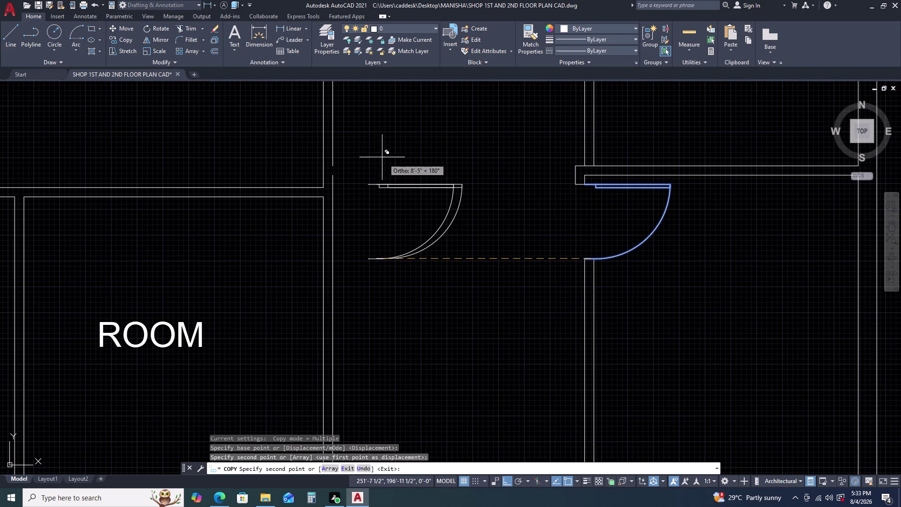
Finish the door copy and rotate the copied door so it swings upward.
key(Escape)
click(442, 210)
click(446, 152)
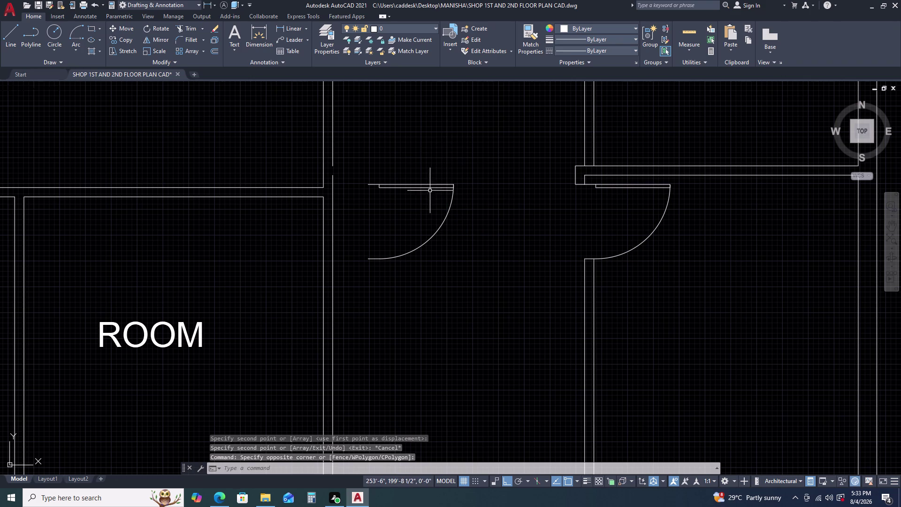
click(429, 191)
click(396, 171)
key(r)
key(o)
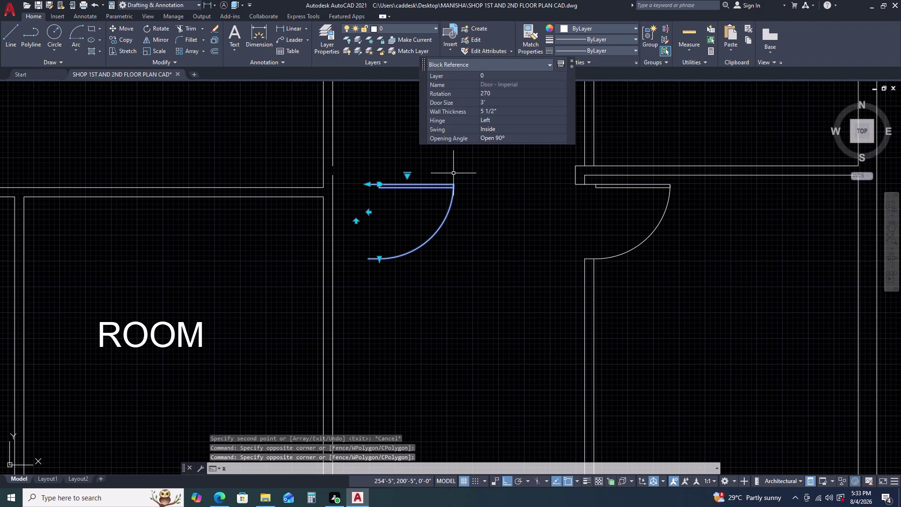
key(space)
drag(467, 178, 467, 174)
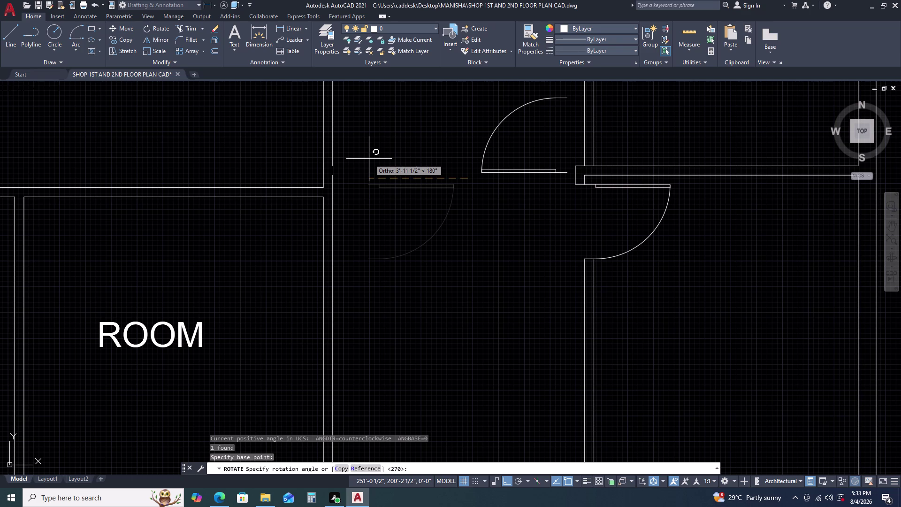
click(369, 159)
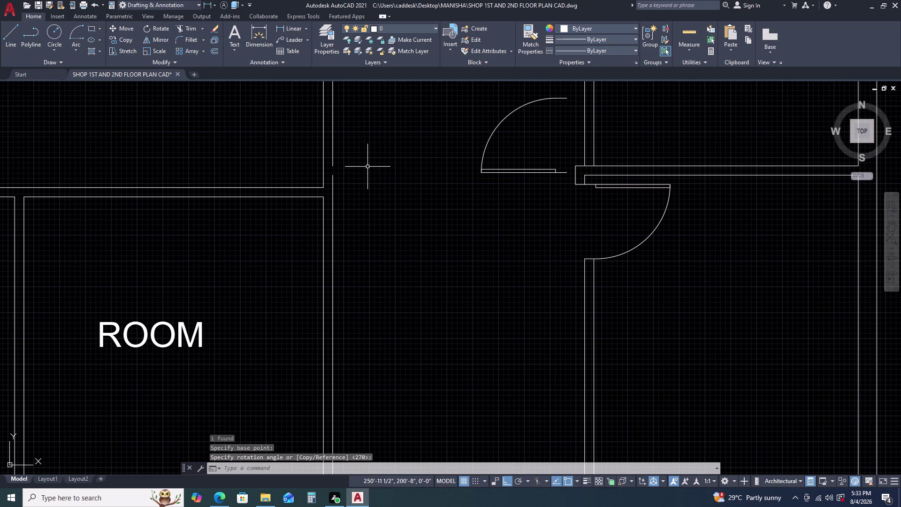
Select the rotated door and start moving it from its reference point.
click(532, 162)
click(514, 188)
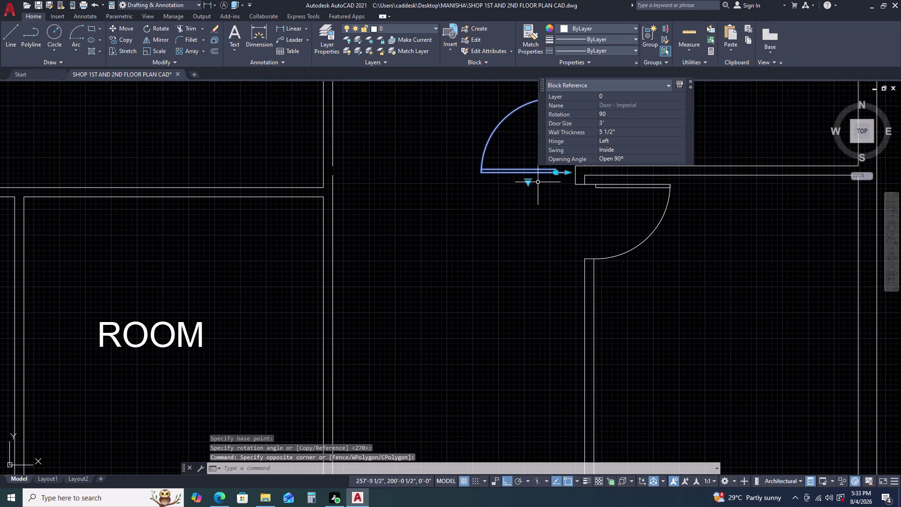
key(m)
key(space)
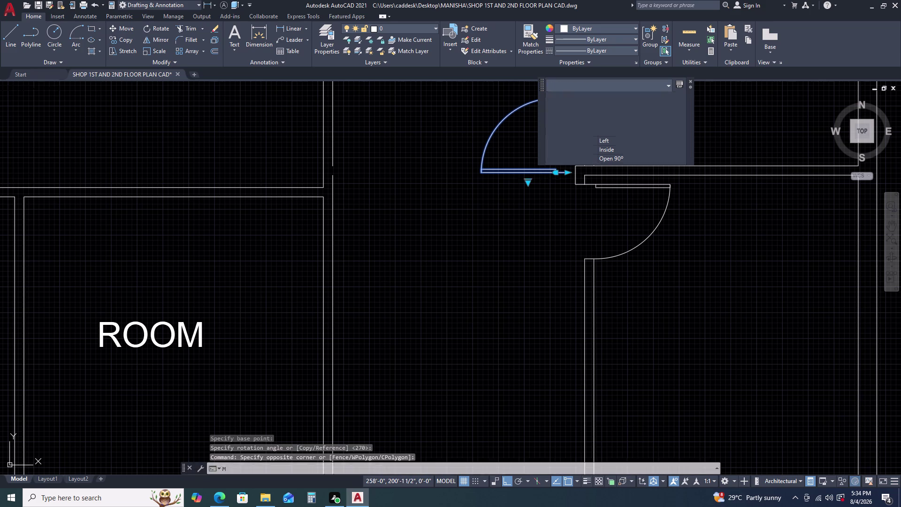
click(567, 171)
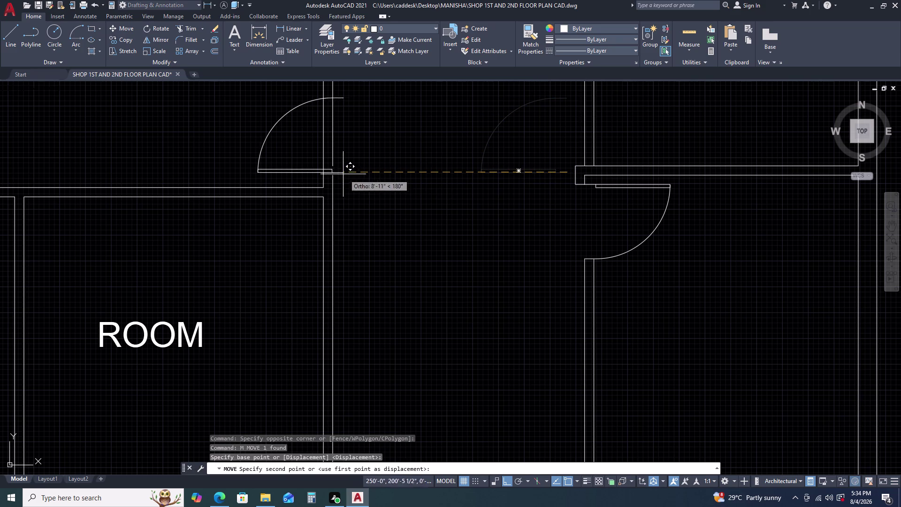
Place the door beside the left wall opening and trim the doorway wall lines.
click(328, 174)
key(Escape)
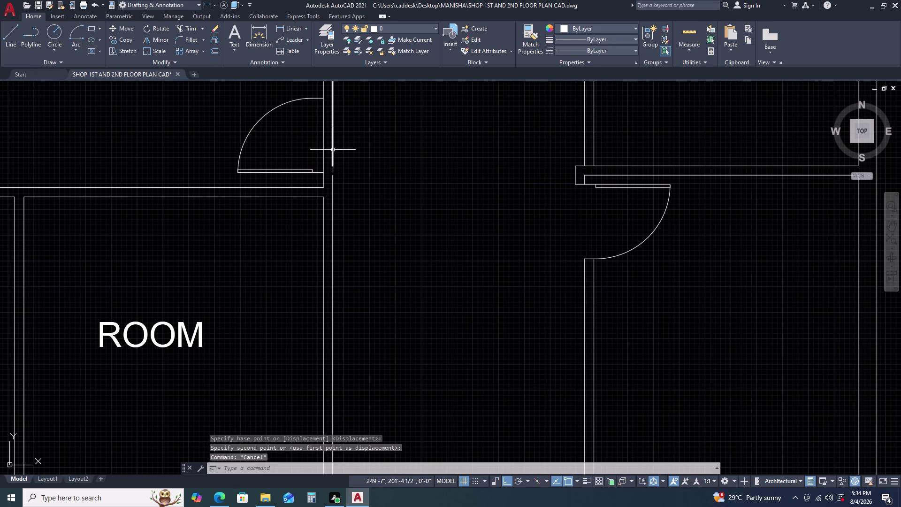
text(TR)
key(space)
click(353, 145)
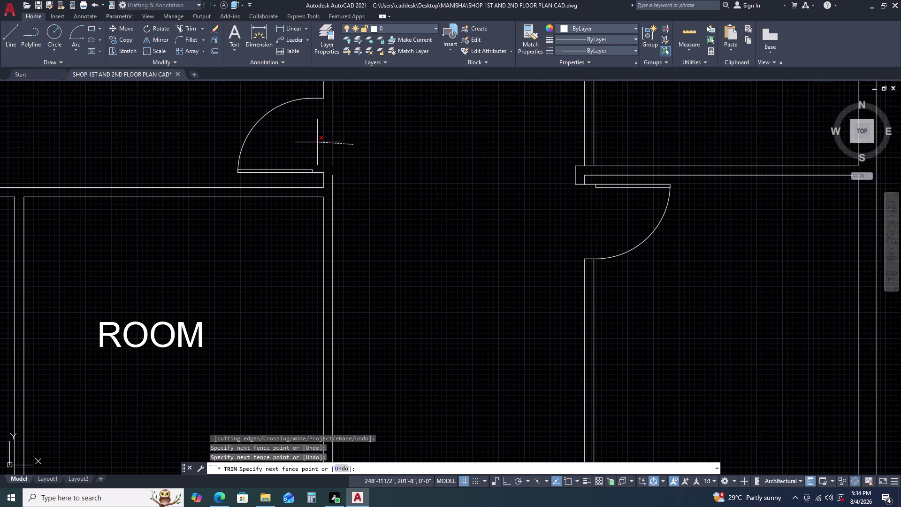
scroll(down, 3)
key(Escape)
scroll(up, 3)
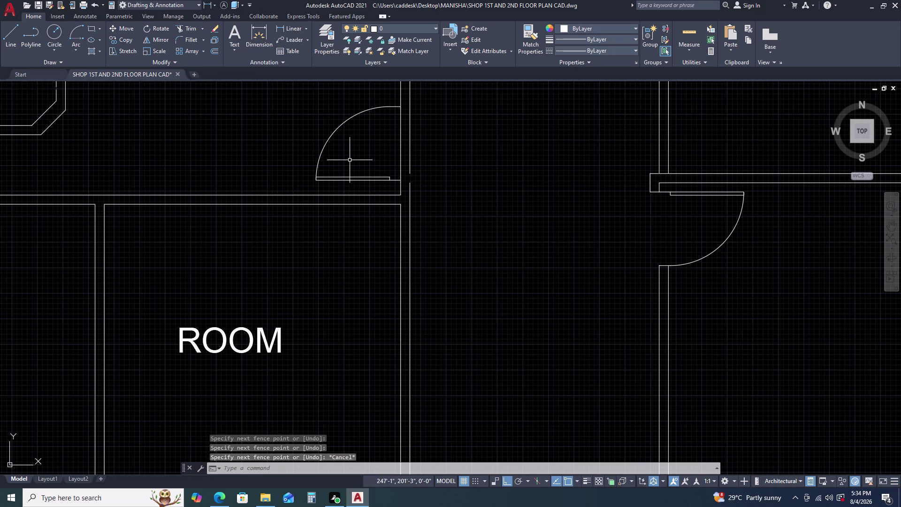
Nudge the door from its corner so it sits flush against the wall.
click(376, 182)
click(374, 166)
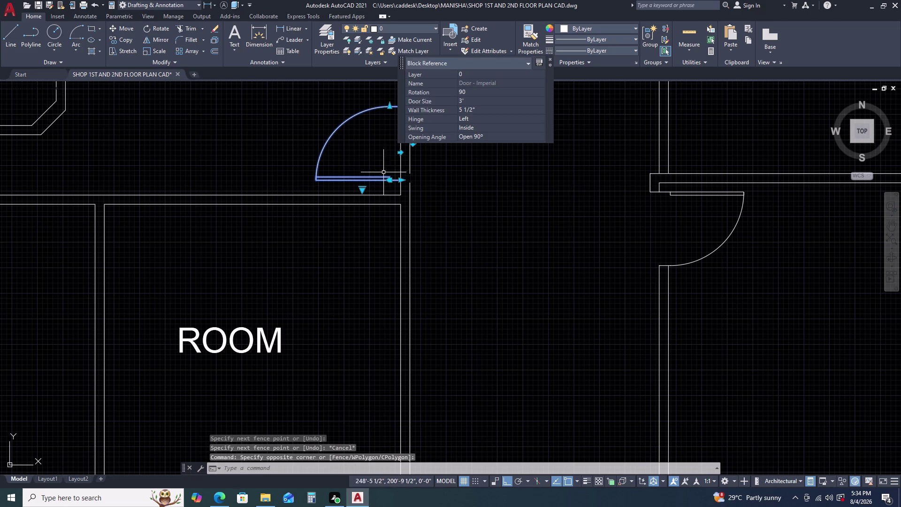
key(m)
key(space)
scroll(up, 3)
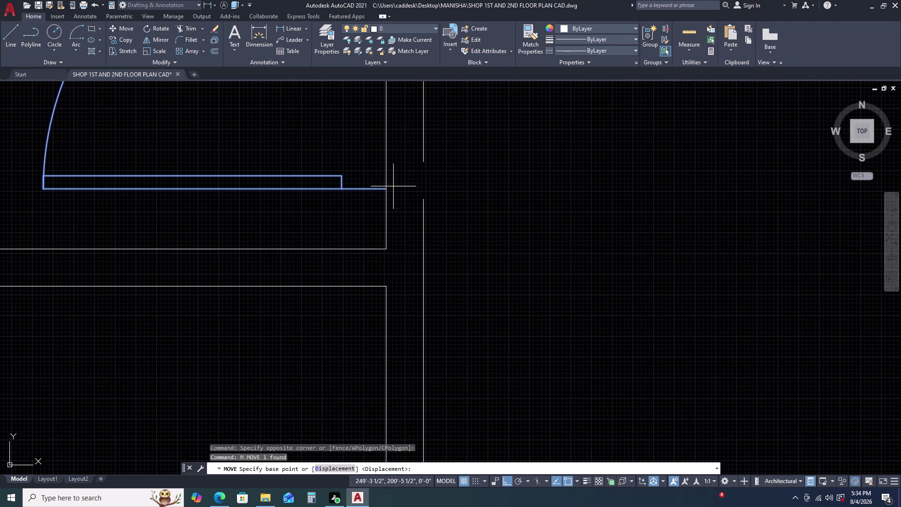
click(388, 187)
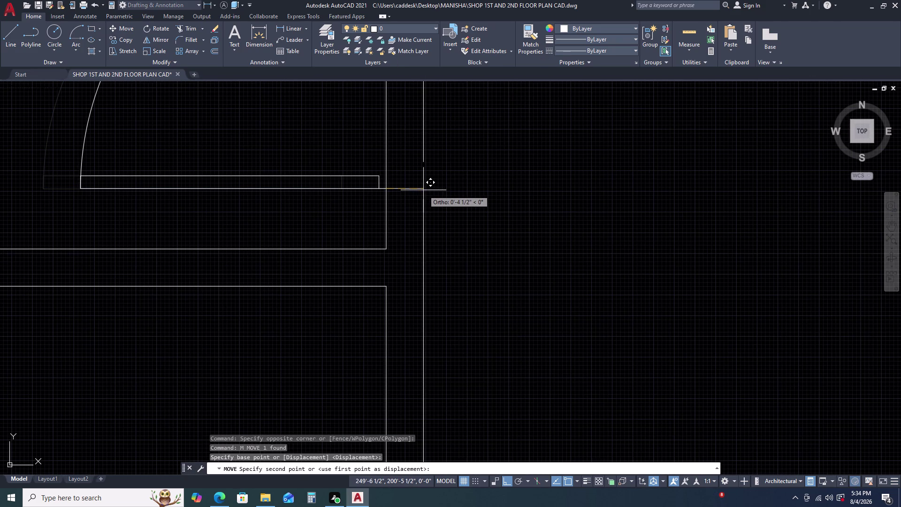
click(424, 189)
key(Escape)
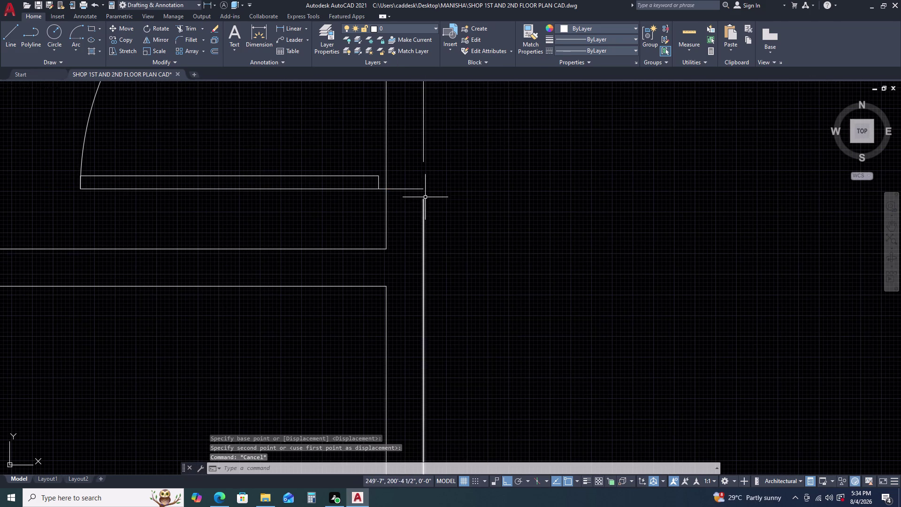
Grip-stretch the vertical wall line's end up to the door, then pan around.
click(425, 197)
click(416, 202)
scroll(up, 3)
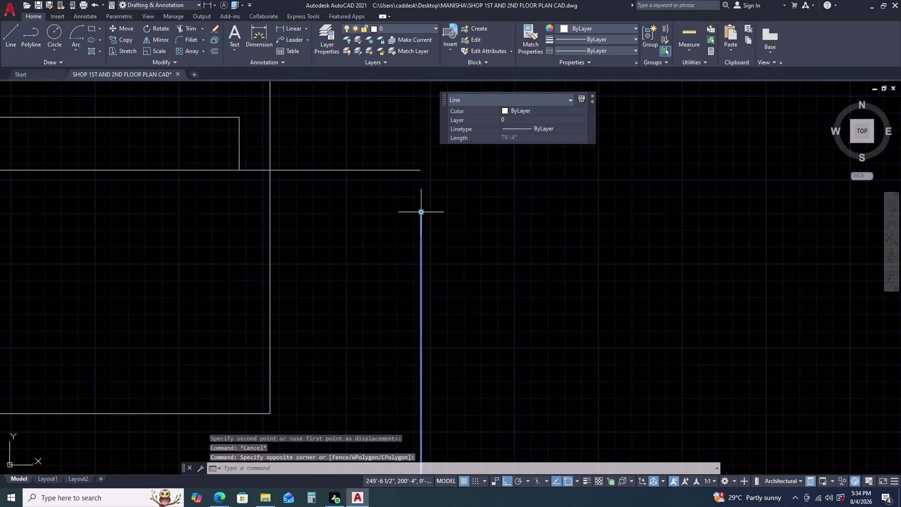
click(420, 211)
click(422, 172)
key(Escape)
scroll(down, 3)
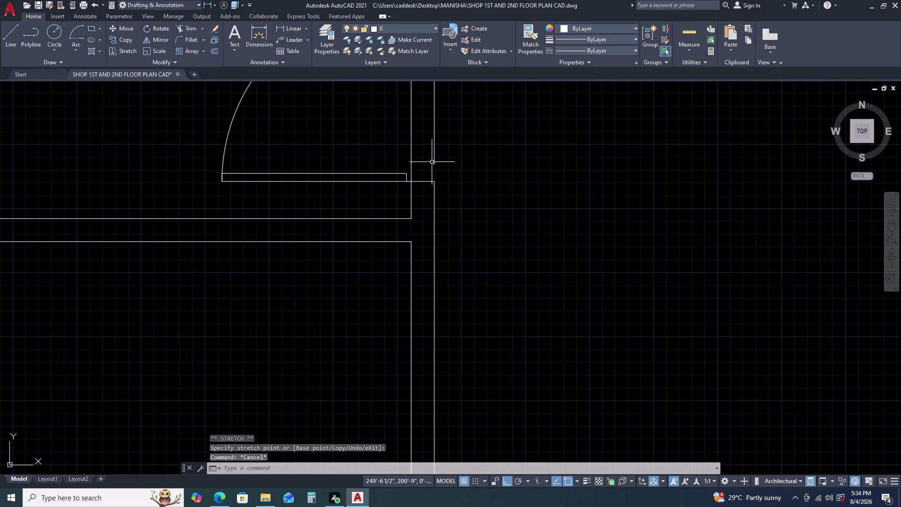
scroll(up, 3)
scroll(down, 3)
middle_drag(472, 144, 445, 208)
scroll(up, 3)
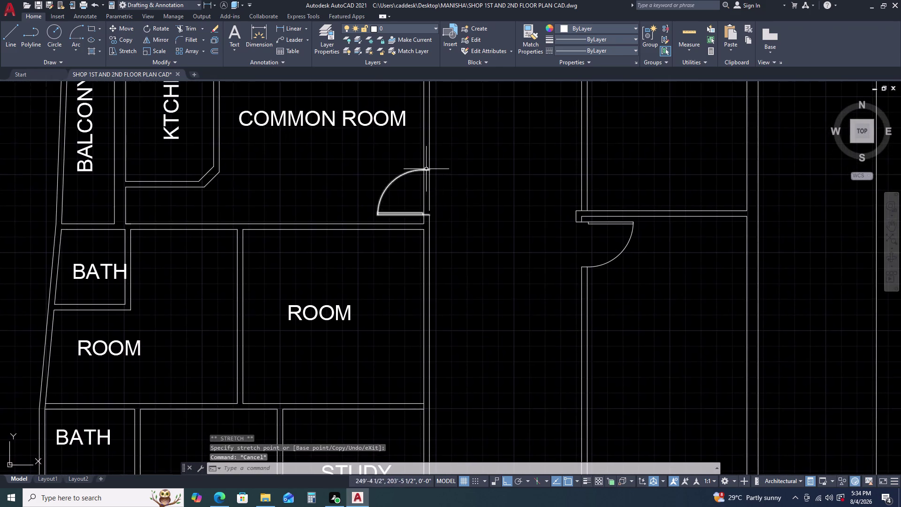
Trim the wall lines across the common room doorway with TR.
scroll(up, 3)
key(t)
key(r)
key(space)
click(451, 204)
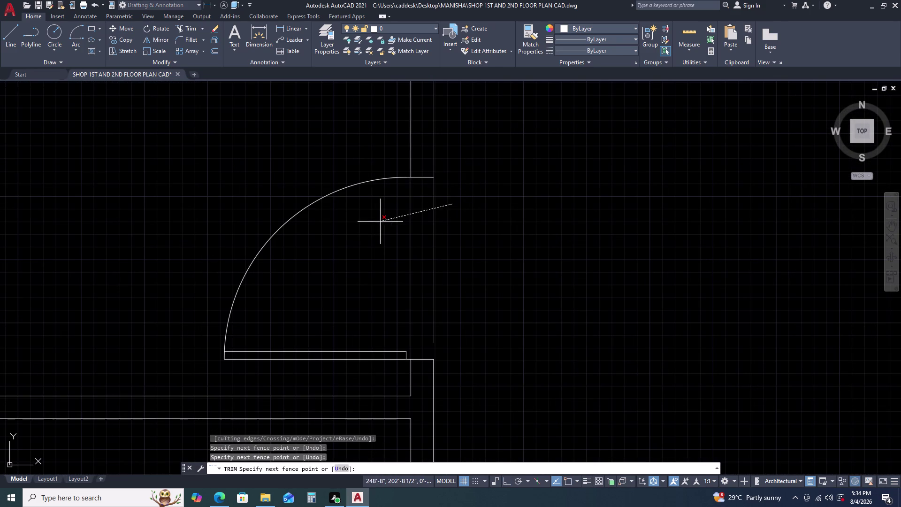
key(Escape)
key(Escape)
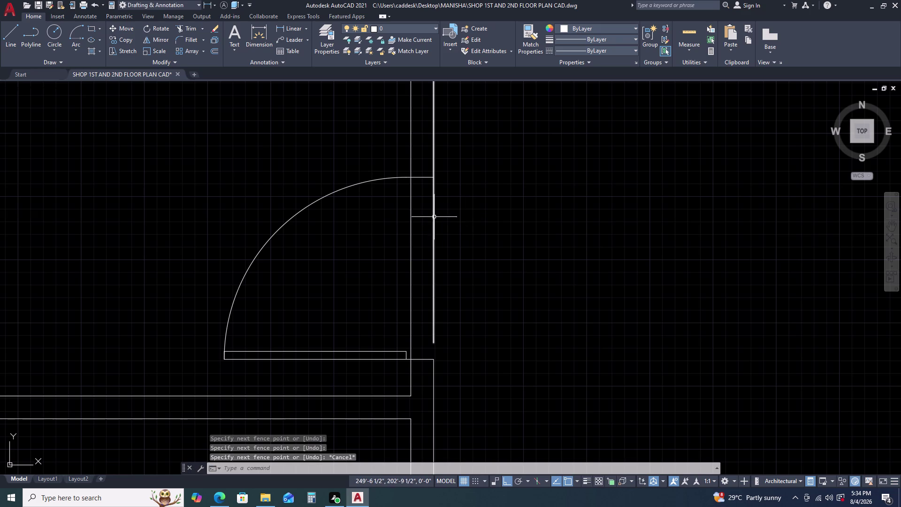
Stretch the vertical wall line's lower end up to the door arc.
click(437, 236)
click(432, 239)
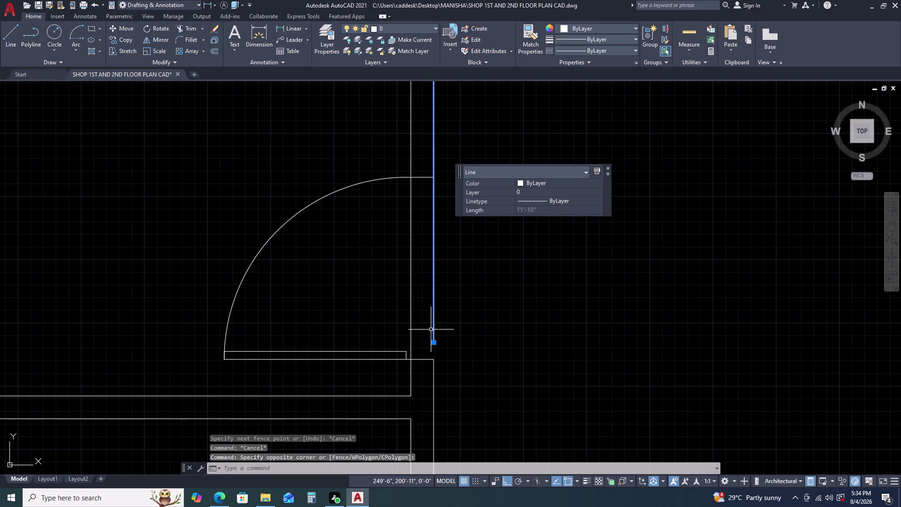
click(434, 341)
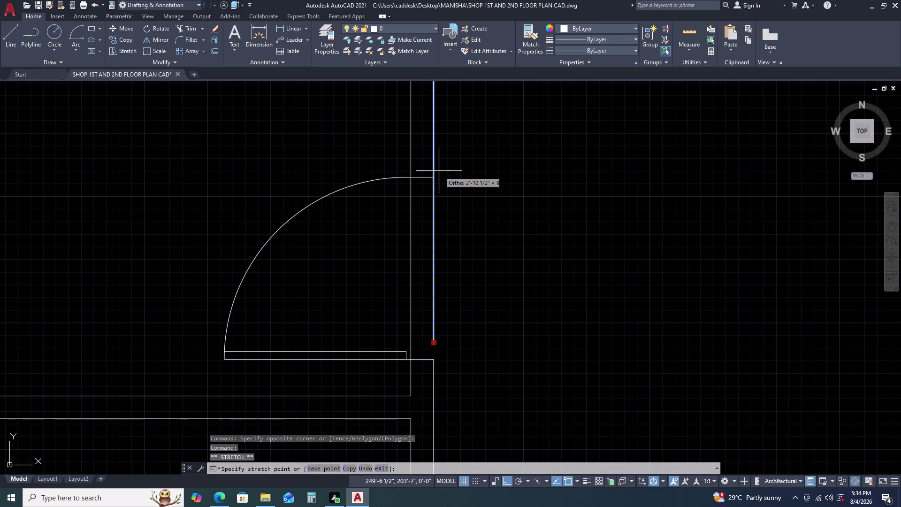
click(435, 180)
key(Escape)
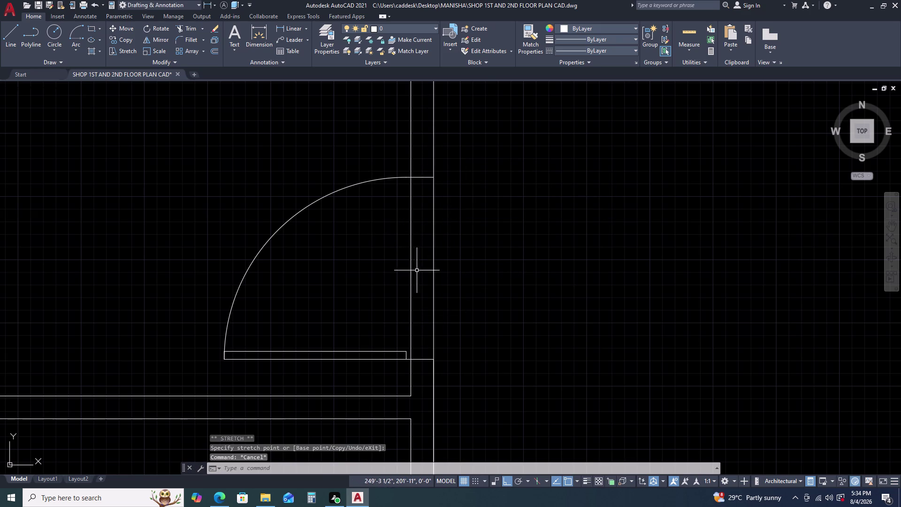
Move the wall dimension's end point to the end of the door arc.
click(438, 260)
click(422, 260)
scroll(down, 3)
middle_drag(439, 228, 435, 209)
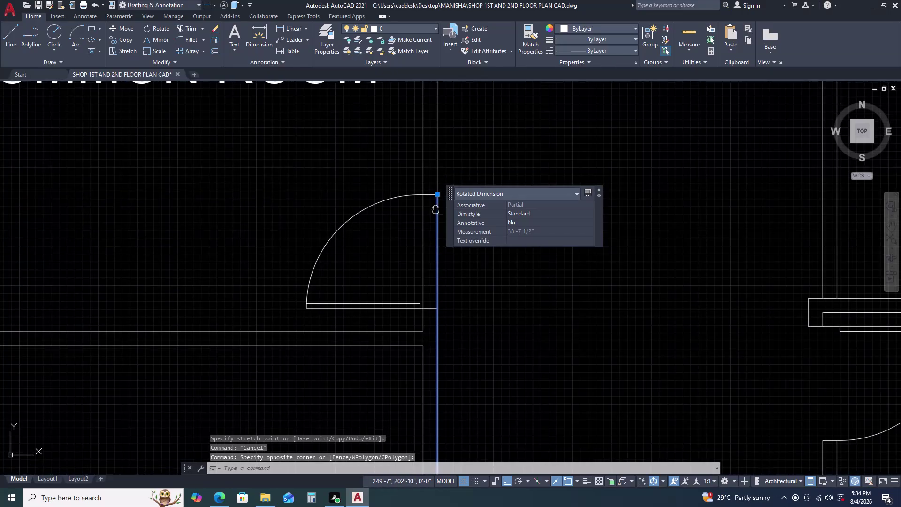
click(435, 184)
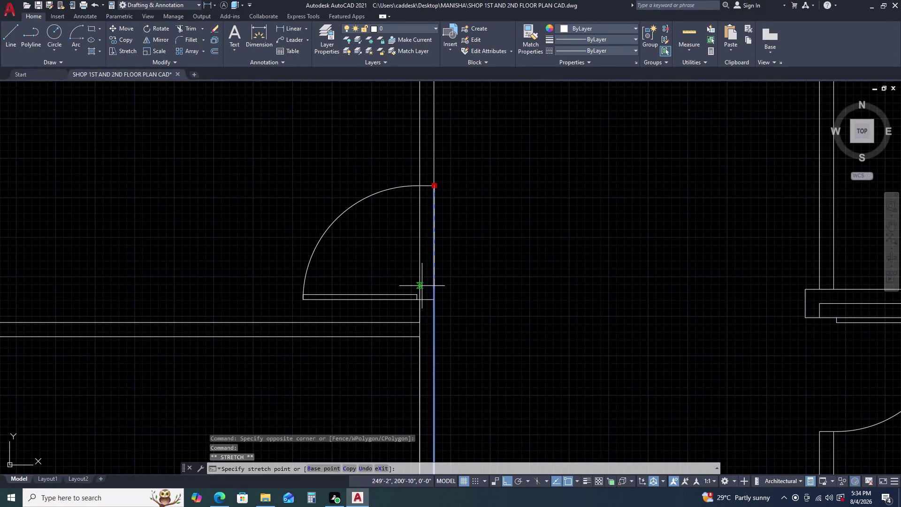
click(432, 300)
key(Escape)
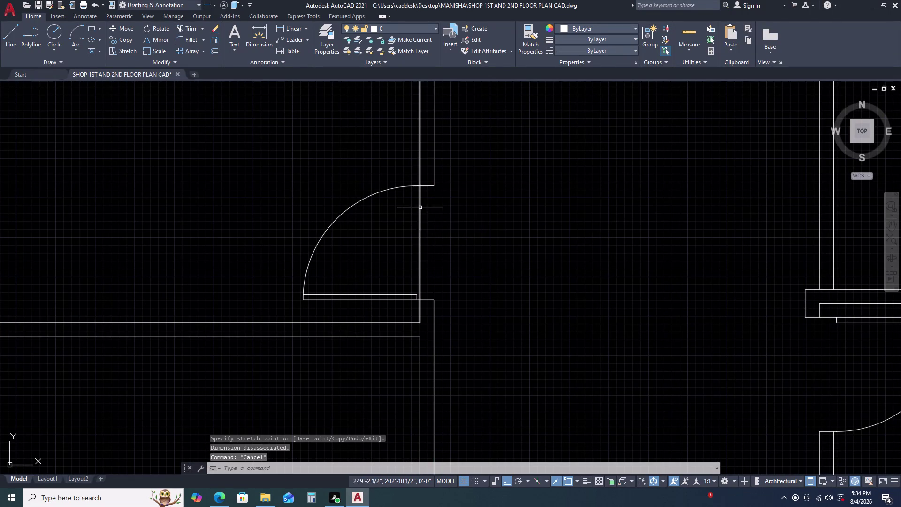
Trim the leftover line through the door swing and pan out over the plan.
text(TR)
key(space)
click(426, 223)
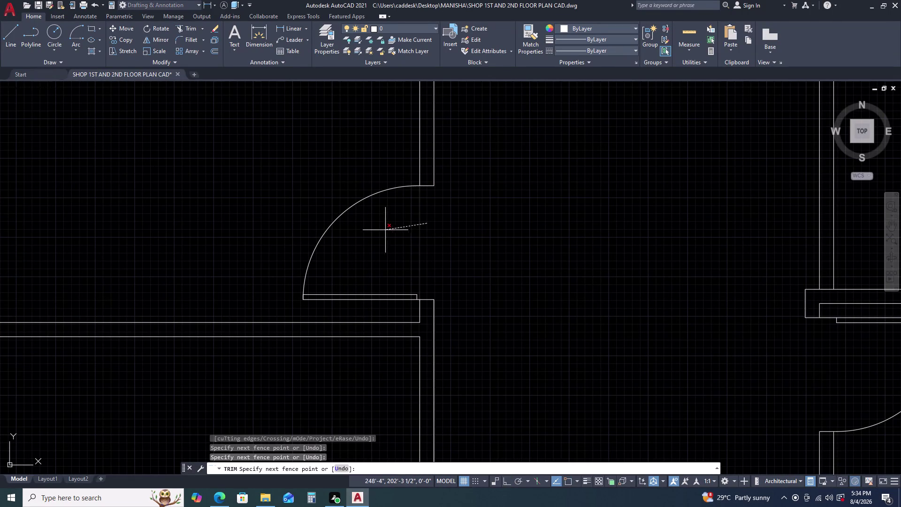
click(385, 230)
scroll(down, 3)
key(Escape)
middle_drag(444, 246, 449, 218)
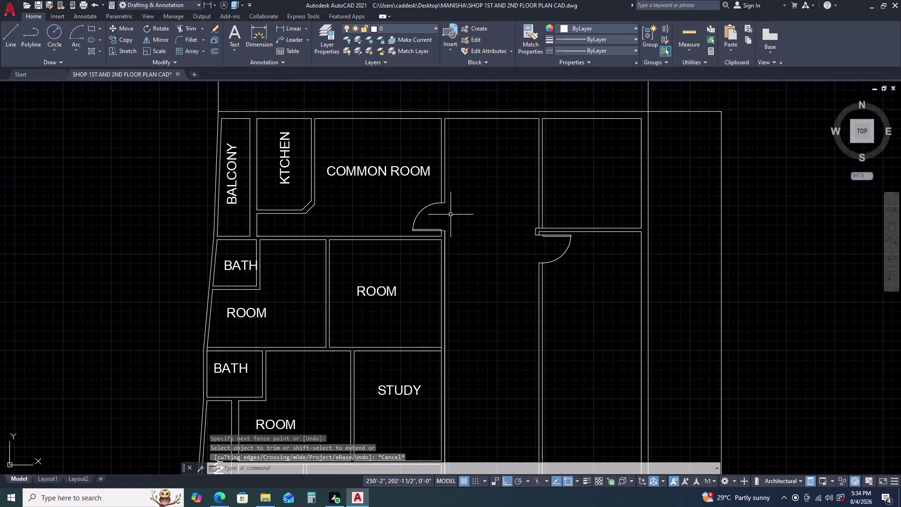
middle_drag(448, 232, 459, 196)
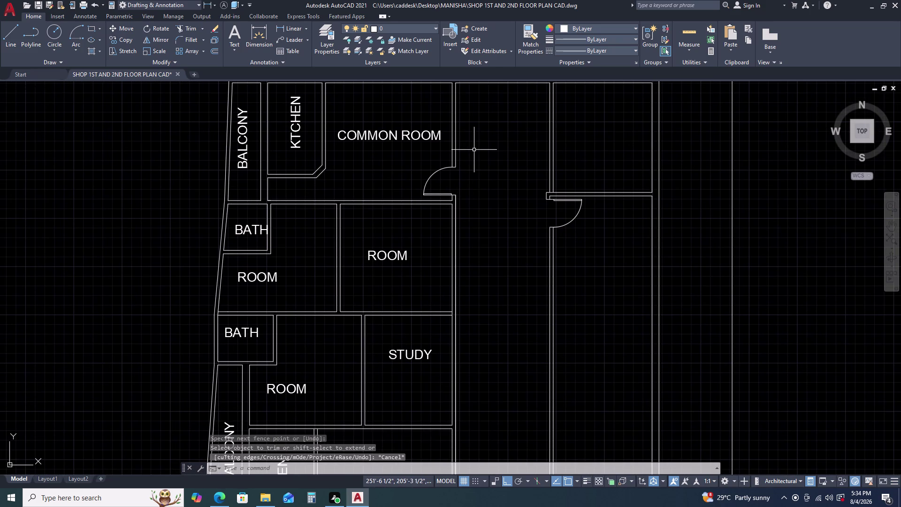
Create a new layer named DOORS in the Layer Properties Manager.
click(430, 177)
key(Escape)
key(Escape)
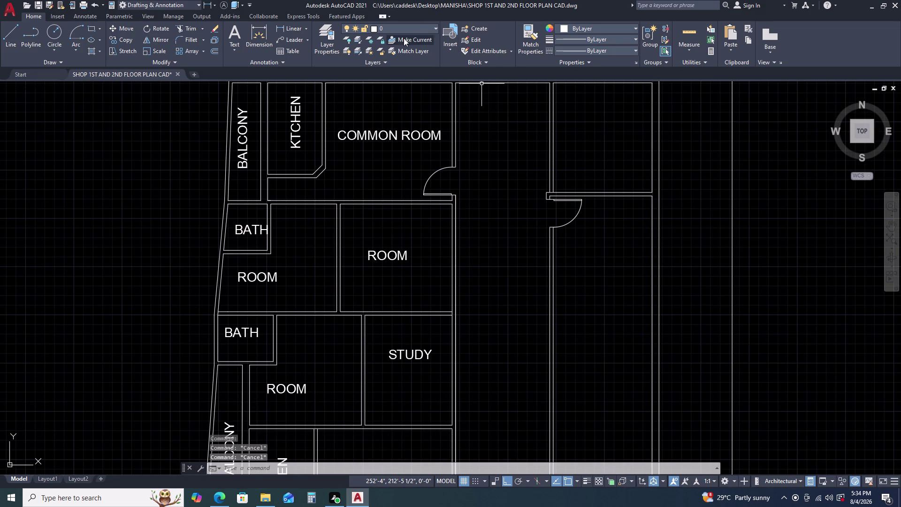
click(329, 47)
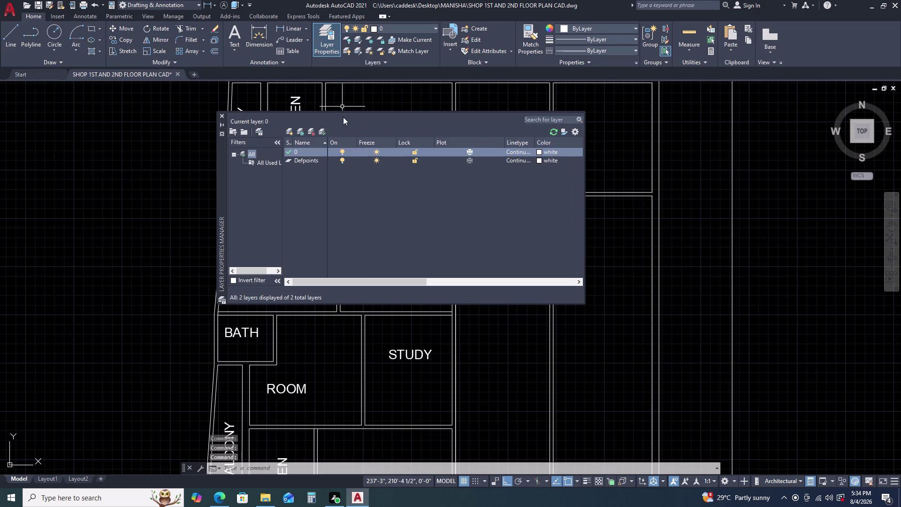
click(290, 130)
text(D)
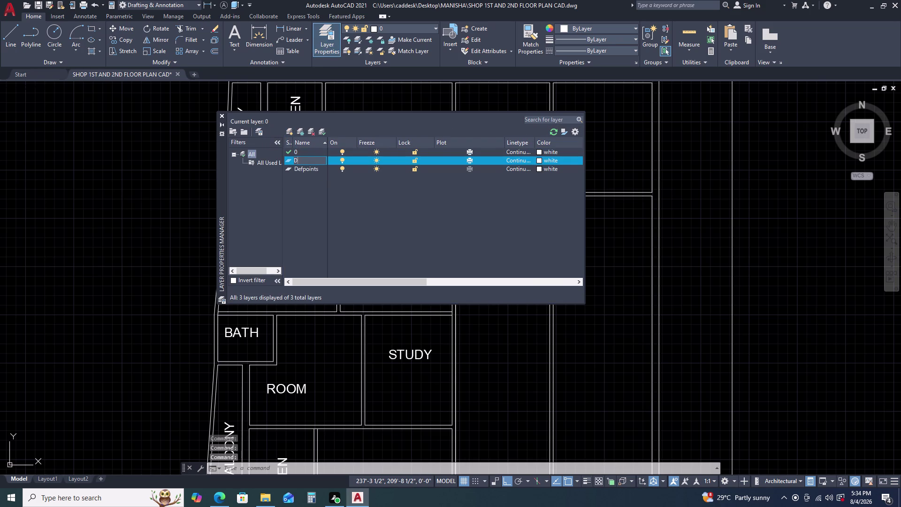
text(OOR)
key(space)
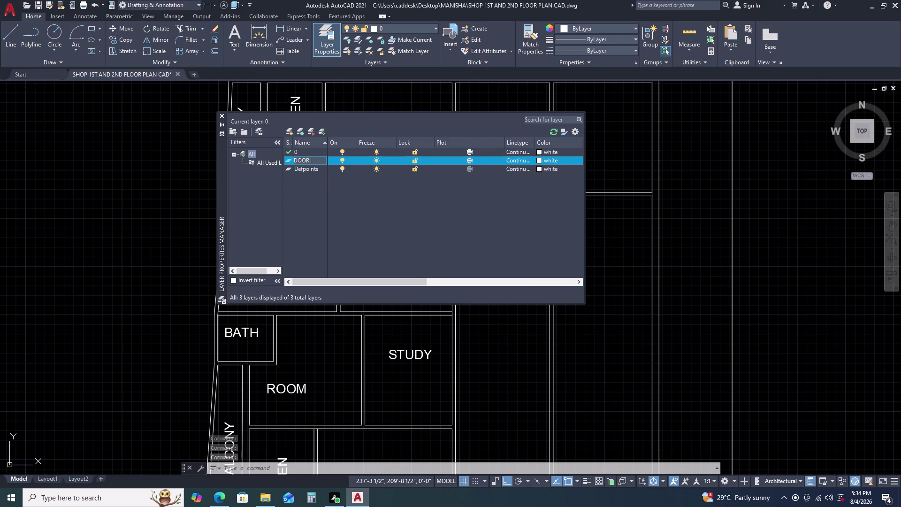
key(BackSpace)
key(s)
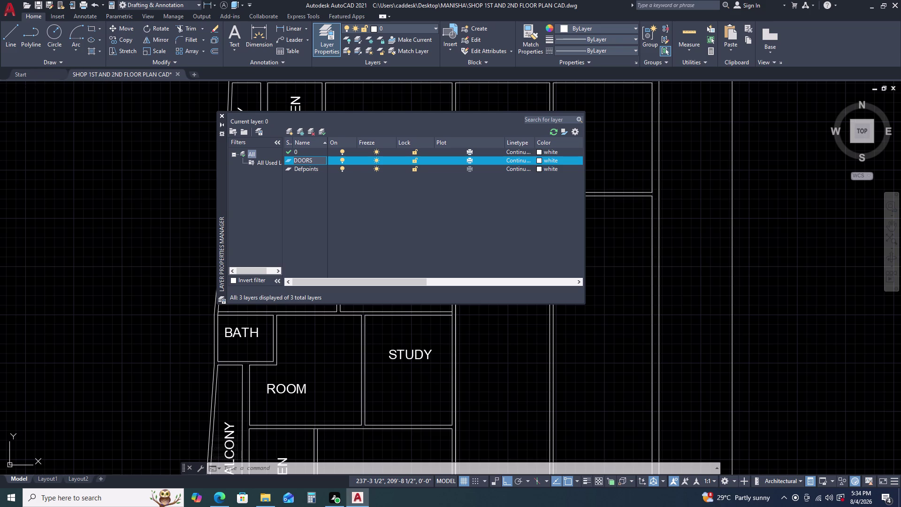
key(Return)
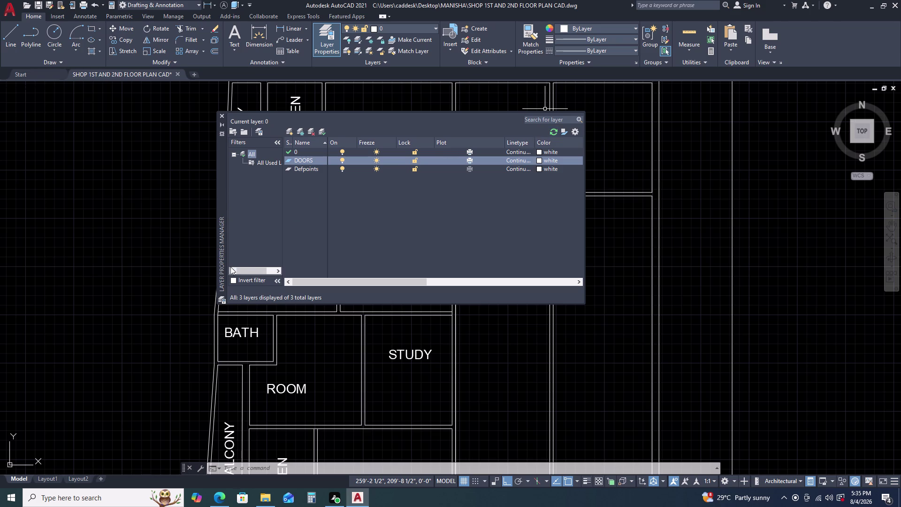
Toggle Invert filter, close the layer manager and show the layer list.
click(231, 280)
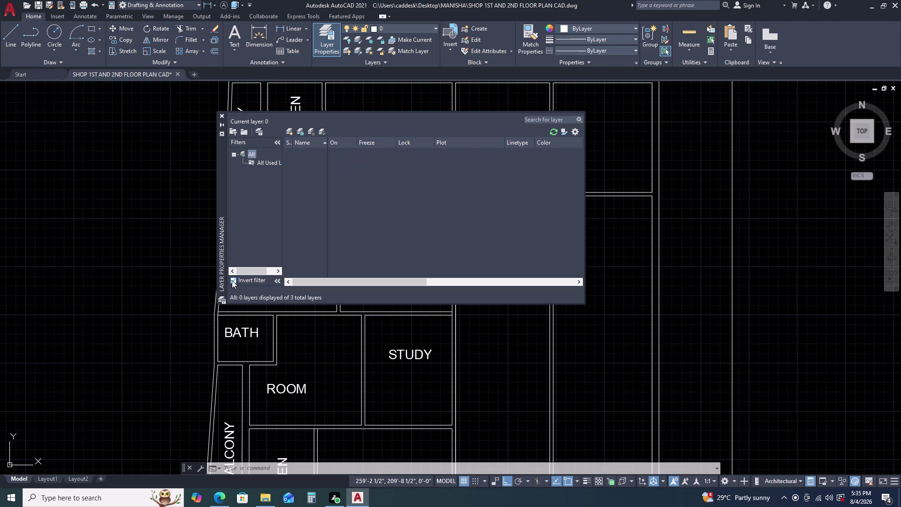
click(222, 115)
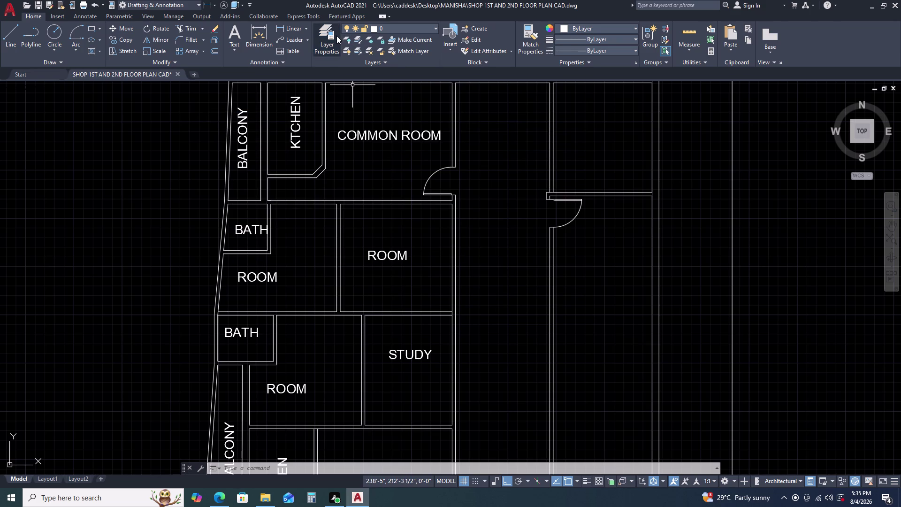
click(337, 36)
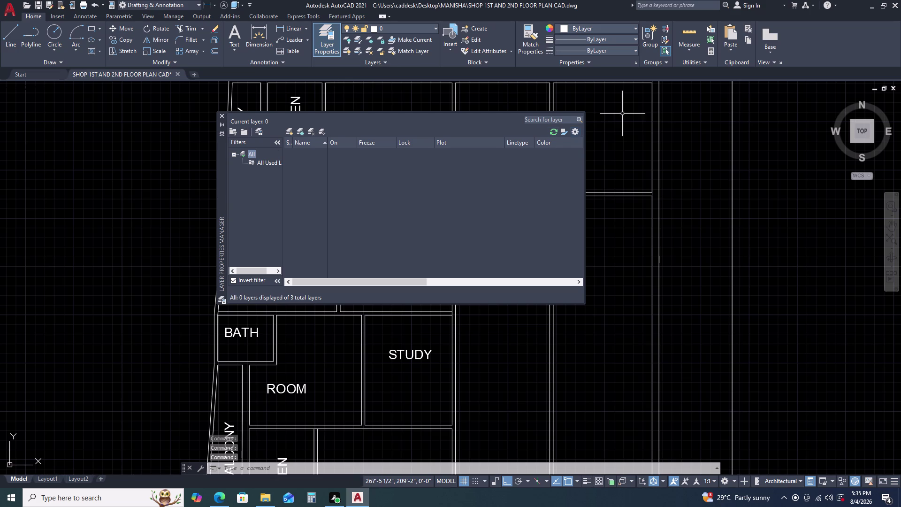
click(218, 114)
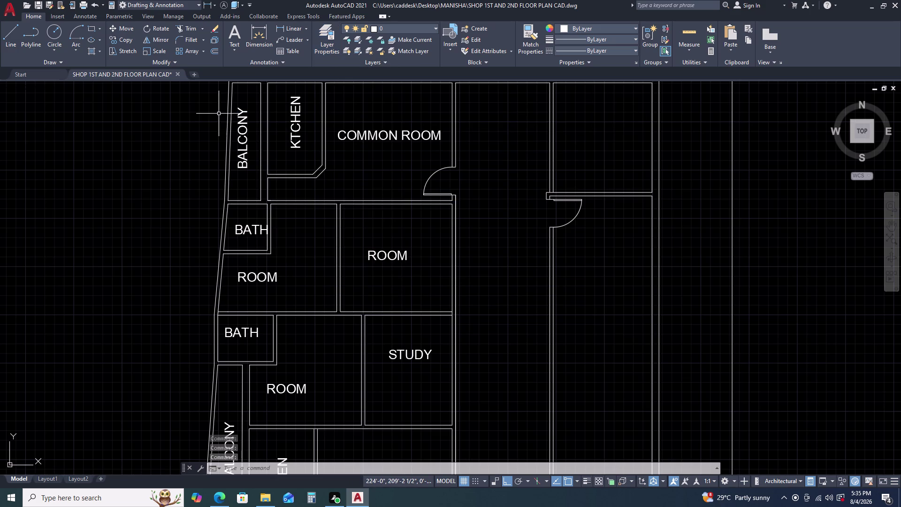
click(401, 26)
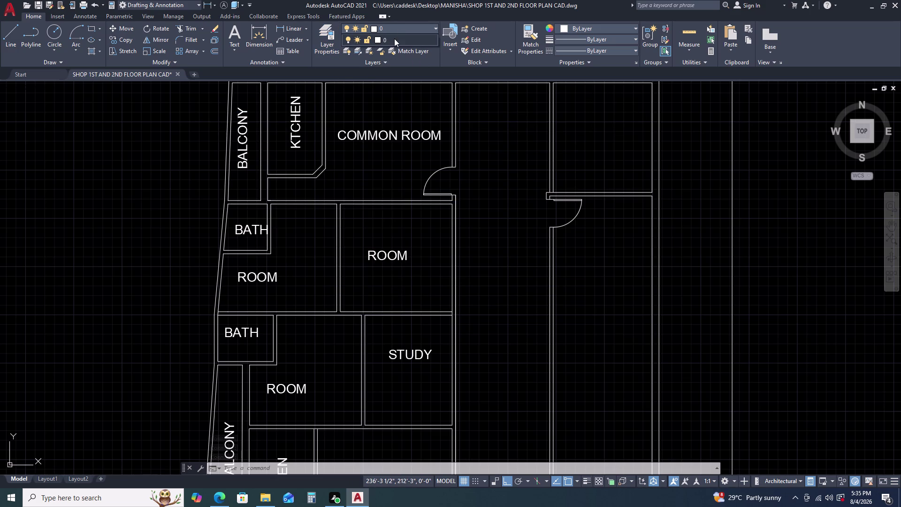
Recolour layer 0 to cyan (132), then undo the change.
click(376, 40)
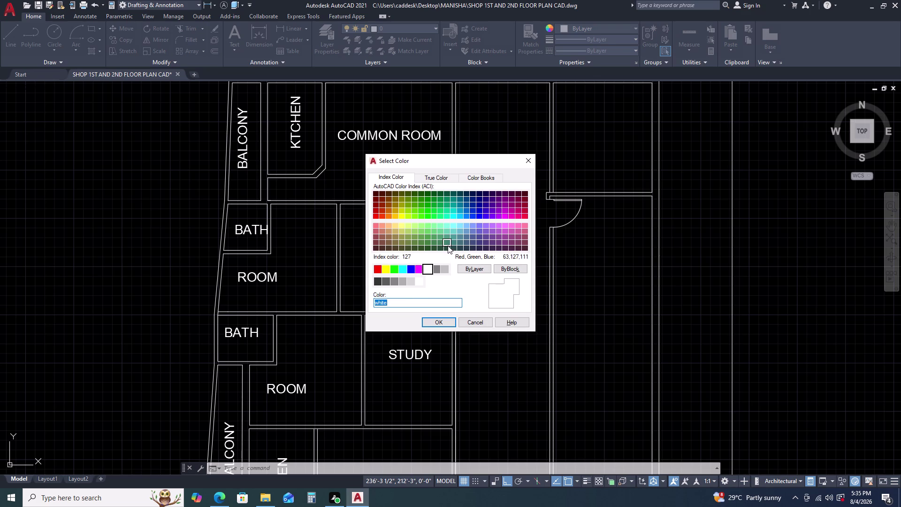
click(453, 210)
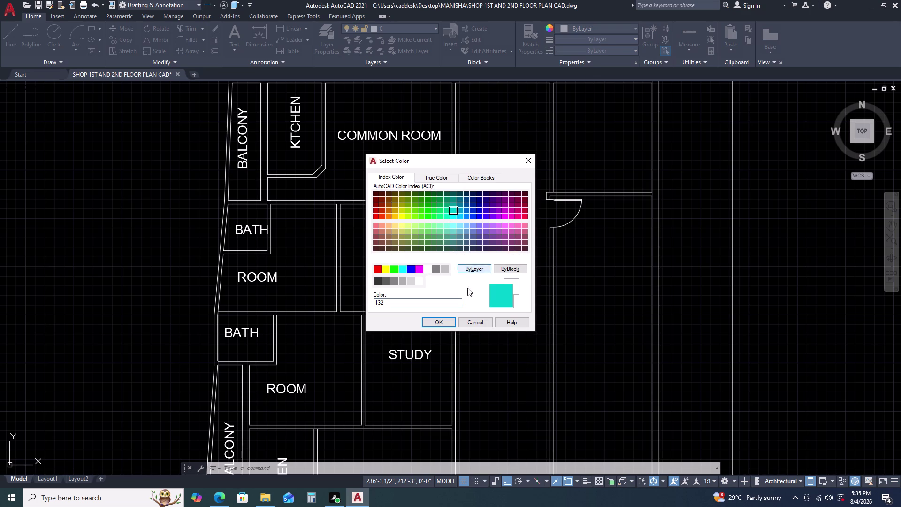
click(435, 321)
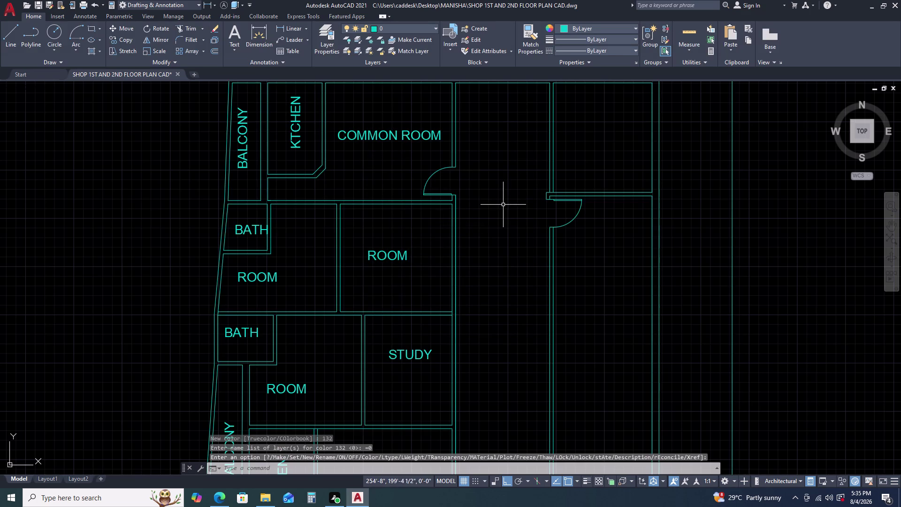
scroll(down, 3)
scroll(down, 3)
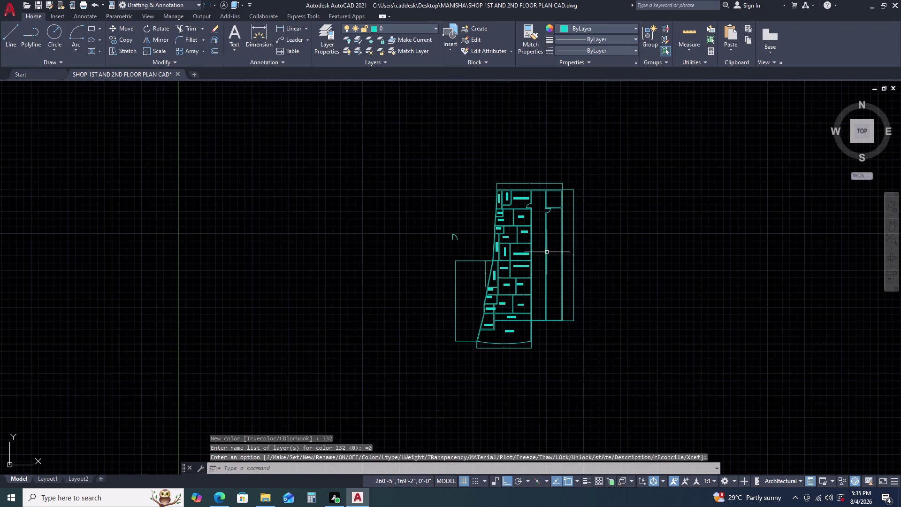
key(ctrl+z)
key(ctrl+z)
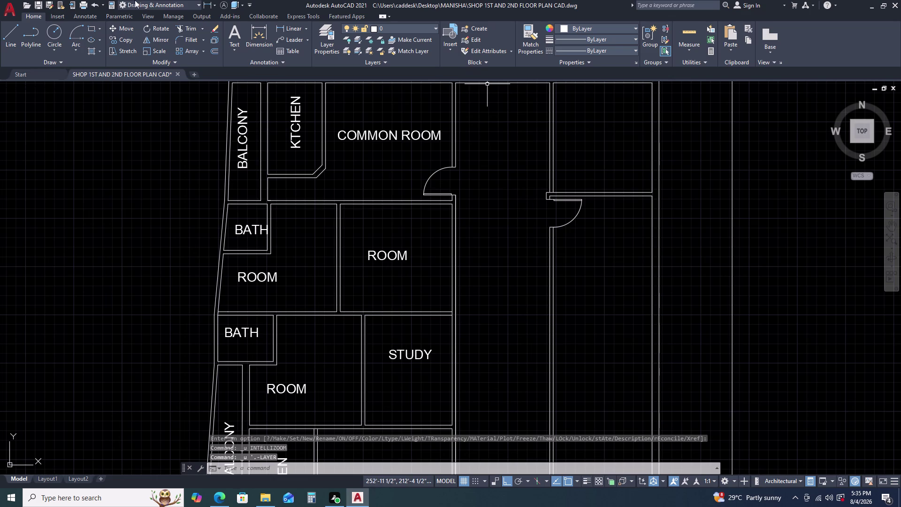
Reopen the layer manager and collapse and expand the layer filter pane.
click(332, 38)
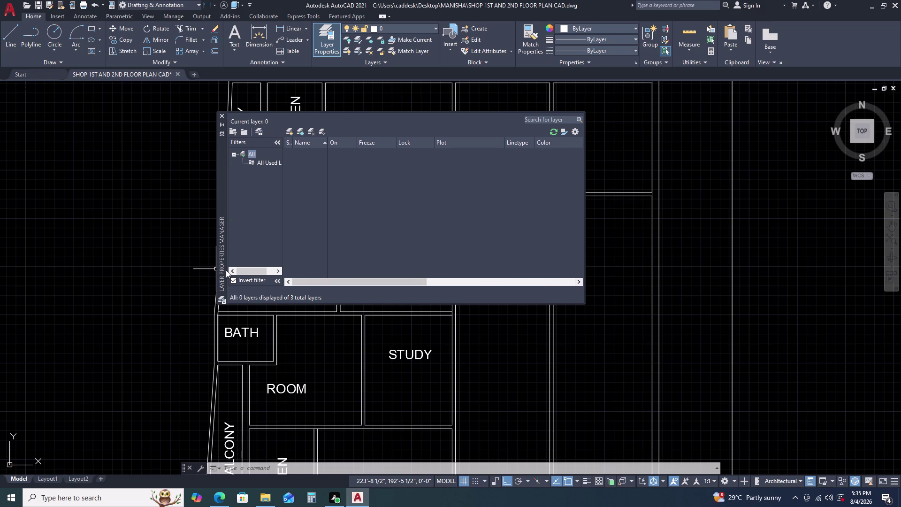
click(232, 270)
click(233, 270)
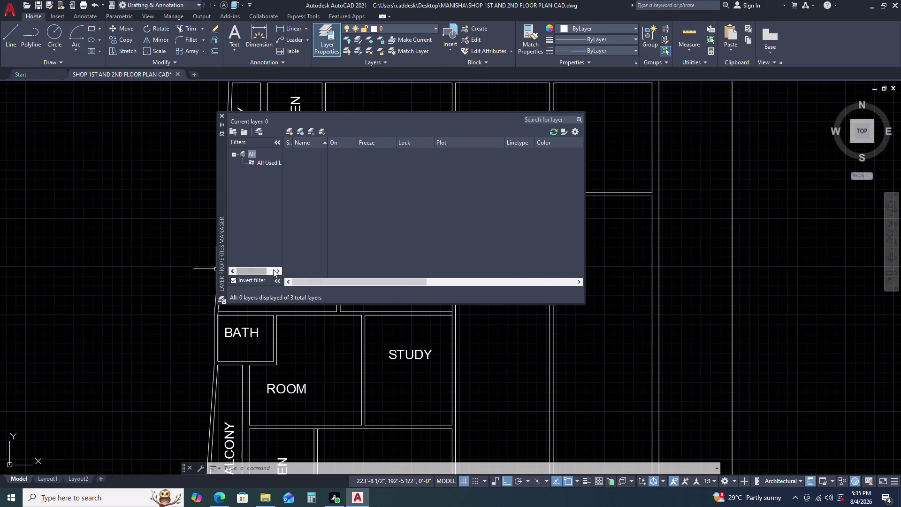
click(278, 269)
triple_click(278, 269)
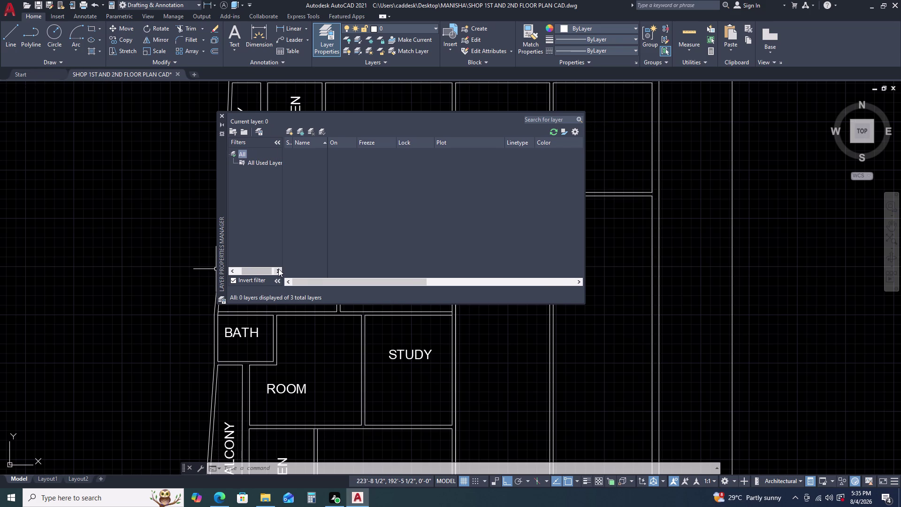
click(278, 268)
click(279, 143)
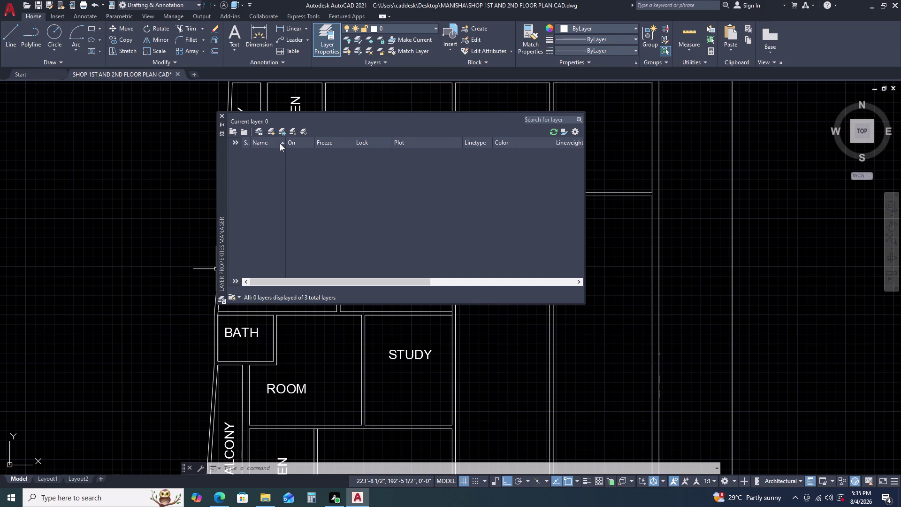
click(235, 142)
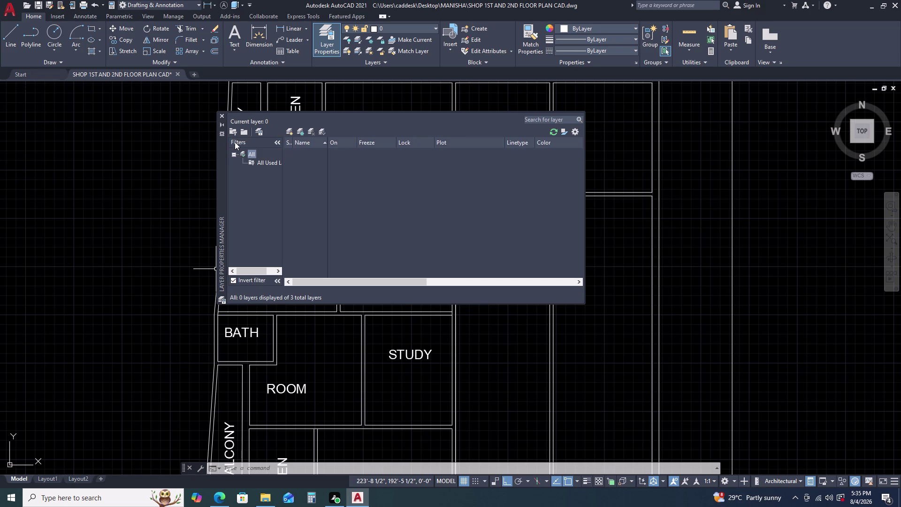
click(274, 140)
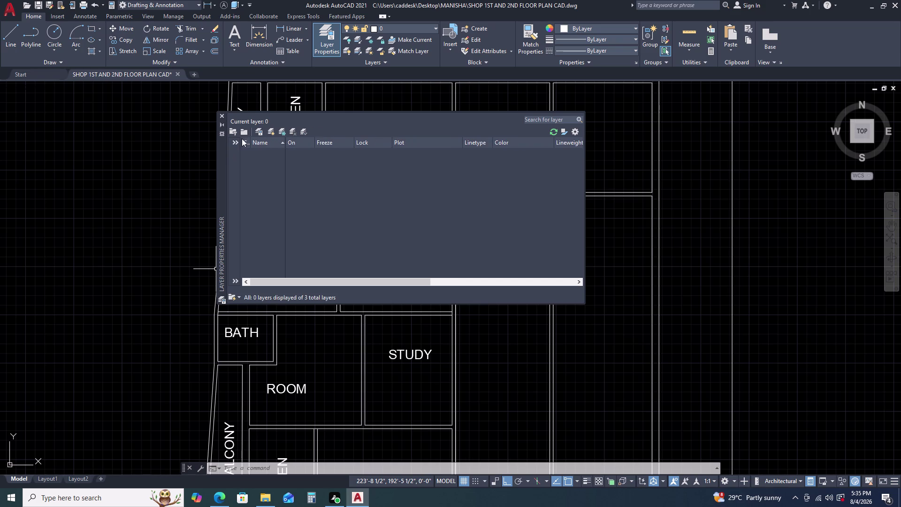
click(220, 124)
click(221, 124)
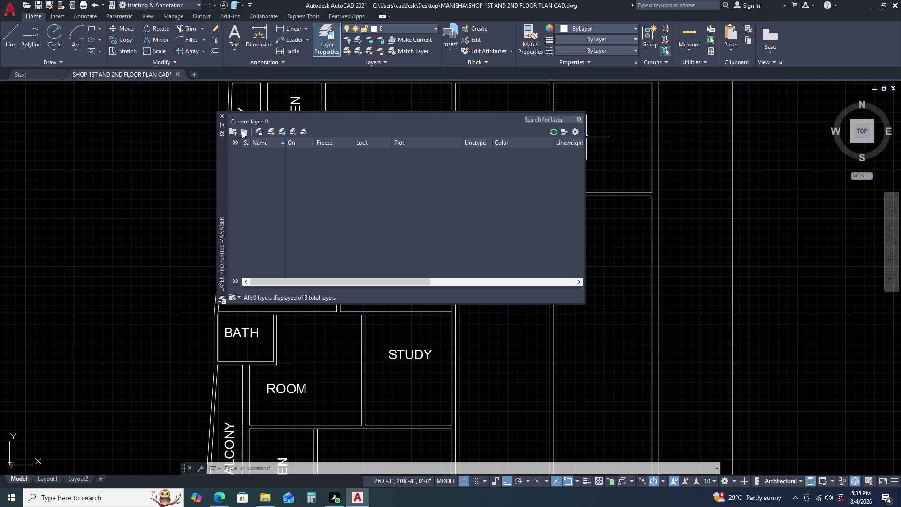
Cancel pending commands and clear Invert filter so all three layers are listed.
key(Escape)
key(Escape)
key(Escape)
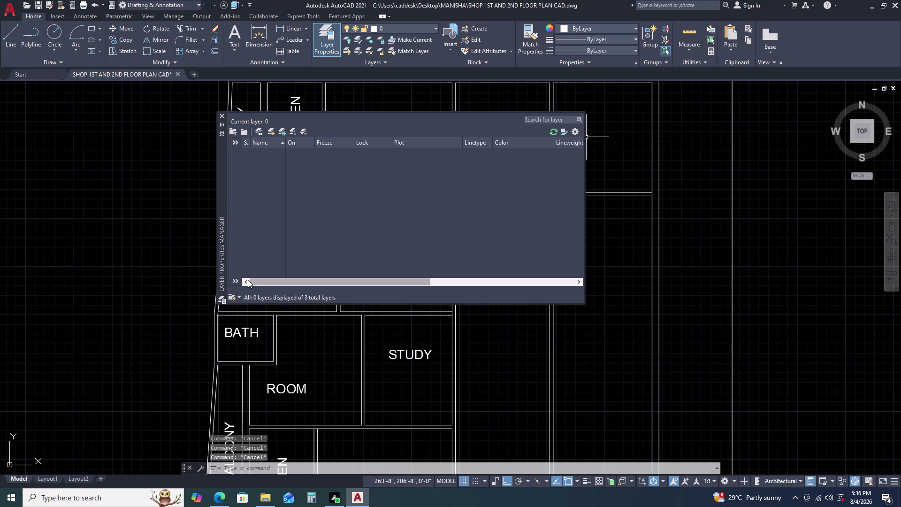
click(235, 281)
click(236, 281)
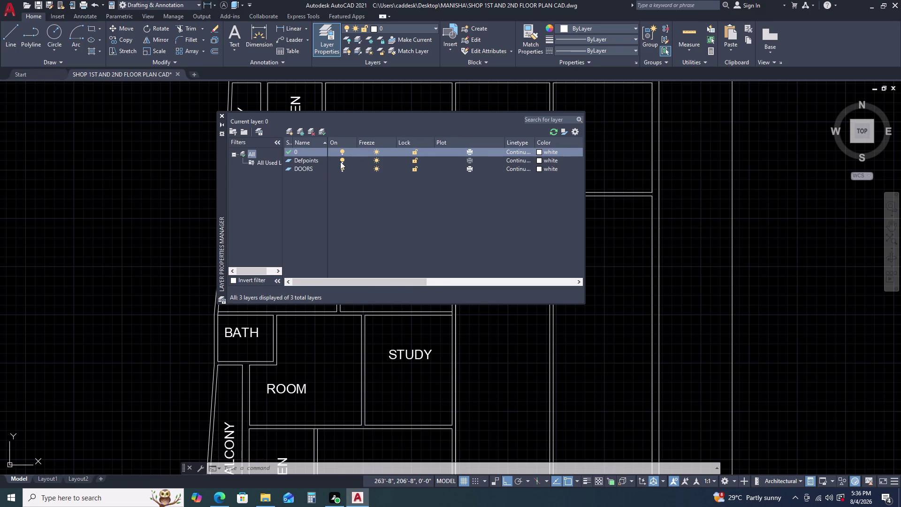
Set the Defpoints layer colour to red.
click(317, 163)
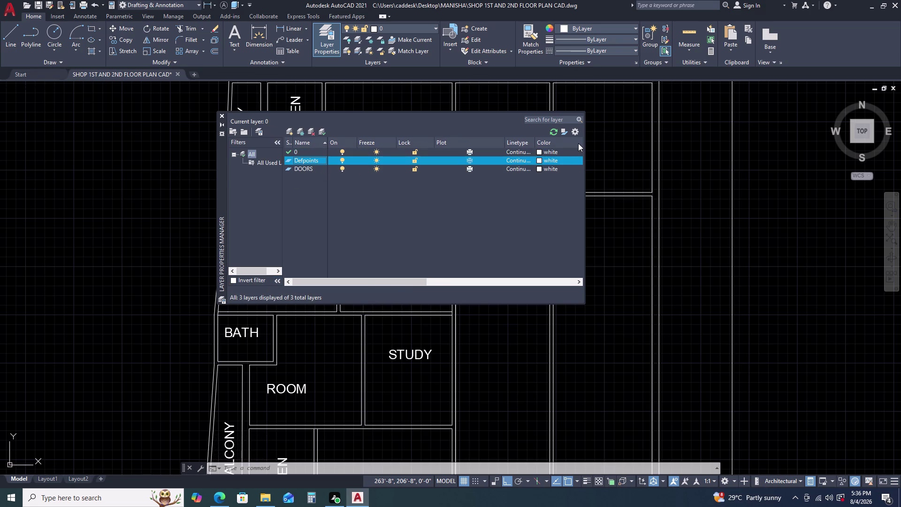
click(542, 160)
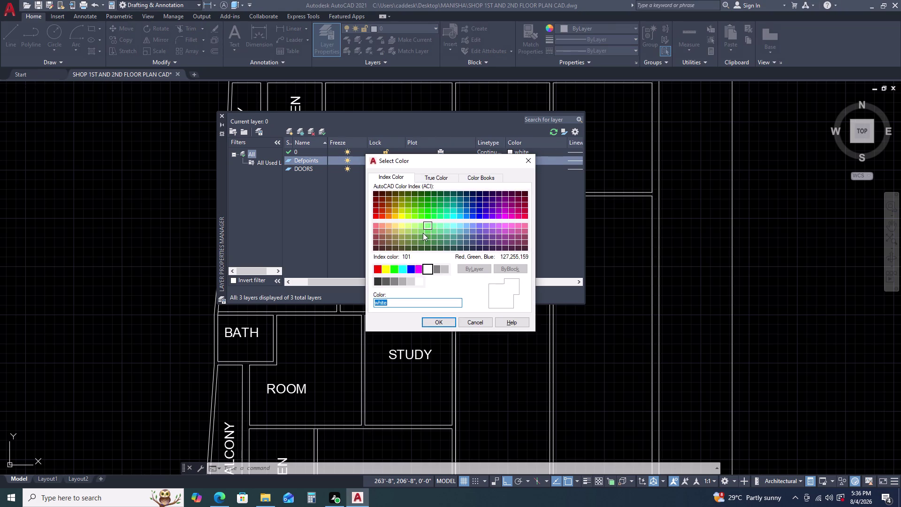
click(380, 269)
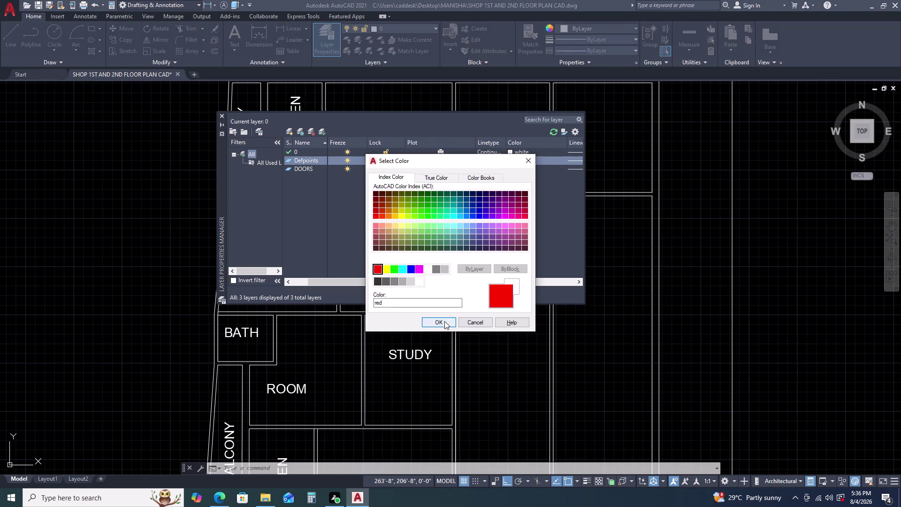
click(444, 320)
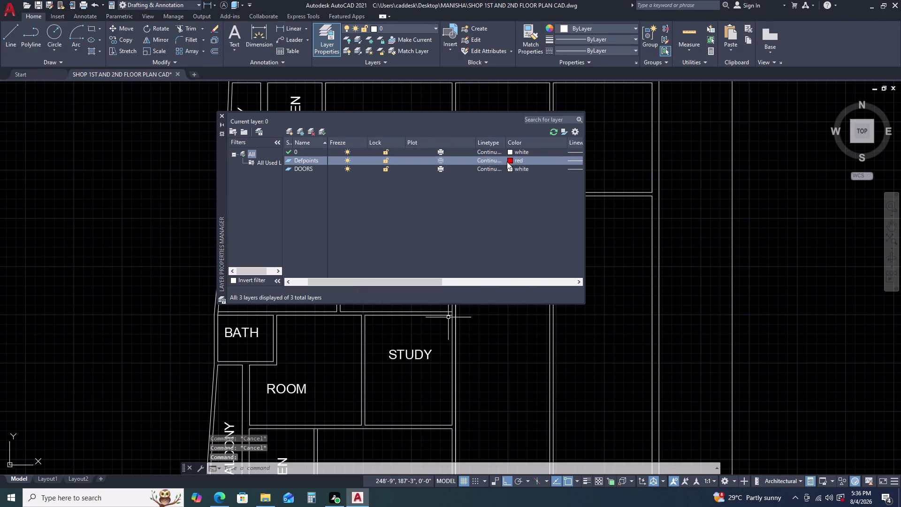
Change the Defpoints colour back to white by typing the colour name.
click(509, 159)
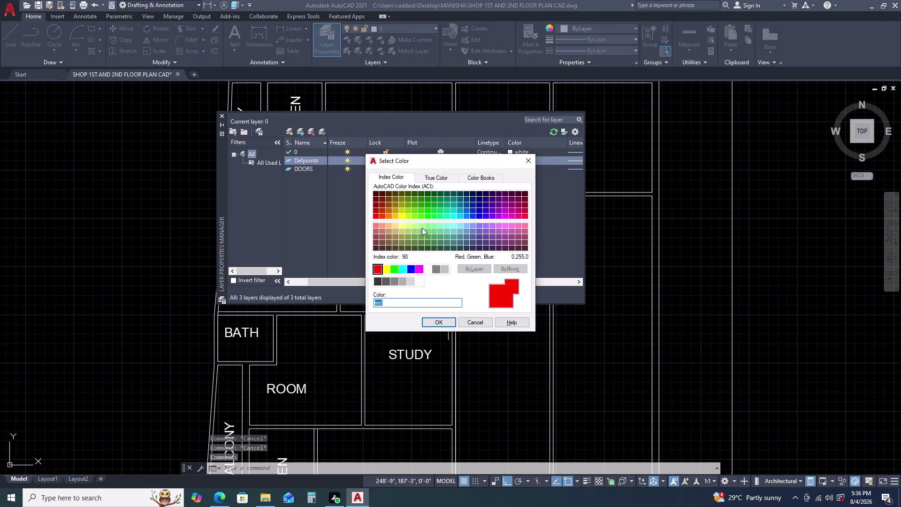
click(418, 281)
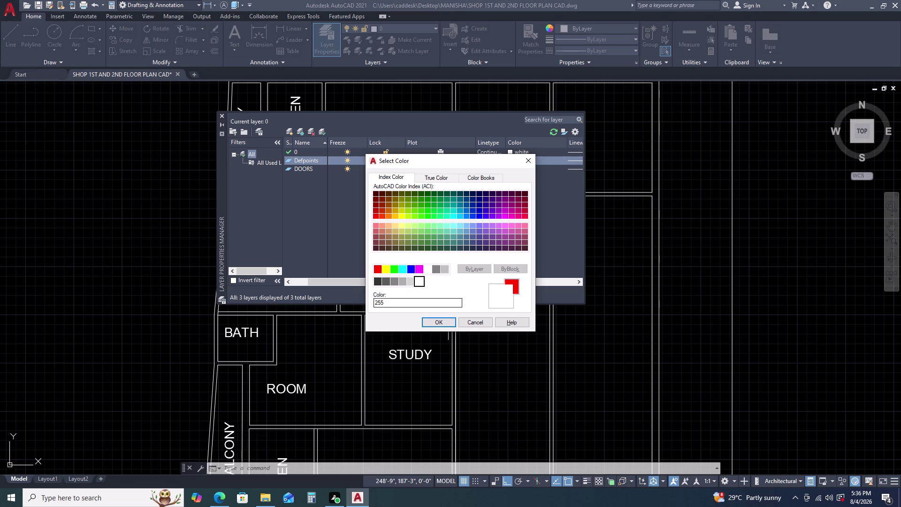
click(407, 303)
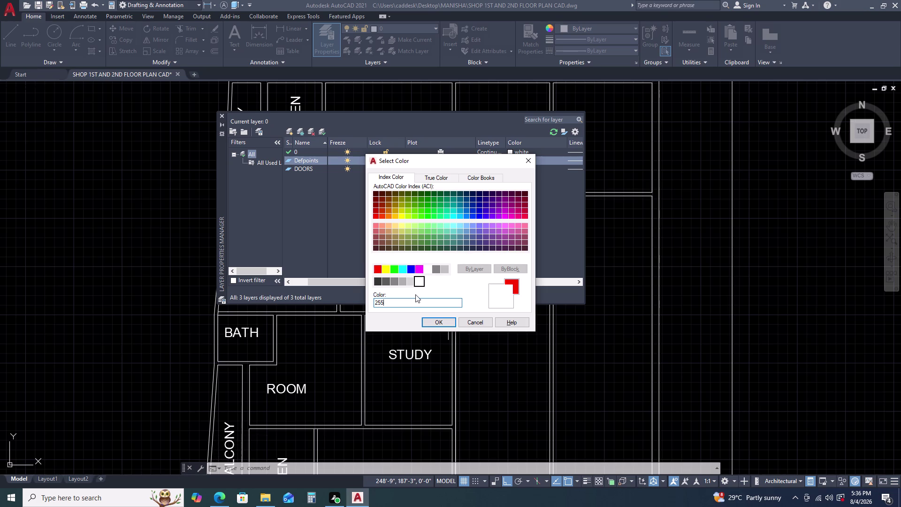
key(BackSpace)
key(BackSpace)
key(BackSpace)
key(BackSpace)
text(W)
text(HITW)
key(BackSpace)
key(e)
key(Return)
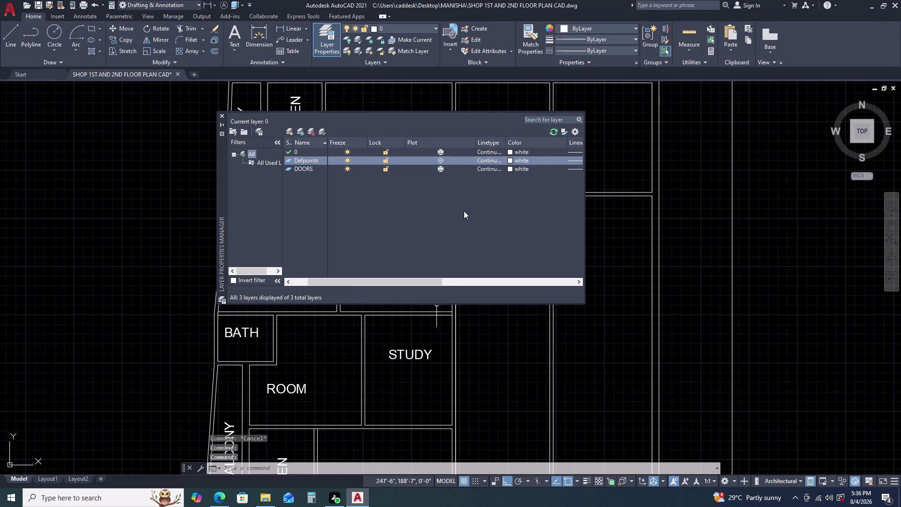
Give the DOORS layer colour 121 and add a new layer.
click(506, 167)
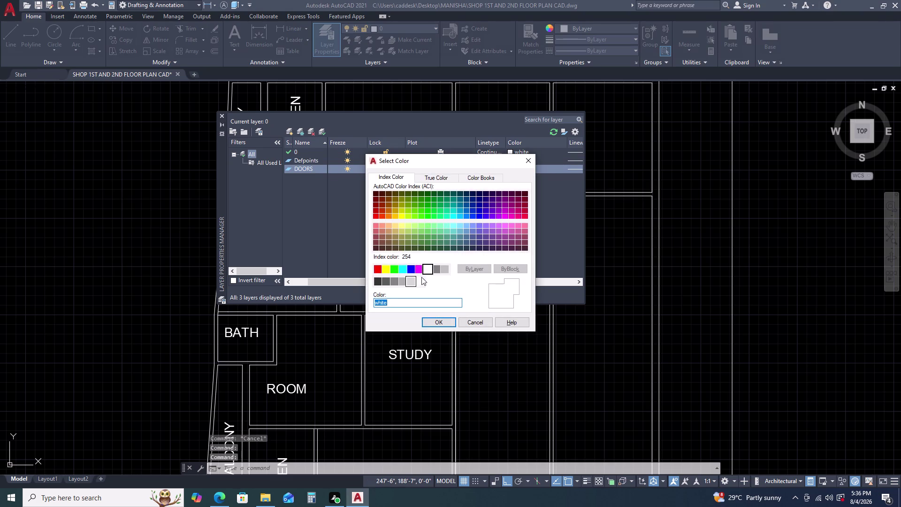
click(450, 225)
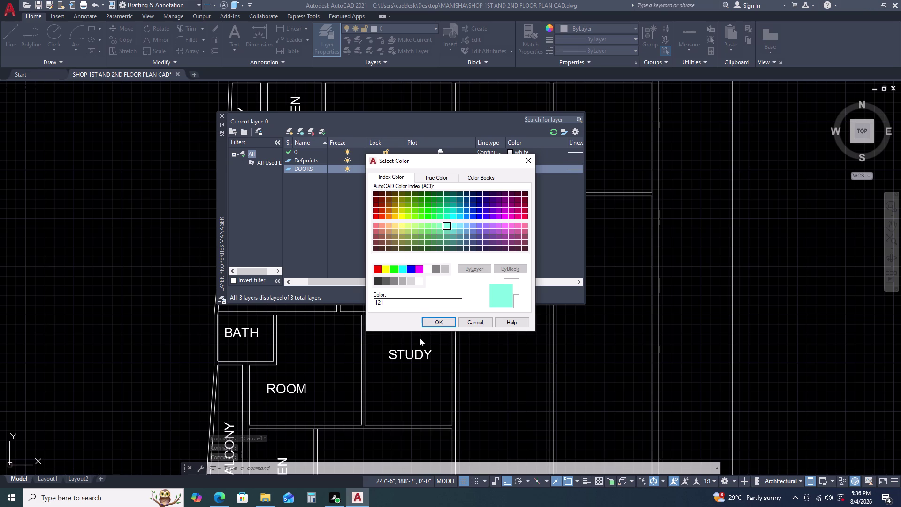
click(440, 320)
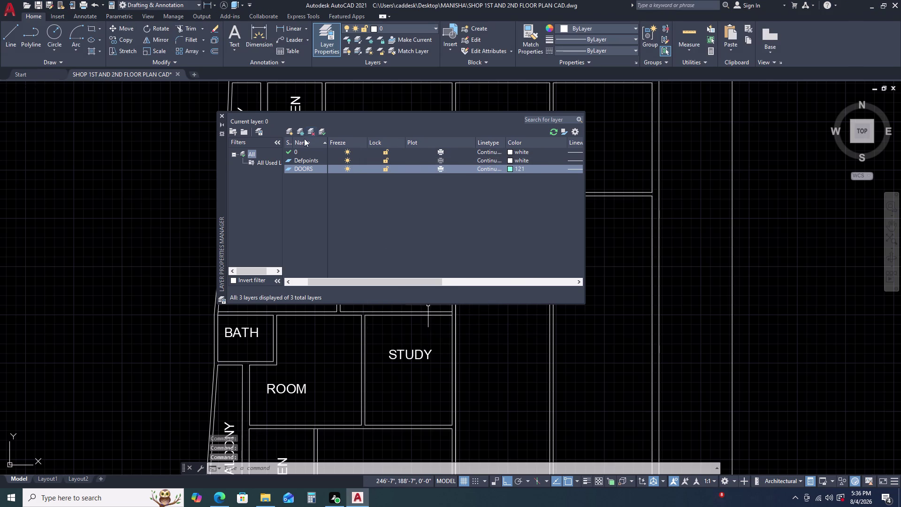
click(288, 133)
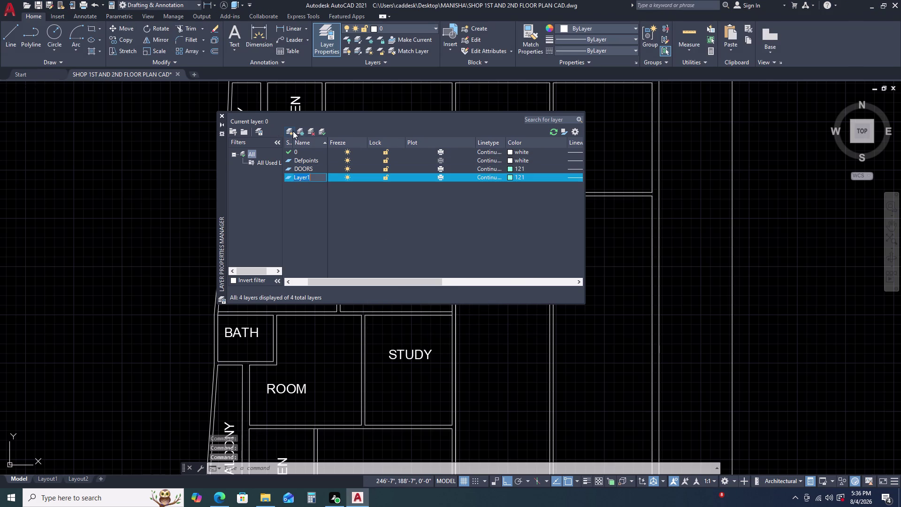
Rename the new layer to WINDOWS and give it colour 102.
text(WI)
text(N)
text(DO)
text(WS)
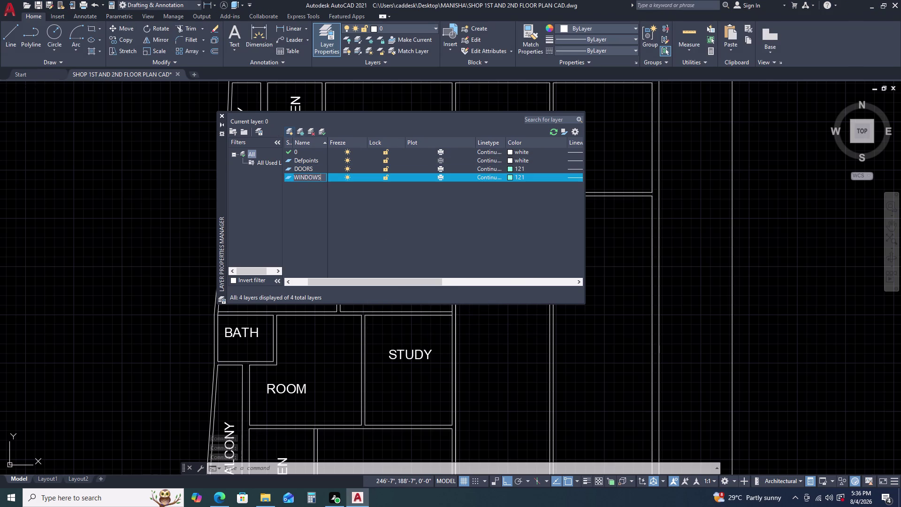
click(511, 175)
click(436, 215)
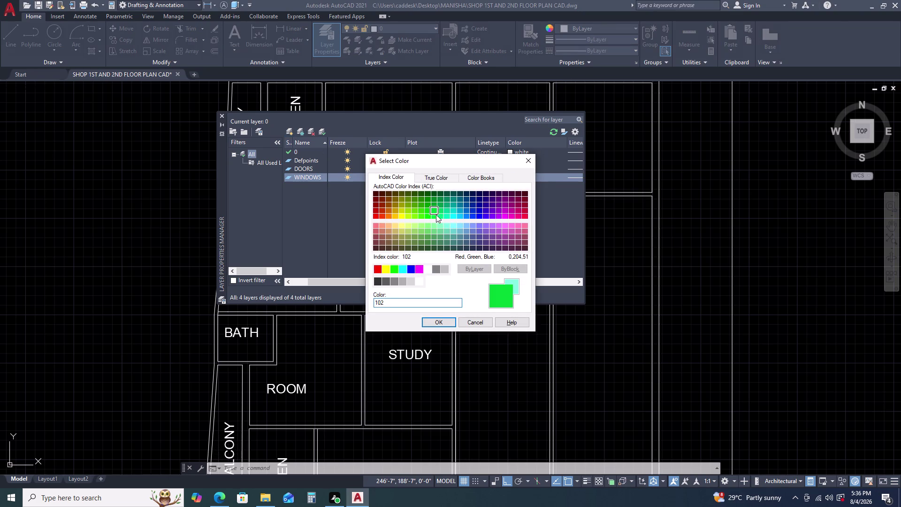
click(439, 323)
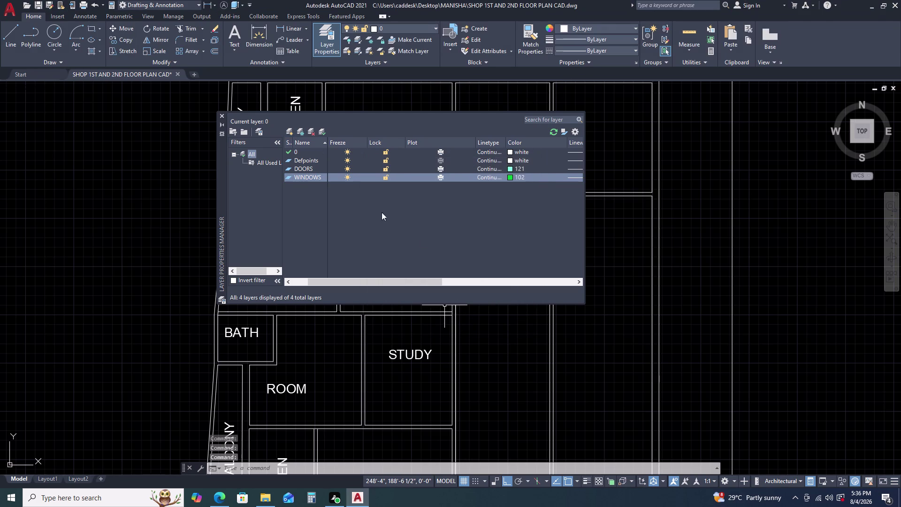
Make DOORS the current layer and close the Layer Properties palette.
click(308, 166)
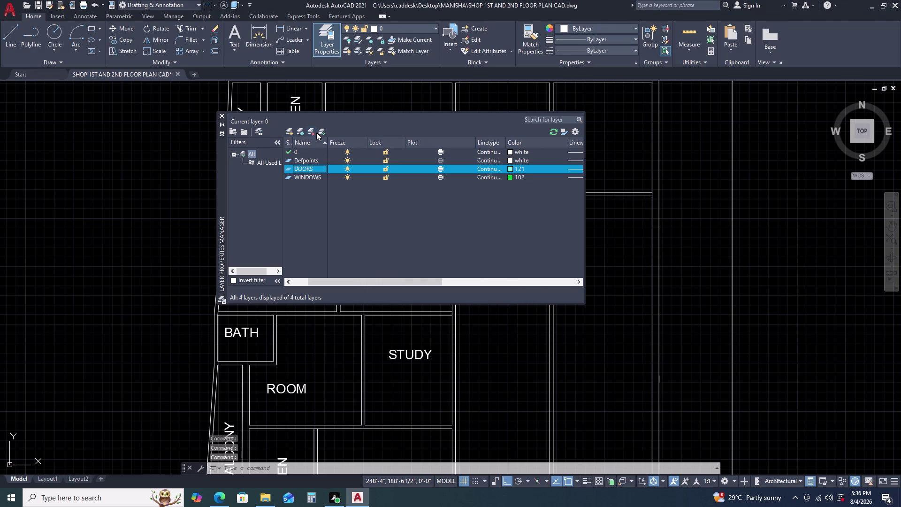
click(323, 129)
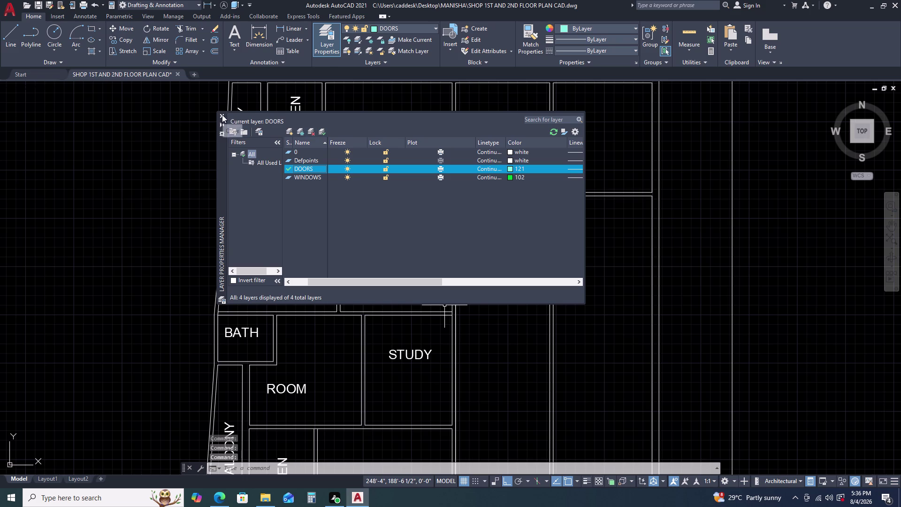
click(222, 115)
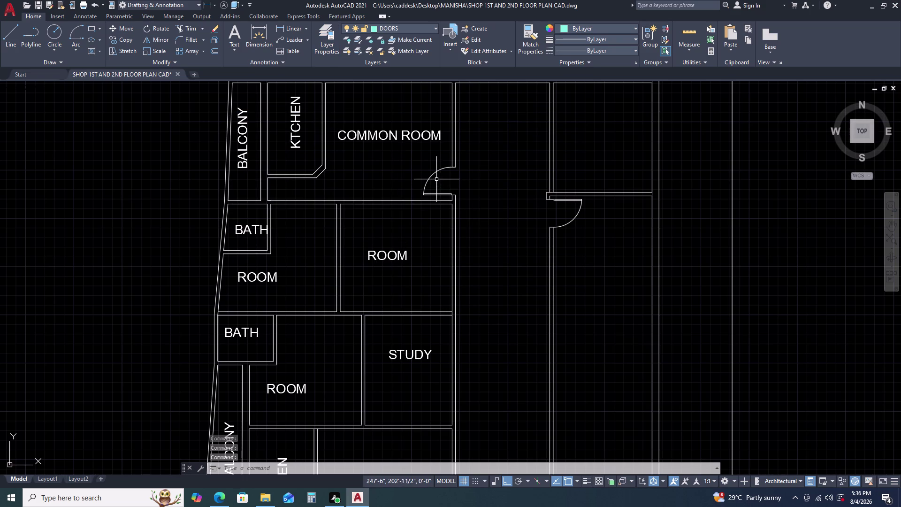
Move both door swings onto the DOORS layer.
click(436, 179)
click(424, 168)
drag(591, 221, 587, 219)
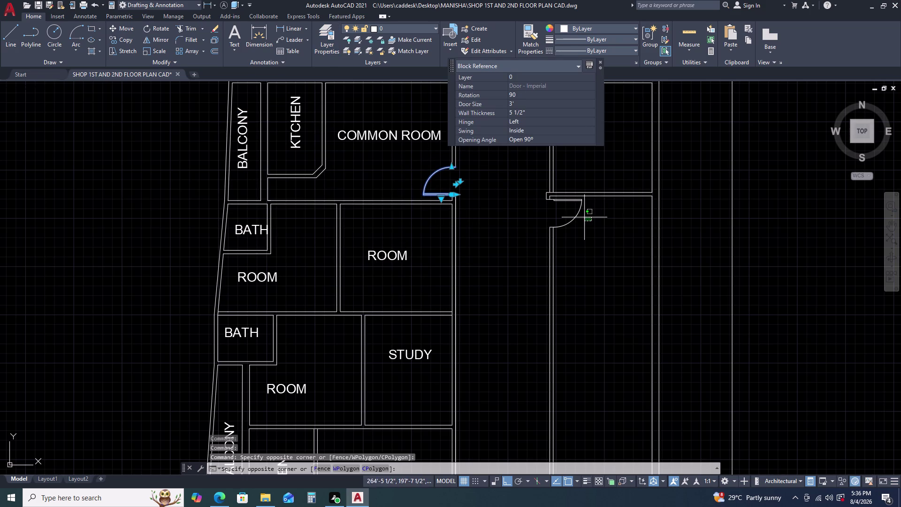
click(573, 211)
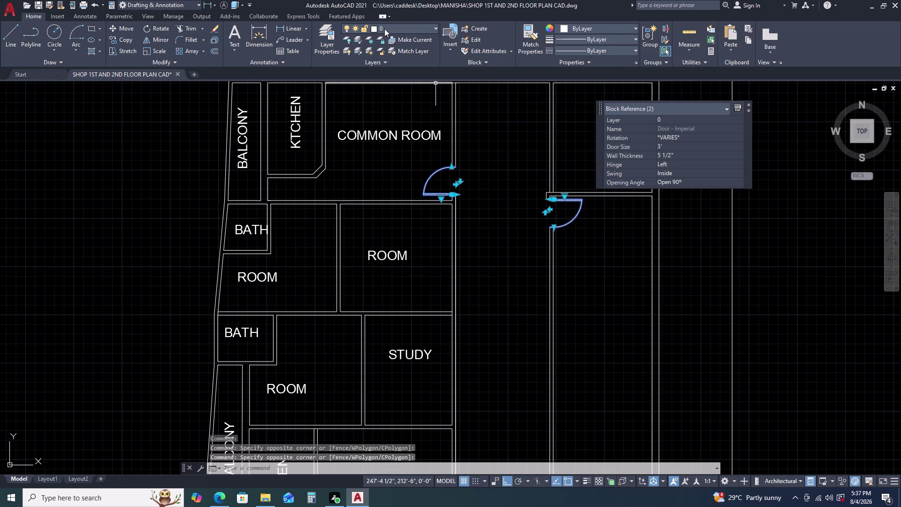
click(384, 29)
click(396, 62)
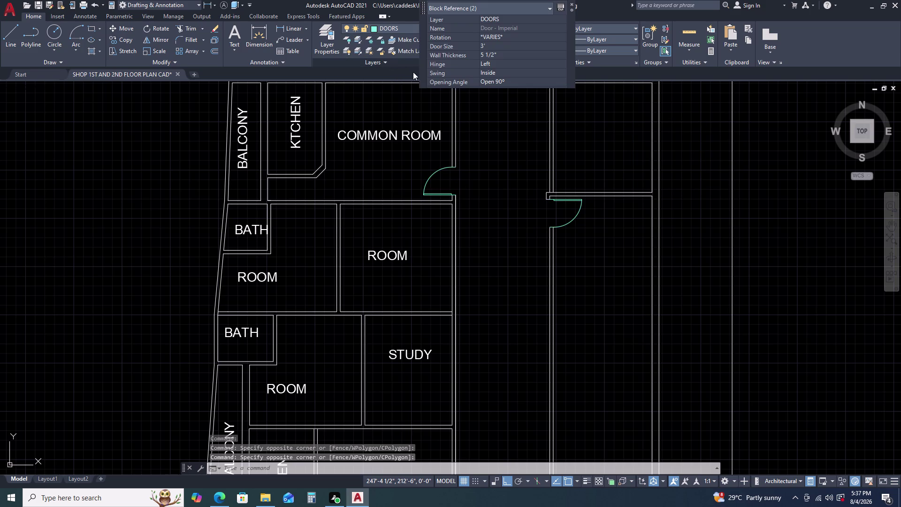
key(Escape)
Copy the common room door further left with CO.
scroll(down, 3)
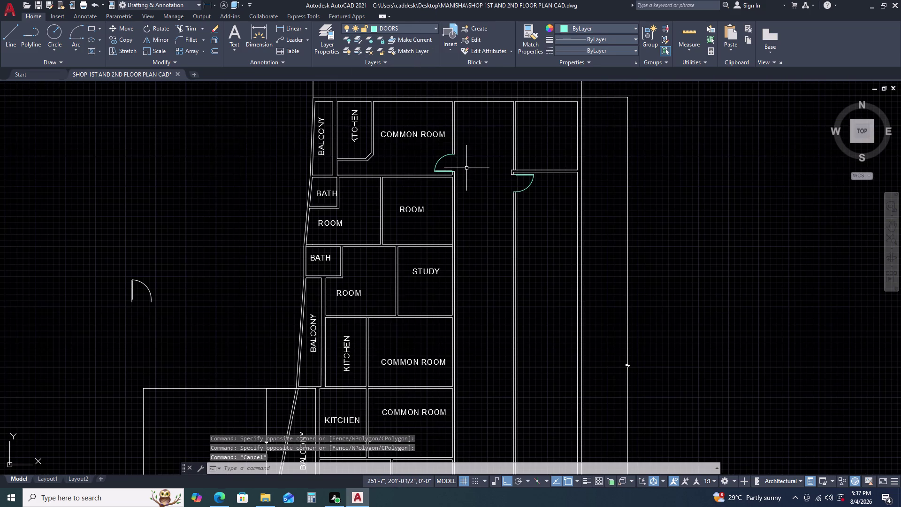
middle_drag(467, 169, 468, 134)
scroll(up, 3)
drag(449, 129, 442, 125)
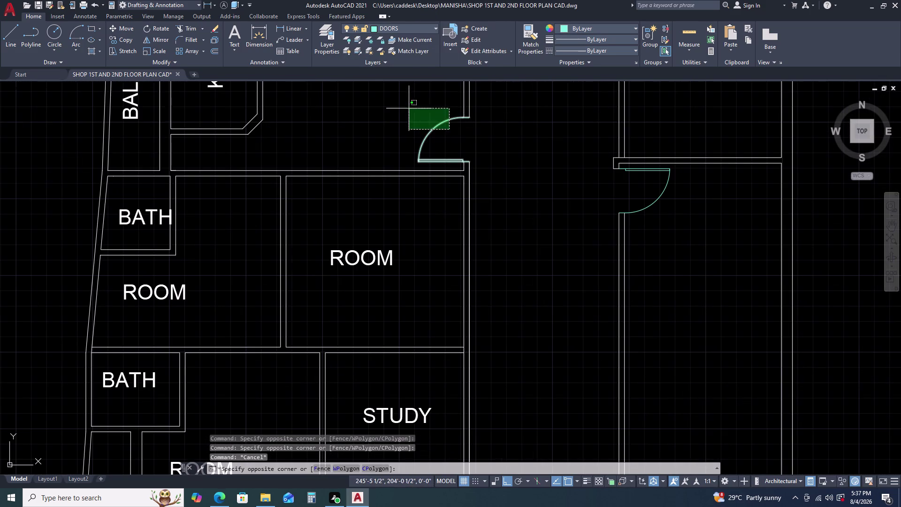
click(409, 109)
key(c)
text(O)
key(space)
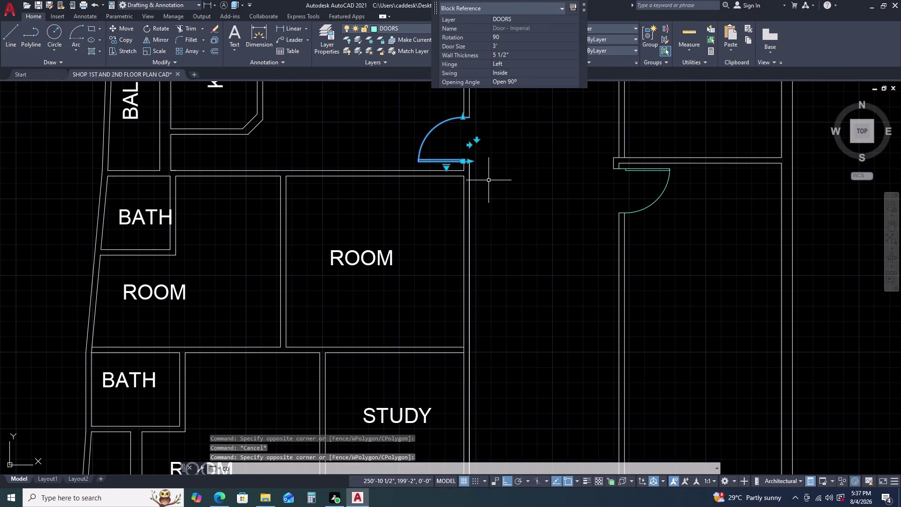
click(500, 172)
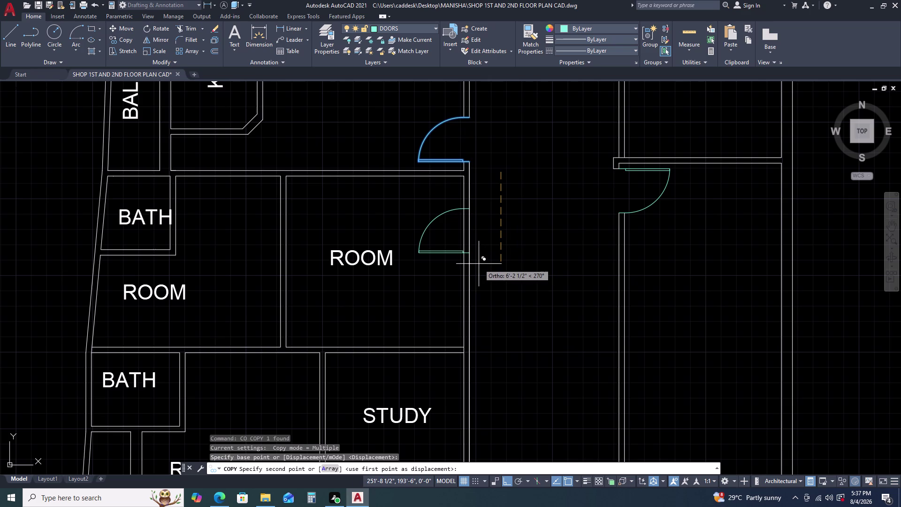
click(399, 204)
key(Escape)
Rotate the copied door half a turn, 180 degrees.
drag(346, 129, 339, 126)
click(315, 104)
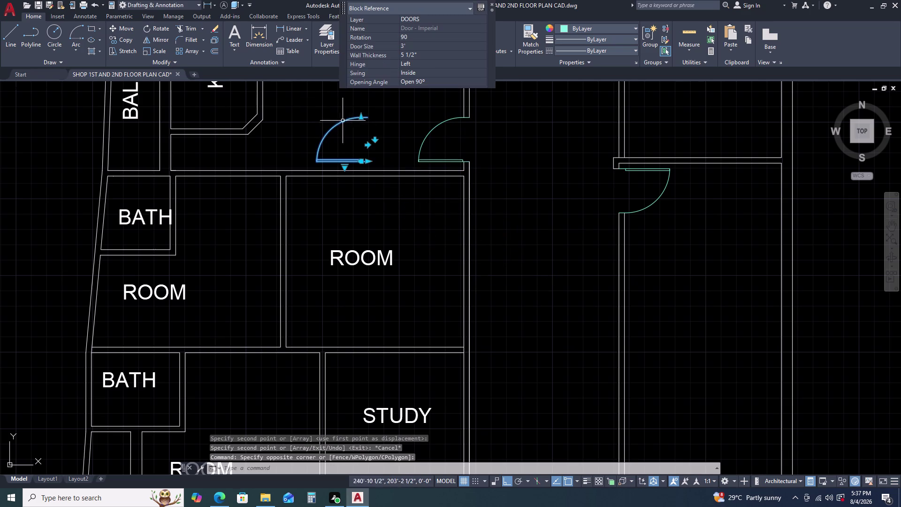
key(r)
key(o)
key(space)
click(368, 139)
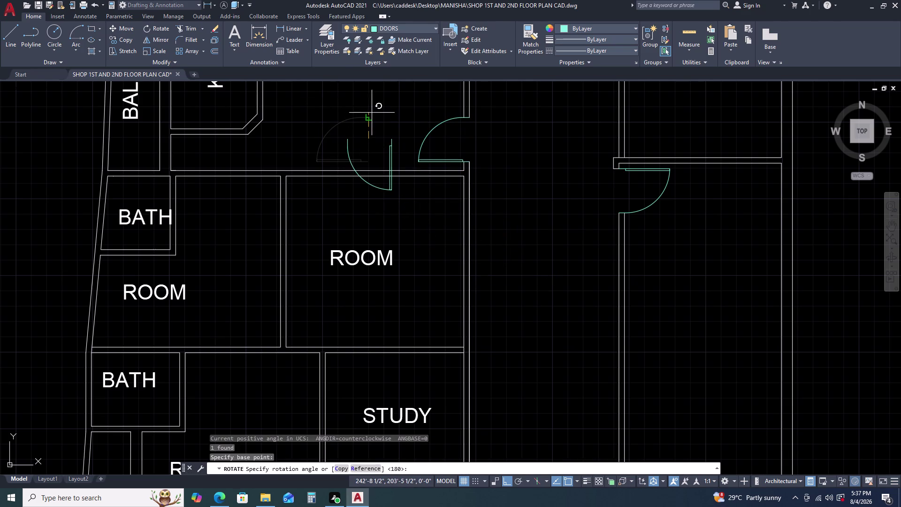
click(375, 111)
Start moving the rotated door copy, with ortho off, toward the bath opening.
drag(397, 150, 391, 151)
click(370, 143)
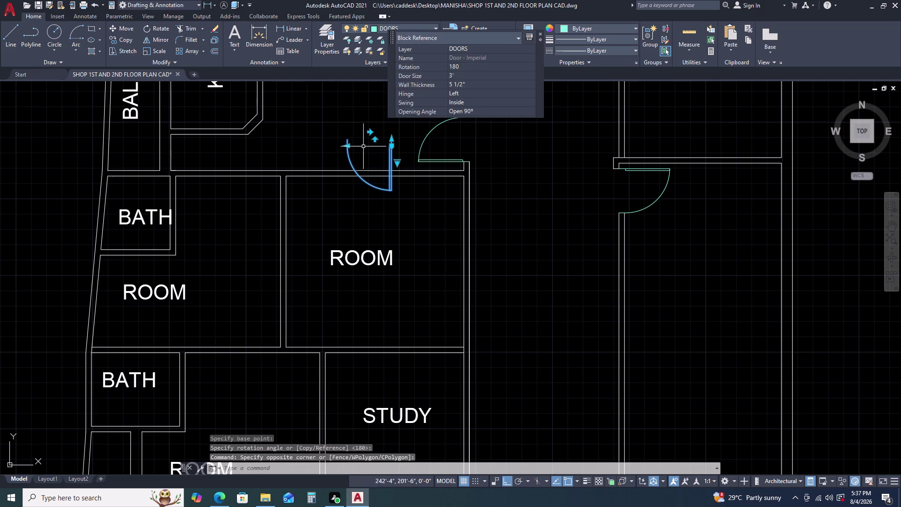
text(M)
key(space)
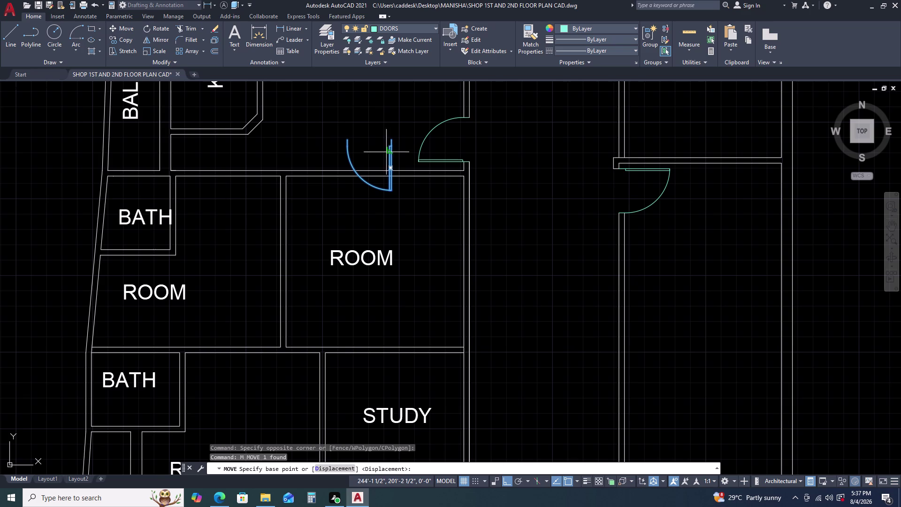
click(390, 139)
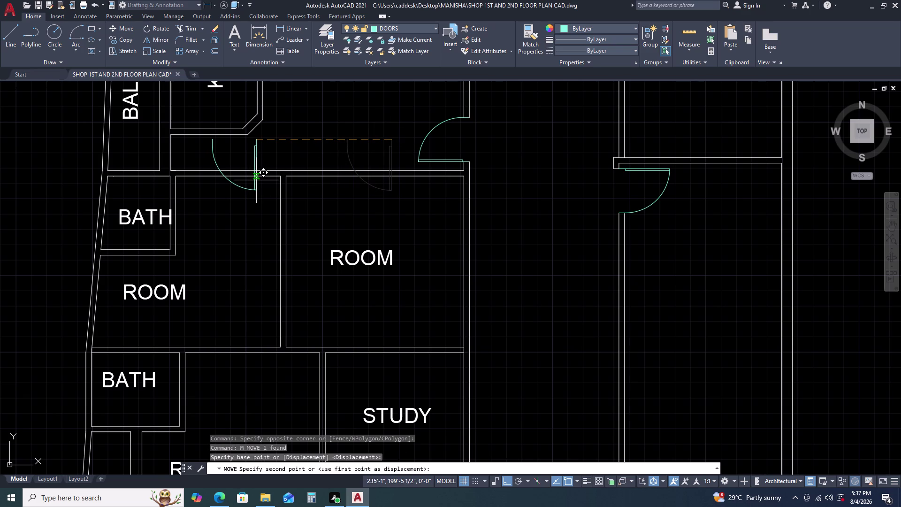
key(F8)
scroll(up, 3)
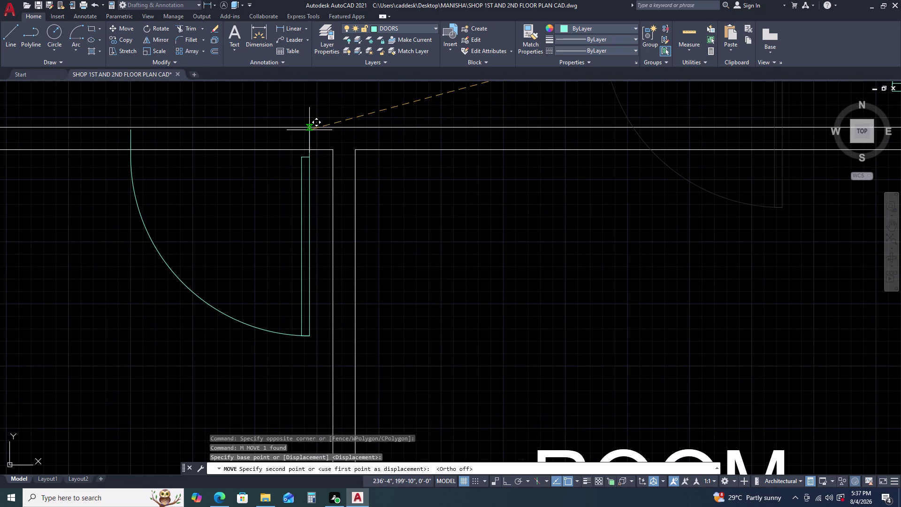
Drop the rotated door copy into the wall opening beside the bath.
click(310, 130)
key(Escape)
scroll(down, 3)
scroll(up, 3)
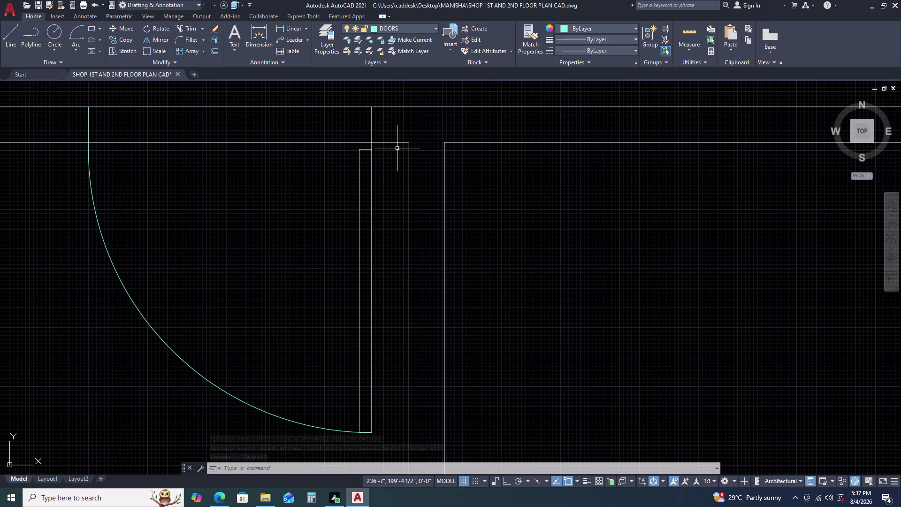
Draw a 4.5-long orthogonal wall line at the doorway up to the outer wall.
text(L)
key(space)
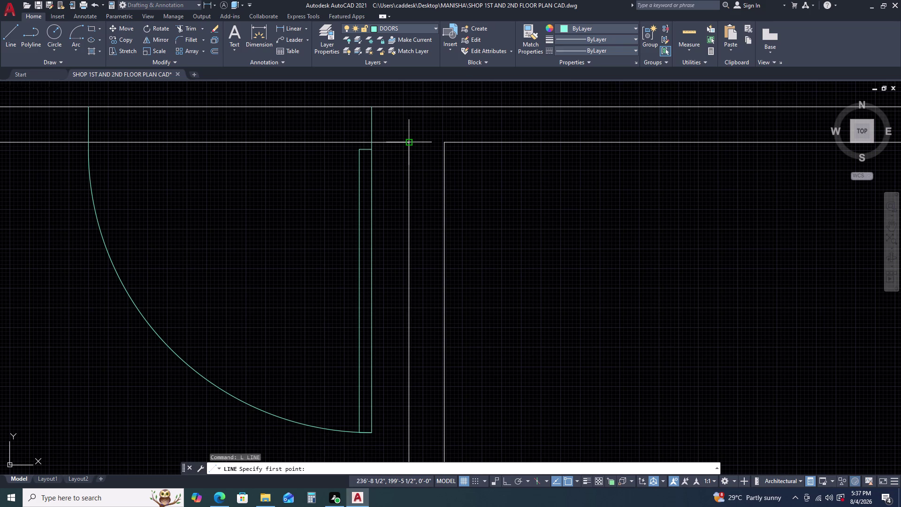
drag(409, 143, 404, 143)
key(F8)
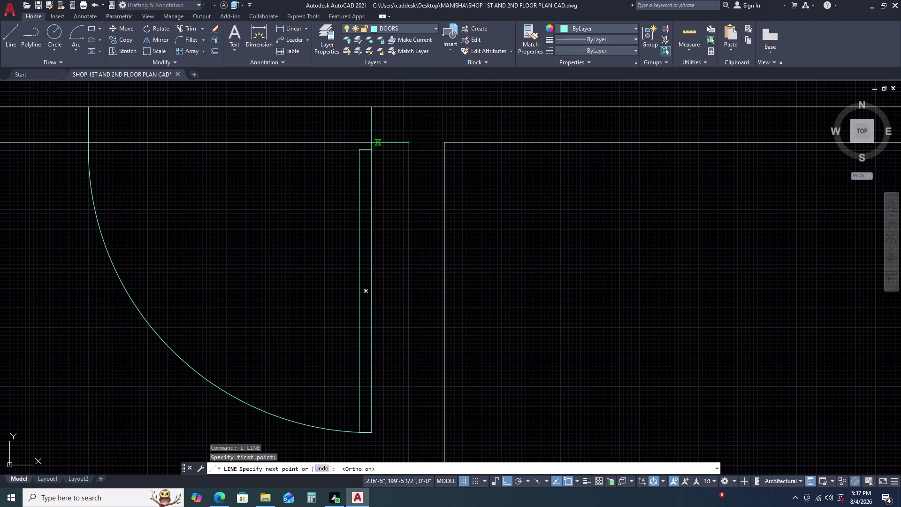
key(9)
key(Return)
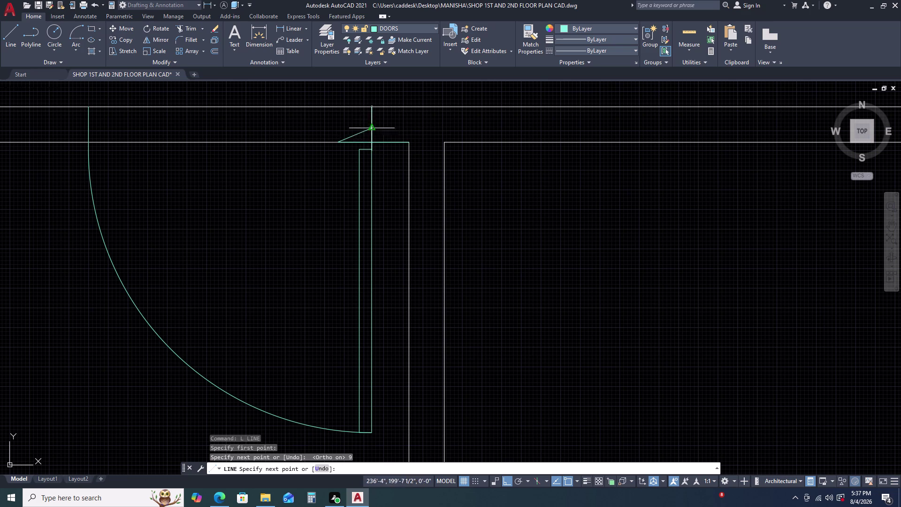
key(ctrl+z)
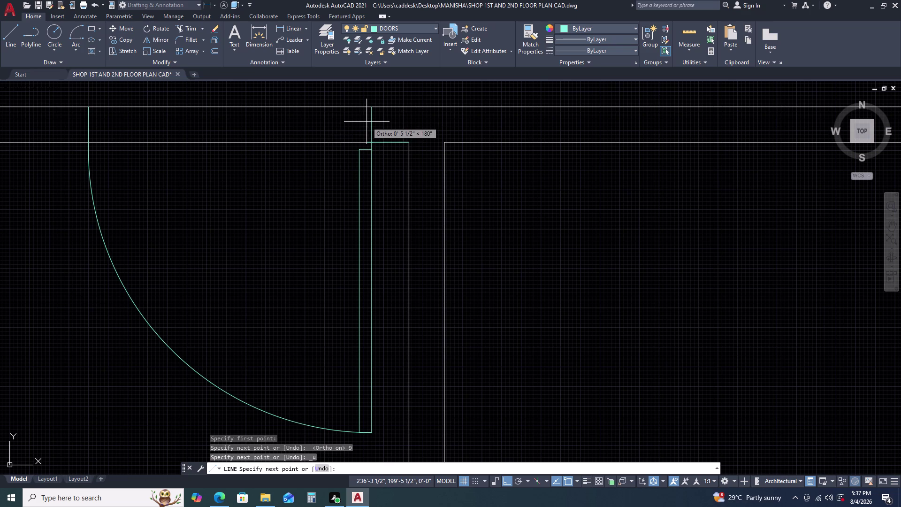
key(4)
key(period)
key(5)
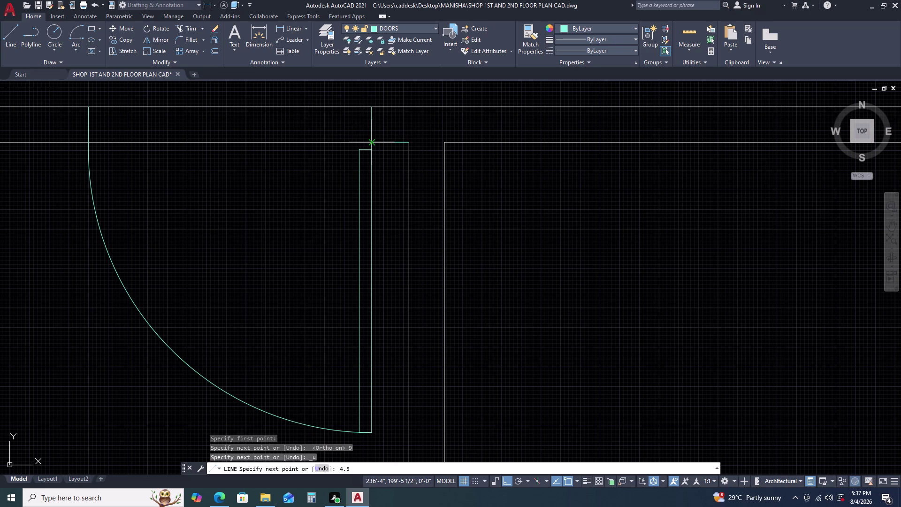
key(Return)
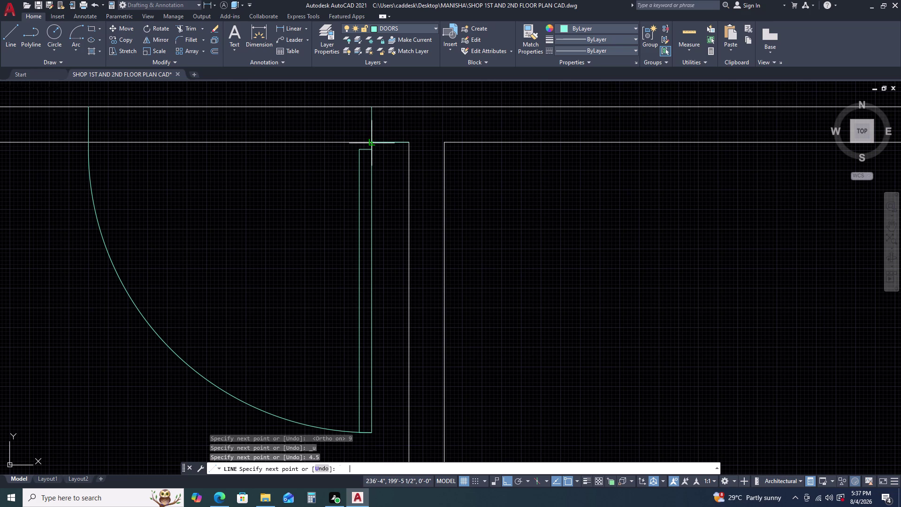
click(379, 92)
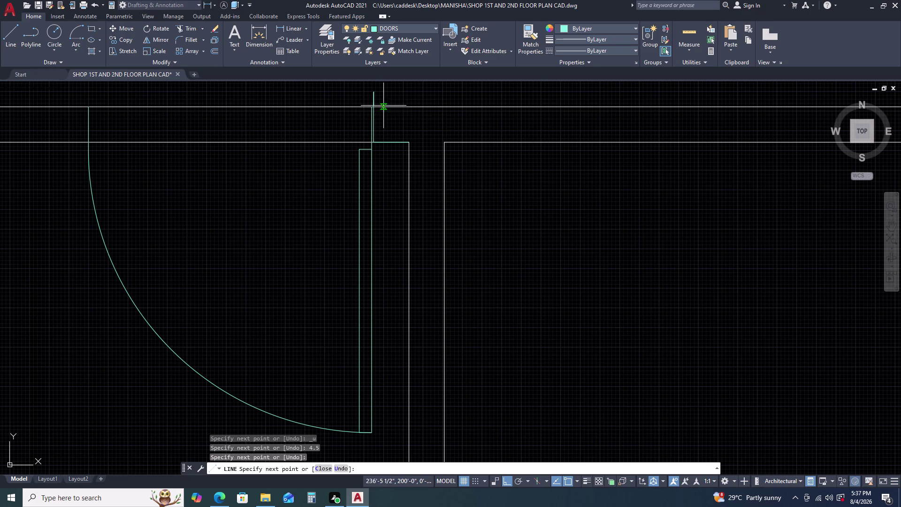
key(Escape)
Begin a 4.5-long line at the right jamb, then cancel it.
key(space)
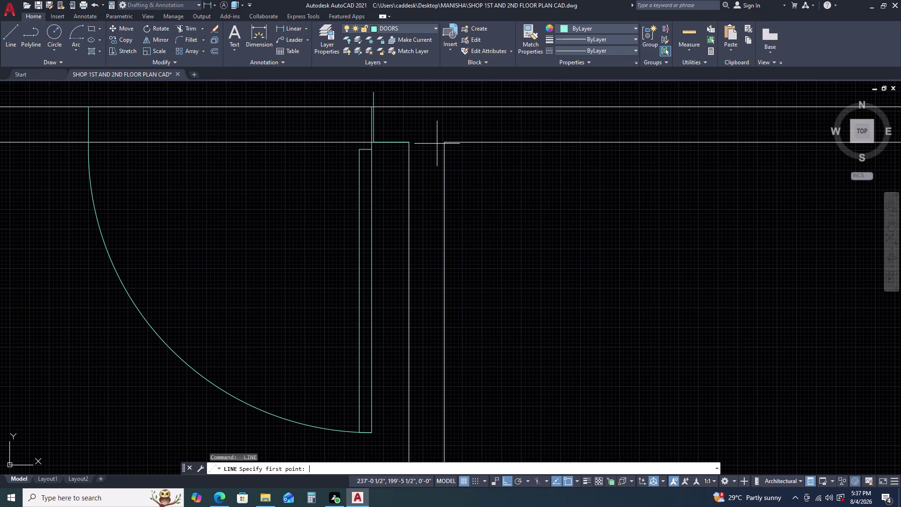
click(443, 142)
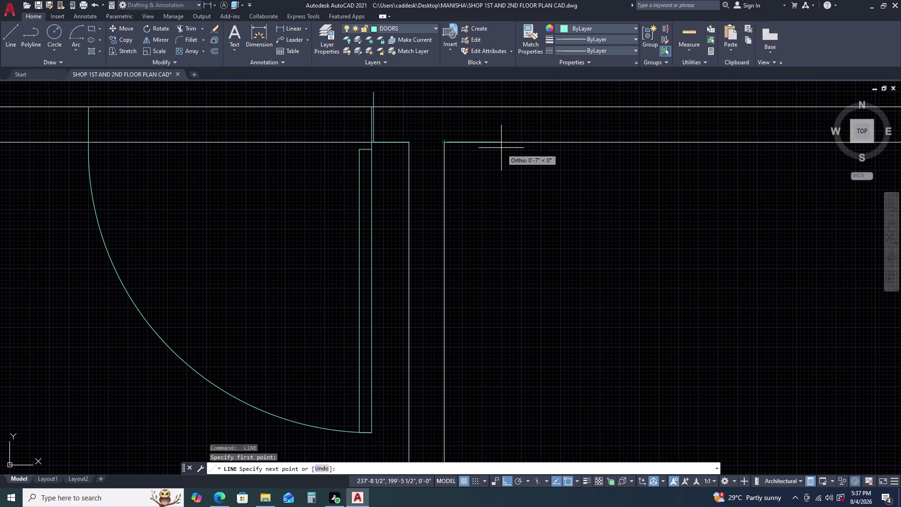
key(4)
text(.5)
key(Return)
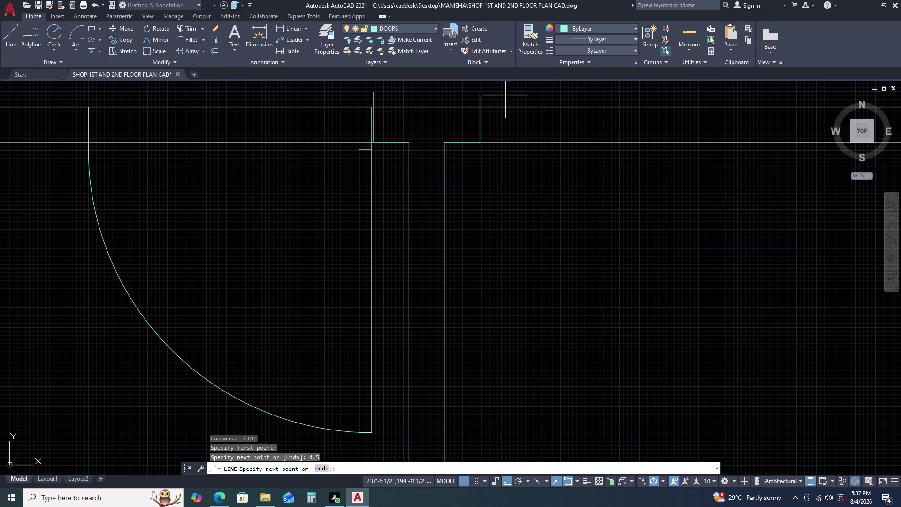
click(506, 88)
key(Escape)
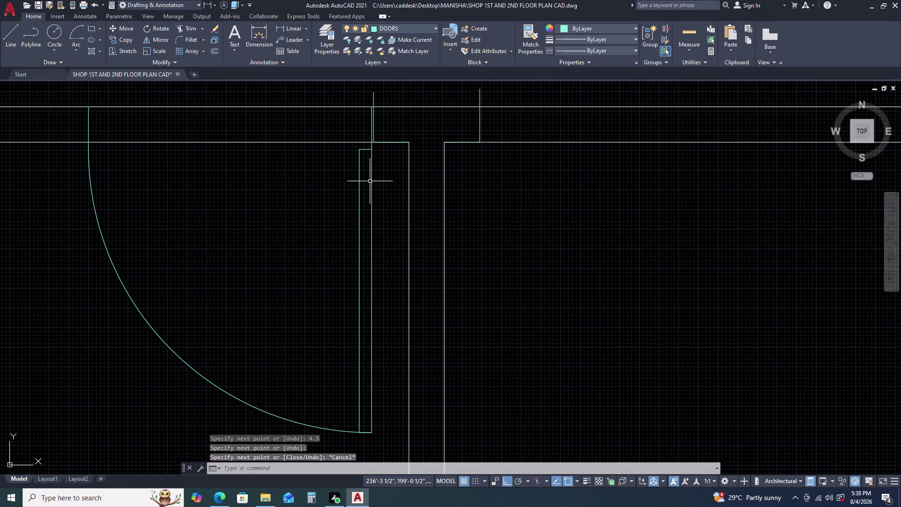
Try moving the short doorway line, then abandon the move.
click(371, 180)
key(m)
key(space)
scroll(up, 3)
click(372, 108)
click(380, 109)
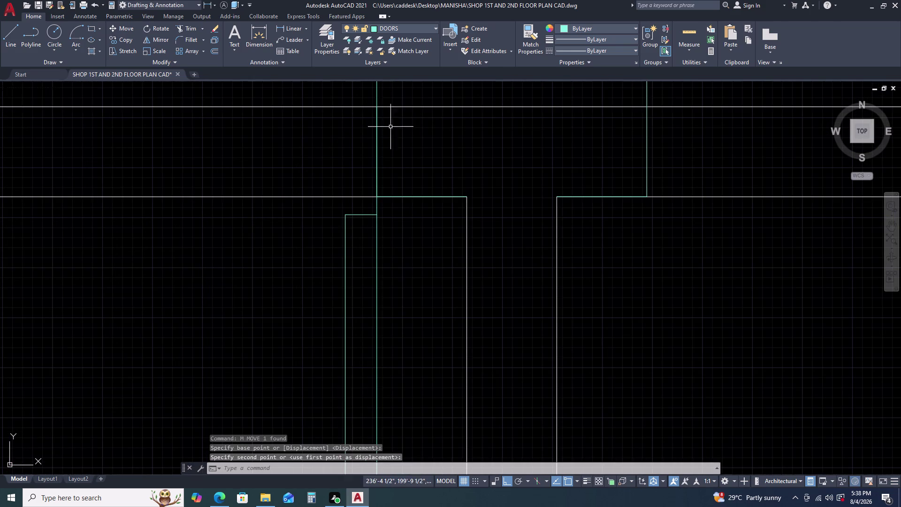
scroll(down, 3)
key(Escape)
Delete the two stray lines left at the doorway.
scroll(up, 3)
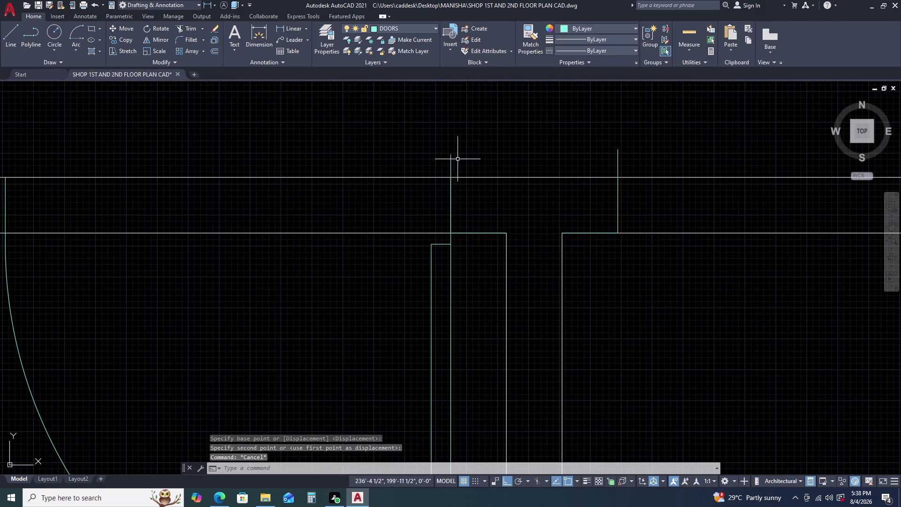
click(458, 159)
click(442, 156)
key(Delete)
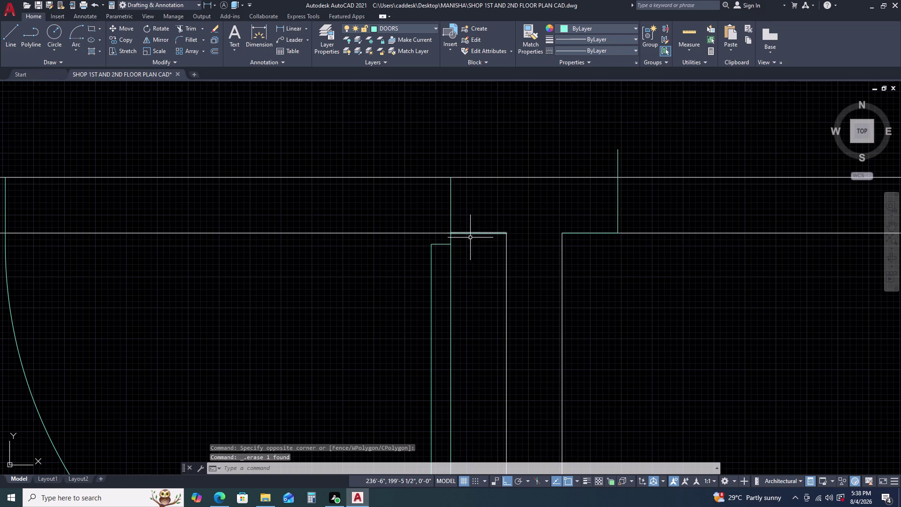
click(468, 232)
key(Delete)
scroll(down, 3)
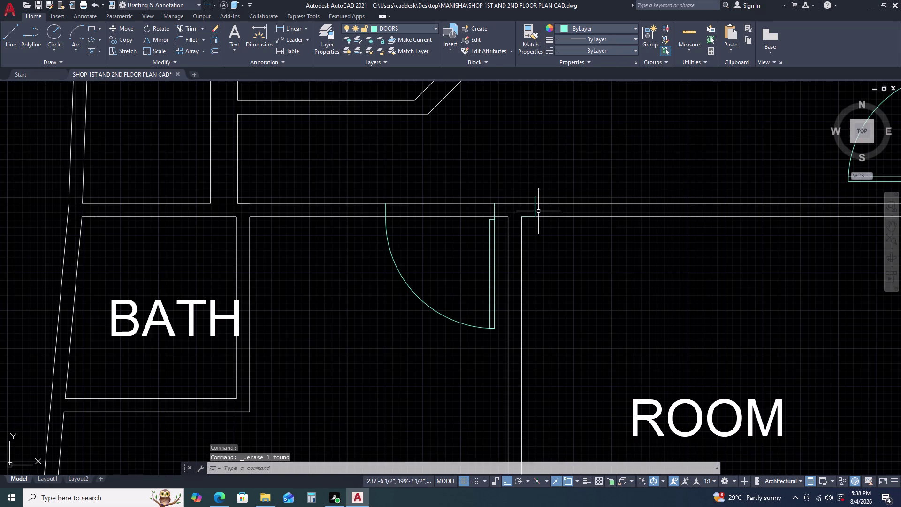
Open and dismiss the door block editing prompt, then cancel a stray move.
scroll(down, 3)
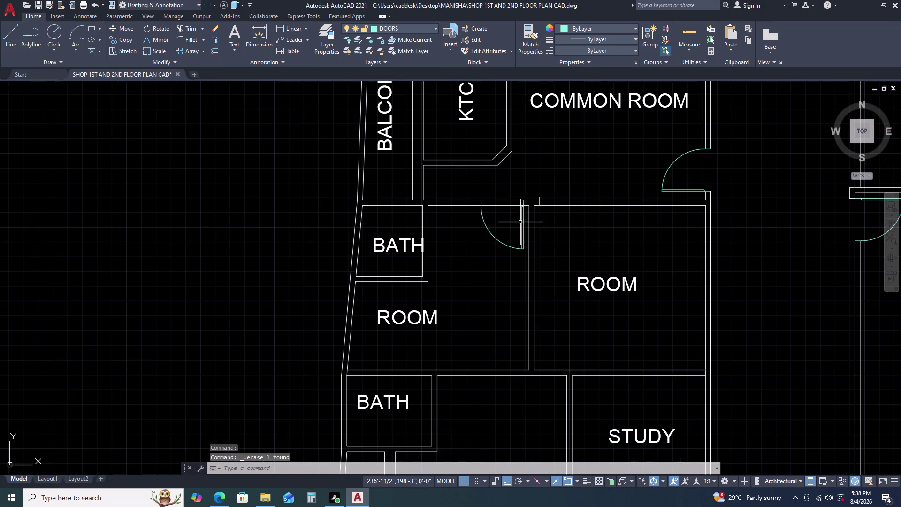
double_click(520, 219)
text(MI)
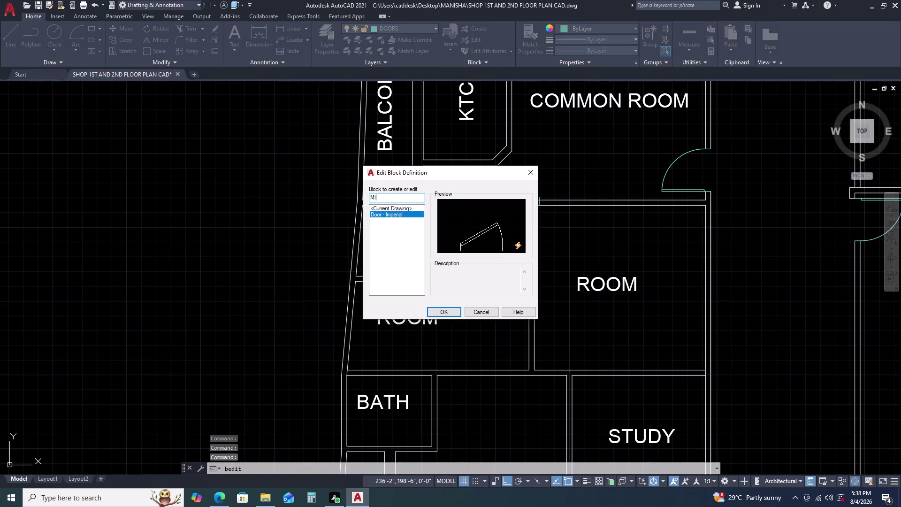
key(space)
click(532, 172)
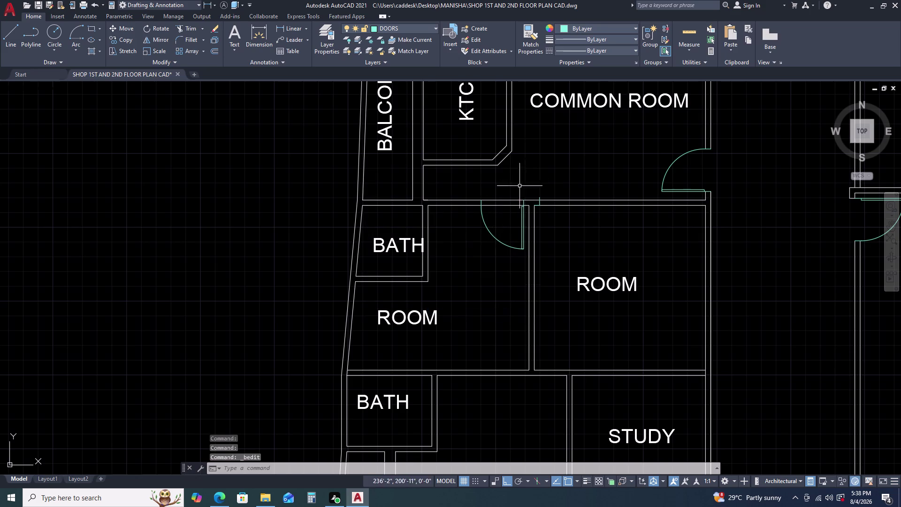
text(M)
key(space)
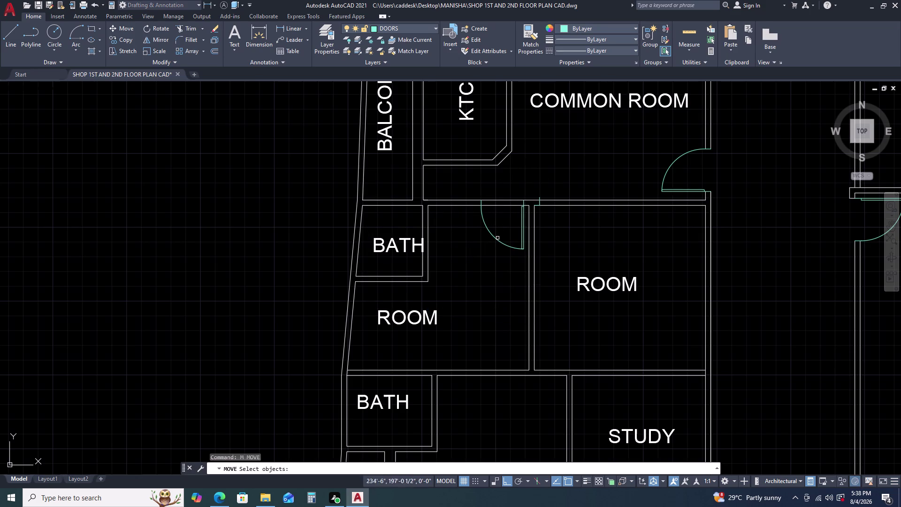
key(Escape)
Mirror the bath-side door across a vertical line, keeping the original.
click(501, 227)
click(473, 250)
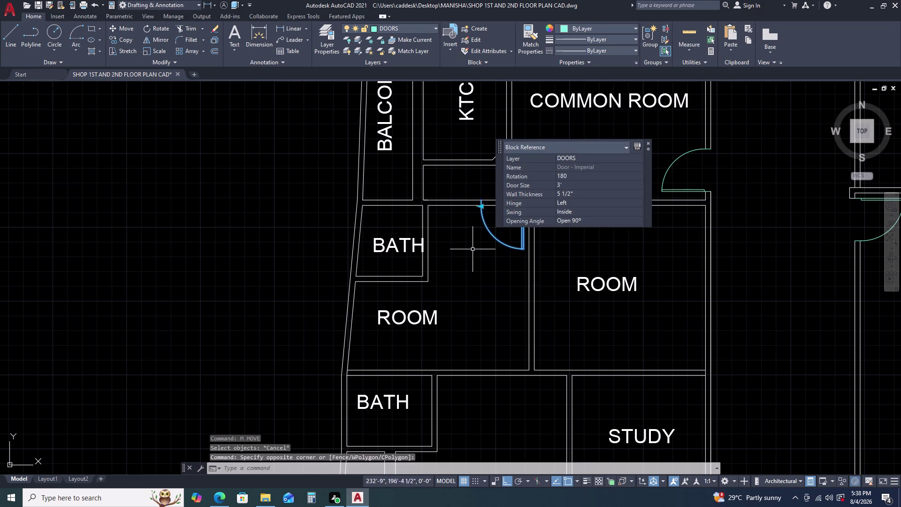
text(MI)
key(space)
scroll(up, 3)
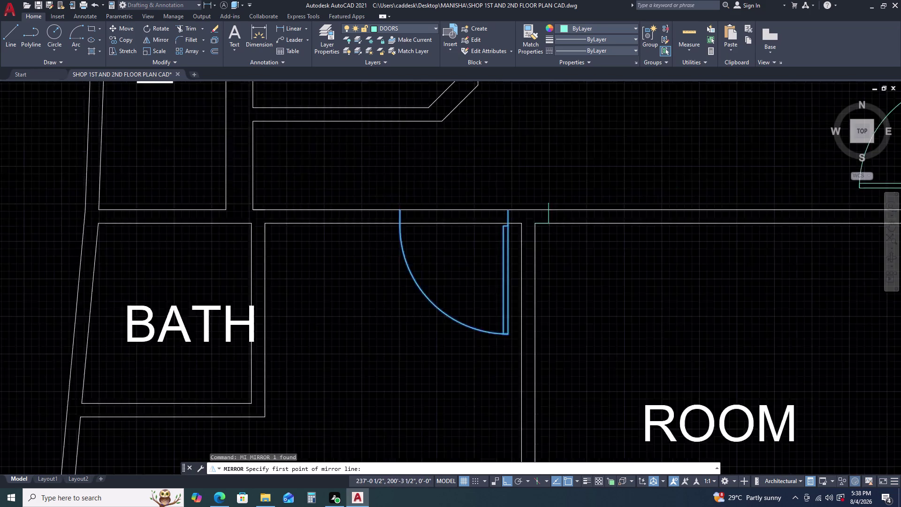
scroll(up, 3)
click(526, 220)
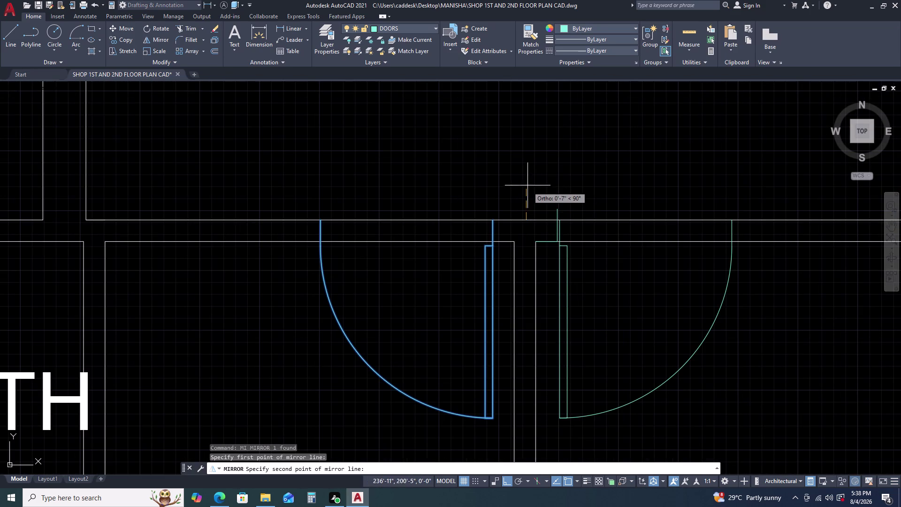
click(528, 180)
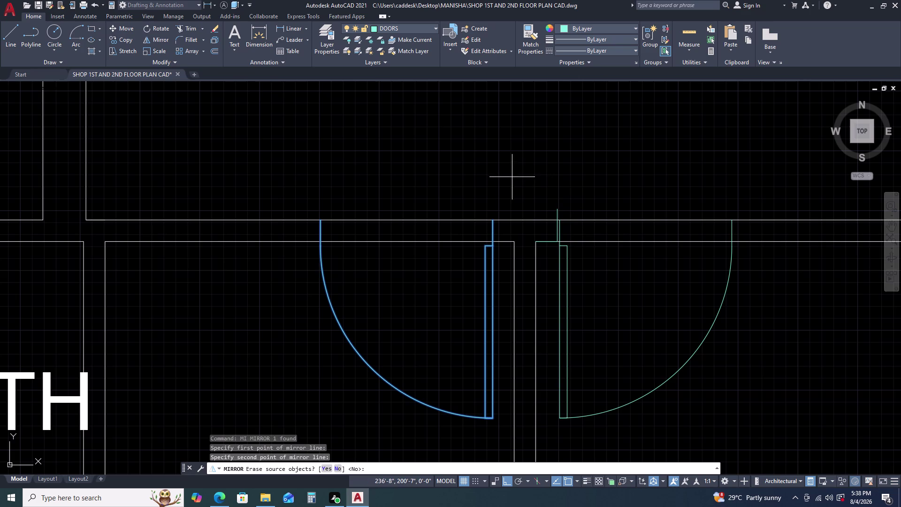
key(Return)
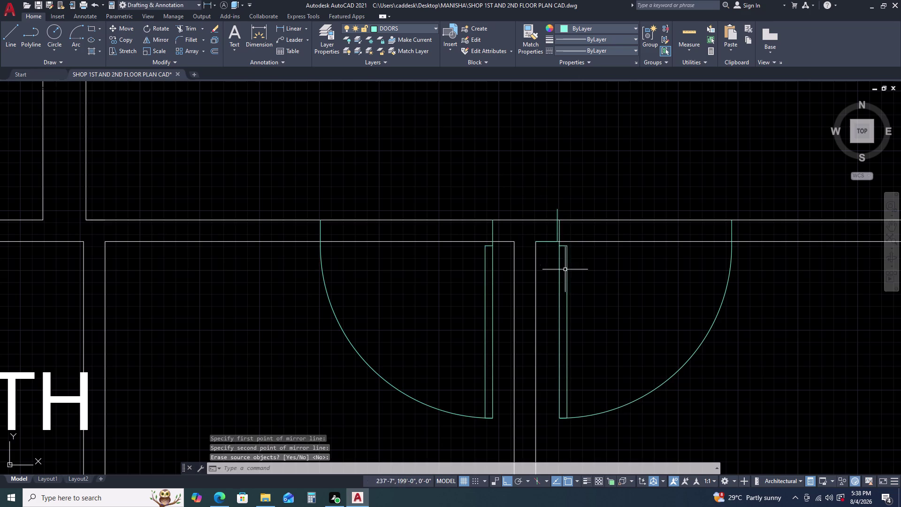
Start moving the mirrored door, then cancel the move.
click(575, 270)
click(559, 278)
key(m)
key(space)
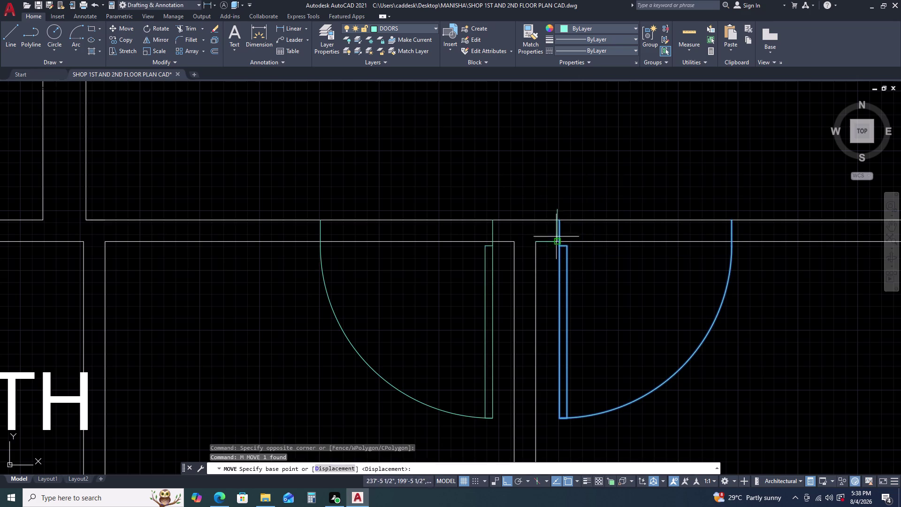
scroll(up, 3)
click(561, 207)
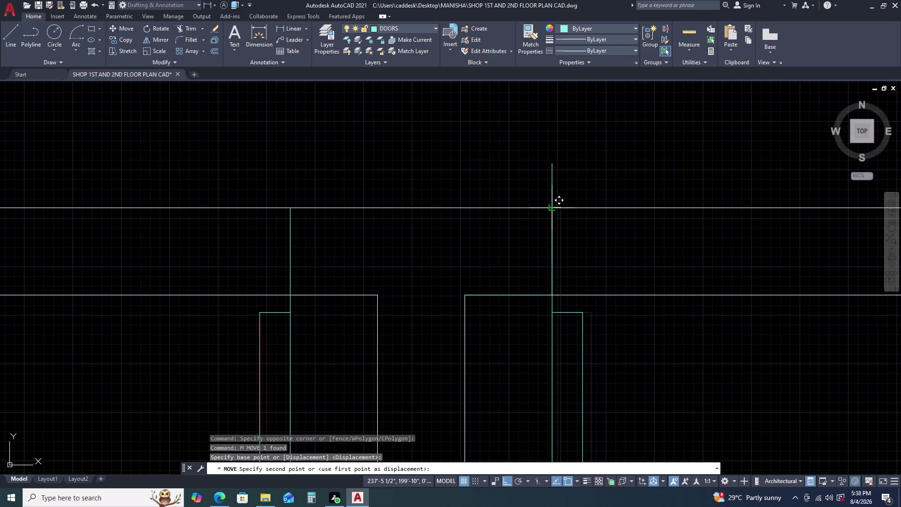
click(549, 208)
key(Escape)
key(grave)
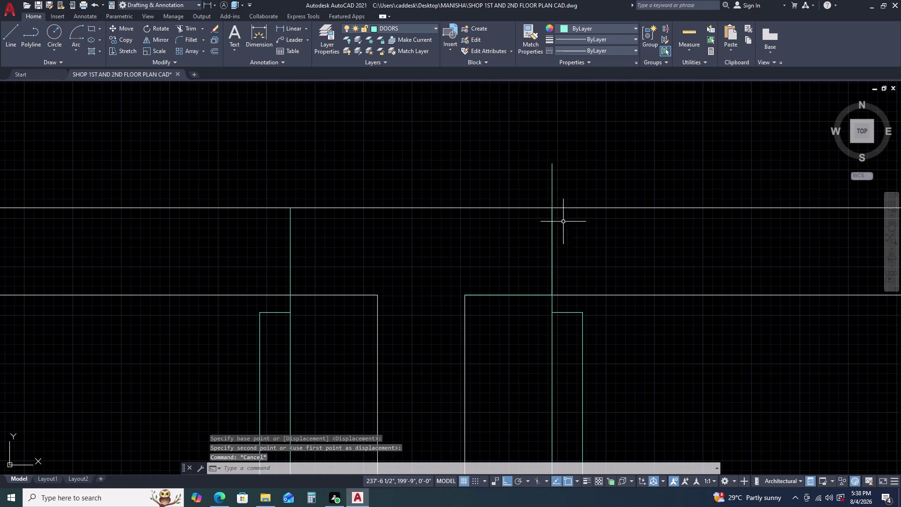
Click around the lines above the opening and clear pending operations.
click(560, 178)
click(532, 160)
click(565, 178)
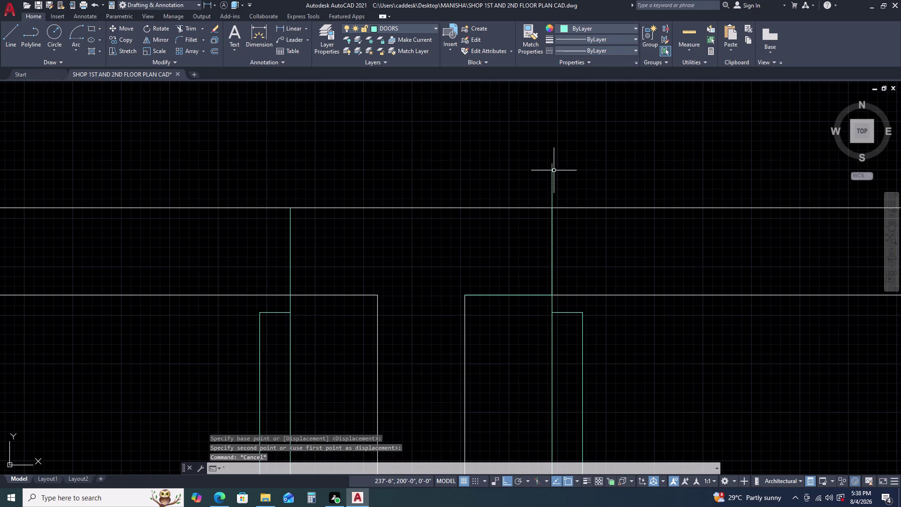
click(556, 170)
click(550, 170)
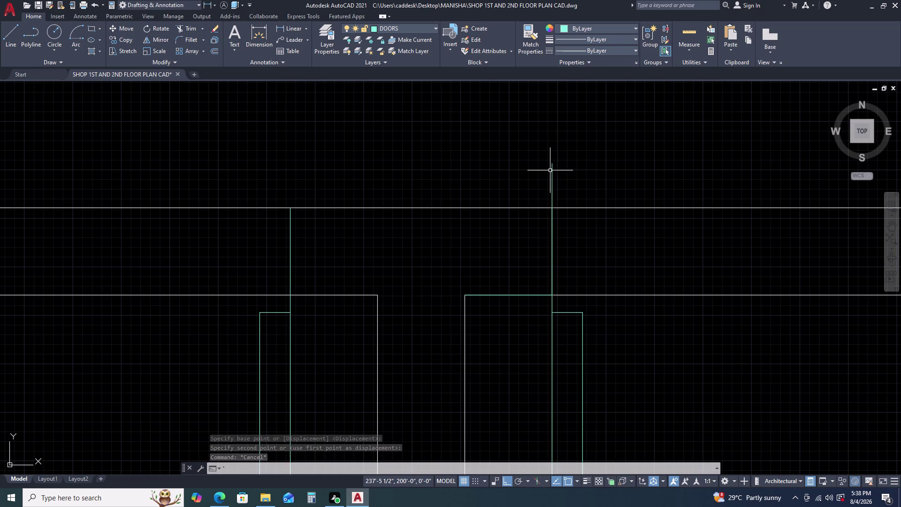
click(550, 170)
click(551, 169)
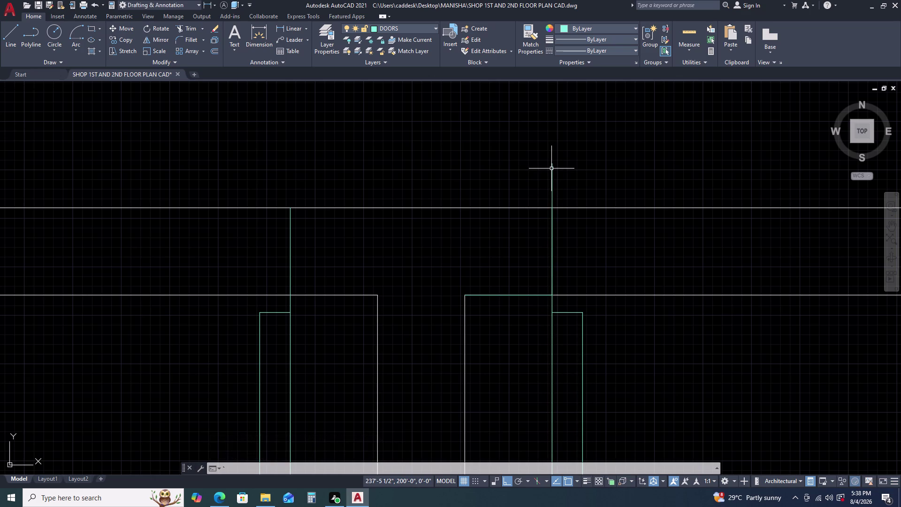
click(551, 168)
click(552, 168)
key(Escape)
key(Escape)
key(Escape)
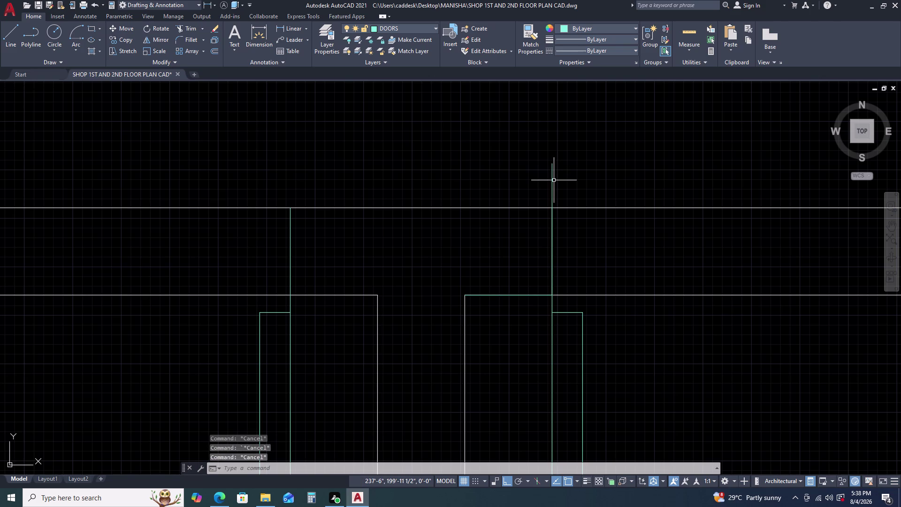
Delete the vertical line above the opening and the wall line across it.
click(551, 172)
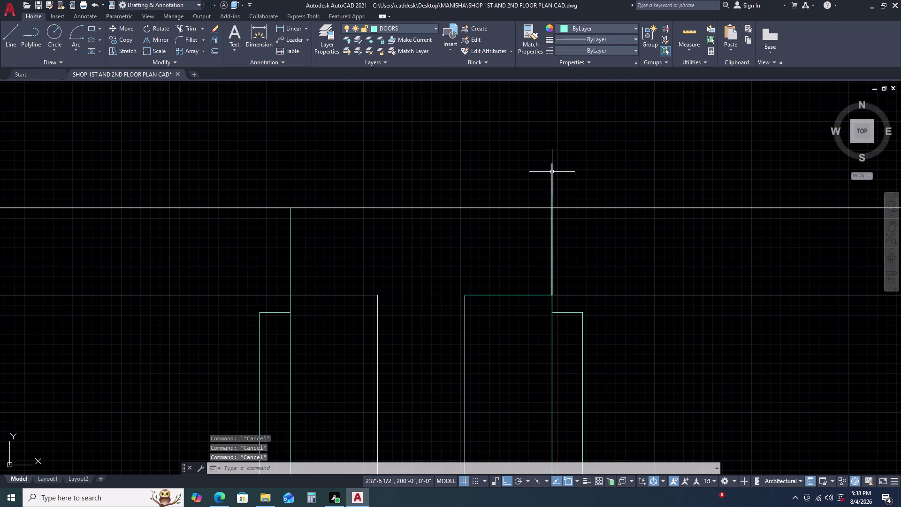
key(Delete)
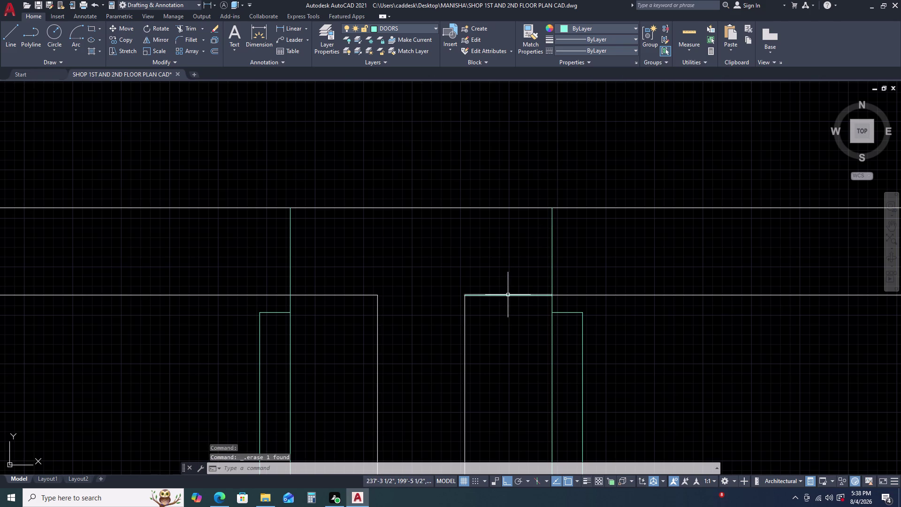
click(508, 295)
key(Delete)
scroll(down, 3)
middle_drag(574, 276, 556, 264)
middle_drag(535, 252, 531, 250)
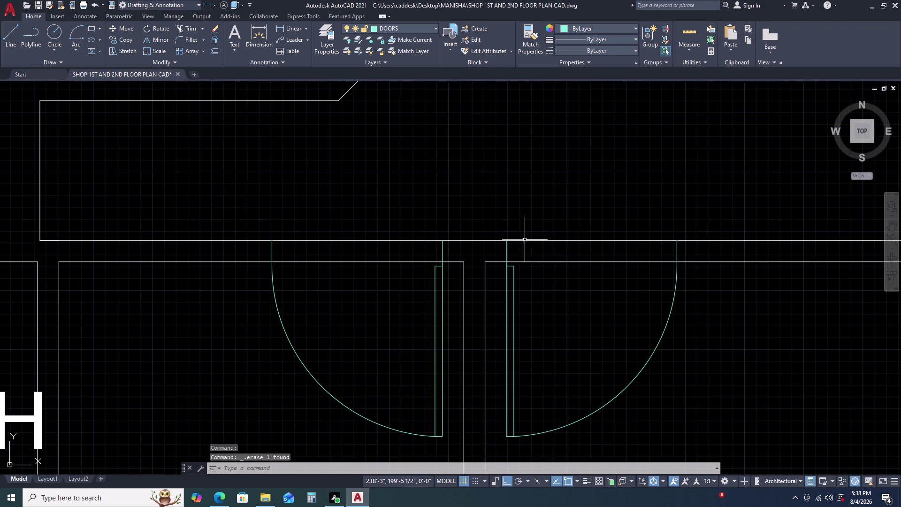
scroll(down, 3)
scroll(up, 3)
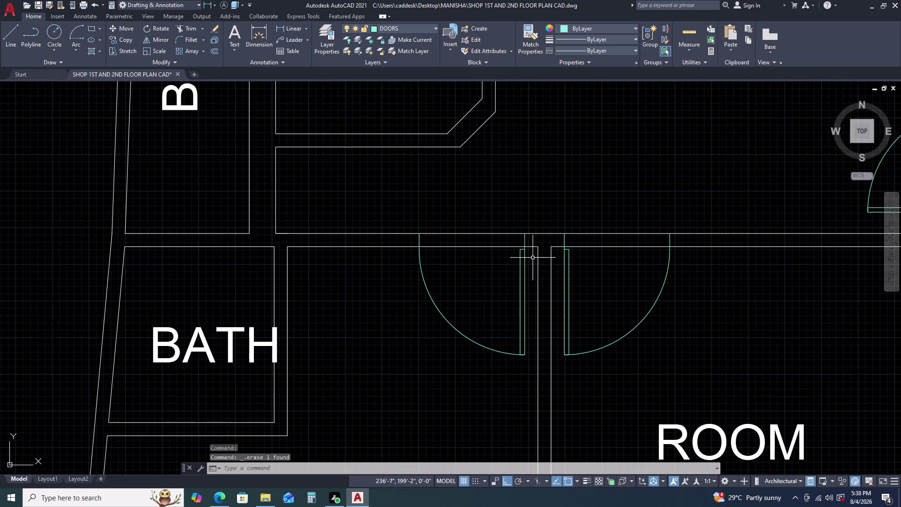
Trim the wall line ends out of the double-door opening.
text(TR)
key(space)
click(490, 227)
click(479, 266)
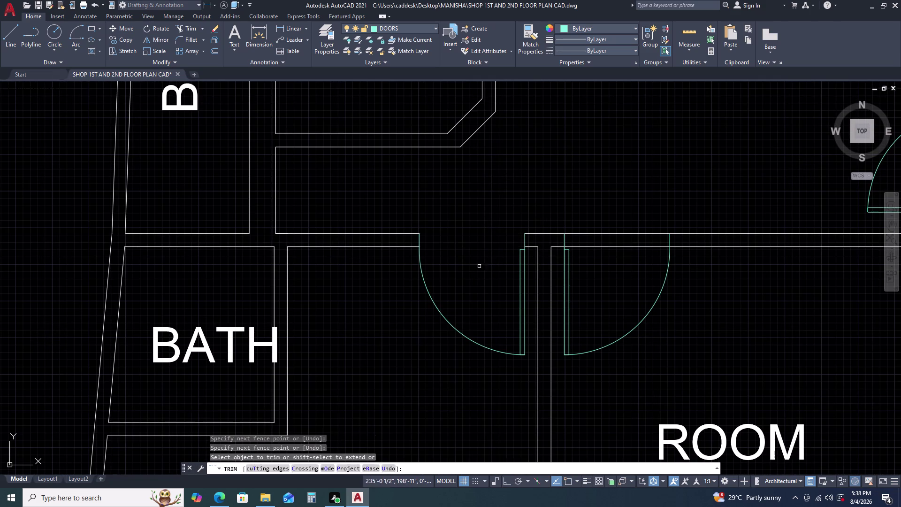
scroll(up, 3)
click(670, 185)
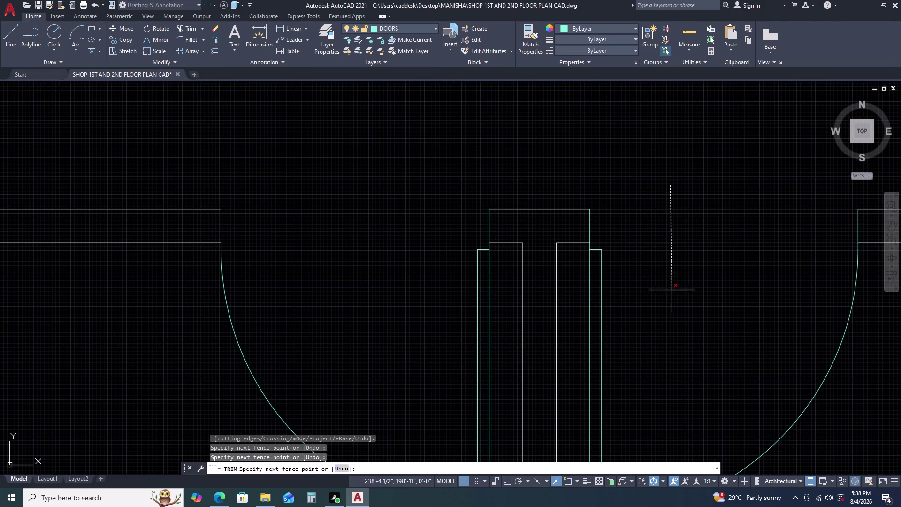
click(673, 291)
scroll(down, 3)
key(Escape)
scroll(down, 3)
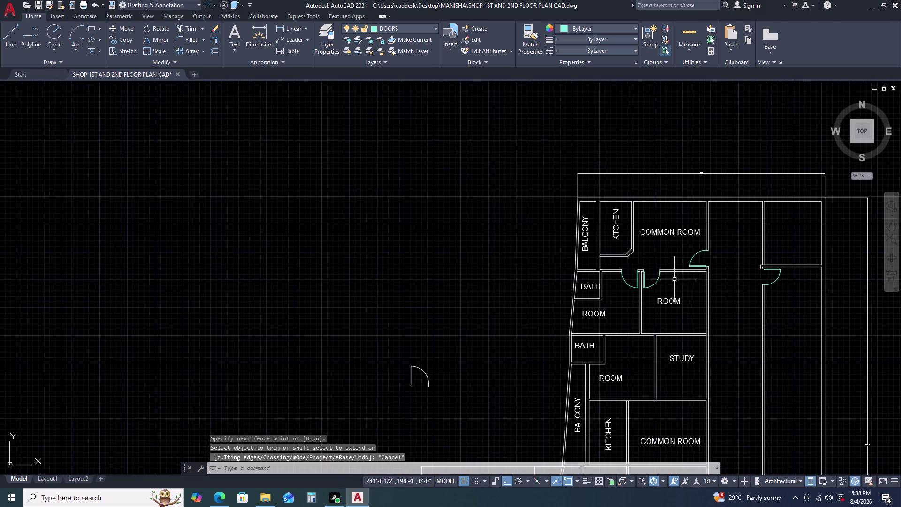
Pan to the door and start a linear dimension, then cancel it.
scroll(up, 3)
middle_drag(714, 264, 643, 240)
middle_click(642, 240)
scroll(up, 3)
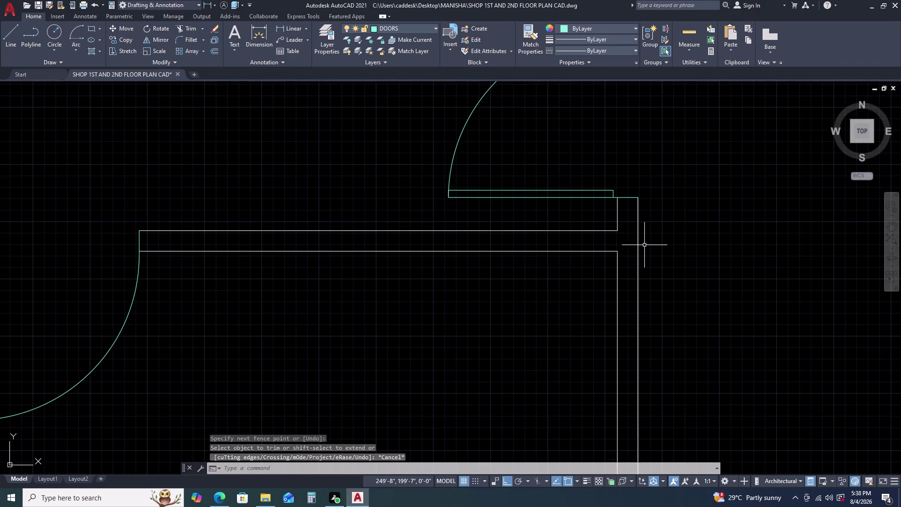
key(d)
key(l)
key(i)
key(space)
drag(618, 229, 619, 224)
click(620, 199)
key(Escape)
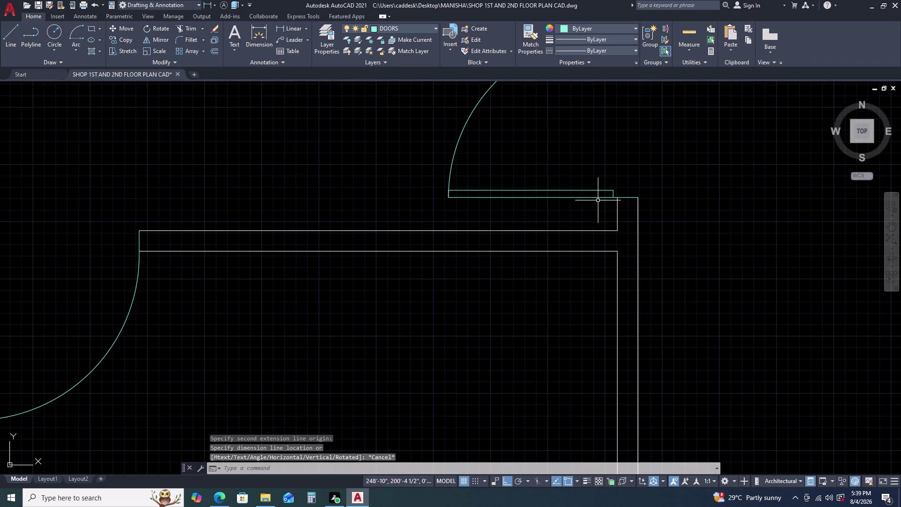
Place a temporary 4½-inch linear dimension from the wall corner by the door.
text(DLI)
key(space)
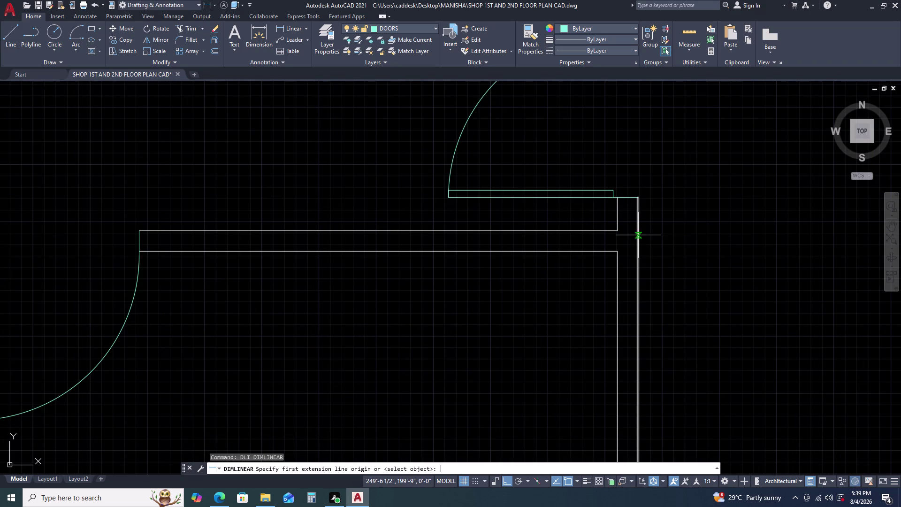
drag(619, 232, 618, 227)
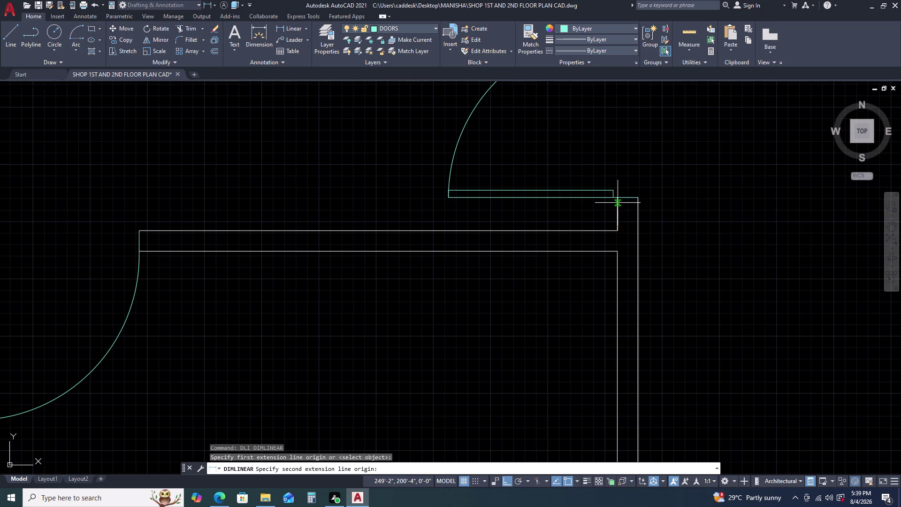
text(4.5)
key(Return)
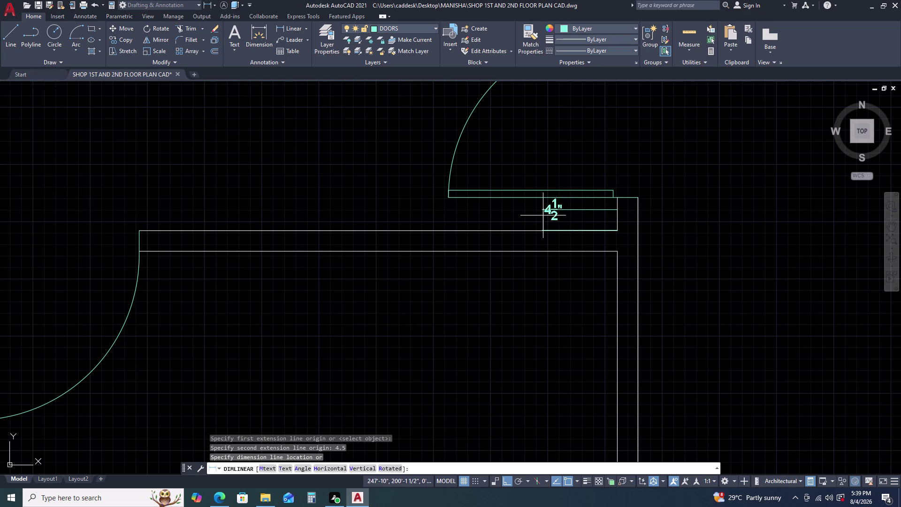
double_click(543, 215)
key(Escape)
Move the door beside the wall end down to a new position.
drag(613, 187, 608, 190)
click(597, 199)
key(m)
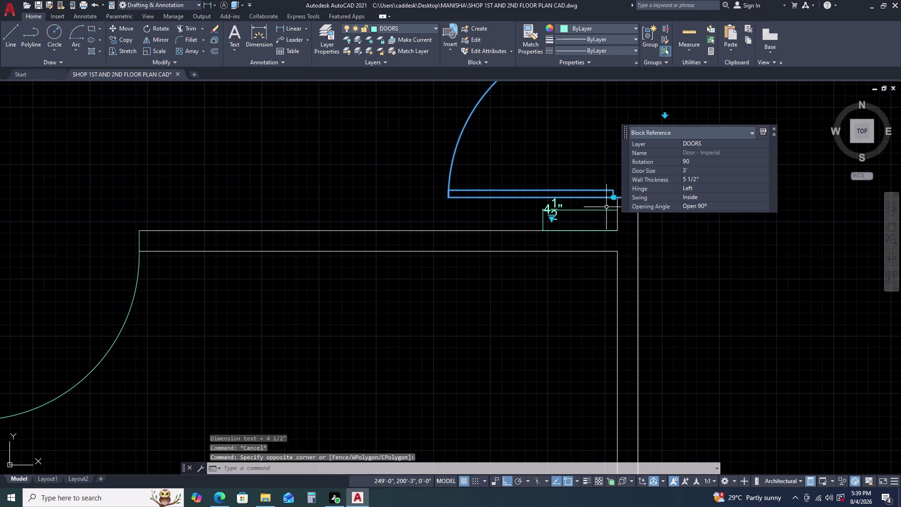
key(space)
scroll(up, 3)
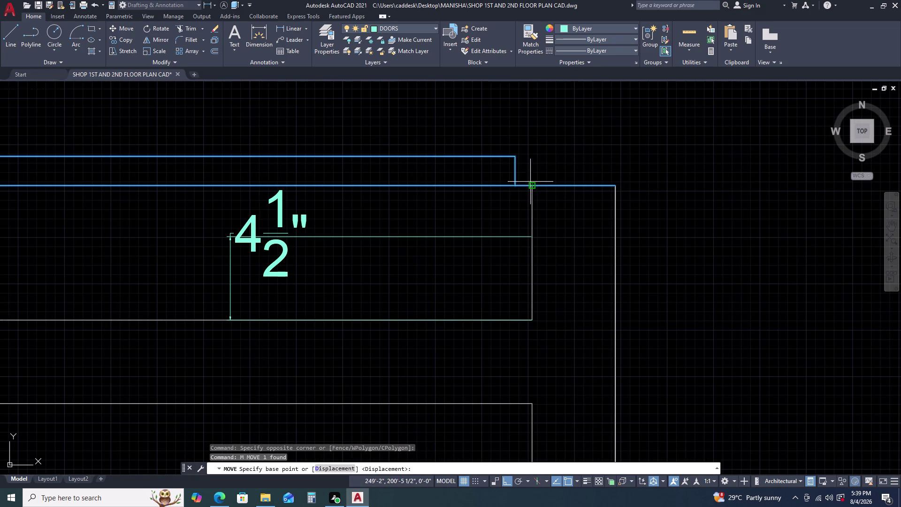
click(532, 184)
click(534, 239)
Try extending and stretching the wall line toward the door leaf, then cancel.
scroll(down, 3)
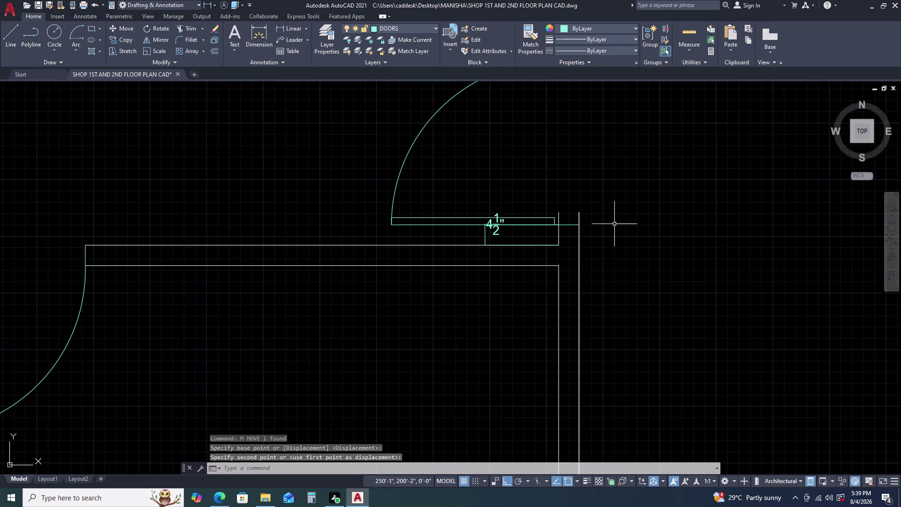
scroll(down, 3)
scroll(up, 3)
key(e)
key(x)
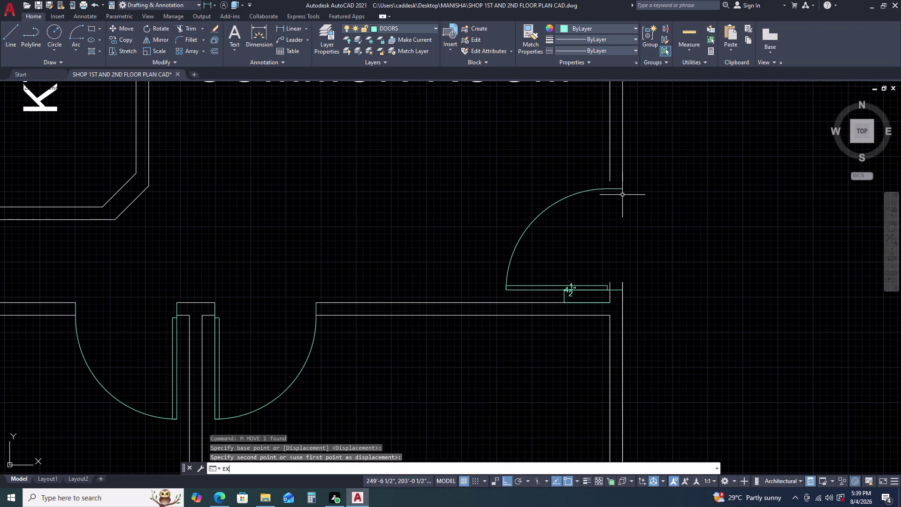
key(space)
drag(638, 167, 623, 168)
double_click(572, 178)
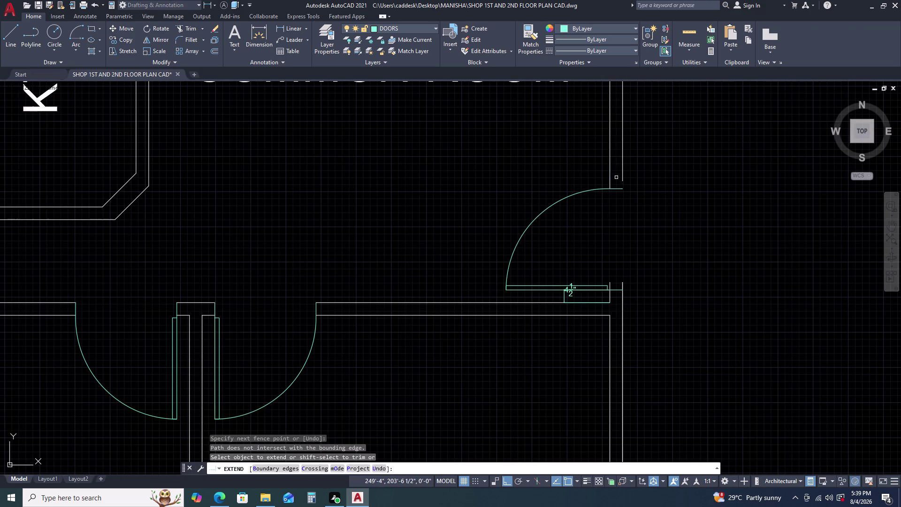
click(623, 176)
key(Escape)
click(622, 179)
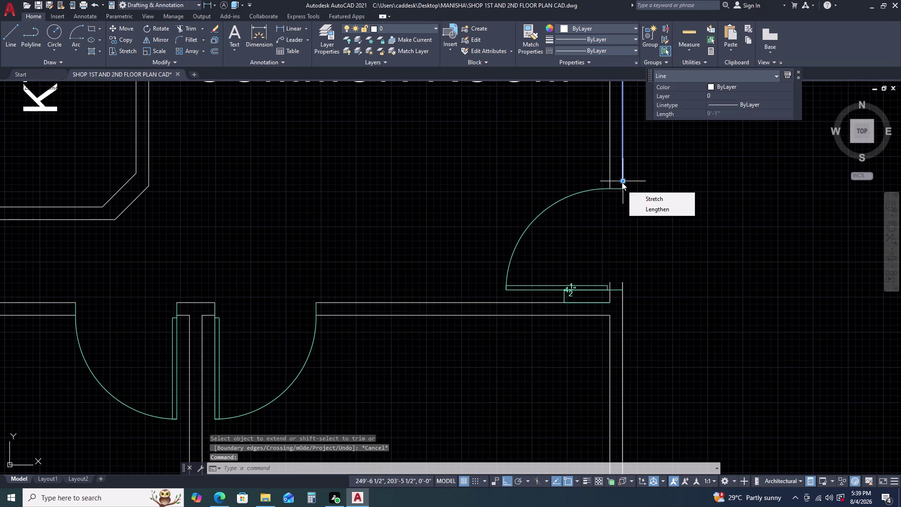
click(621, 182)
click(622, 192)
key(Escape)
Delete the temporary 4½-inch dimension.
scroll(up, 3)
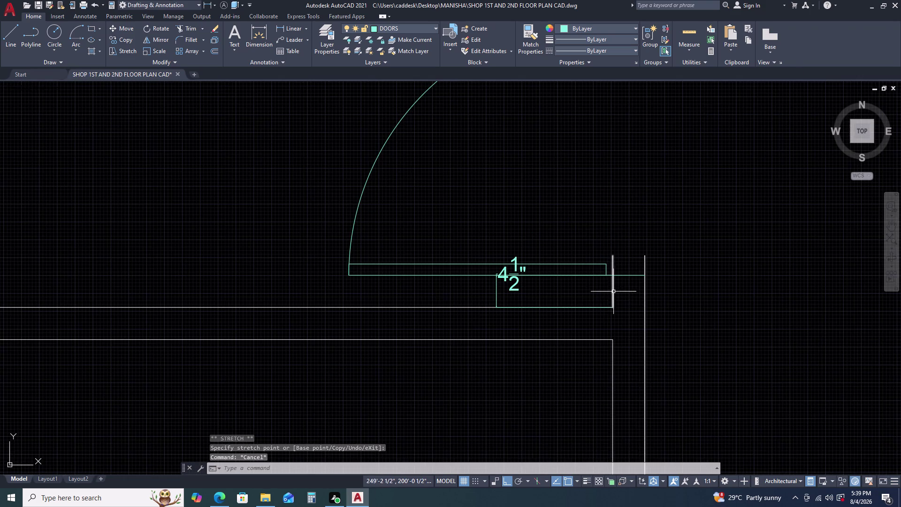
middle_drag(615, 292, 596, 233)
middle_click(590, 212)
double_click(506, 232)
click(465, 232)
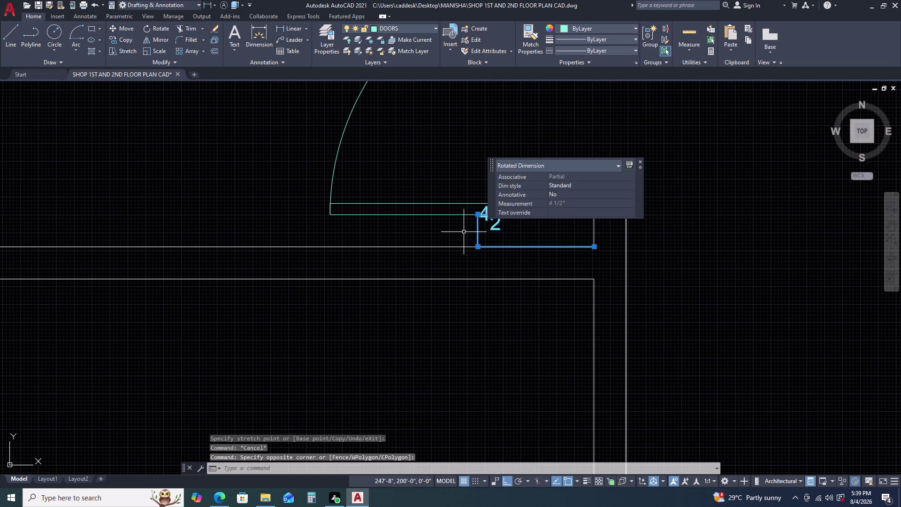
key(Delete)
Trim the short line and the wall line end beside the door leaf.
text(TR)
key(space)
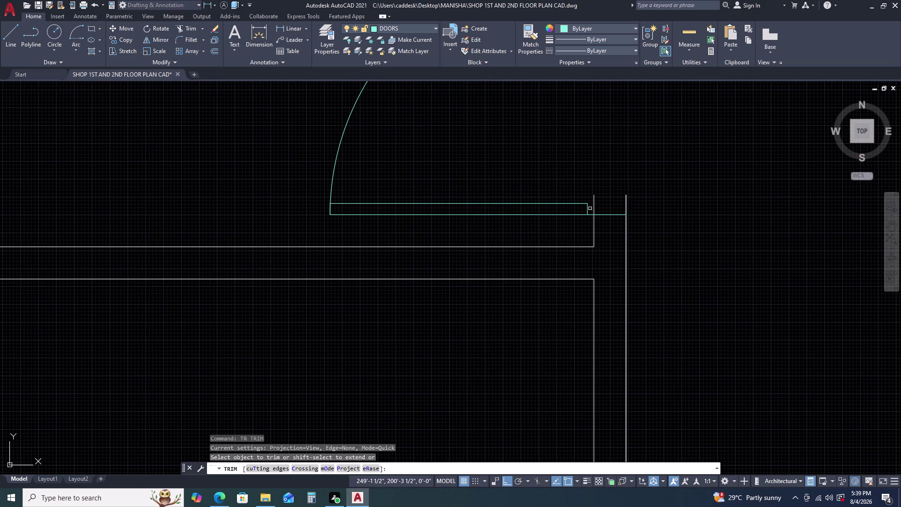
click(595, 205)
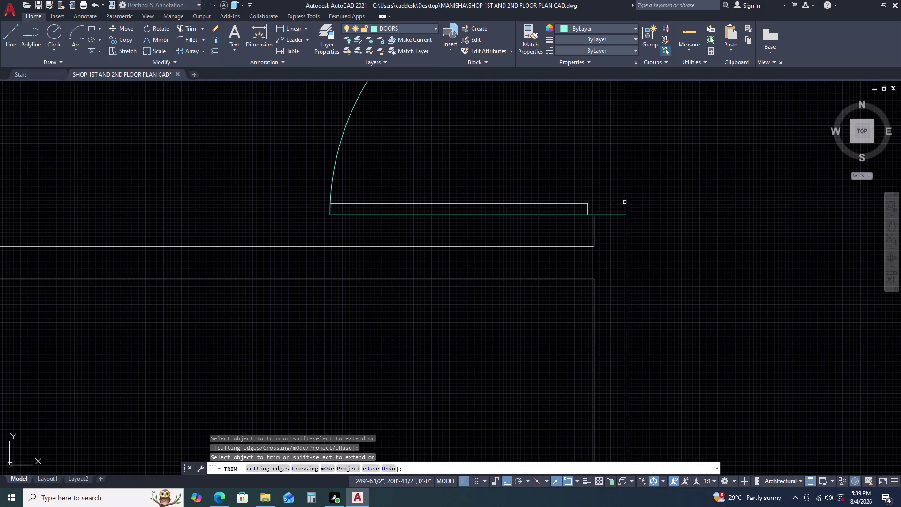
click(625, 202)
key(Escape)
Cancel an accidental dimension text edit and pan across the plan.
triple_click(624, 204)
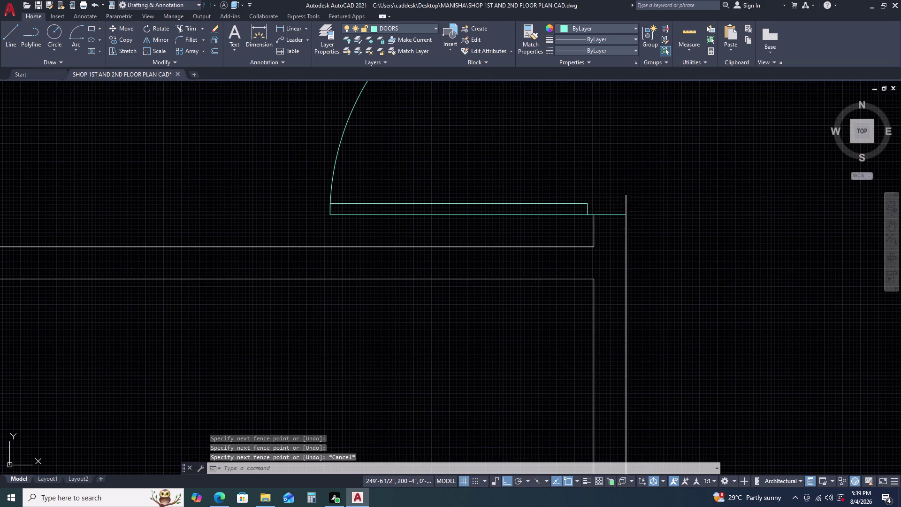
double_click(626, 202)
key(Escape)
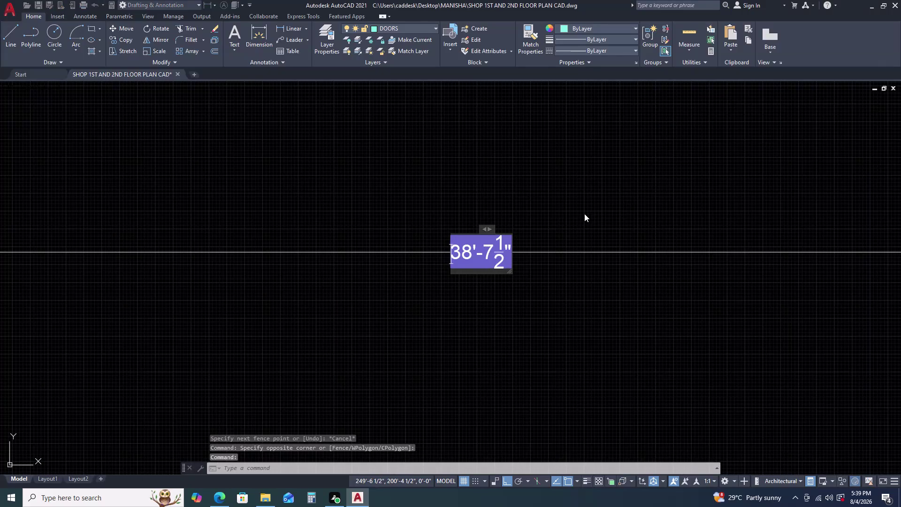
key(Escape)
key(Escape)
key(Escape)
key(Escape)
key(Escape)
key(Escape)
key(Escape)
key(Escape)
key(Escape)
scroll(down, 3)
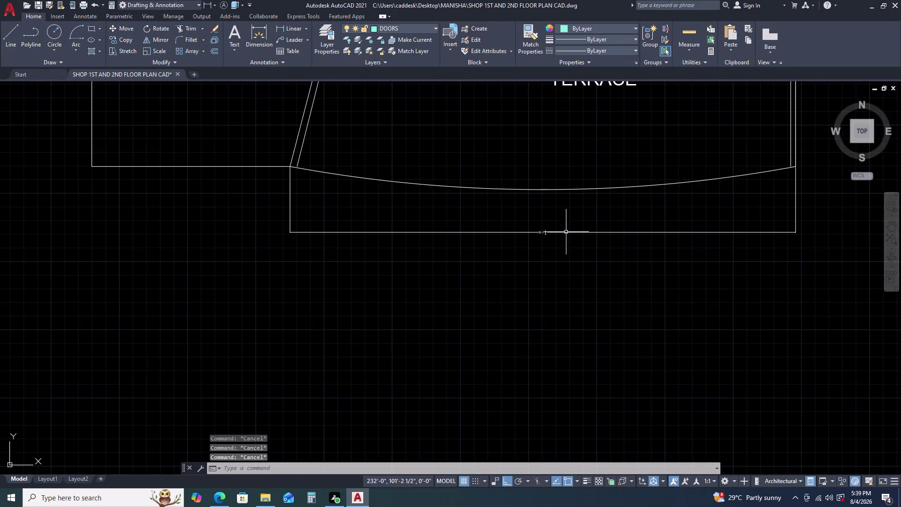
scroll(down, 3)
middle_click(602, 179)
middle_drag(602, 184, 582, 225)
scroll(down, 3)
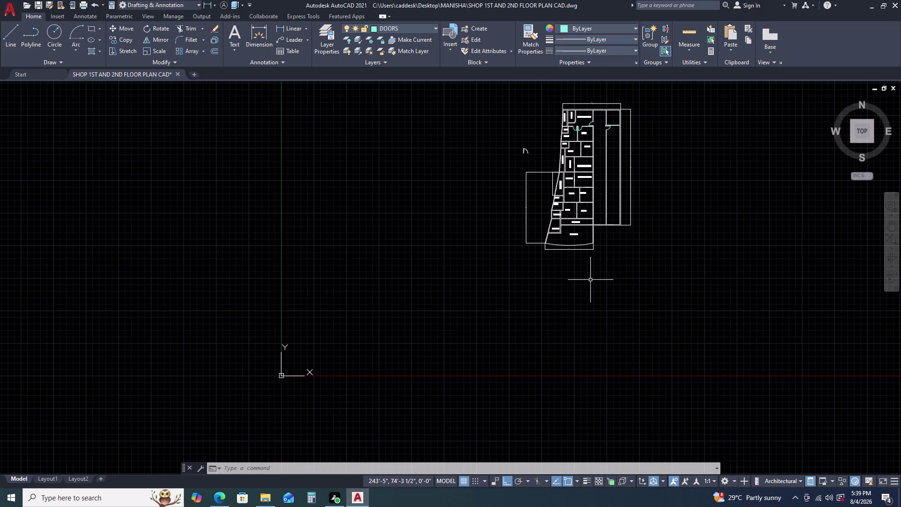
scroll(up, 3)
scroll(up, 3)
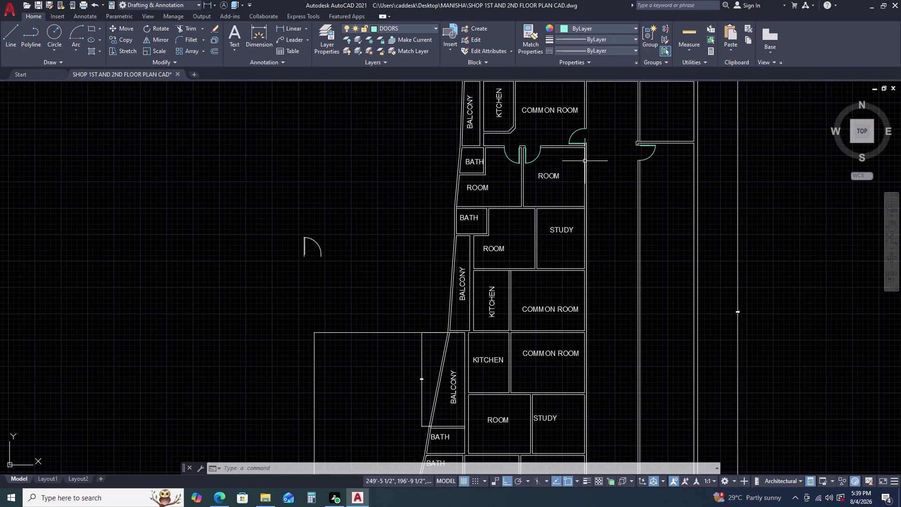
Zoom in and start TRIM, then cancel it.
scroll(up, 3)
scroll(up, 3)
scroll(up, 3)
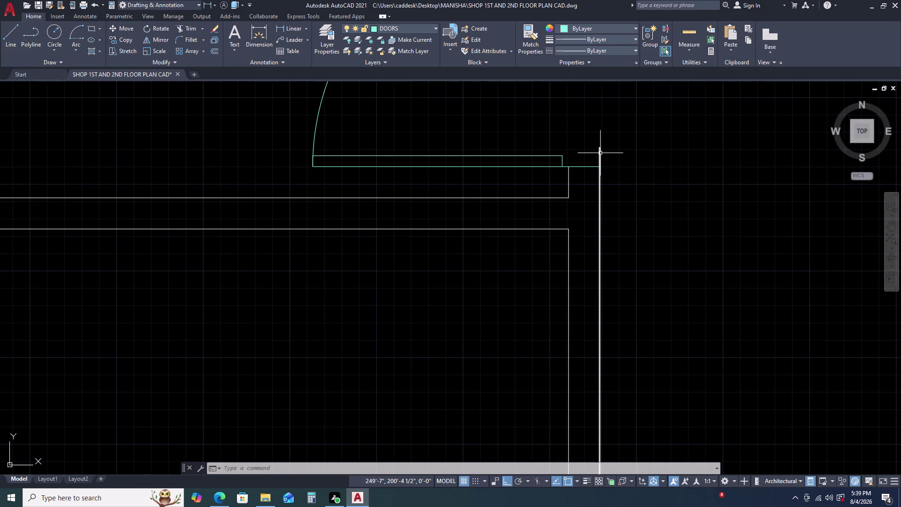
text(TR)
key(space)
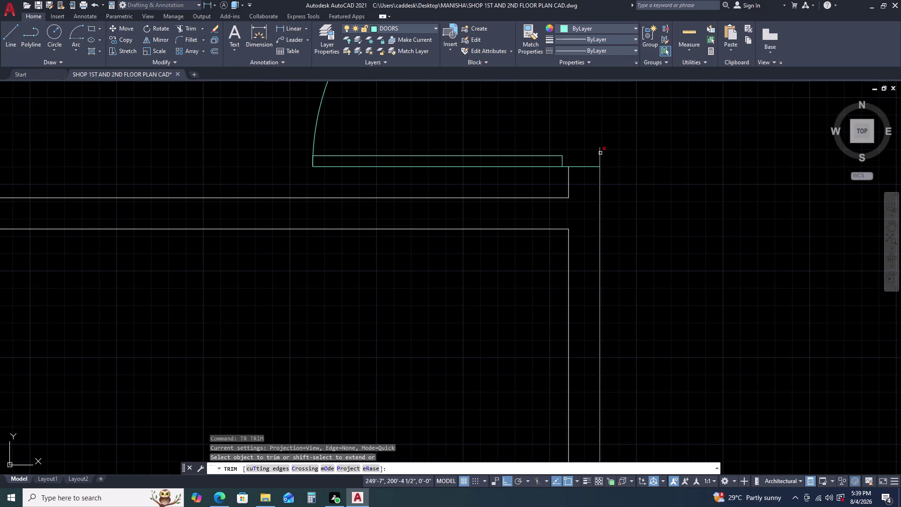
key(Escape)
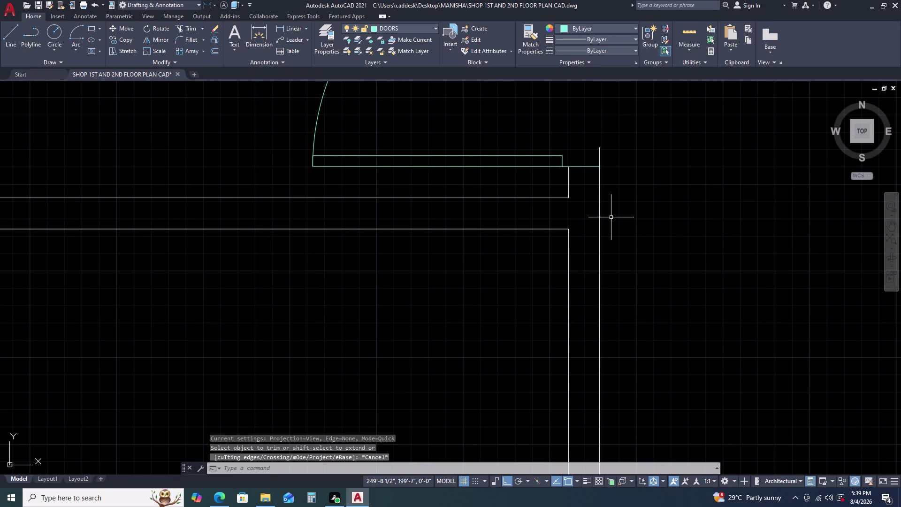
Stretch the vertical wall line's top end down to the door leaf.
click(607, 210)
double_click(599, 212)
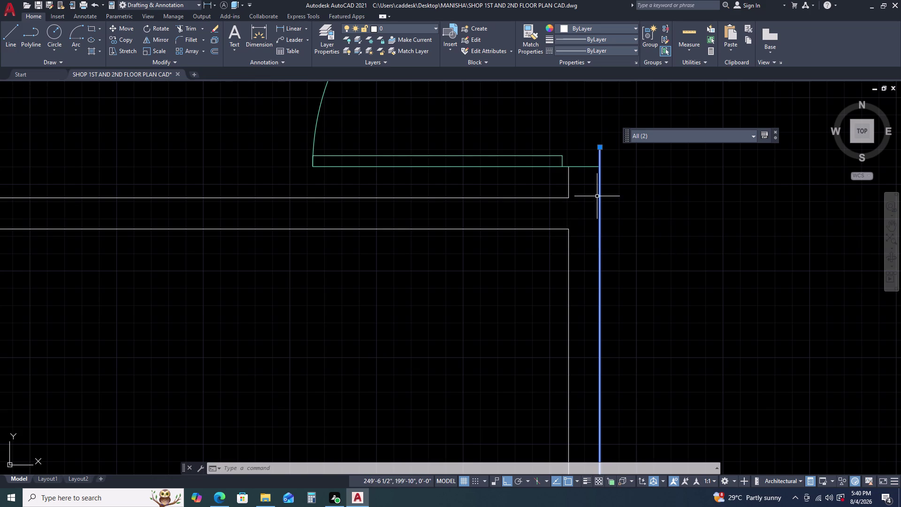
click(600, 147)
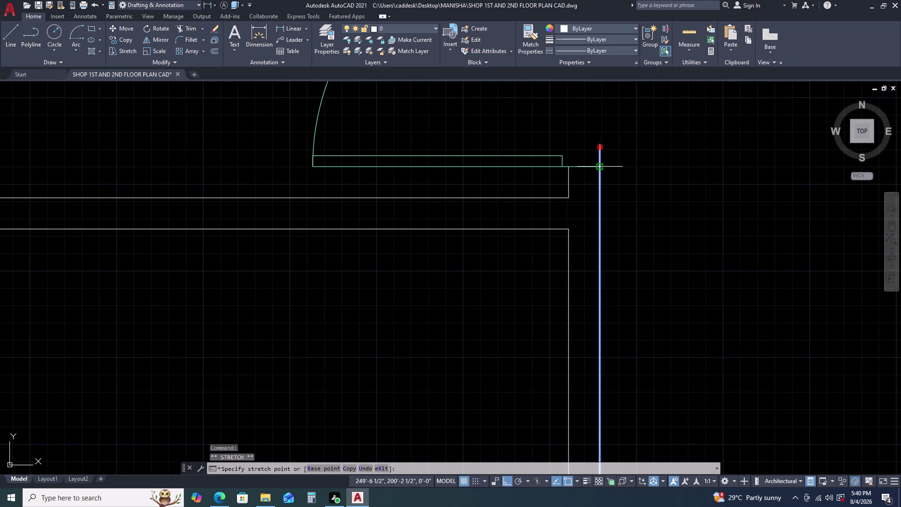
click(599, 166)
scroll(down, 3)
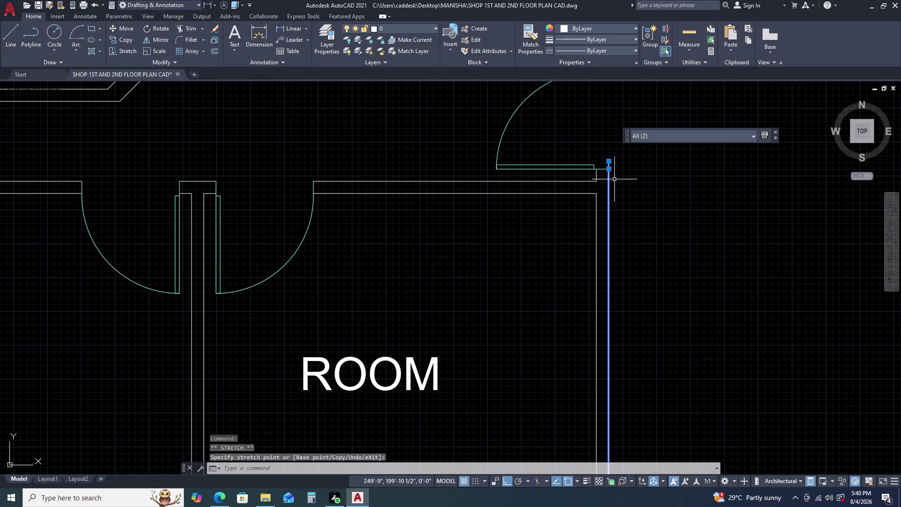
scroll(up, 3)
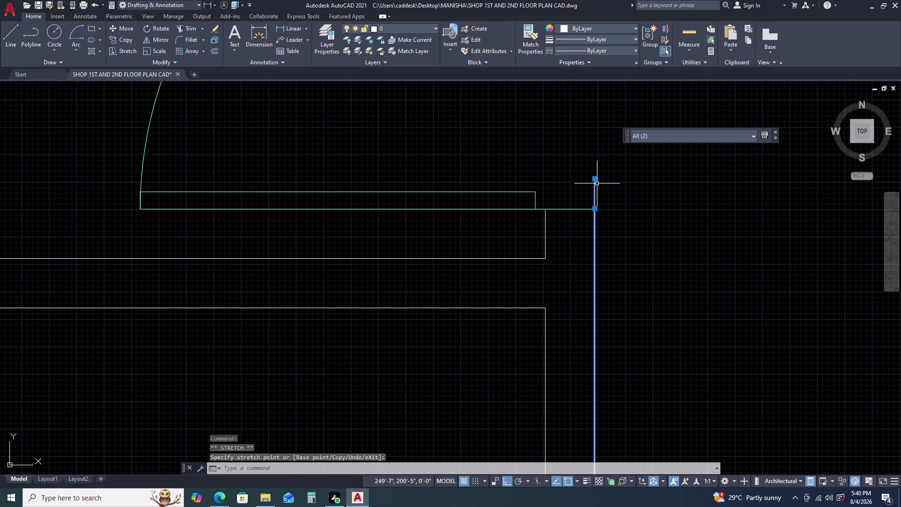
click(596, 178)
click(595, 207)
key(Escape)
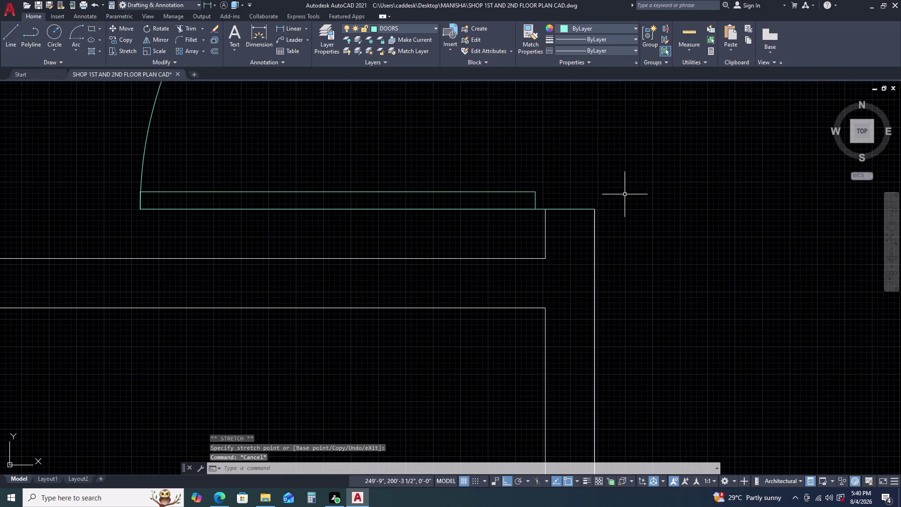
Pan to the next door and start measuring the wall corner, then cancel.
scroll(down, 3)
middle_drag(687, 193, 565, 193)
middle_click(534, 196)
scroll(up, 3)
scroll(up, 3)
key(d)
key(l)
key(i)
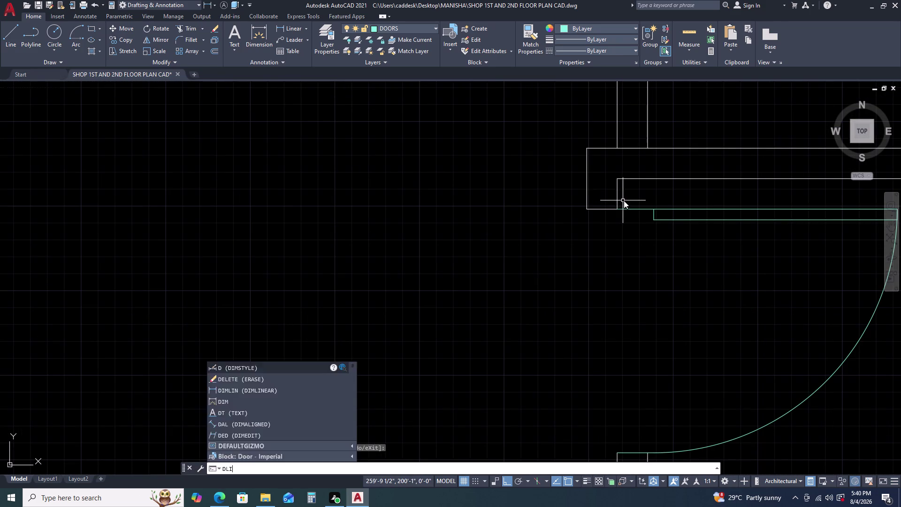
key(space)
click(616, 177)
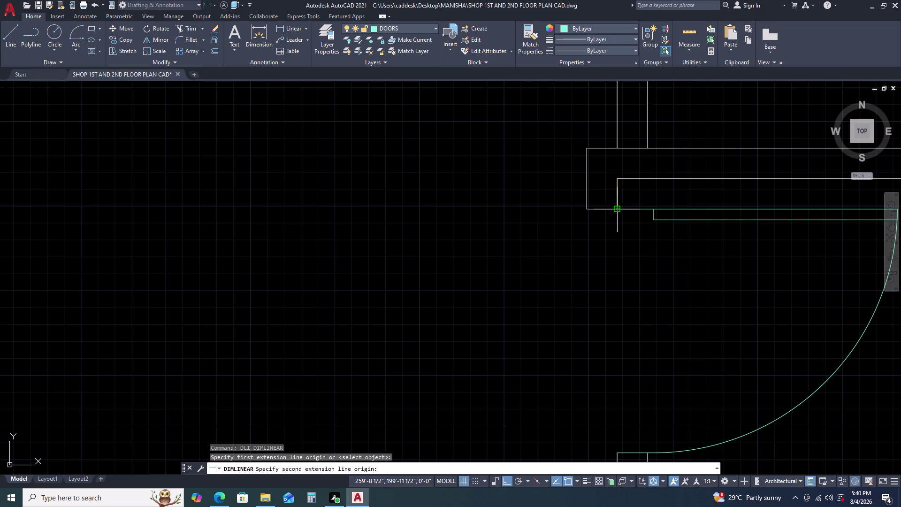
click(618, 209)
key(Escape)
Pan over the upper rooms and select the door beside the BATH.
scroll(down, 3)
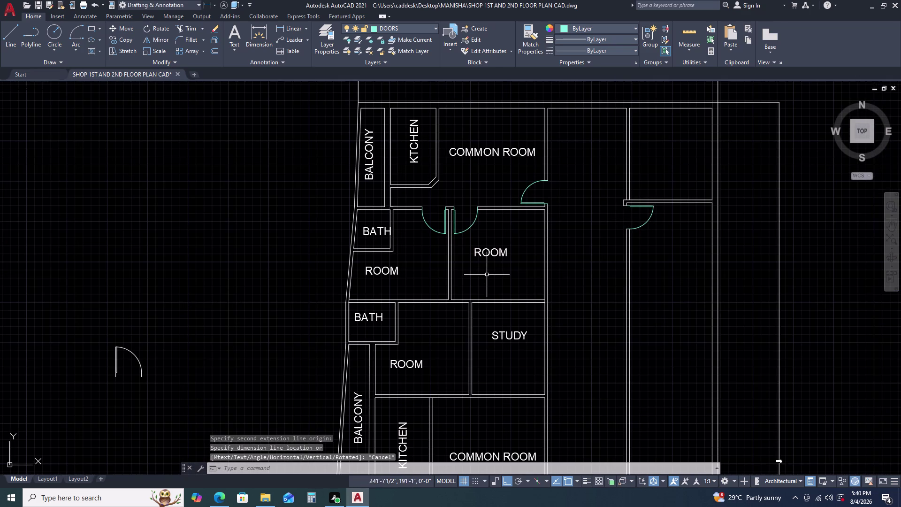
middle_drag(492, 272, 505, 210)
middle_click(505, 208)
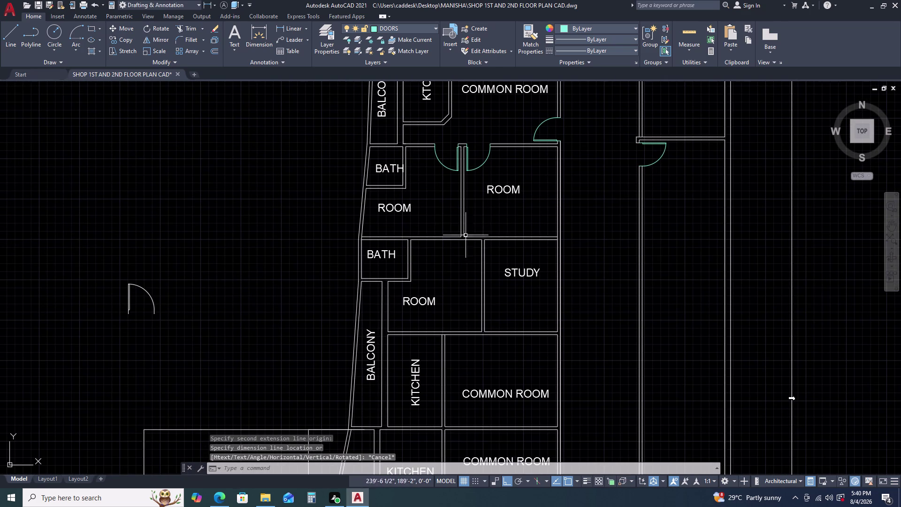
click(447, 153)
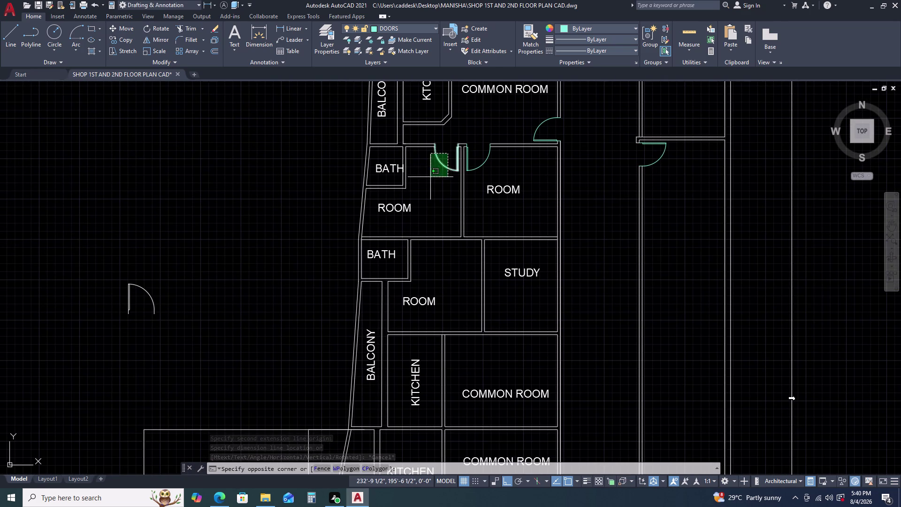
click(431, 177)
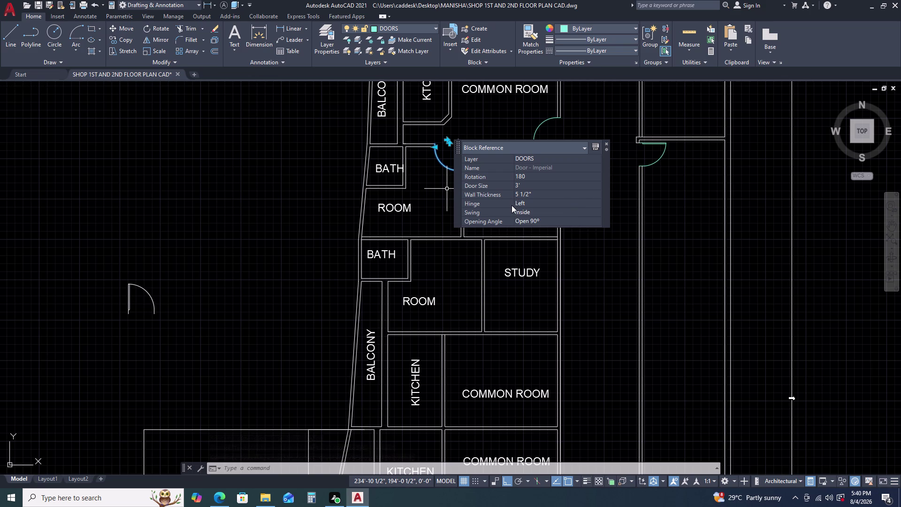
Copy the bath-side door into the room near the study.
key(c)
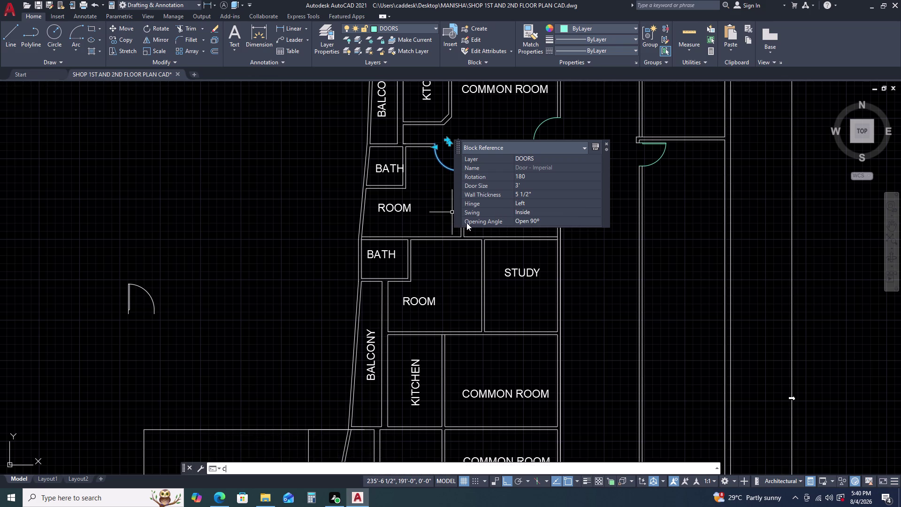
key(o)
key(space)
double_click(445, 183)
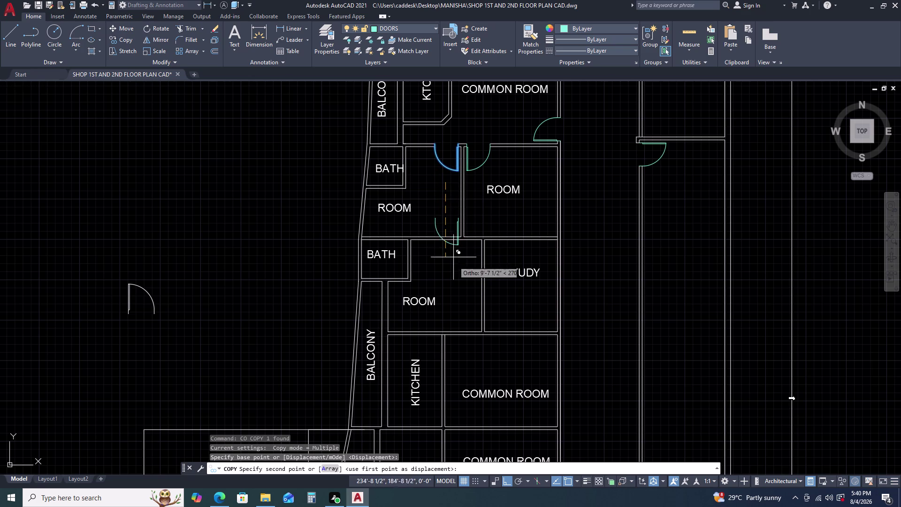
double_click(452, 283)
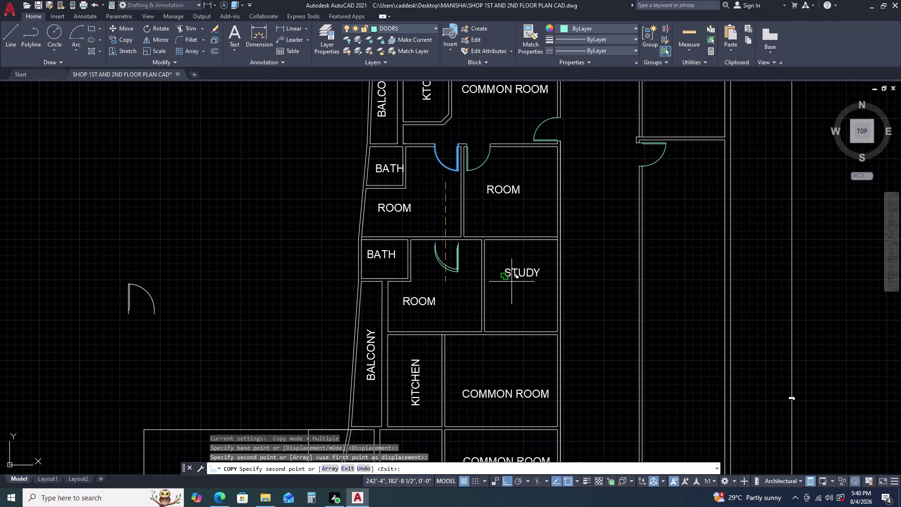
click(511, 281)
key(Escape)
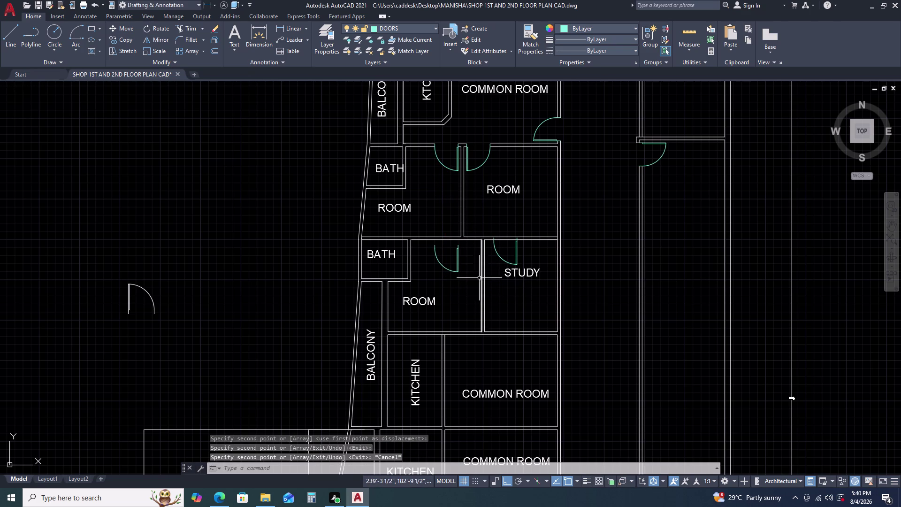
Delete the extra door copy in the study and clear the selection.
scroll(up, 3)
drag(514, 231, 507, 231)
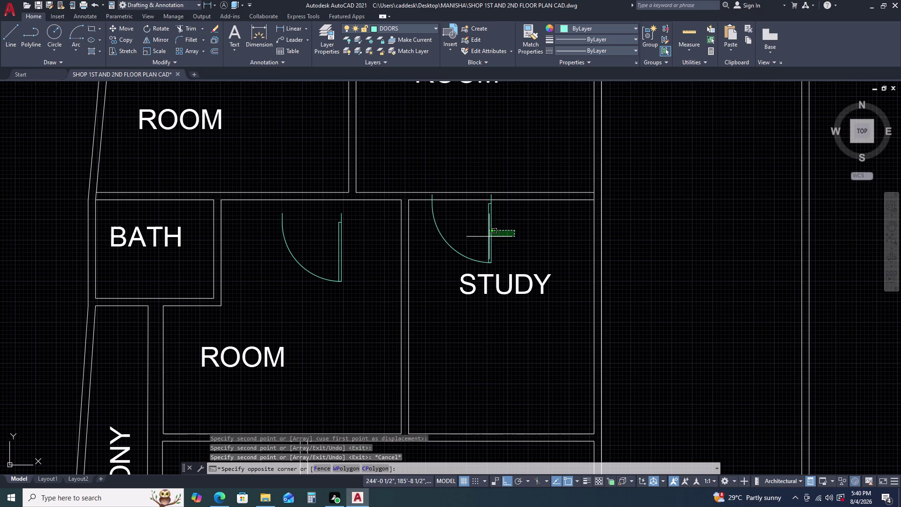
click(474, 247)
key(Delete)
drag(355, 258, 351, 258)
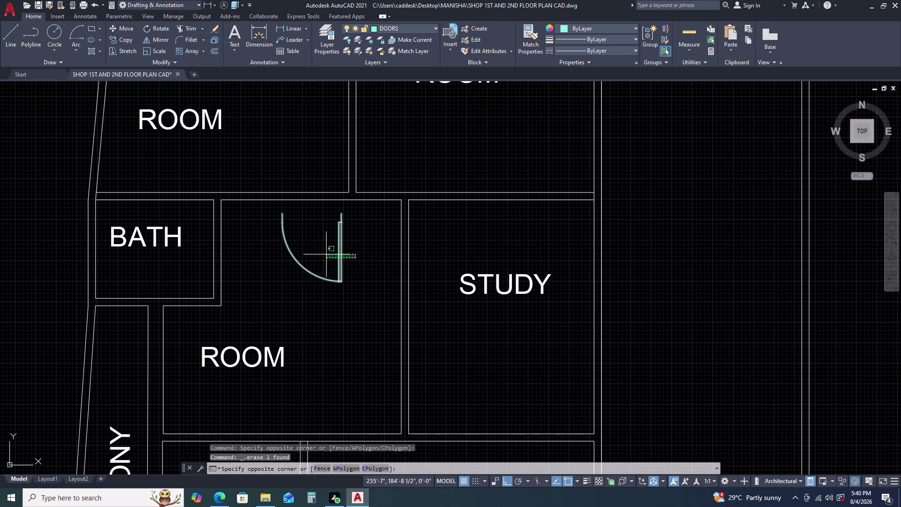
double_click(324, 255)
key(Escape)
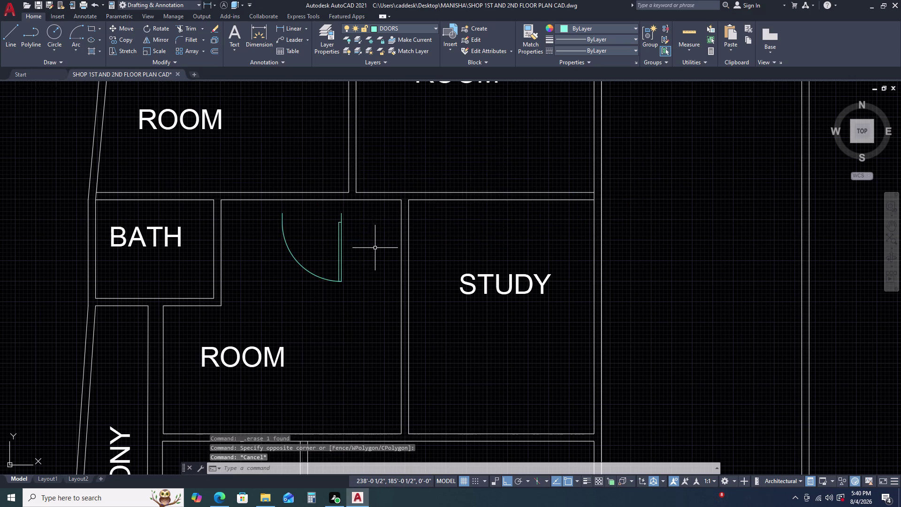
scroll(down, 3)
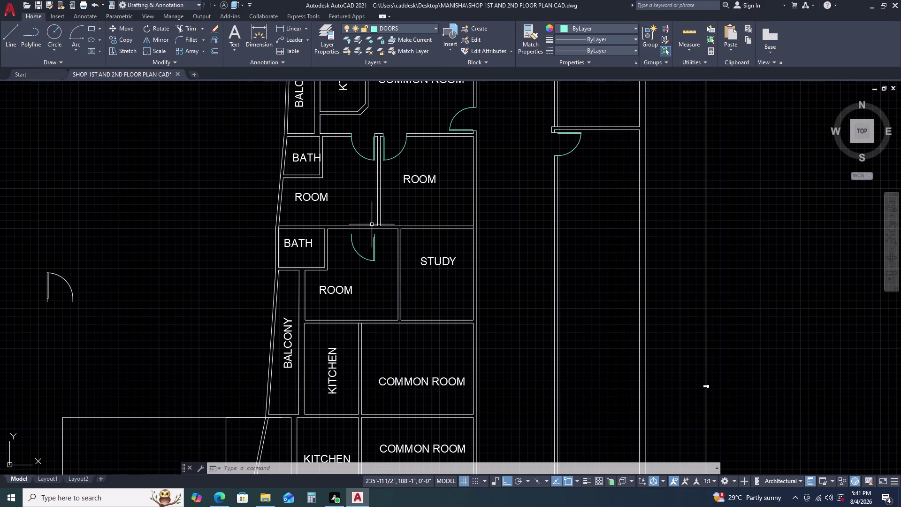
Rotate the small room's door toward the common room, then undo it.
middle_drag(405, 255, 402, 202)
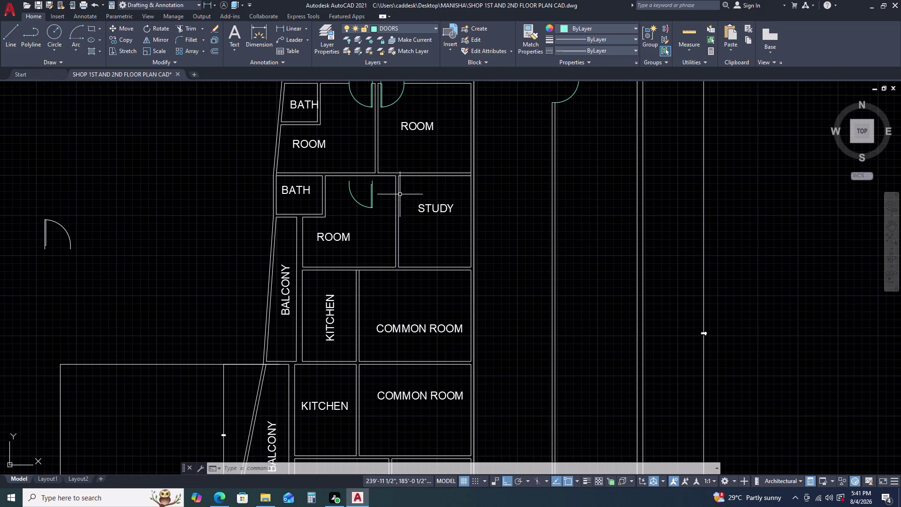
drag(380, 216, 376, 211)
click(359, 189)
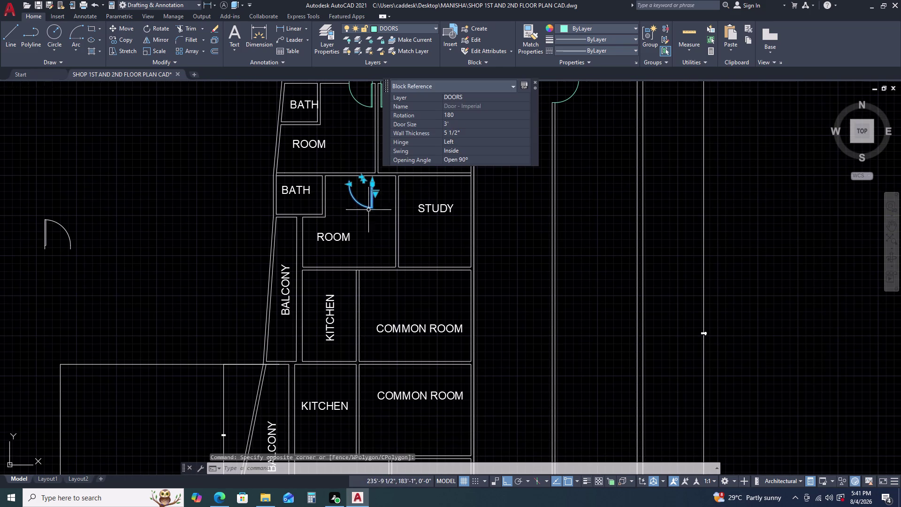
key(r)
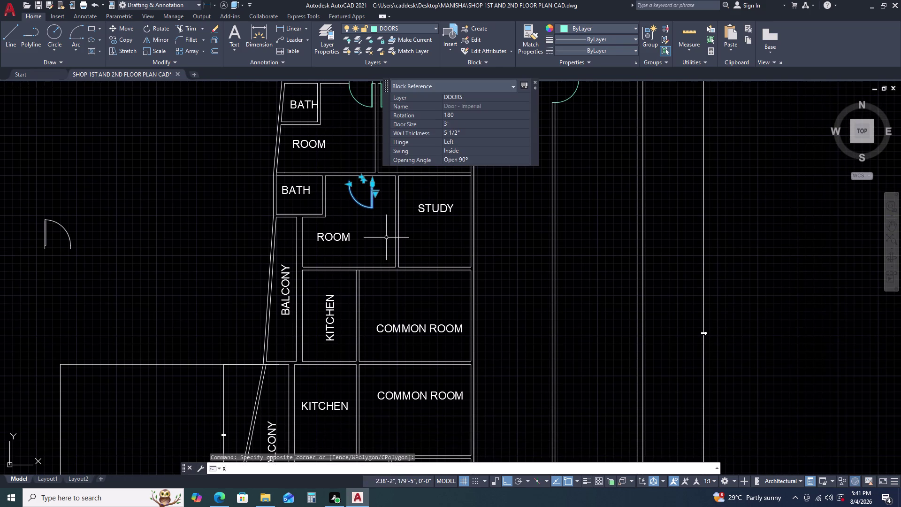
key(o)
key(space)
drag(383, 241, 384, 235)
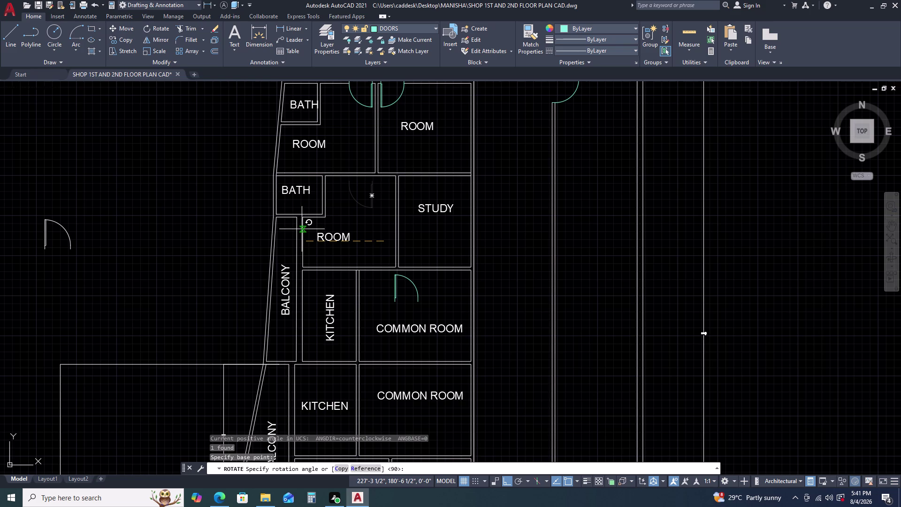
click(302, 229)
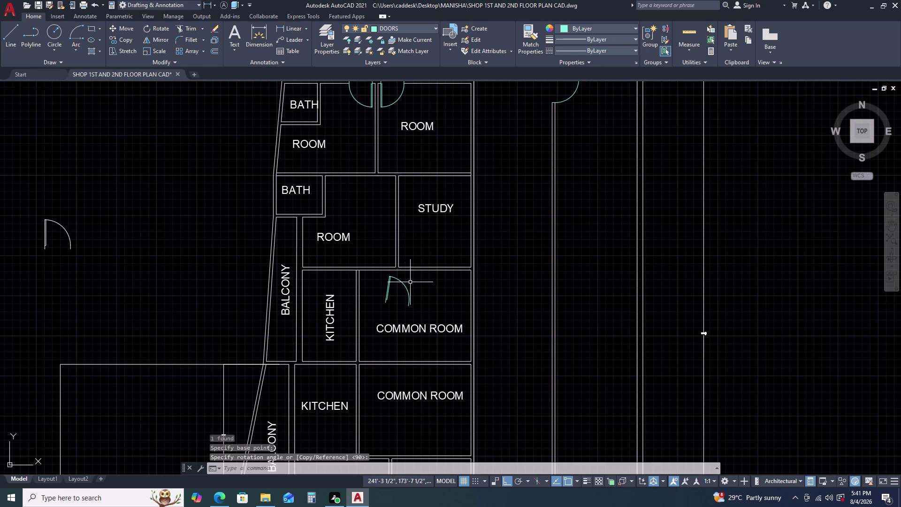
key(ctrl+z)
Reselect the door, toggle Ortho, and rotate it into the common room.
drag(382, 190, 371, 195)
click(339, 208)
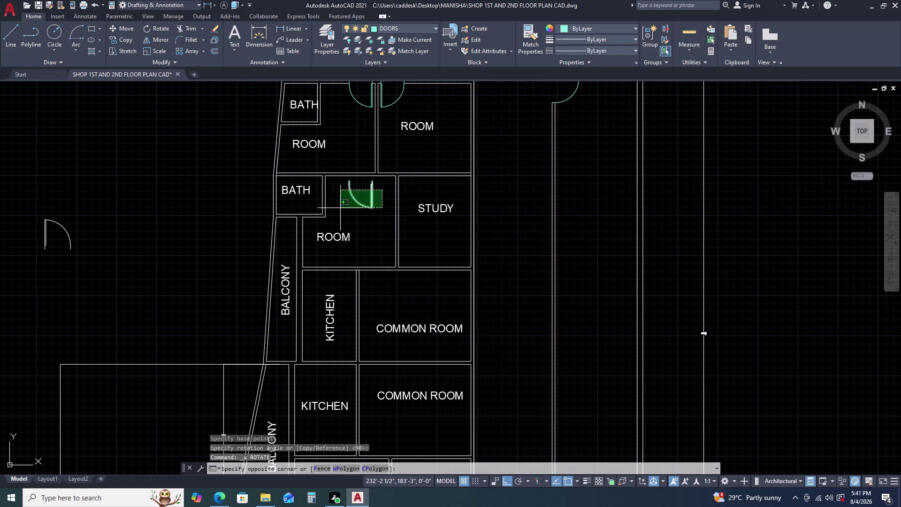
key(F8)
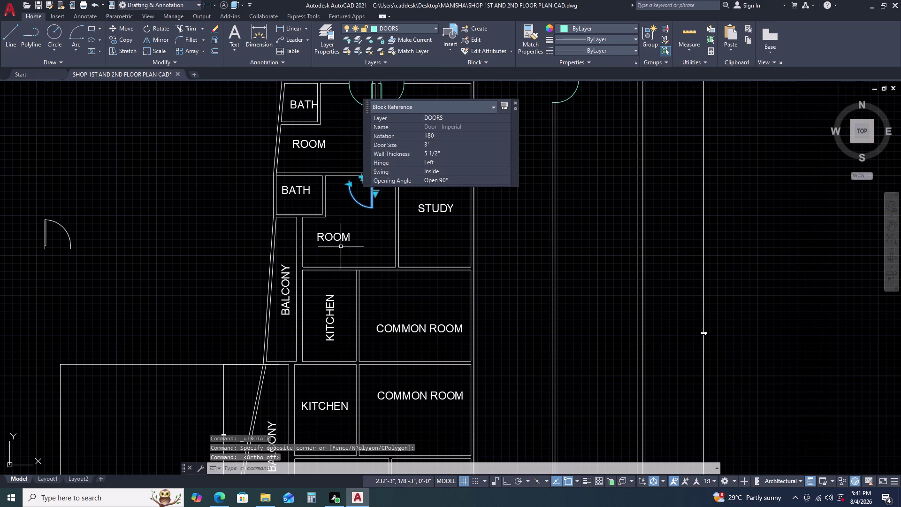
key(F8)
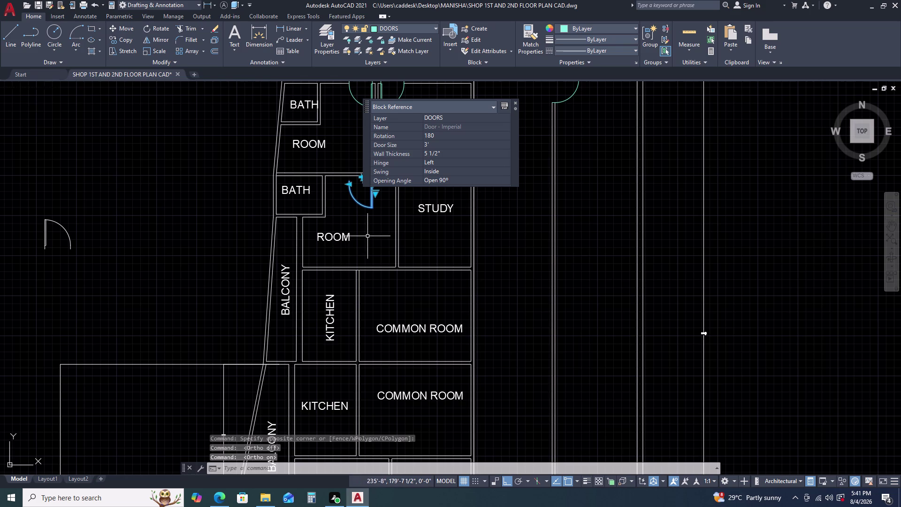
key(r)
key(o)
key(space)
click(369, 247)
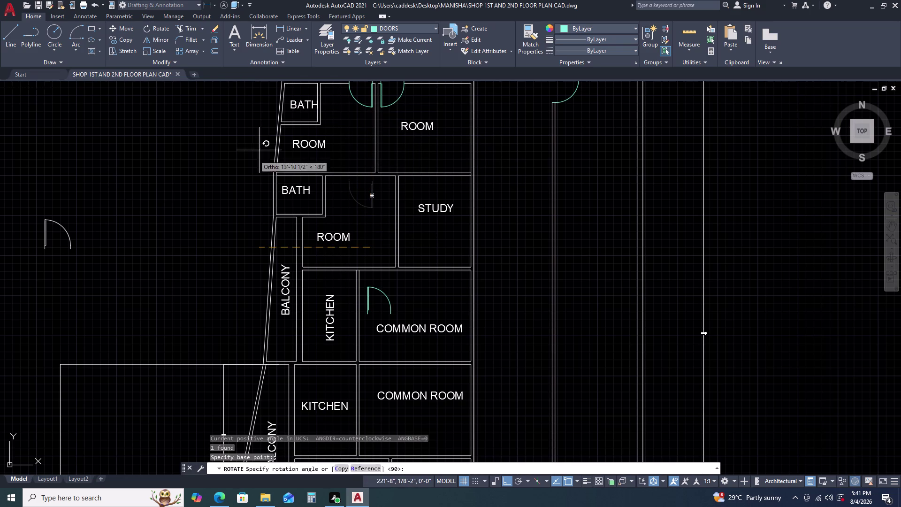
click(229, 176)
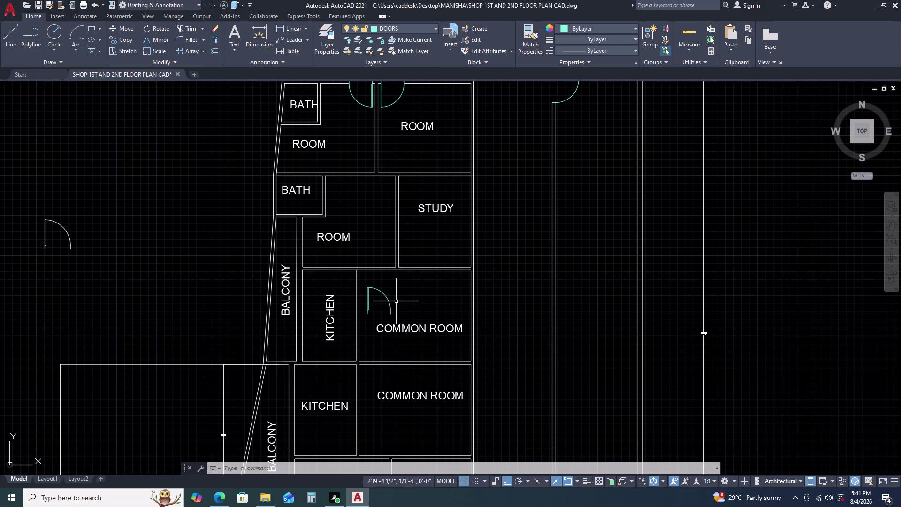
Clear the door selection and draw a 4.5-unit wall line from the wall end.
scroll(up, 3)
drag(387, 296, 381, 297)
drag(336, 302, 331, 301)
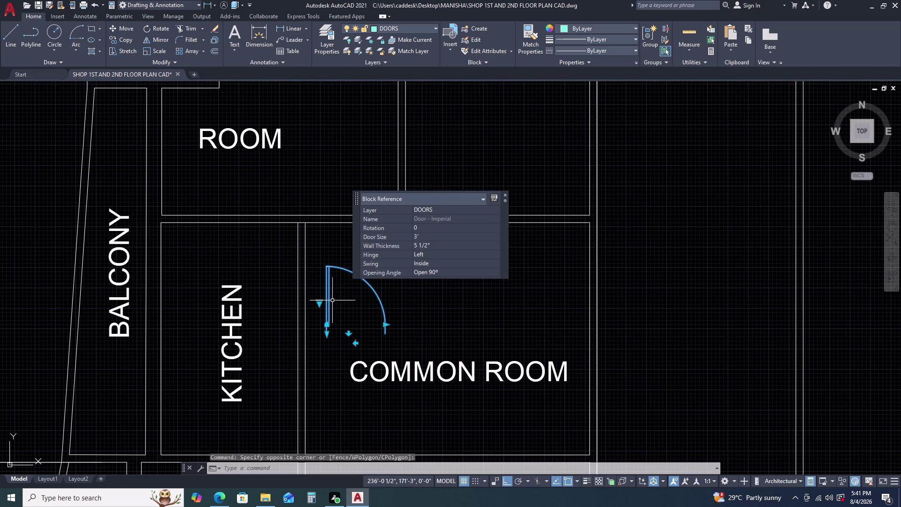
key(Escape)
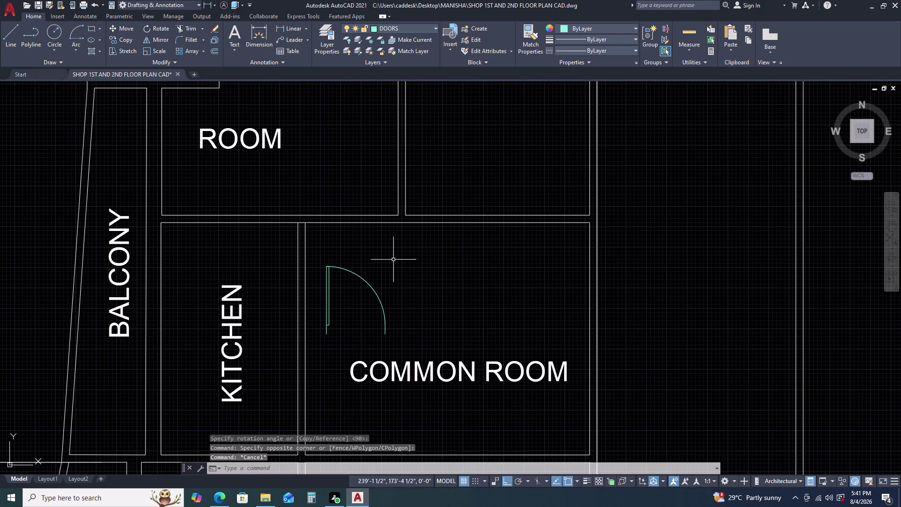
text(L)
key(space)
click(406, 213)
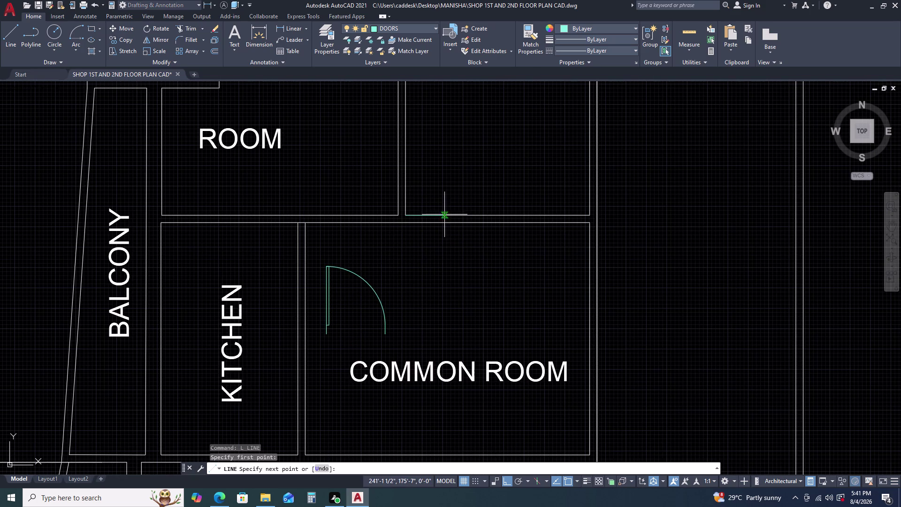
text(4.5)
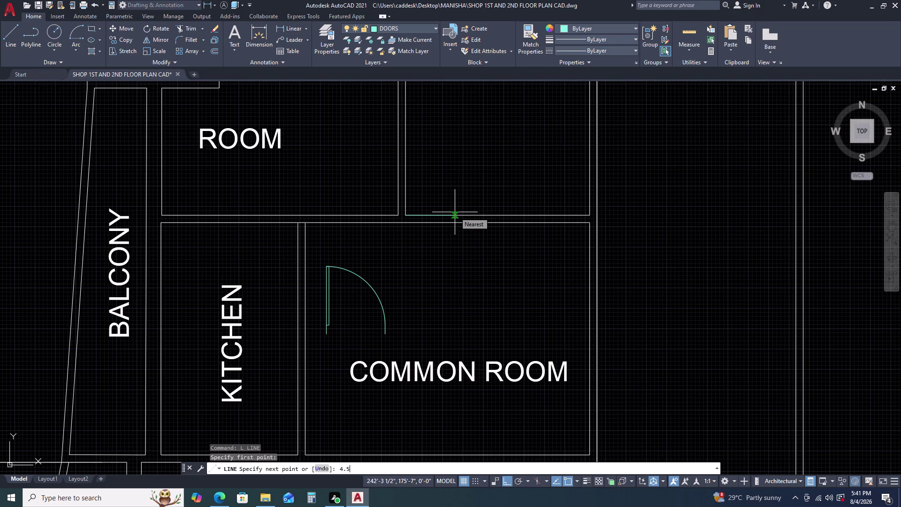
key(Return)
key(Escape)
Draw a second 4.5-unit wall line upward from the other wall end.
scroll(up, 3)
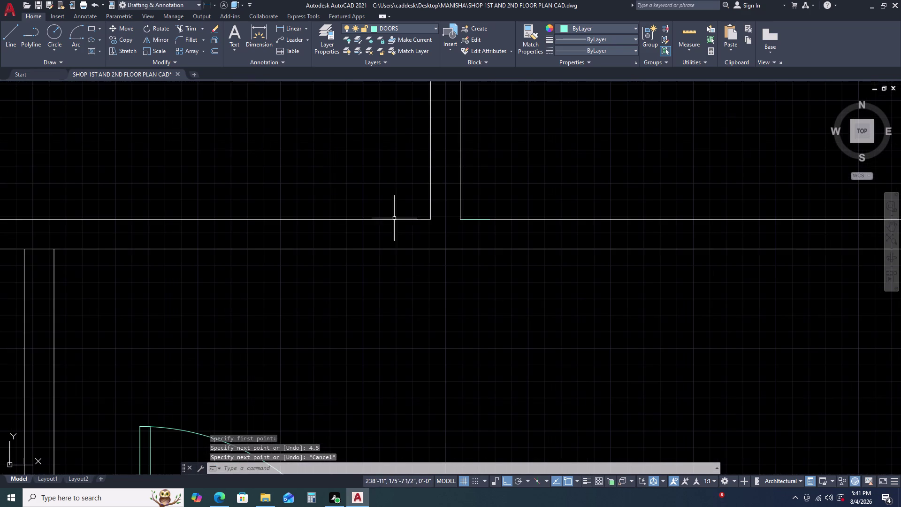
key(space)
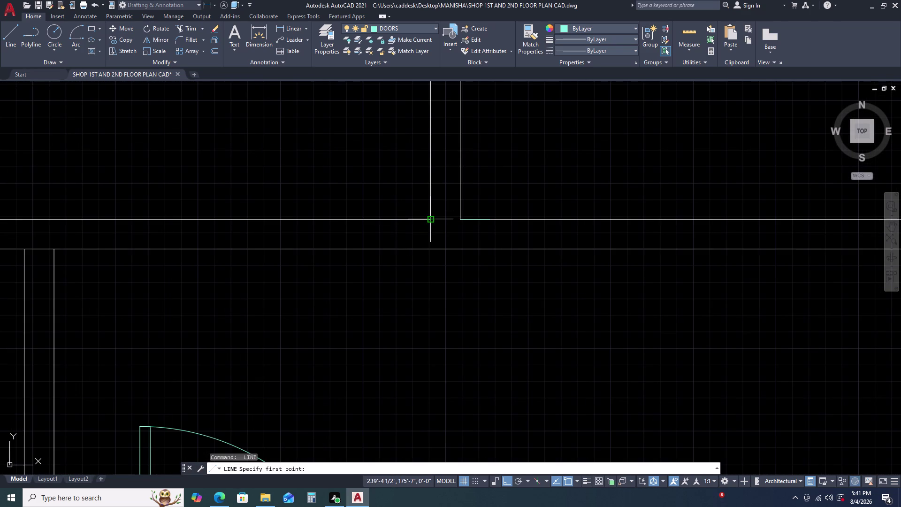
click(429, 218)
key(4)
key(period)
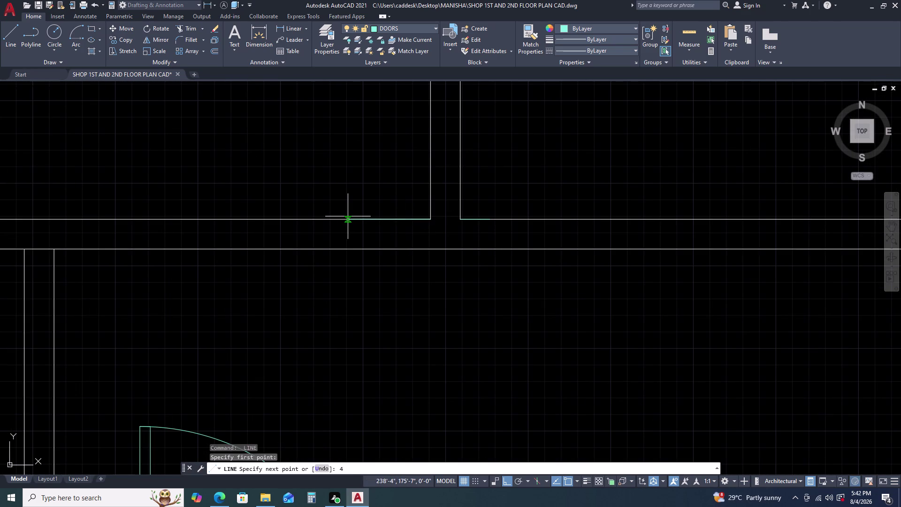
key(5)
key(Return)
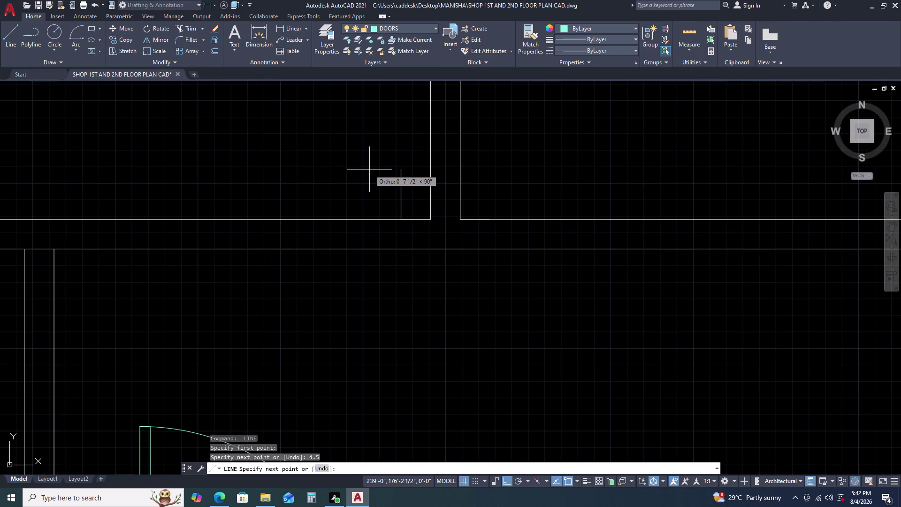
key(Escape)
Move the common room door by its hinge into the wall opening, with Ortho off.
scroll(down, 3)
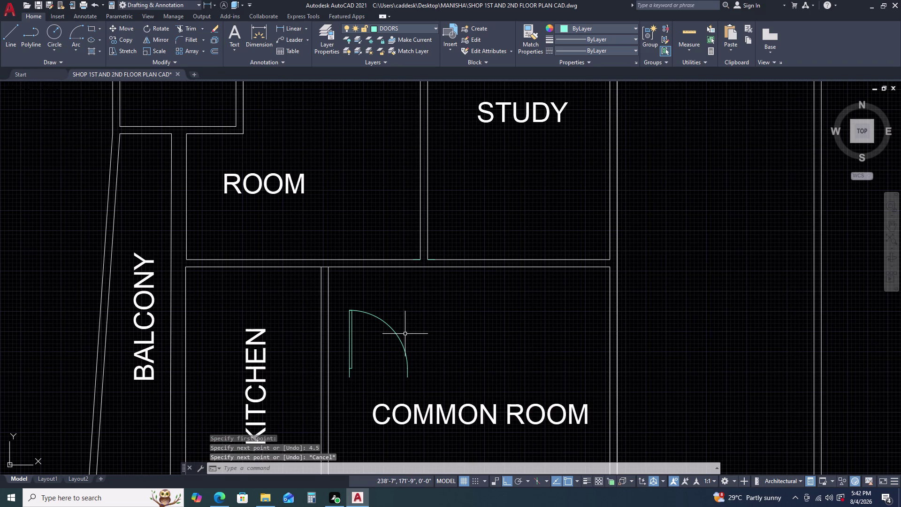
click(405, 334)
click(350, 326)
key(m)
key(space)
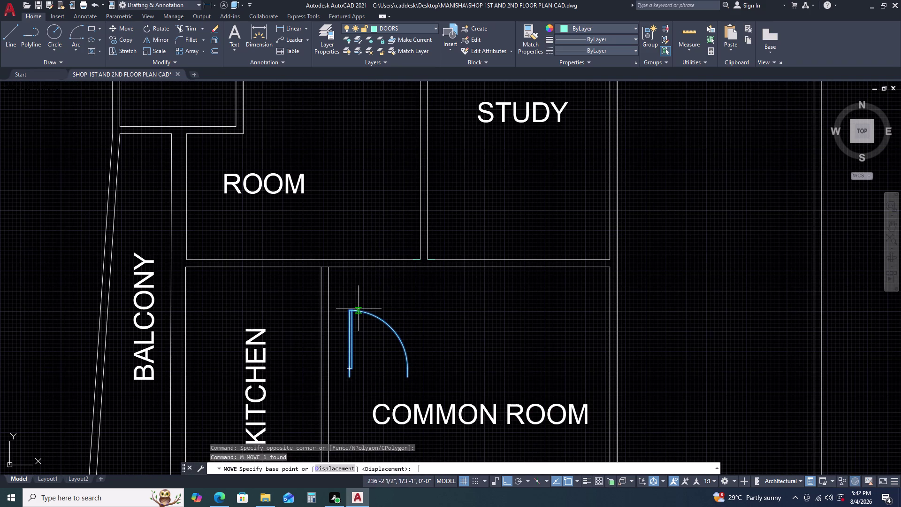
click(348, 375)
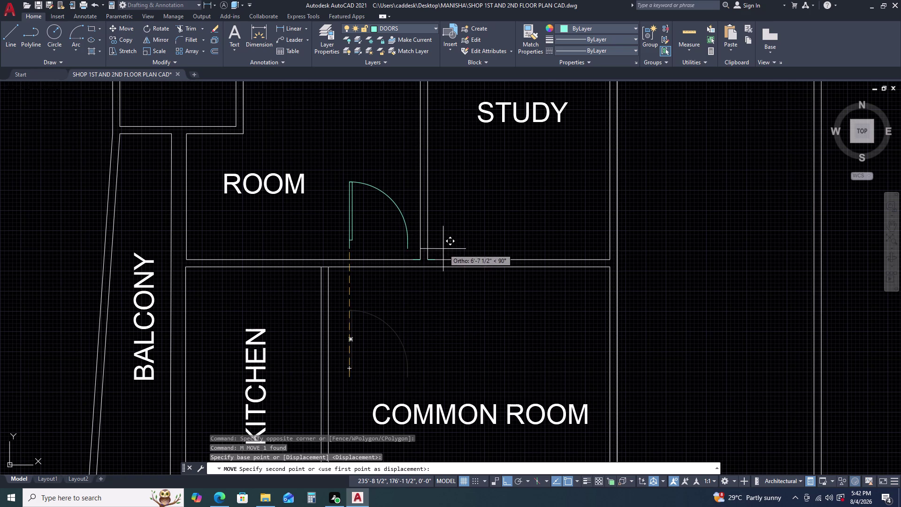
key(F8)
scroll(up, 3)
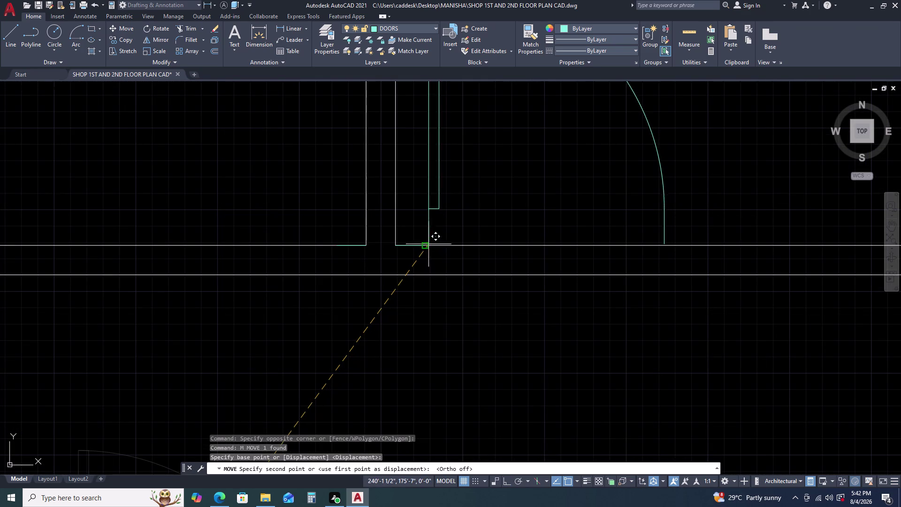
click(425, 244)
Move the door again from its bottom corner to sit flush with the lower wall face.
double_click(427, 225)
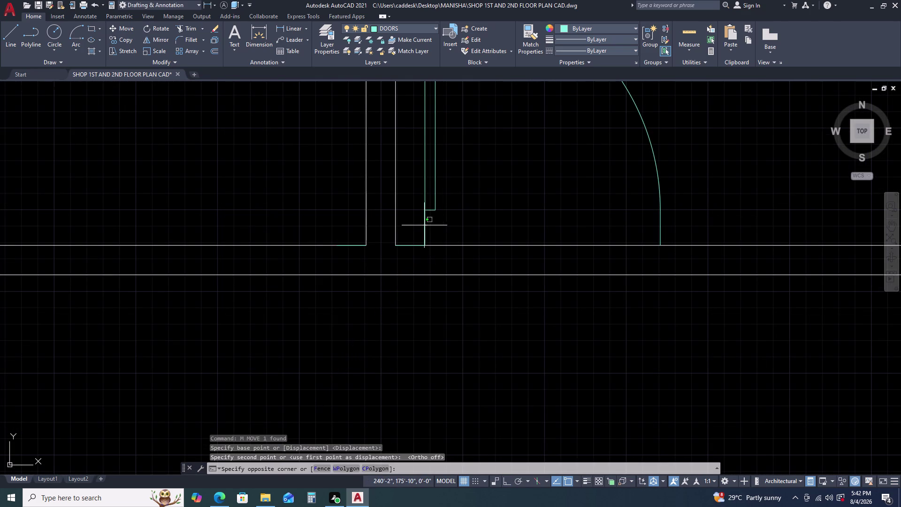
double_click(415, 224)
text(M)
key(space)
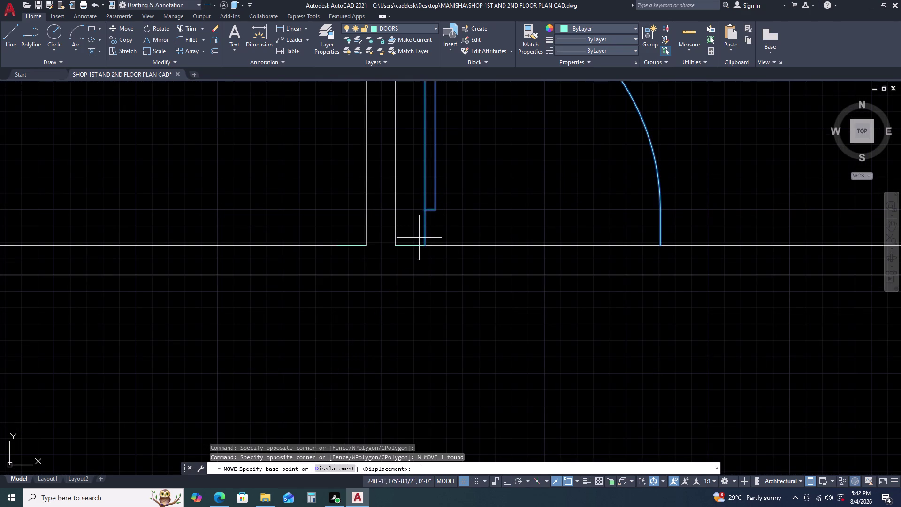
click(422, 244)
click(427, 278)
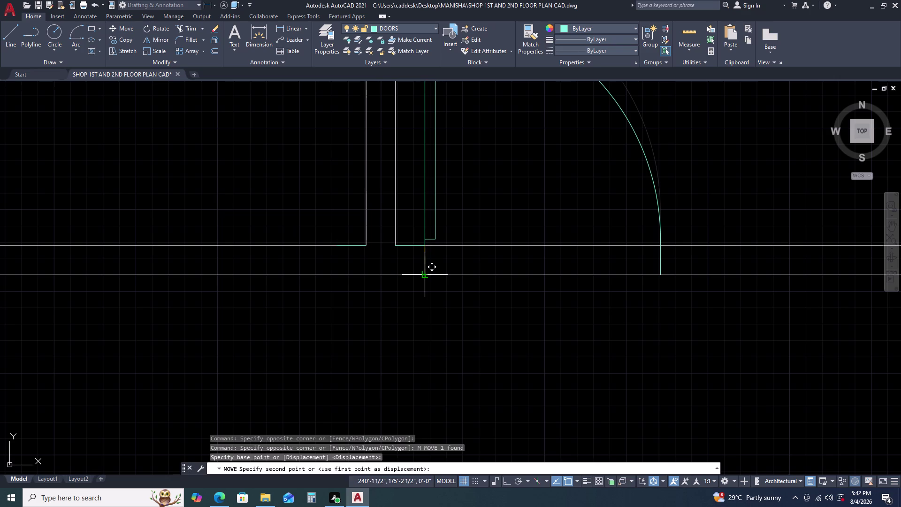
key(Escape)
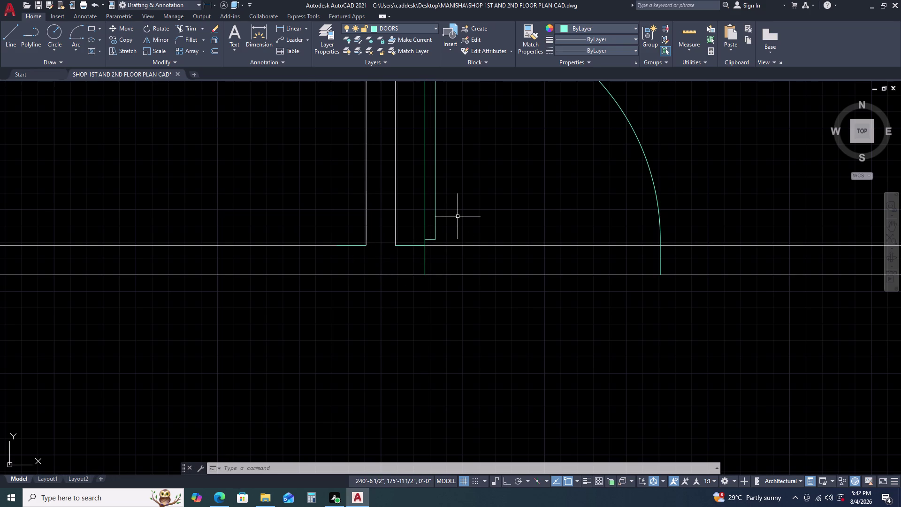
scroll(down, 3)
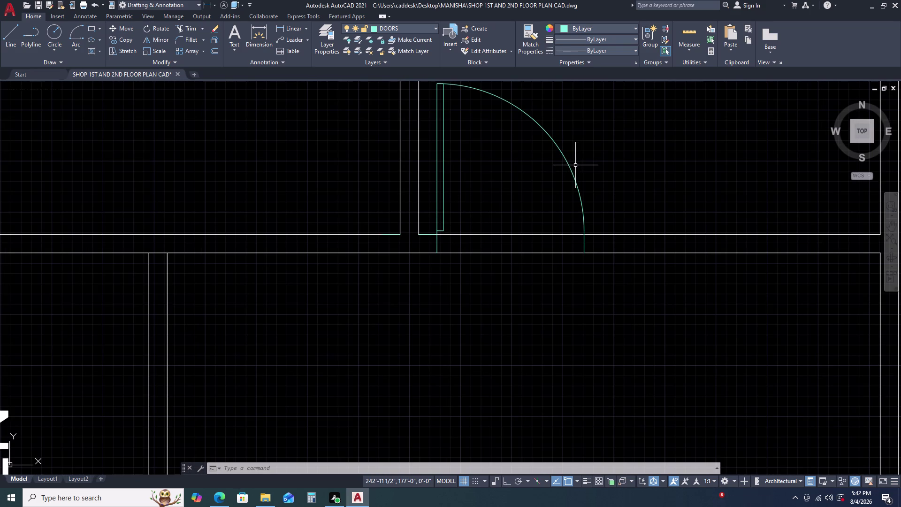
Try mirroring the selected door swing across the wall, then abandon it.
click(575, 165)
click(534, 172)
text(MI)
key(space)
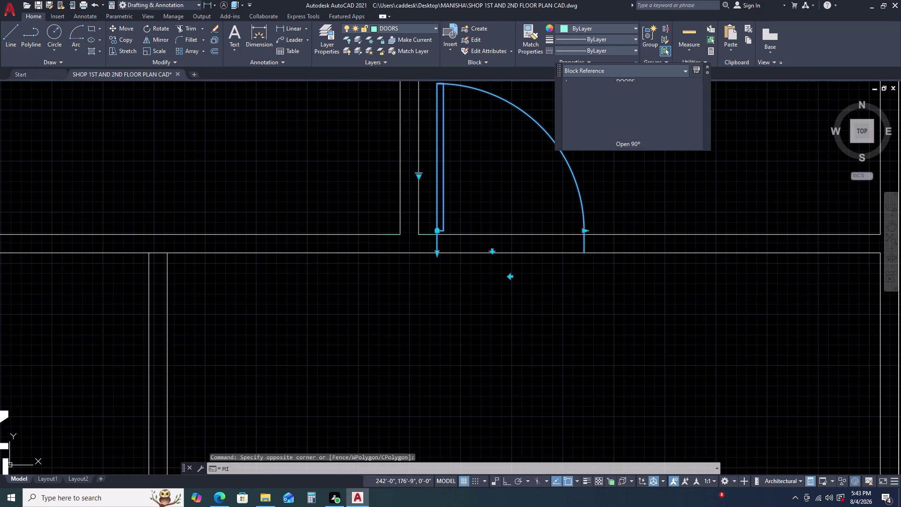
click(408, 234)
key(F8)
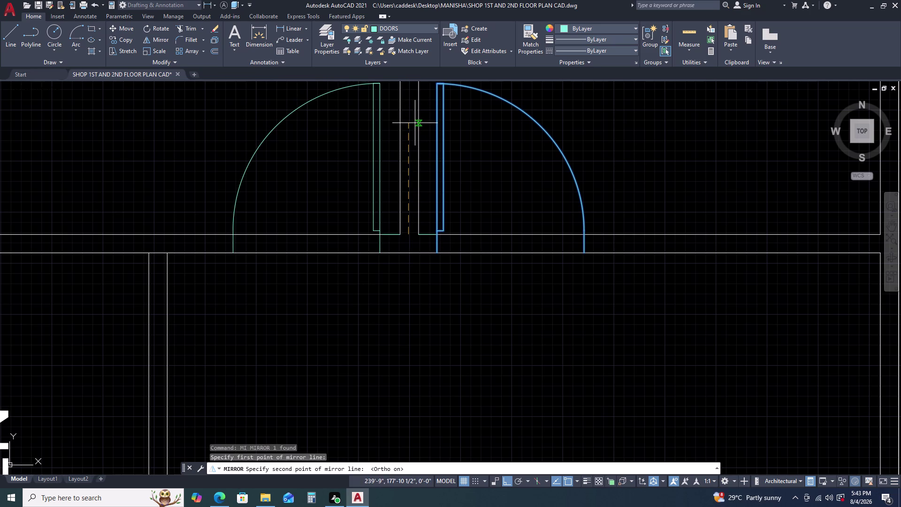
click(414, 118)
scroll(down, 3)
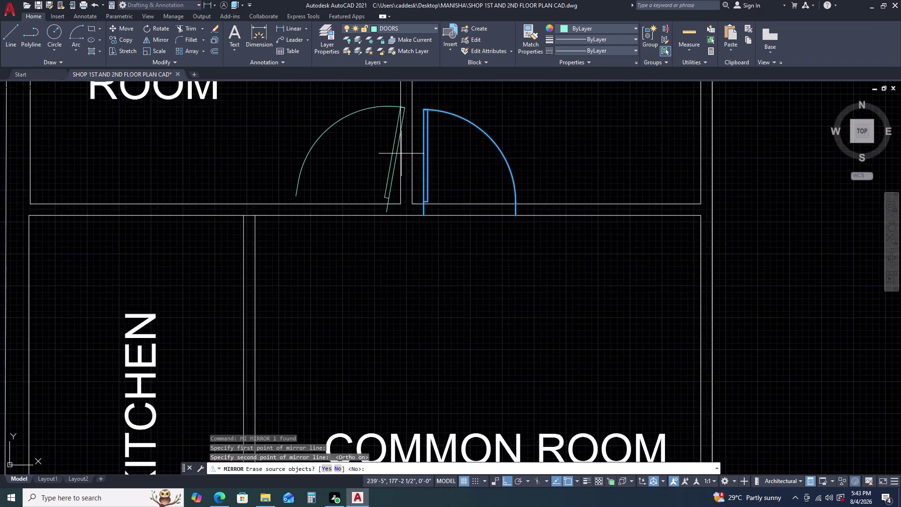
scroll(down, 3)
key(Escape)
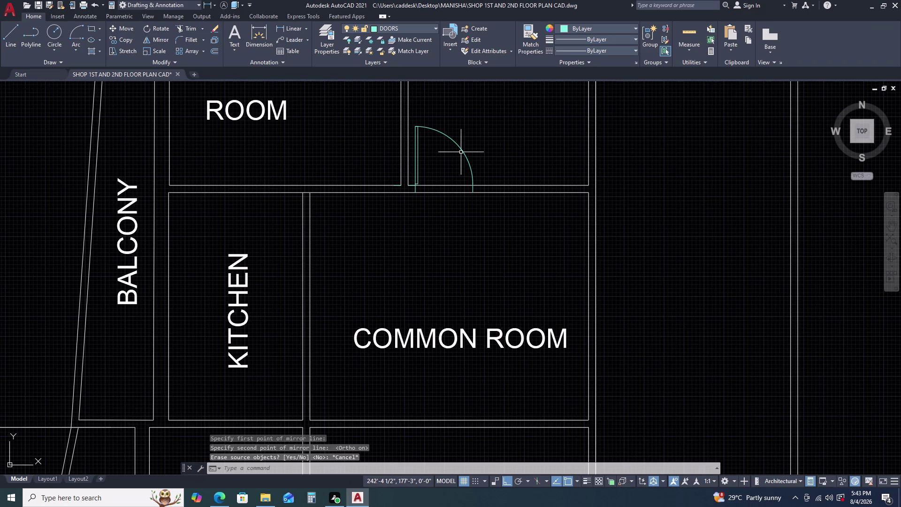
Select the door in the ROOM wall and attempt another mirror, then cancel.
click(472, 146)
click(441, 156)
text(MI)
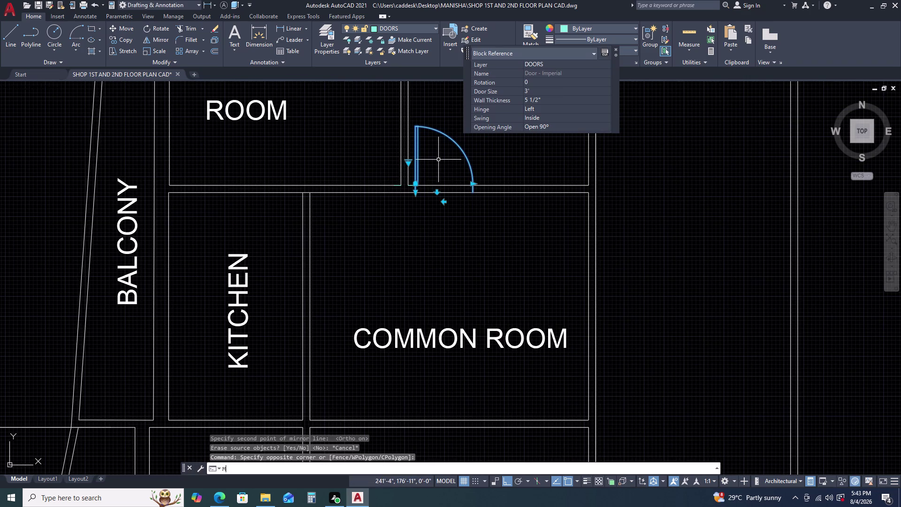
key(space)
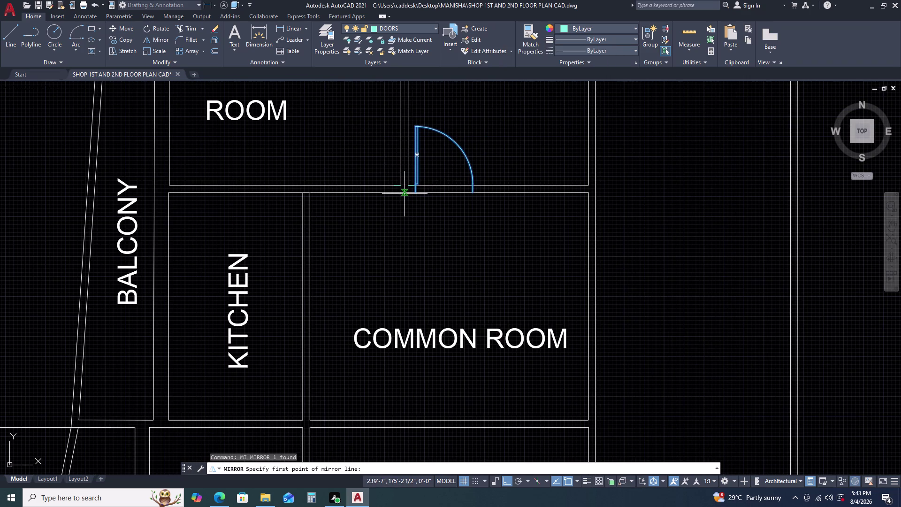
click(404, 193)
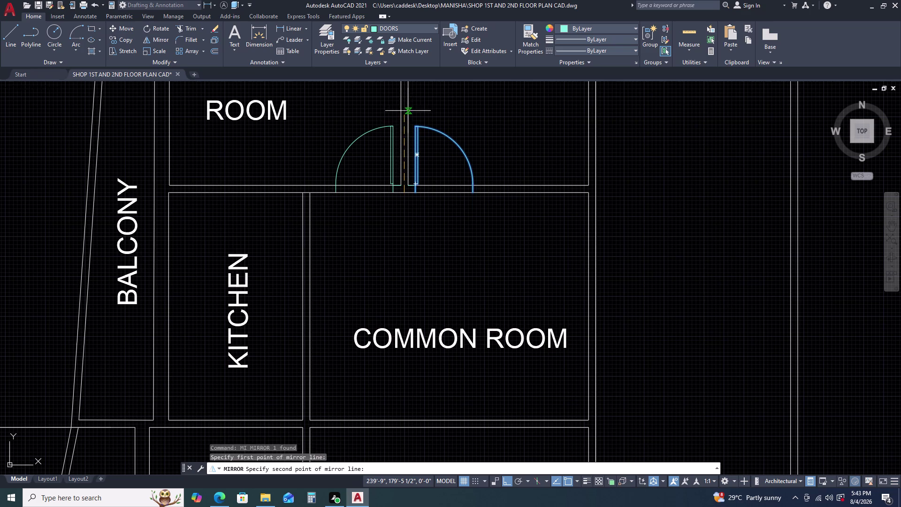
click(408, 111)
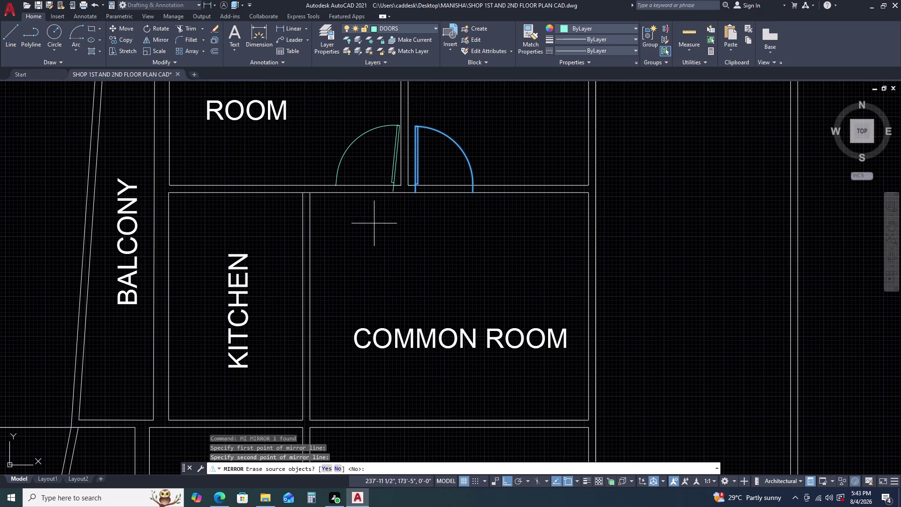
key(Escape)
Select the door and start a copy with its base point at the wall corner.
click(480, 149)
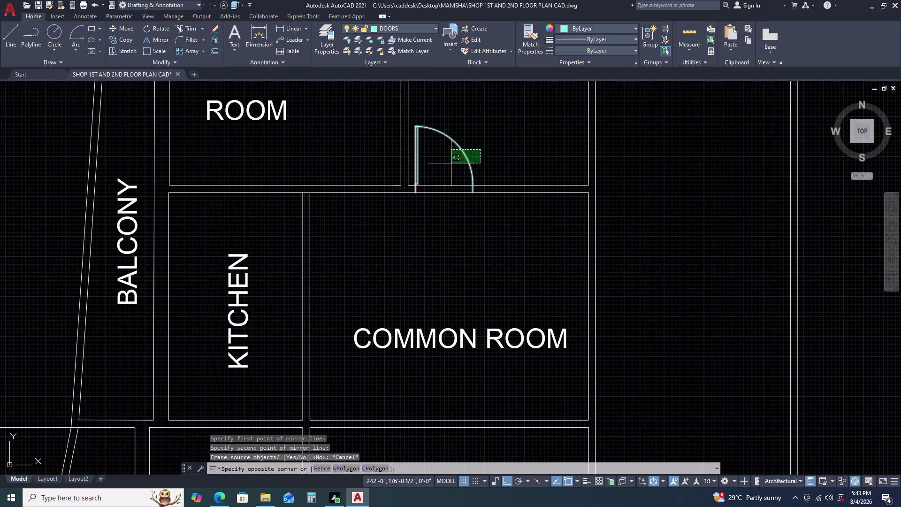
click(451, 163)
key(c)
key(o)
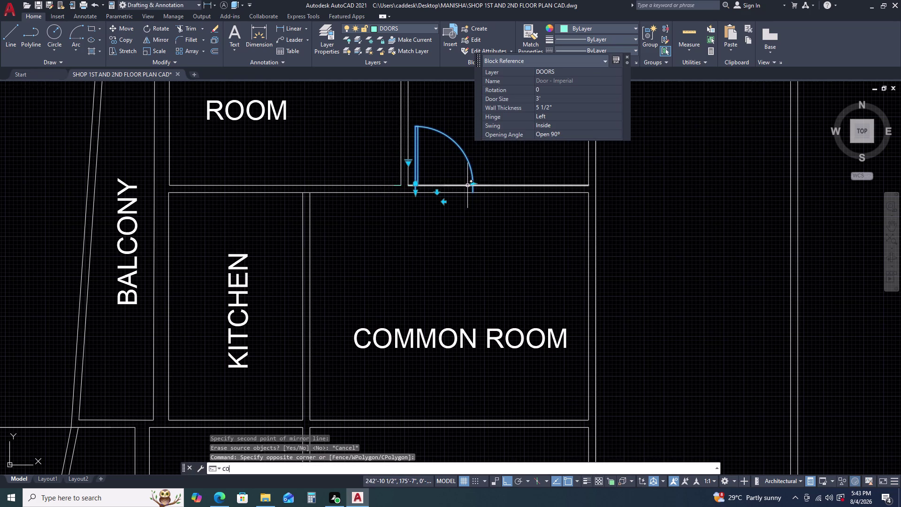
key(space)
click(415, 195)
Place the door copy beside the original and rotate it.
scroll(up, 3)
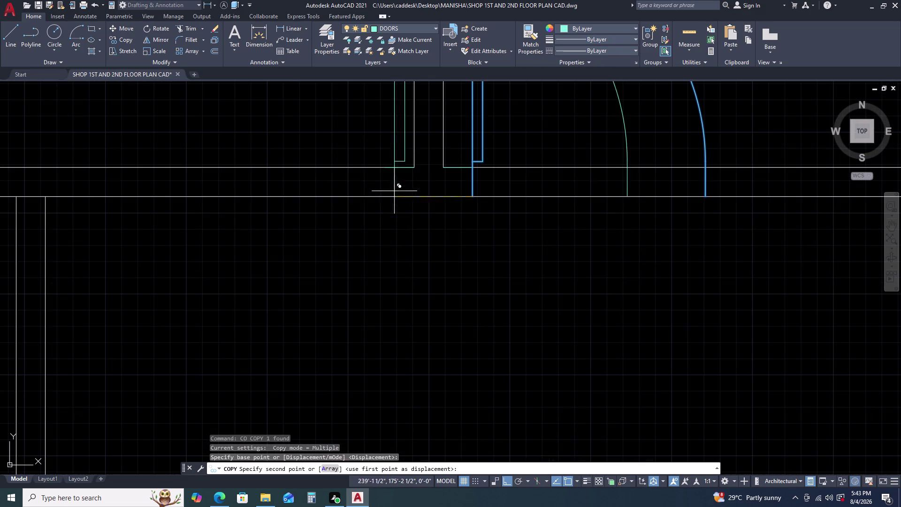
click(125, 223)
key(Escape)
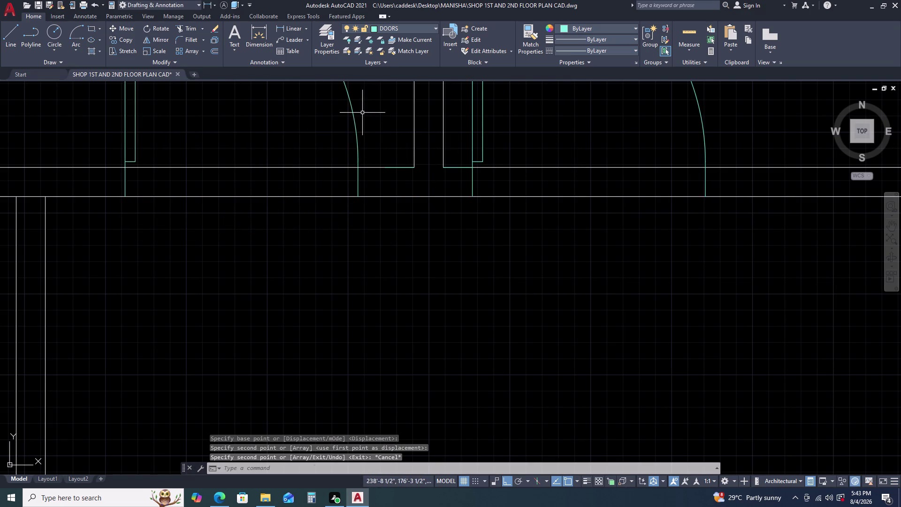
drag(362, 112, 356, 114)
drag(297, 126, 286, 129)
text(RO)
key(space)
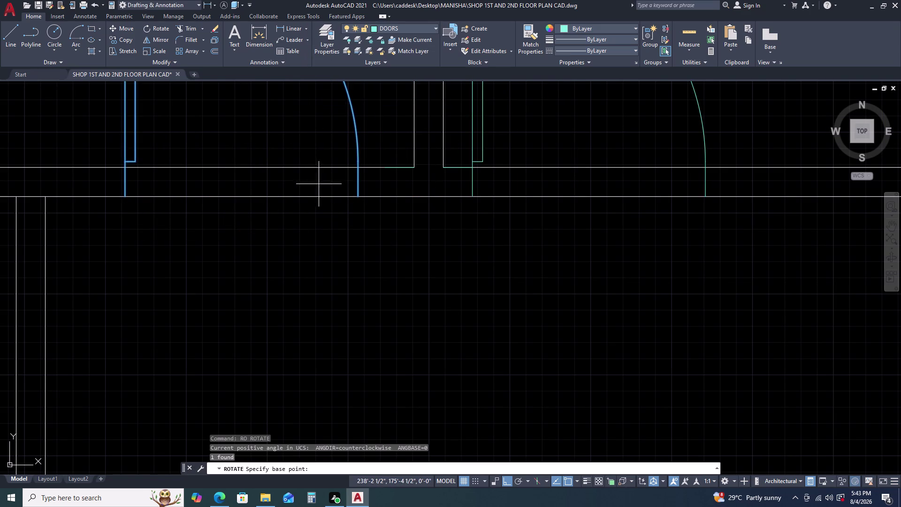
click(312, 187)
scroll(down, 3)
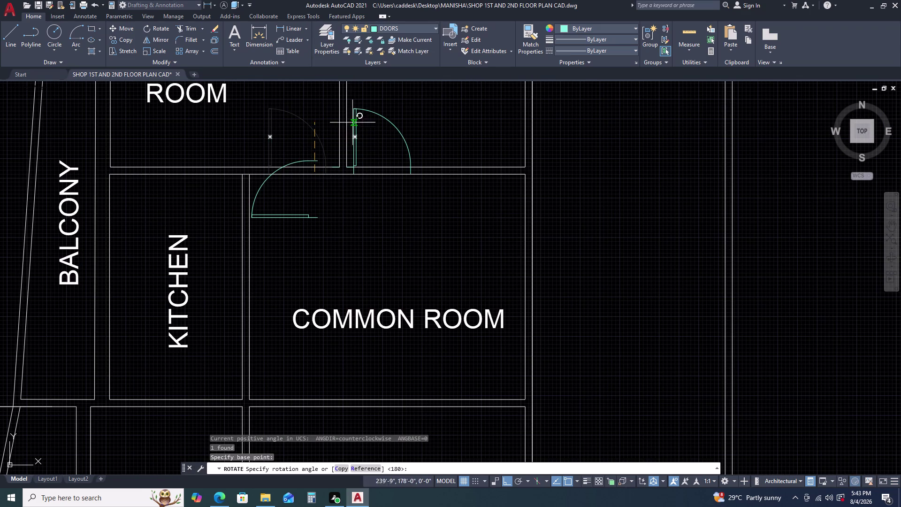
click(368, 162)
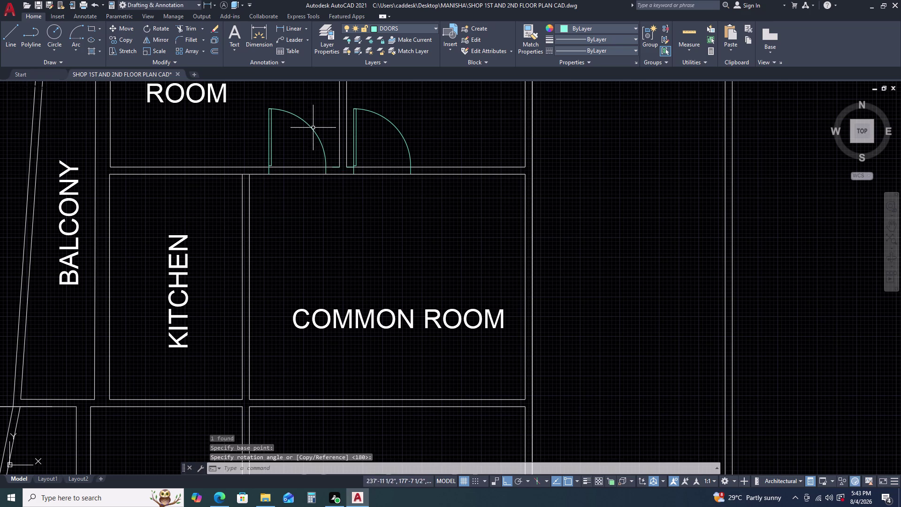
Mirror the rotated door across the wall, erasing the source door.
click(317, 122)
click(254, 141)
text(MI)
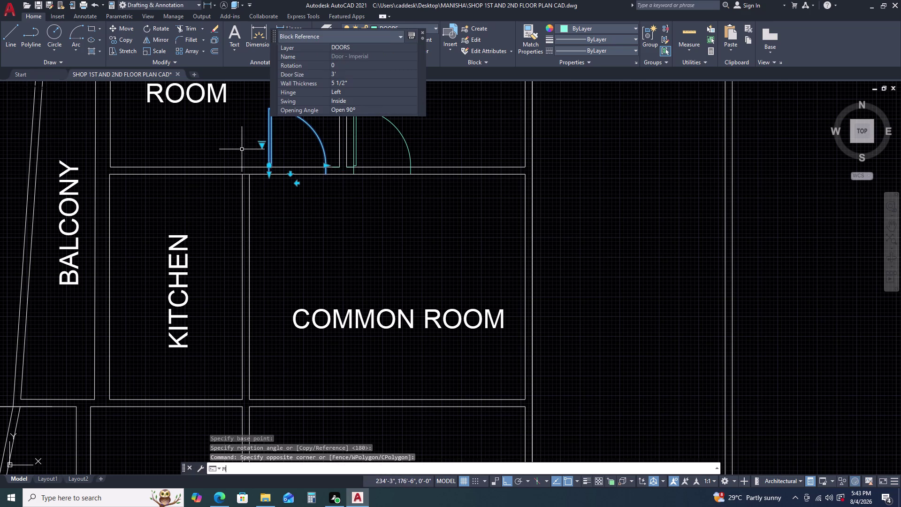
key(space)
drag(231, 165, 233, 156)
click(244, 113)
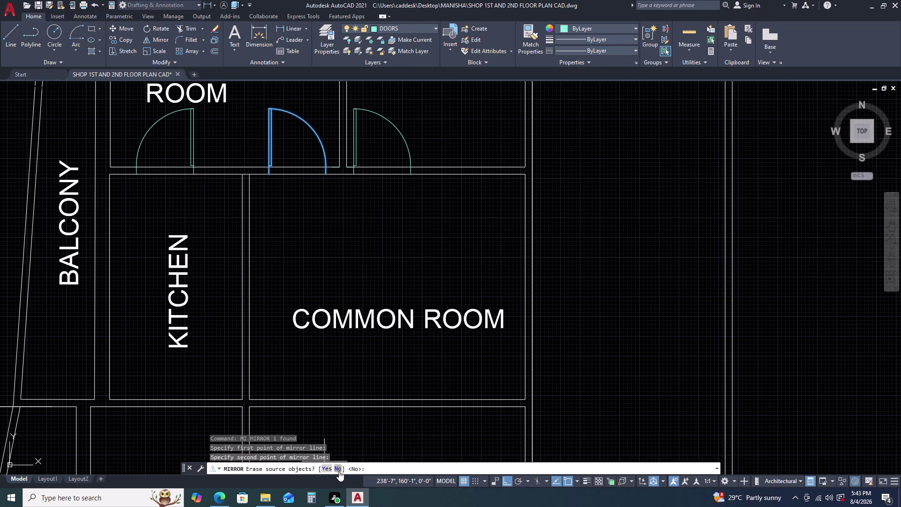
click(326, 468)
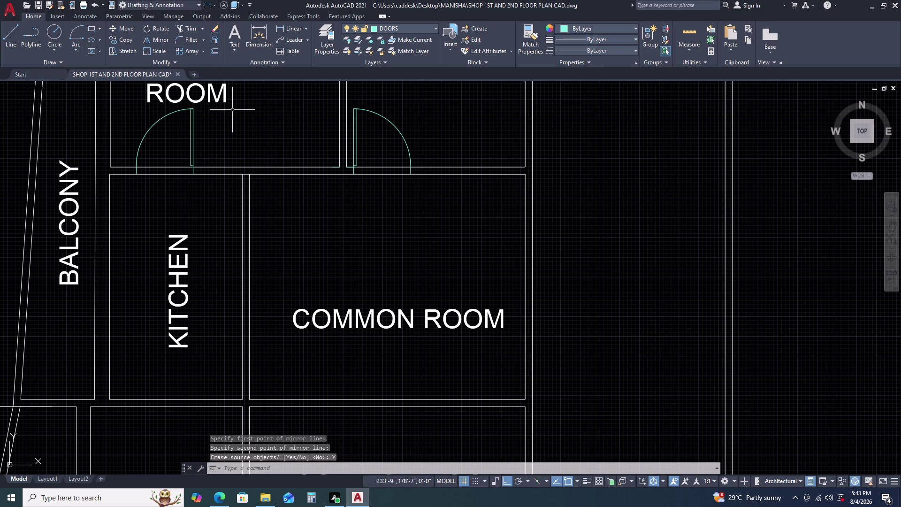
Select the mirrored door and start moving it.
drag(215, 117, 211, 117)
click(175, 127)
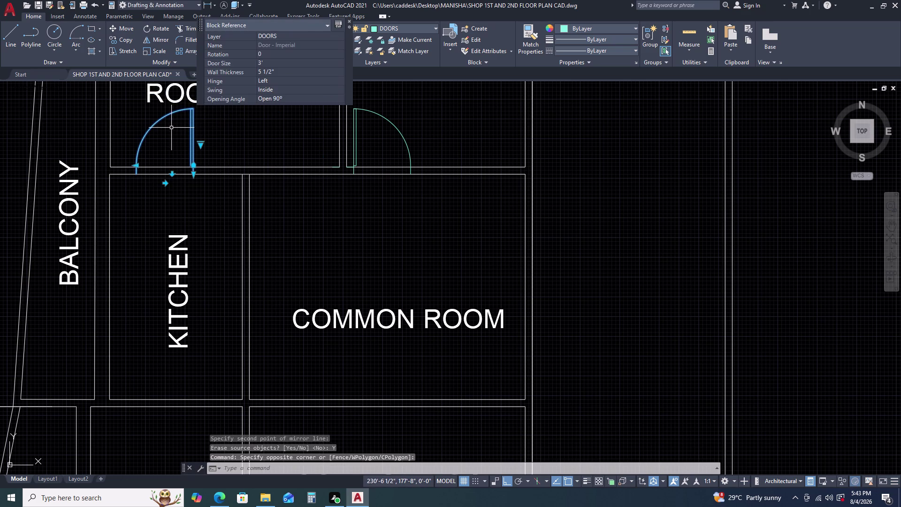
text(M)
key(space)
scroll(up, 3)
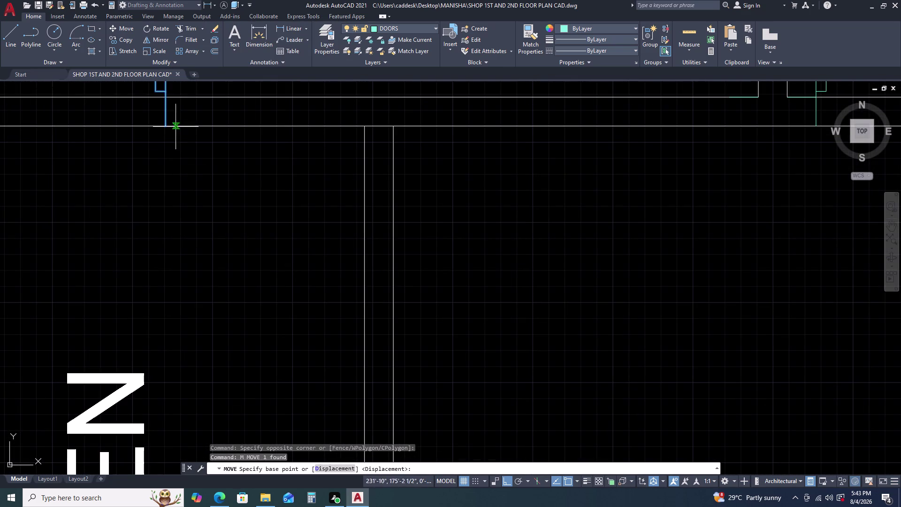
Move the mirrored door from its edge endpoint to the wall corner.
drag(165, 124, 169, 125)
scroll(down, 3)
scroll(up, 3)
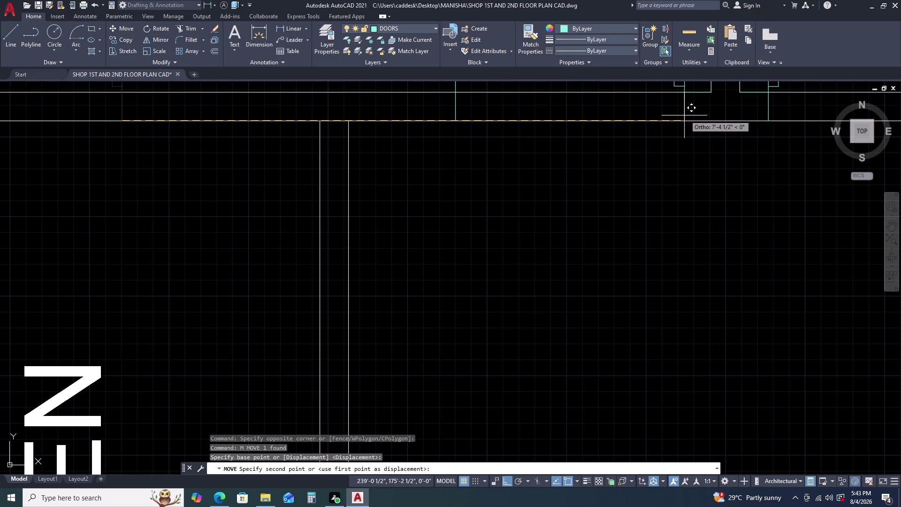
middle_drag(681, 122, 564, 167)
middle_click(563, 167)
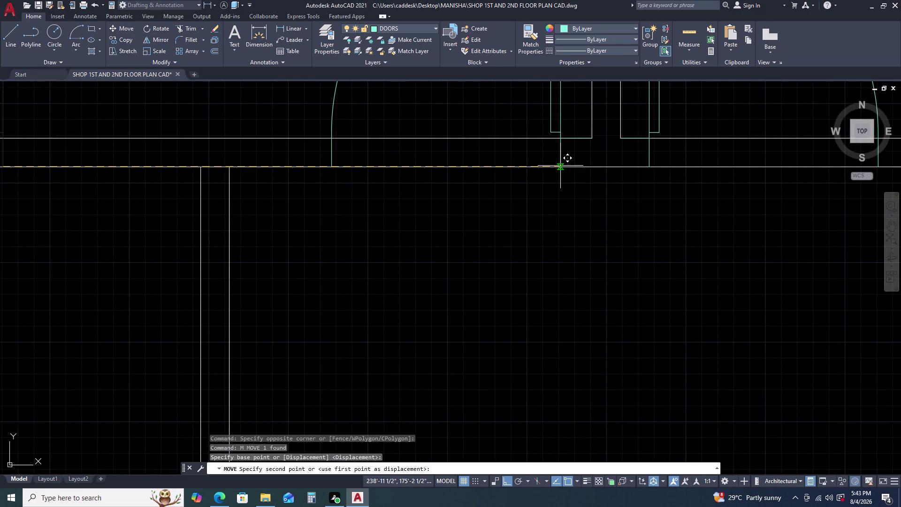
click(560, 166)
drag(551, 157, 542, 159)
Reselect the door and attempt a small move to line it up, then cancel.
click(531, 158)
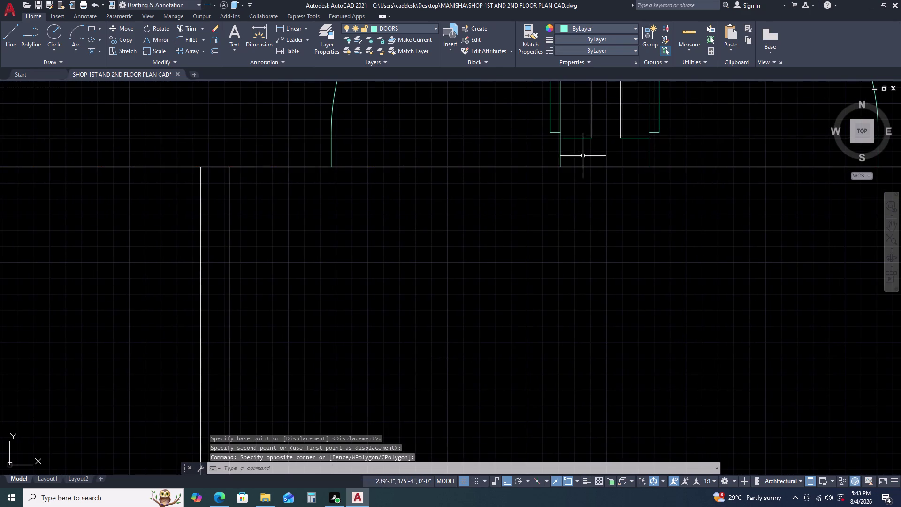
drag(578, 154, 572, 154)
drag(547, 147, 542, 147)
scroll(up, 3)
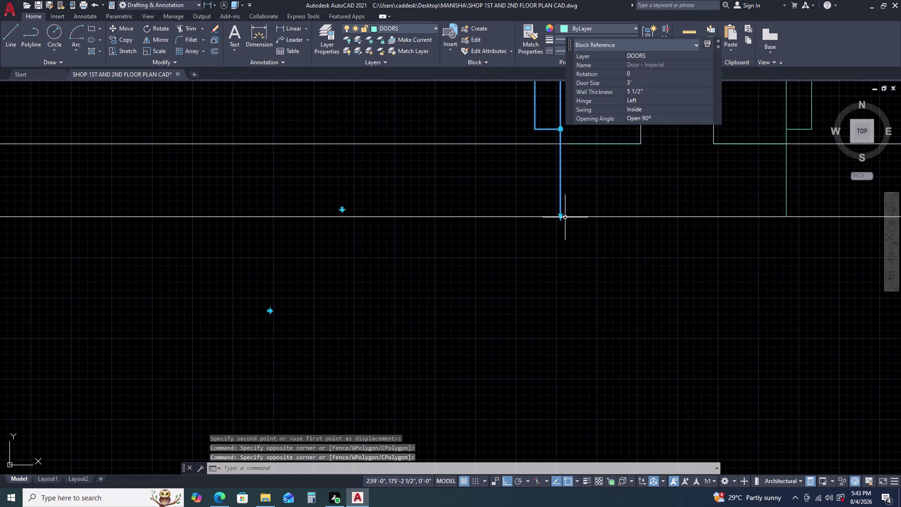
key(m)
key(space)
click(562, 143)
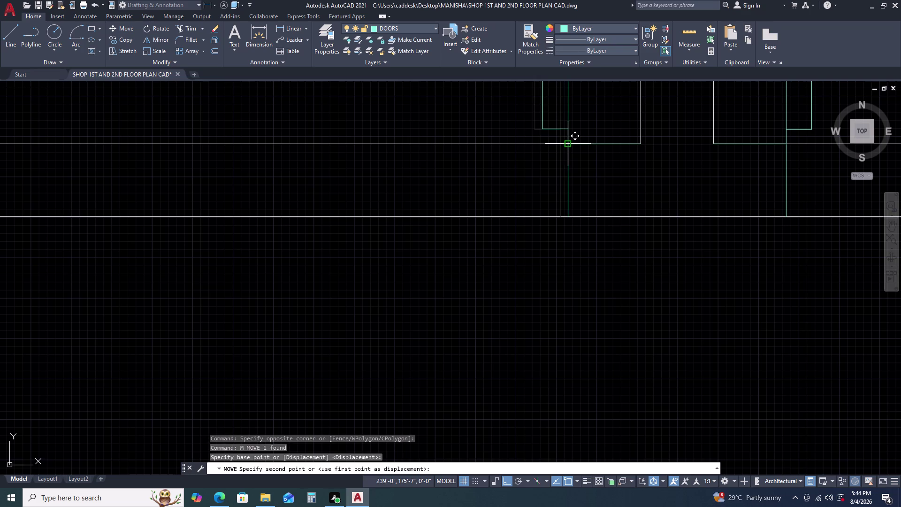
triple_click(566, 143)
scroll(down, 3)
key(Escape)
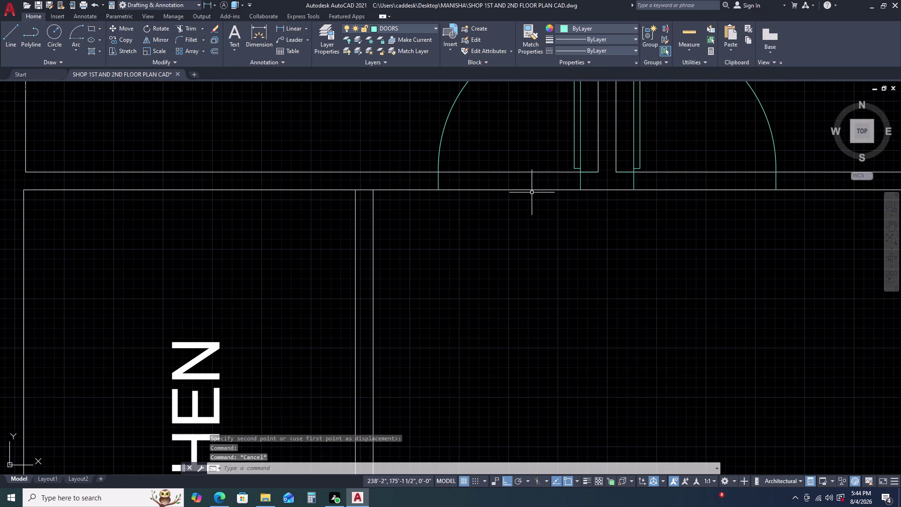
Trim the wall lines under both door arcs and the leftover piece in the opening.
key(t)
text(R)
key(space)
click(525, 155)
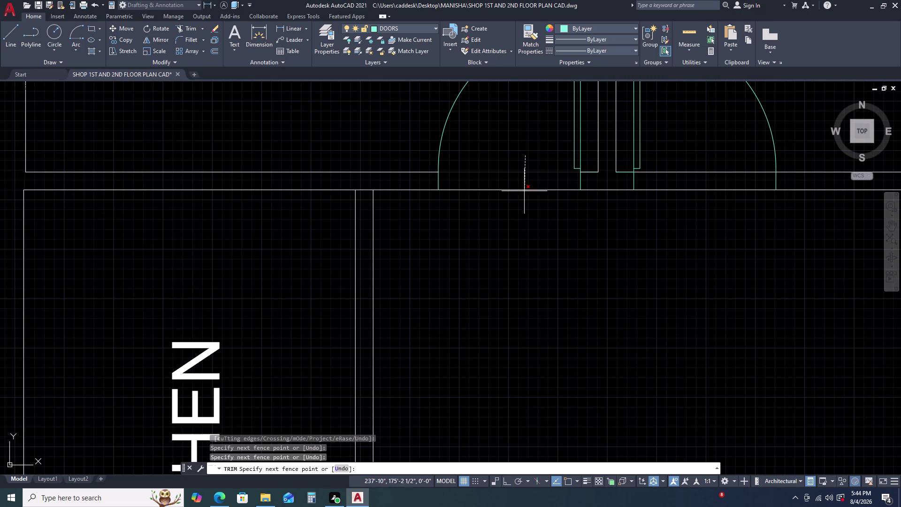
click(522, 205)
click(681, 152)
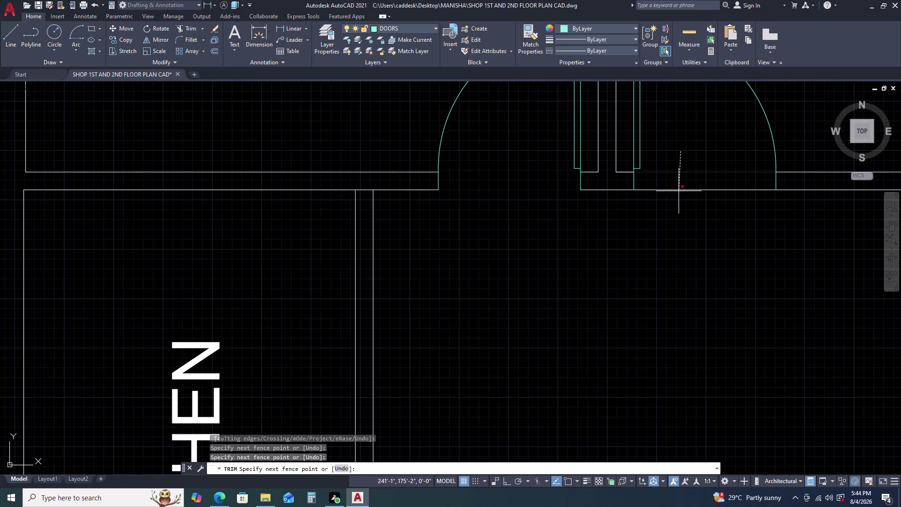
click(679, 197)
click(627, 171)
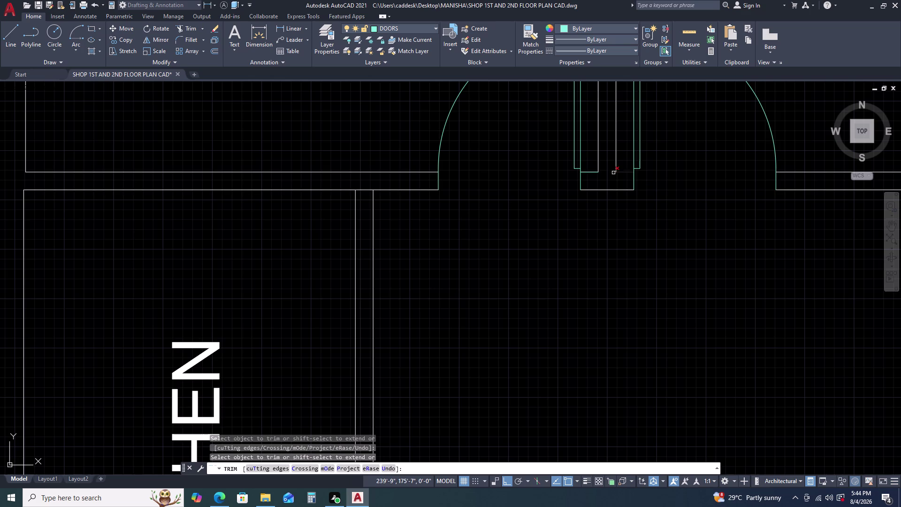
click(591, 172)
key(Escape)
scroll(down, 3)
middle_drag(659, 192, 574, 167)
scroll(down, 3)
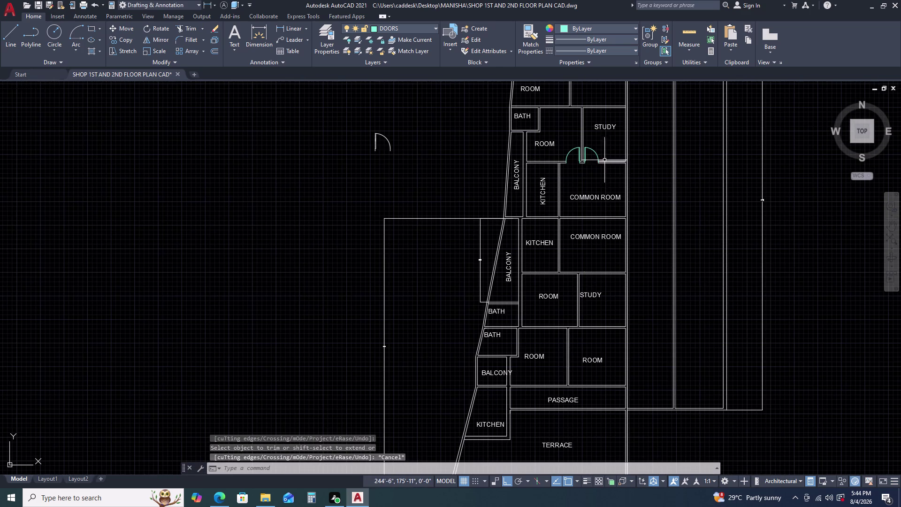
Pan to the top room's double door and window-select its five objects.
middle_drag(609, 186, 566, 163)
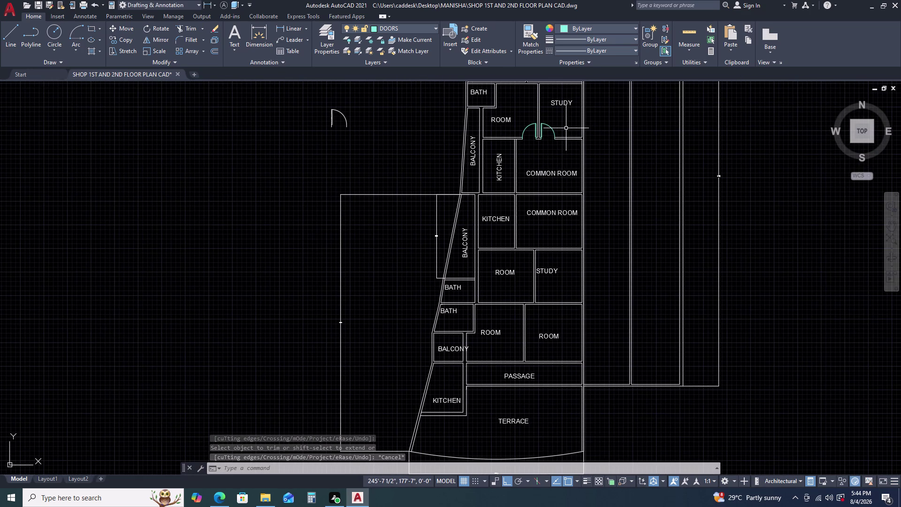
scroll(down, 3)
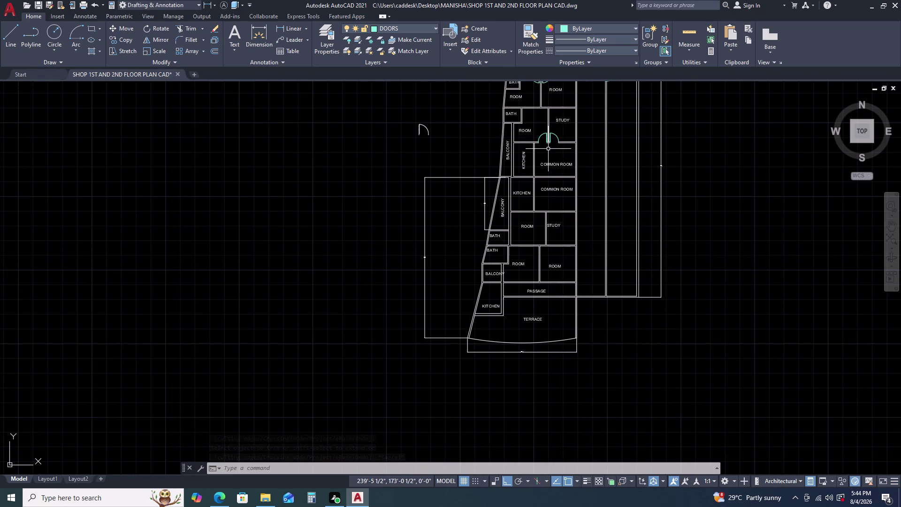
middle_drag(557, 127, 533, 147)
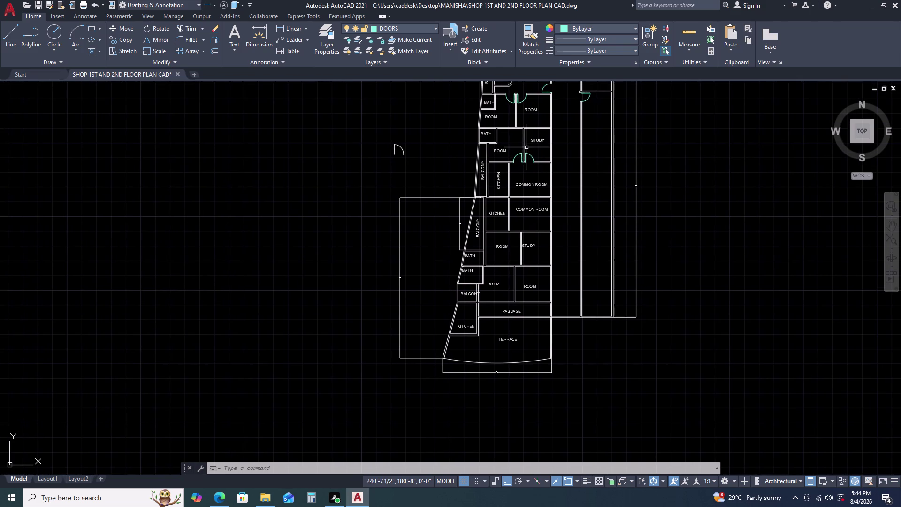
scroll(up, 3)
click(509, 93)
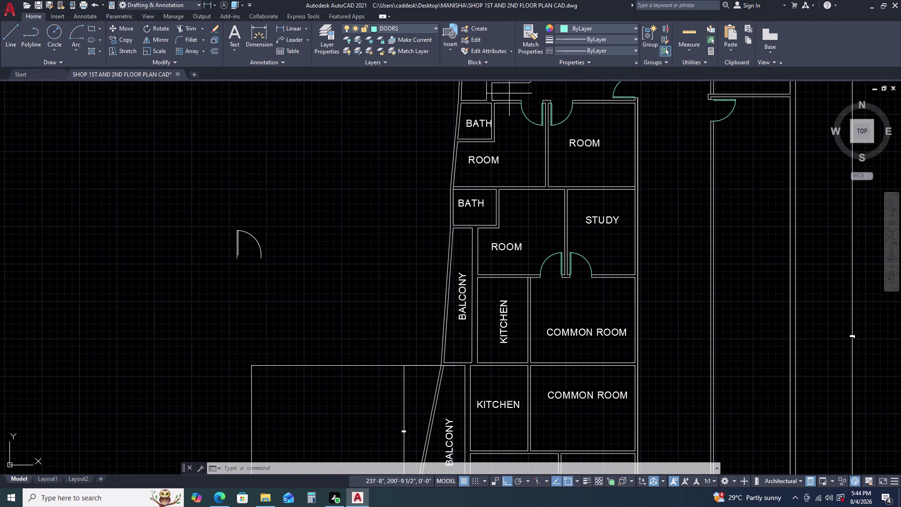
double_click(582, 131)
Start copying the double door, using its corner as the base point.
key(c)
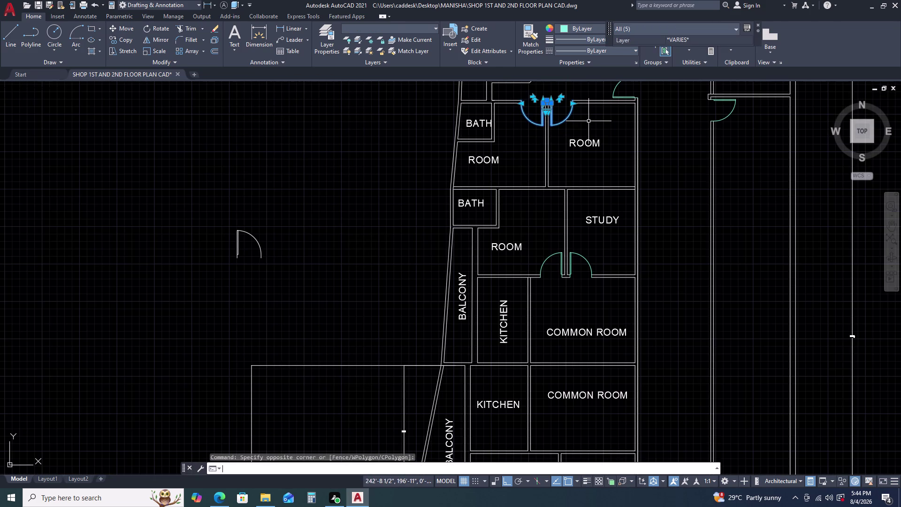
key(o)
key(space)
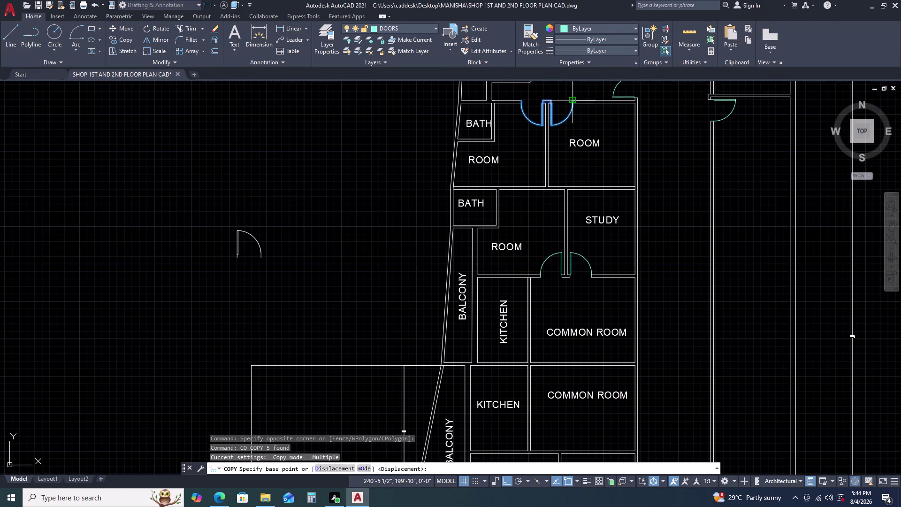
scroll(up, 3)
click(574, 107)
scroll(down, 3)
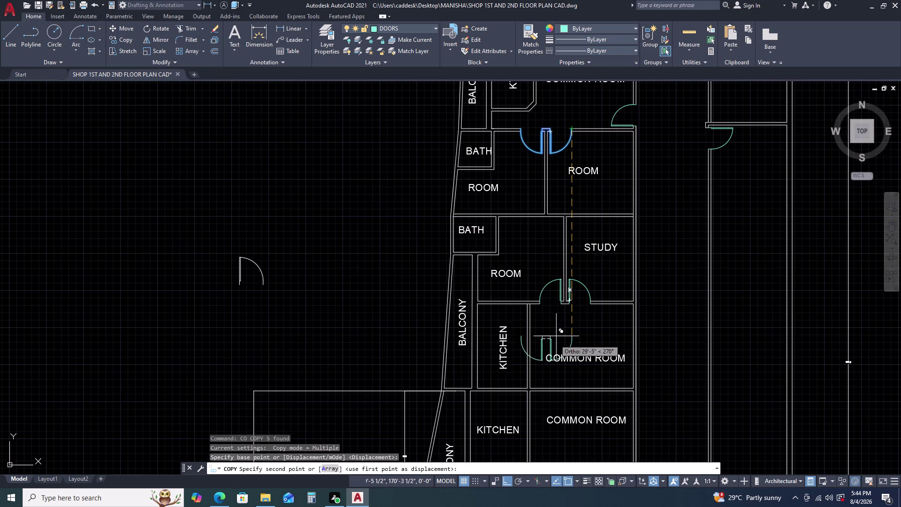
Place the door copy in the lower common room's bottom wall with Ortho off.
middle_drag(548, 369, 548, 362)
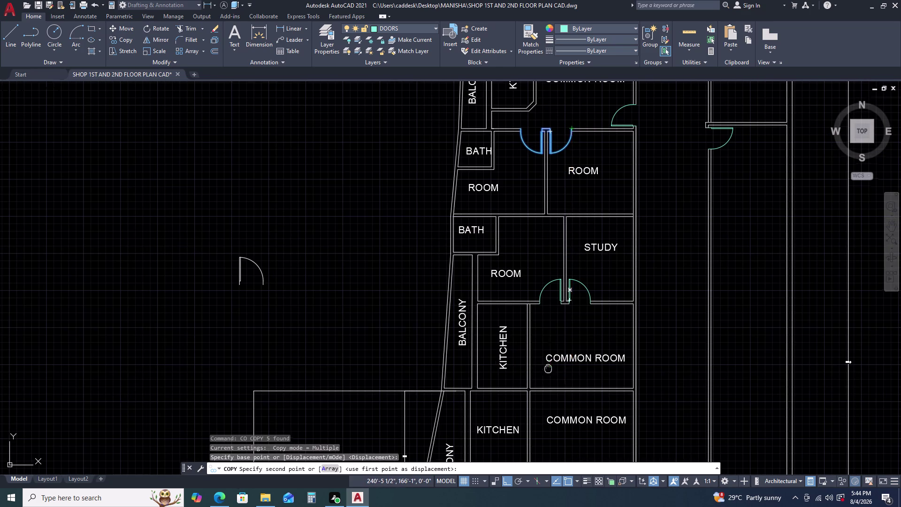
middle_drag(548, 362, 548, 266)
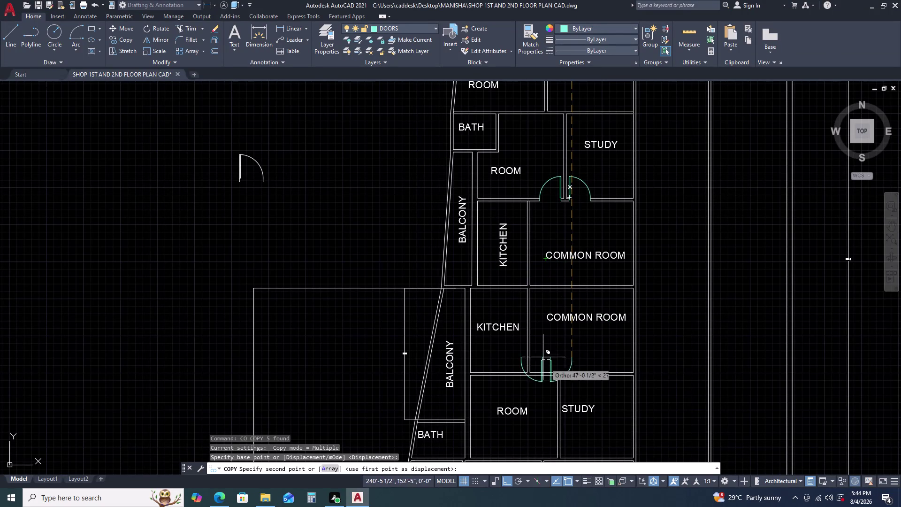
scroll(up, 3)
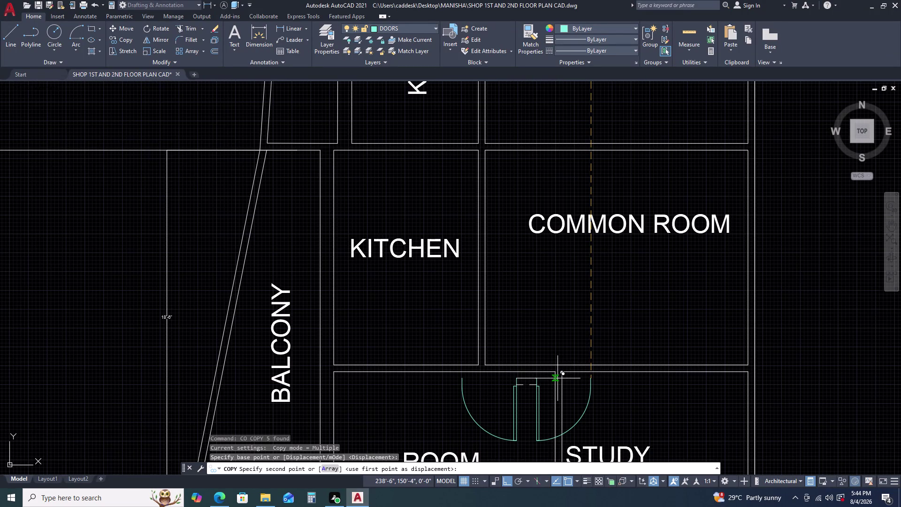
key(F8)
scroll(up, 3)
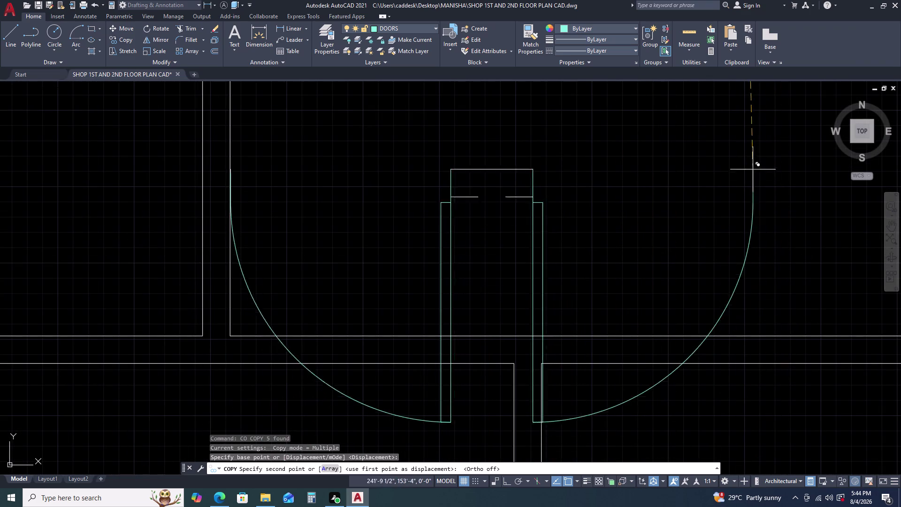
middle_drag(767, 98, 758, 136)
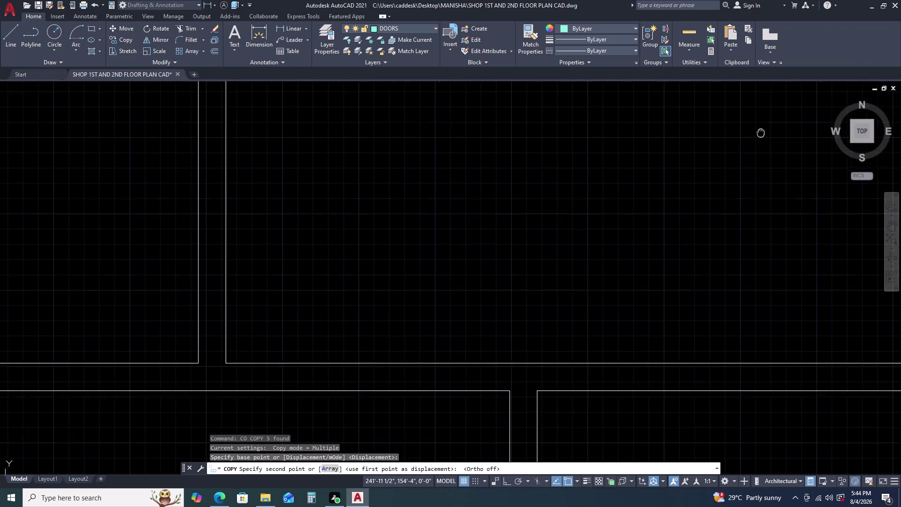
middle_drag(759, 136, 729, 190)
middle_click(729, 190)
click(757, 144)
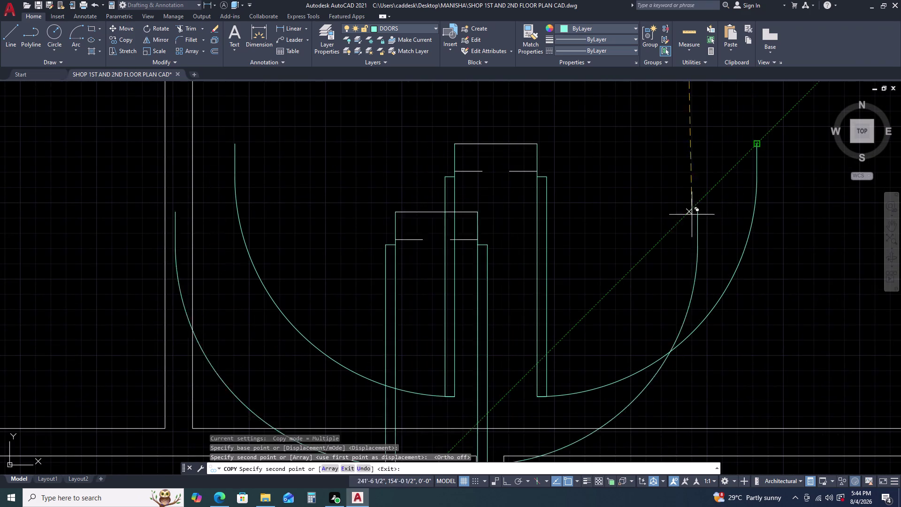
key(Escape)
drag(581, 185, 568, 191)
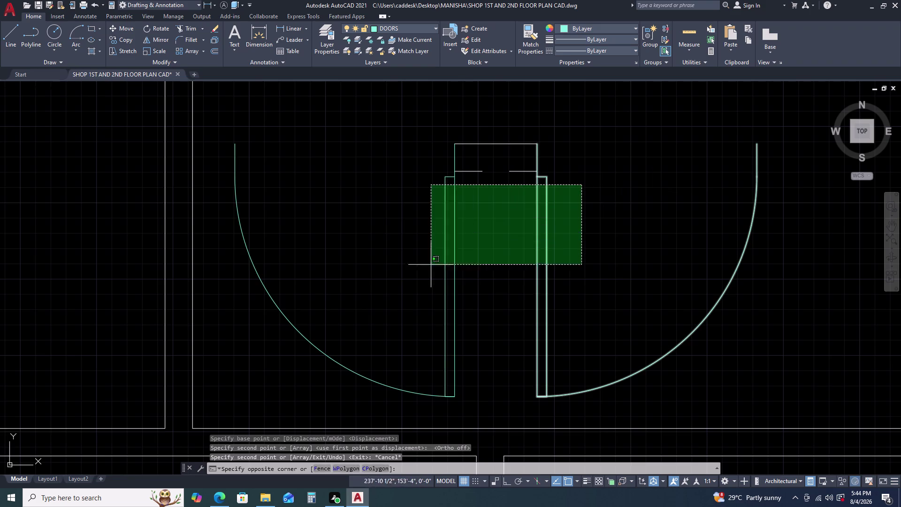
click(365, 309)
key(Escape)
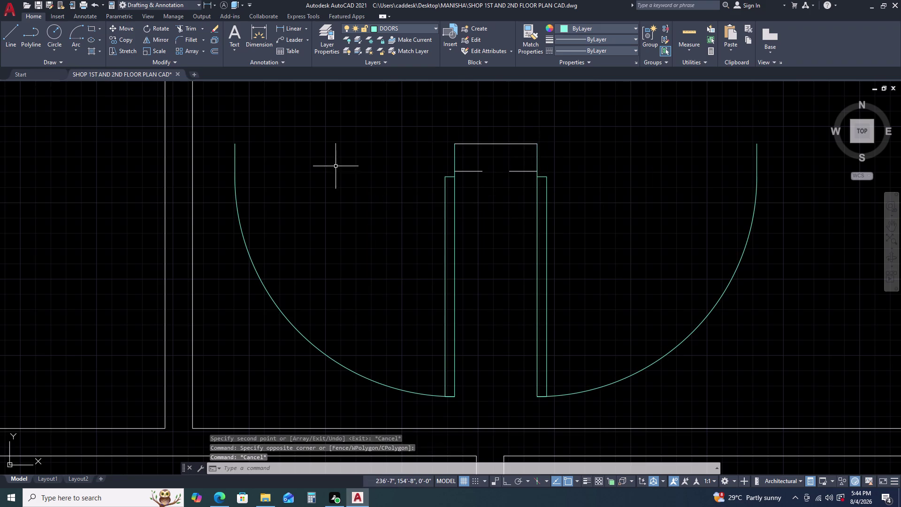
Move the copied double door from its top midpoint onto the wall above ROOM and STUDY.
scroll(down, 3)
click(298, 147)
drag(302, 149, 316, 155)
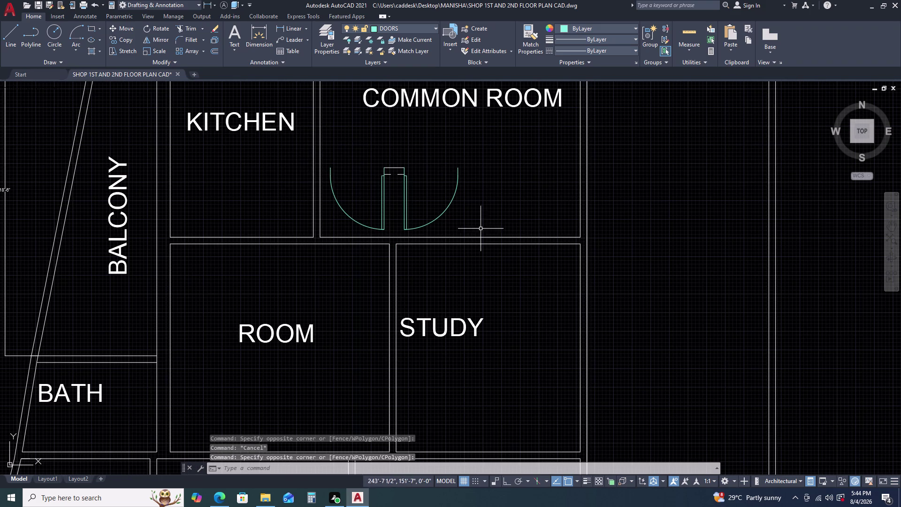
click(302, 139)
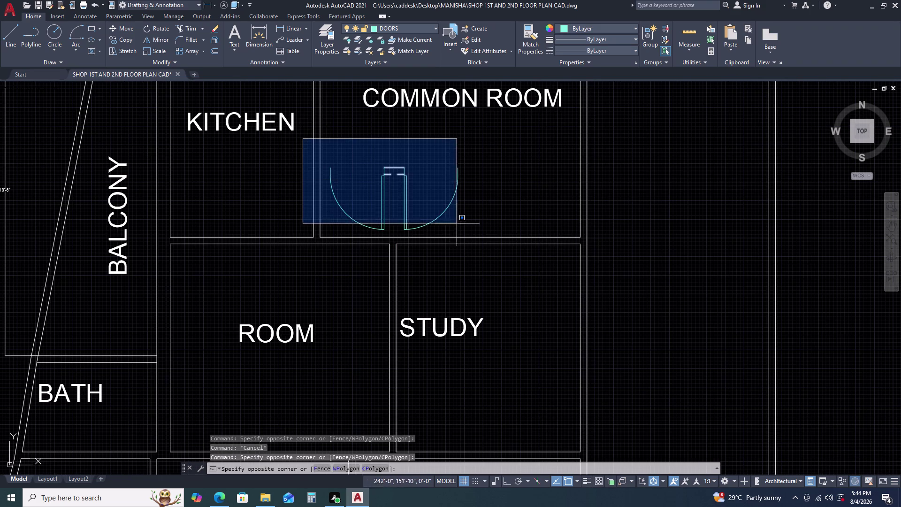
click(486, 250)
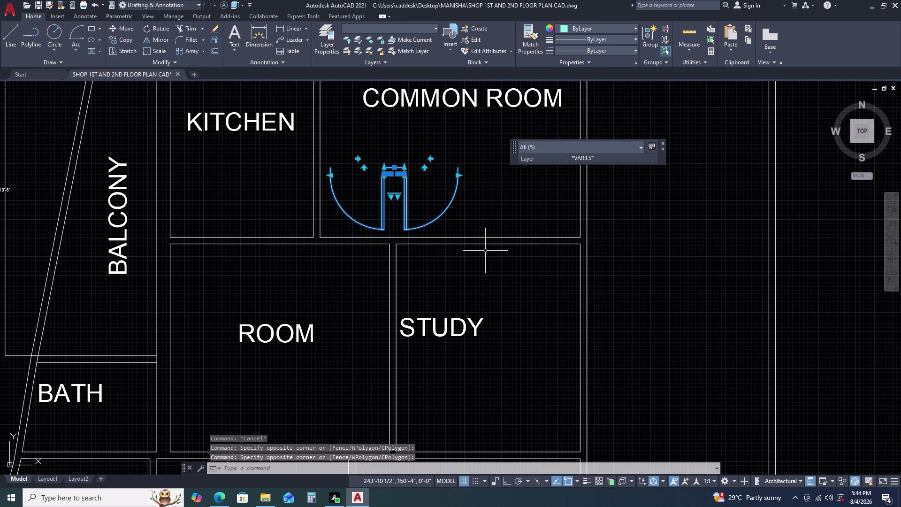
key(m)
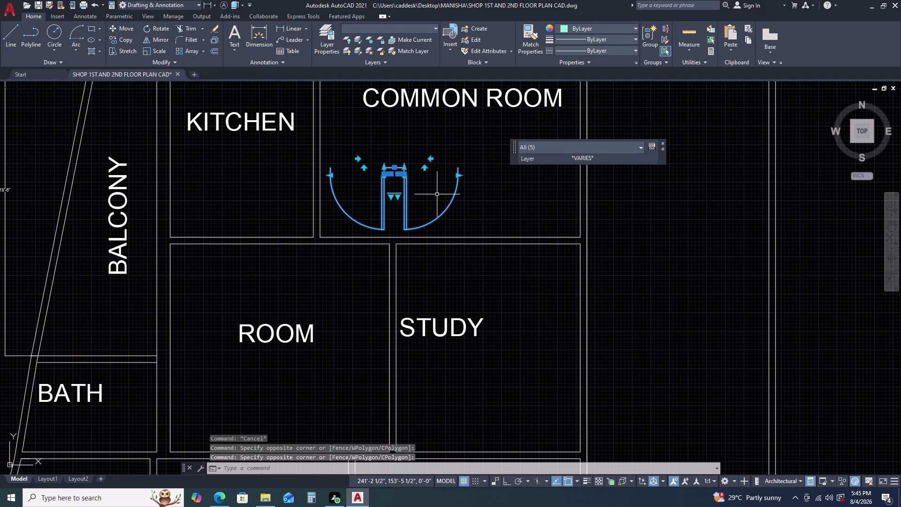
key(space)
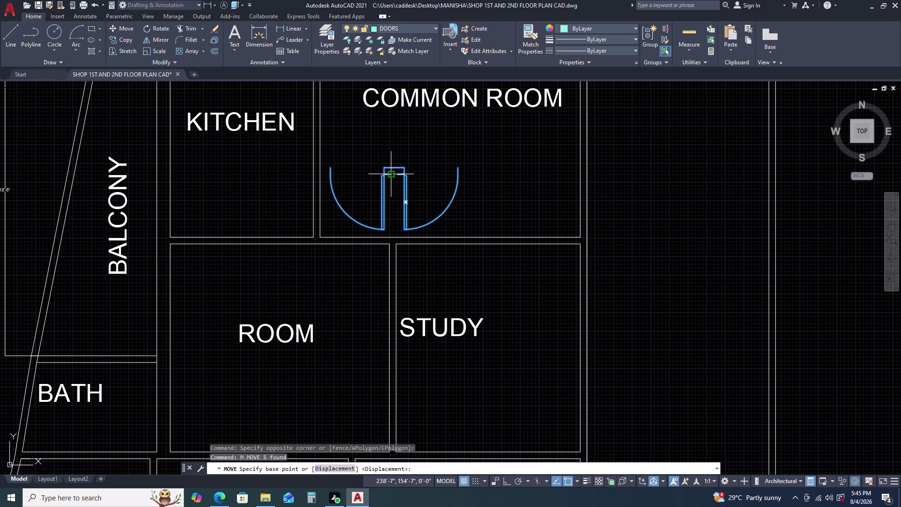
click(393, 175)
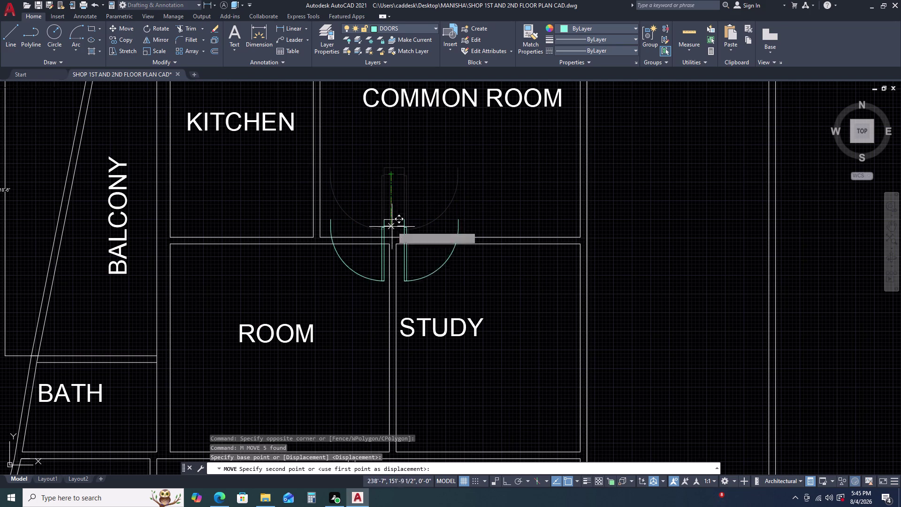
scroll(up, 3)
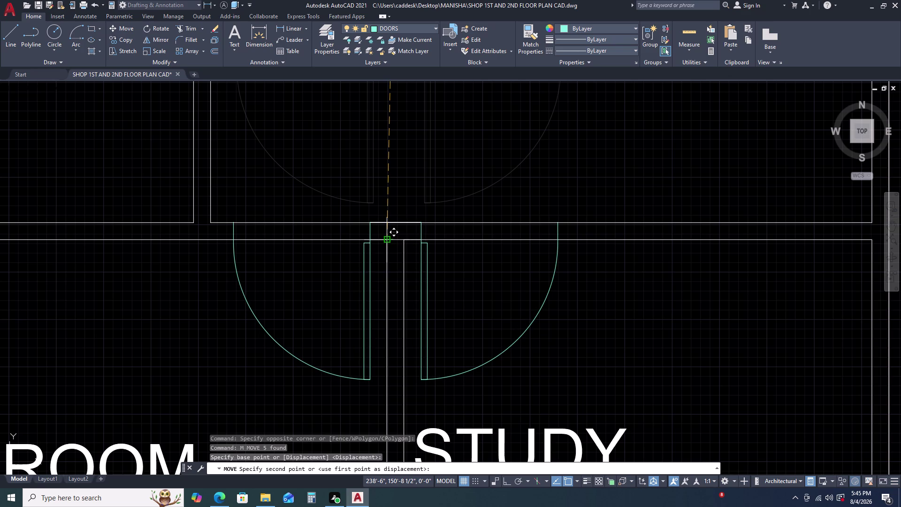
click(384, 239)
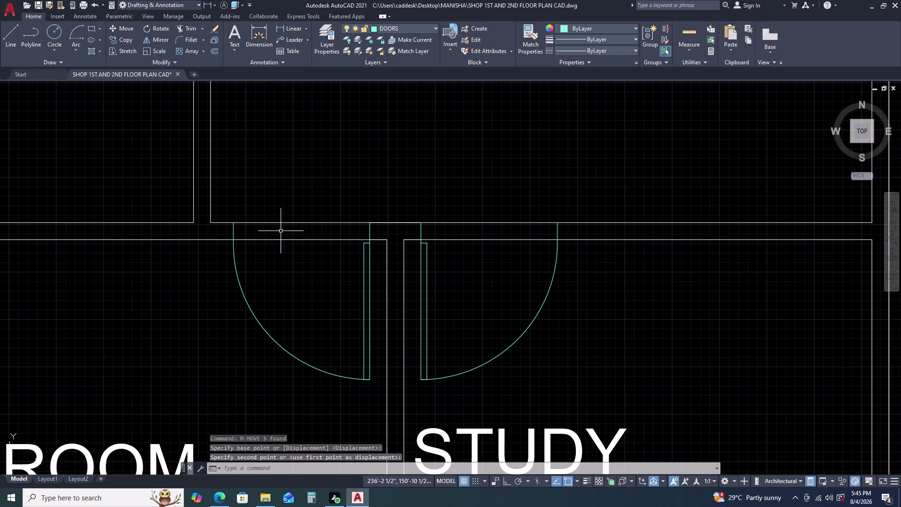
scroll(up, 3)
scroll(down, 3)
scroll(down, 3)
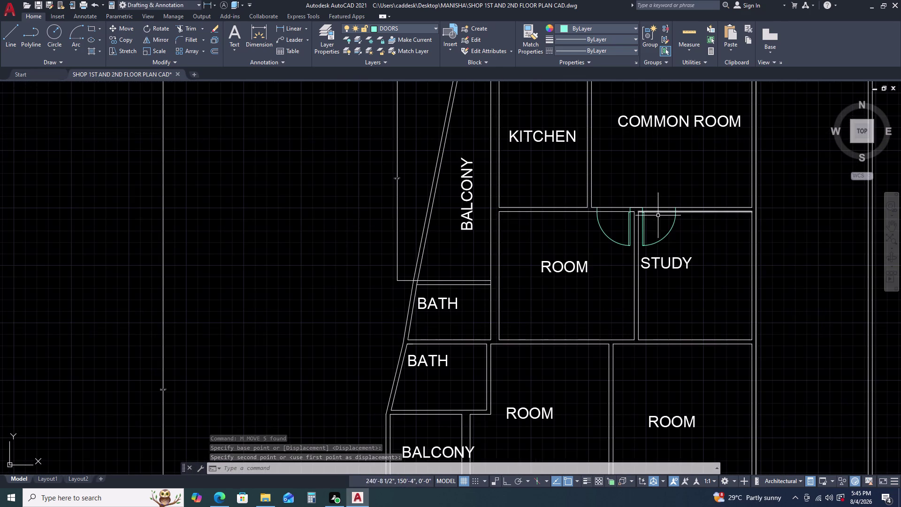
Trim the wall lines crossing the double doorway above ROOM and STUDY.
scroll(down, 3)
middle_drag(696, 240, 586, 243)
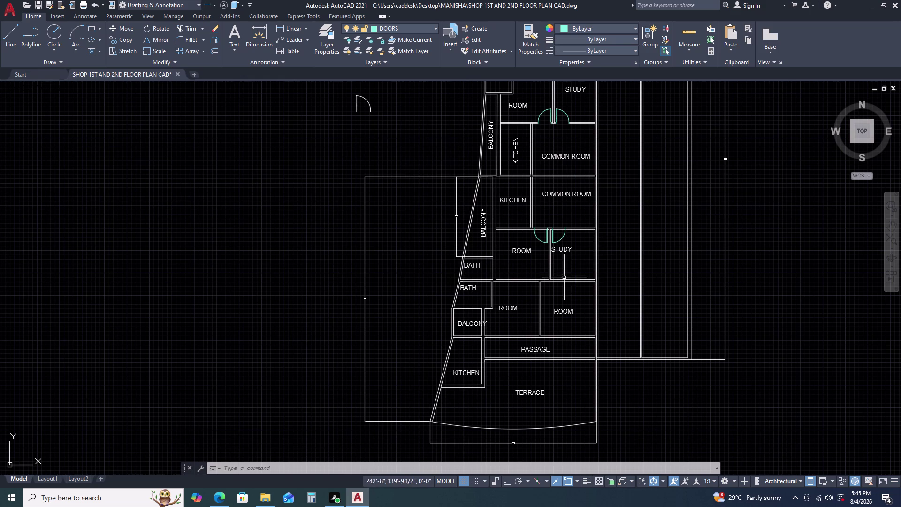
middle_drag(541, 291, 535, 243)
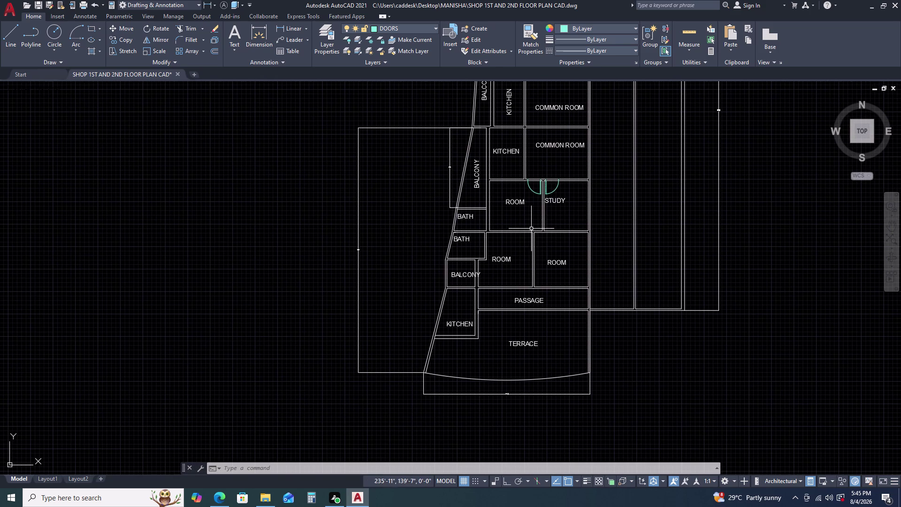
scroll(up, 3)
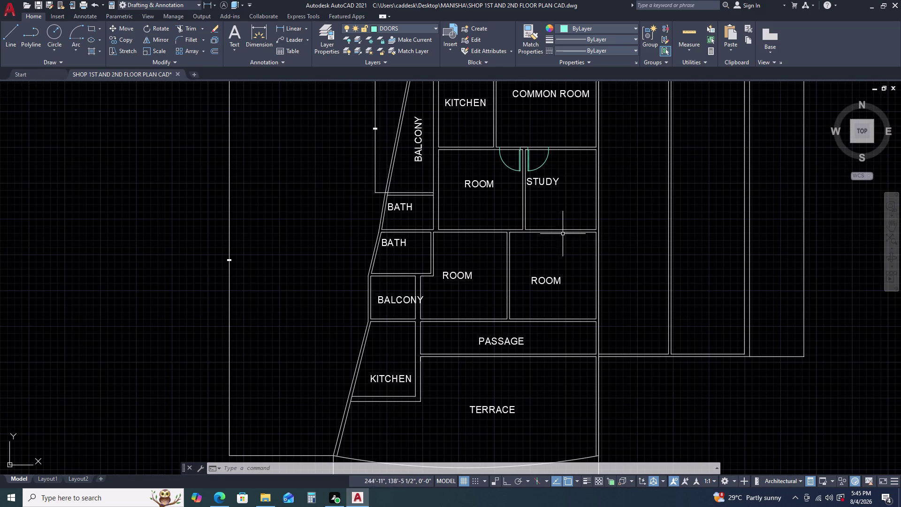
key(t)
text(R)
key(space)
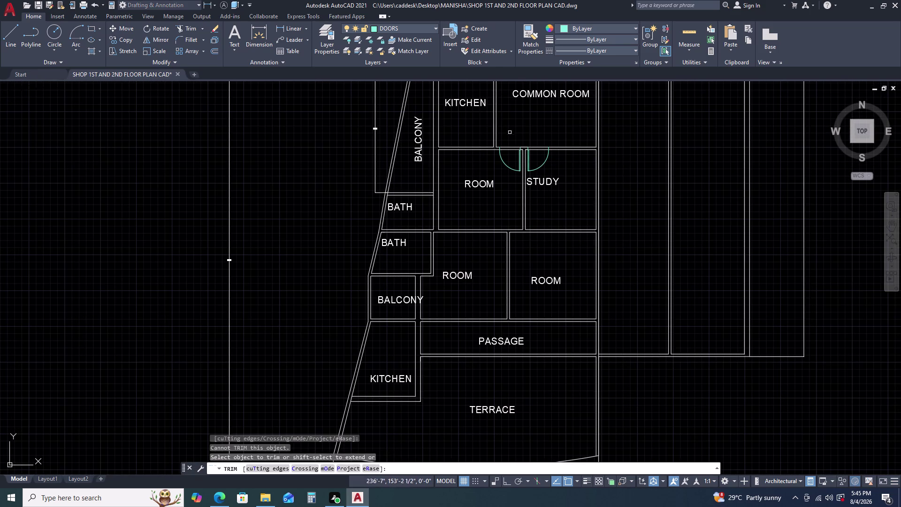
click(511, 130)
click(512, 161)
scroll(up, 3)
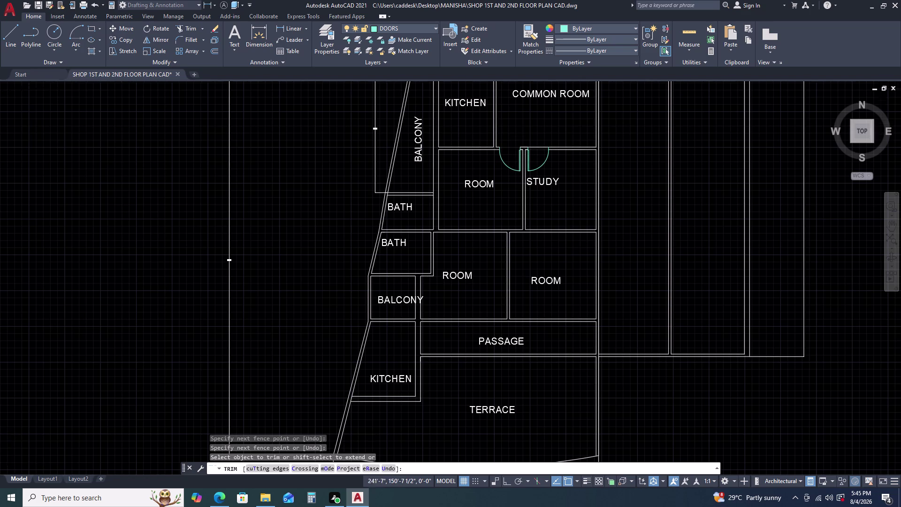
scroll(up, 3)
click(522, 127)
click(513, 179)
key(Escape)
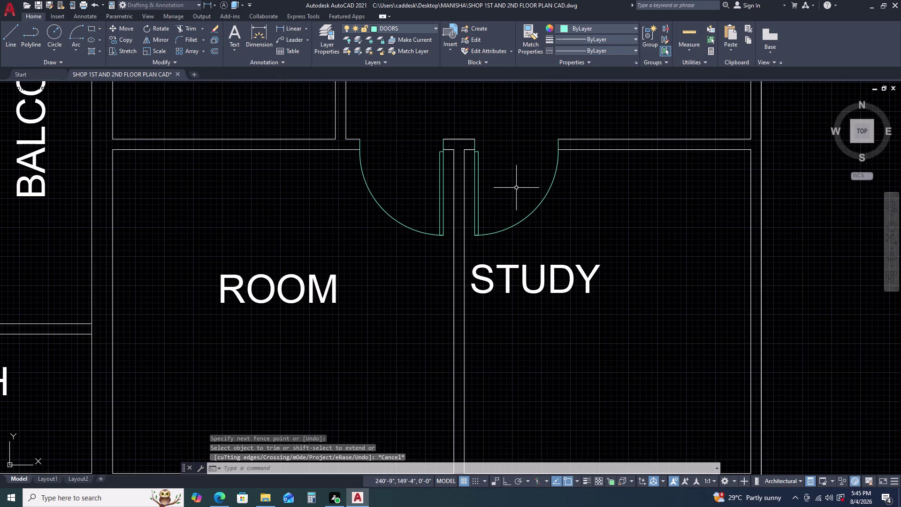
Zoom out and pan across the plan to review the door area.
scroll(down, 3)
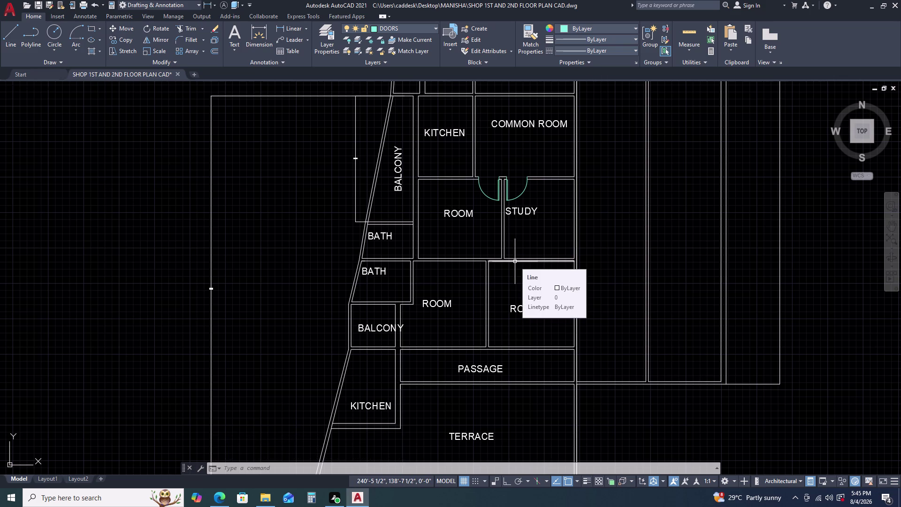
scroll(down, 3)
scroll(down, 3)
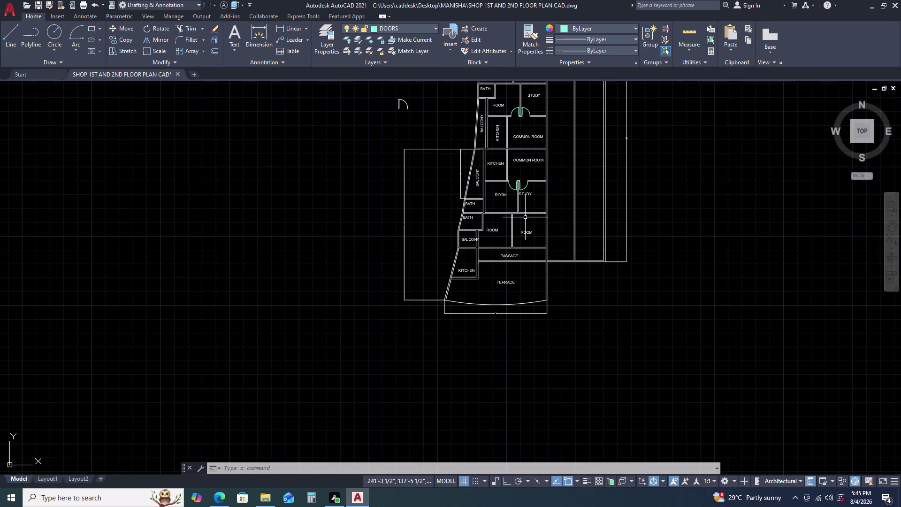
middle_drag(525, 217, 525, 187)
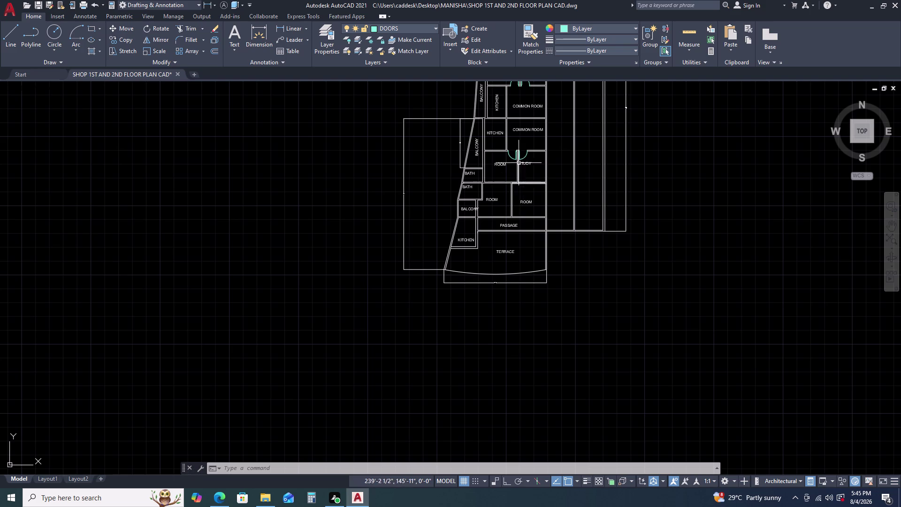
middle_drag(522, 153, 506, 200)
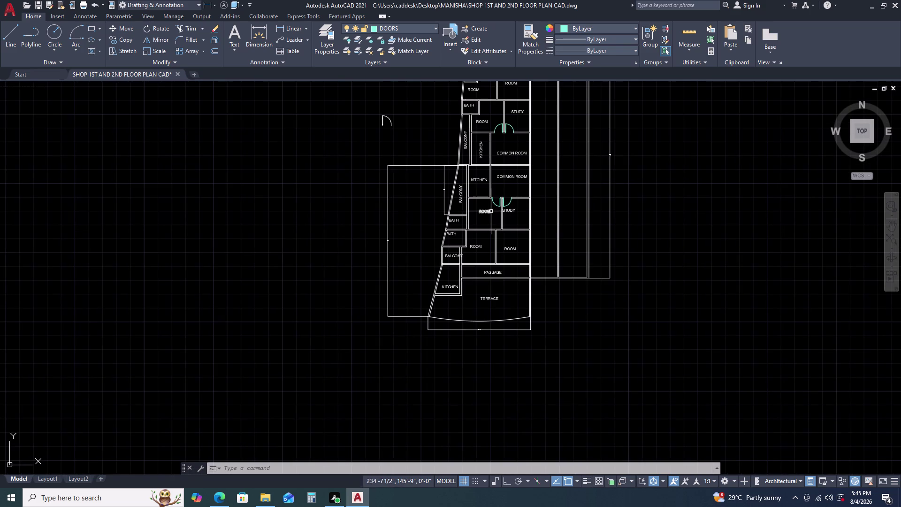
scroll(up, 3)
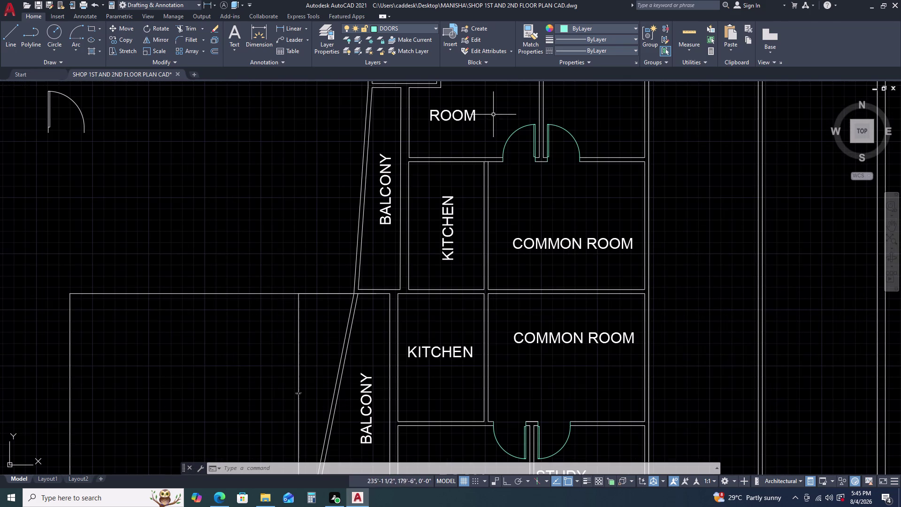
Copy the double door to the area between the two ROOMs above PASSAGE.
click(493, 114)
click(584, 185)
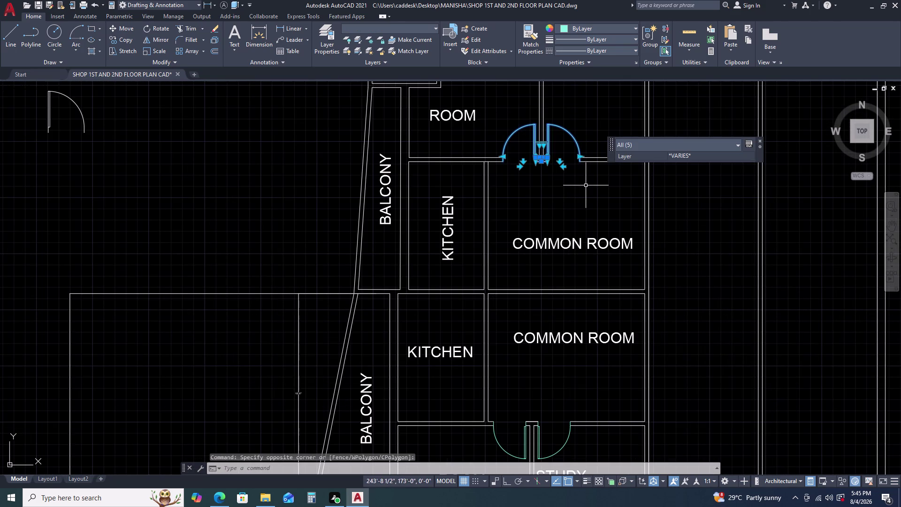
key(c)
key(o)
key(space)
click(580, 161)
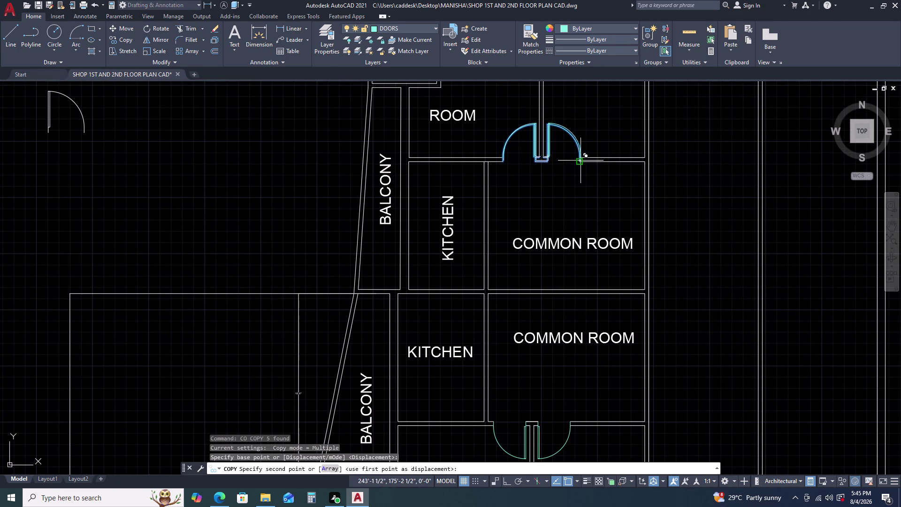
scroll(down, 3)
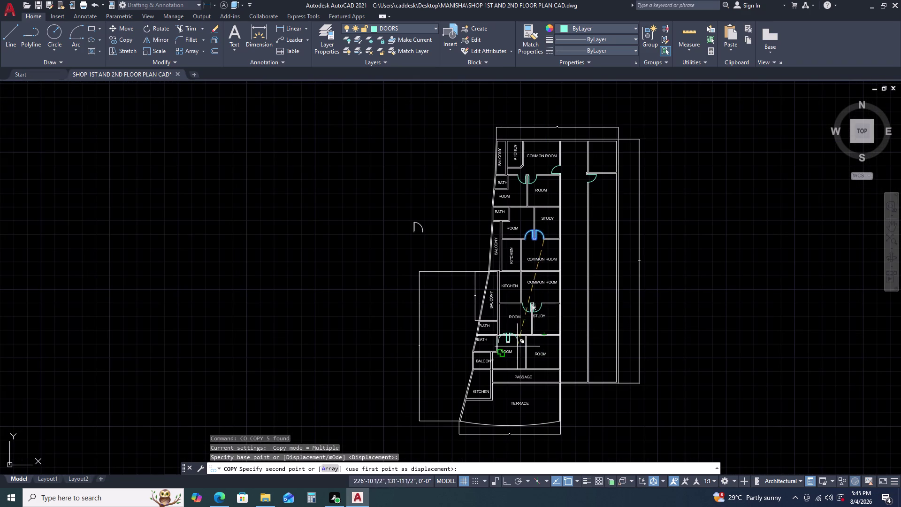
scroll(up, 3)
middle_drag(523, 362, 517, 282)
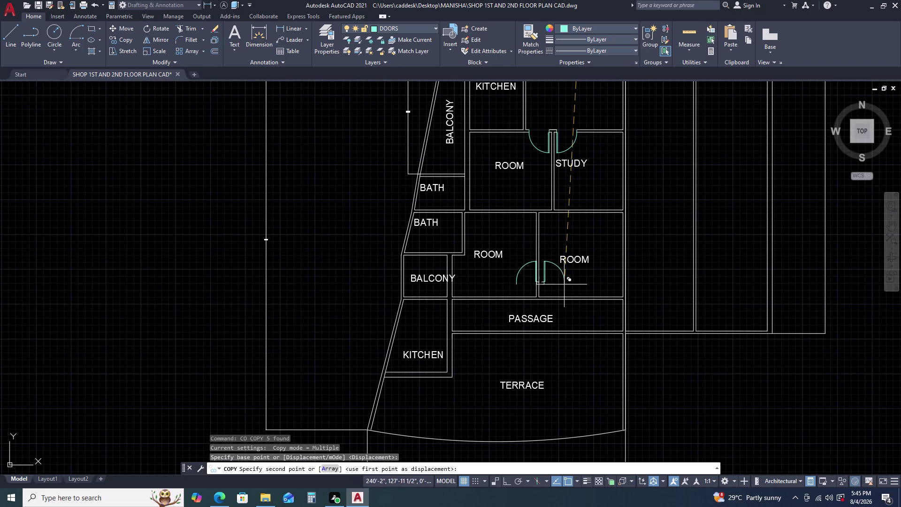
click(560, 284)
key(Escape)
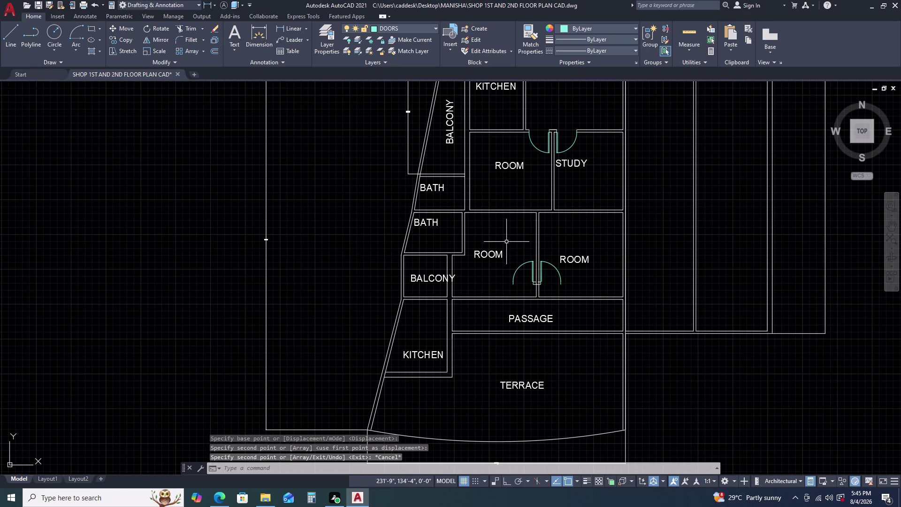
Move the door copy from its sill onto the wall line above the passage.
click(507, 242)
click(568, 293)
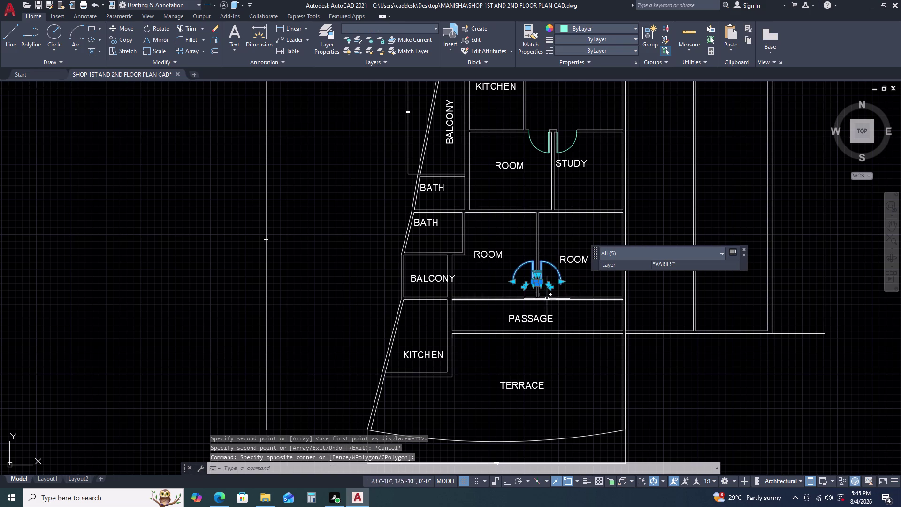
scroll(up, 3)
scroll(up, 3)
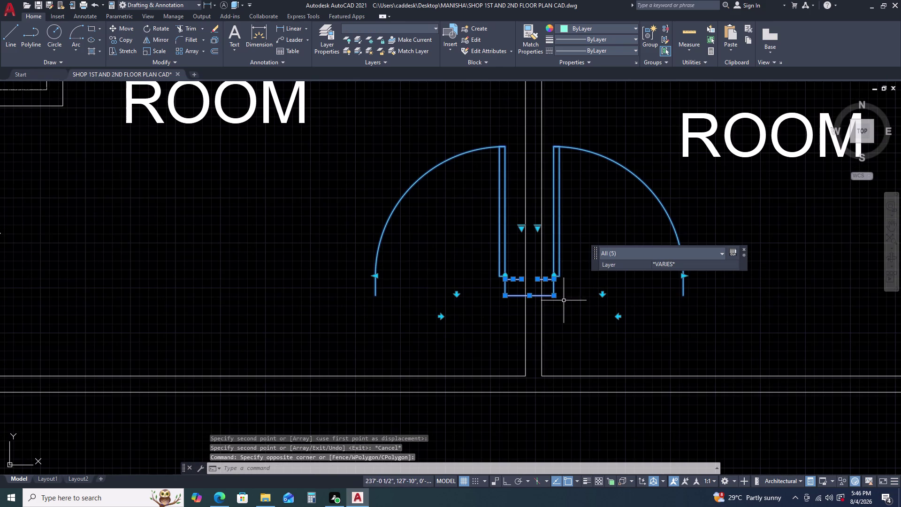
key(m)
key(space)
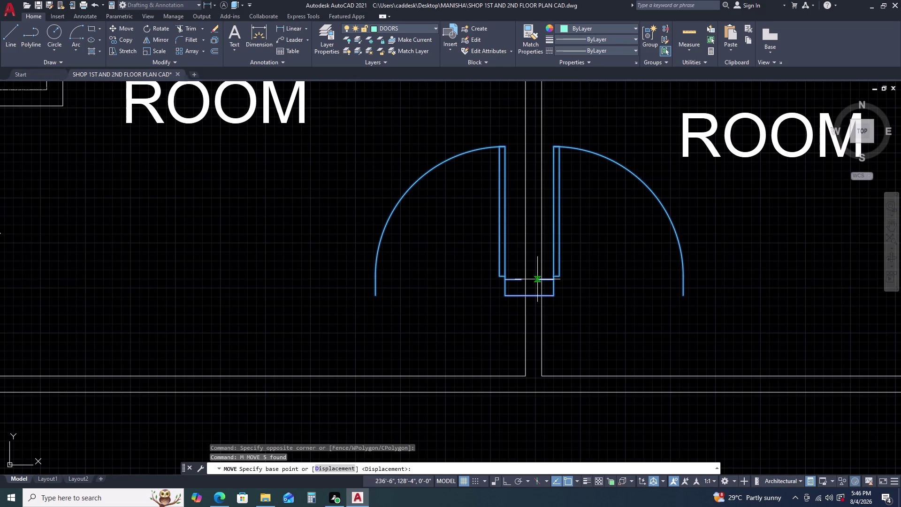
click(540, 280)
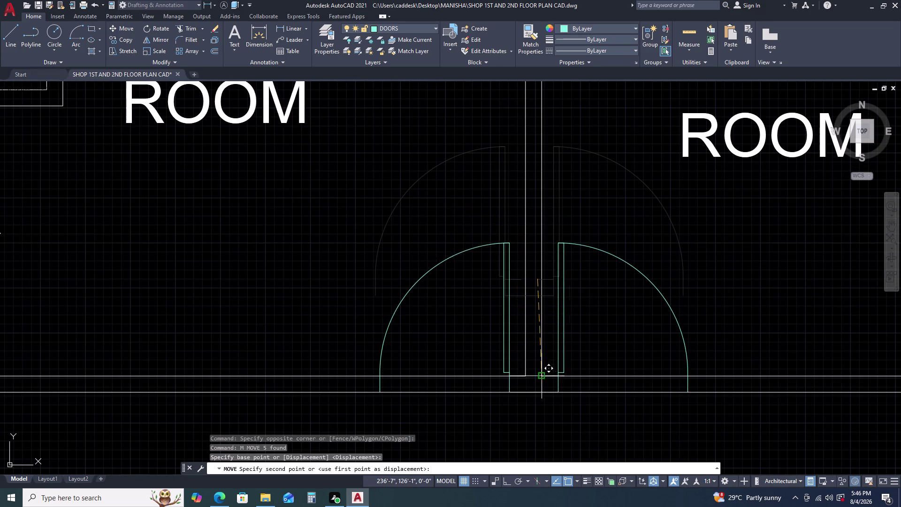
click(543, 377)
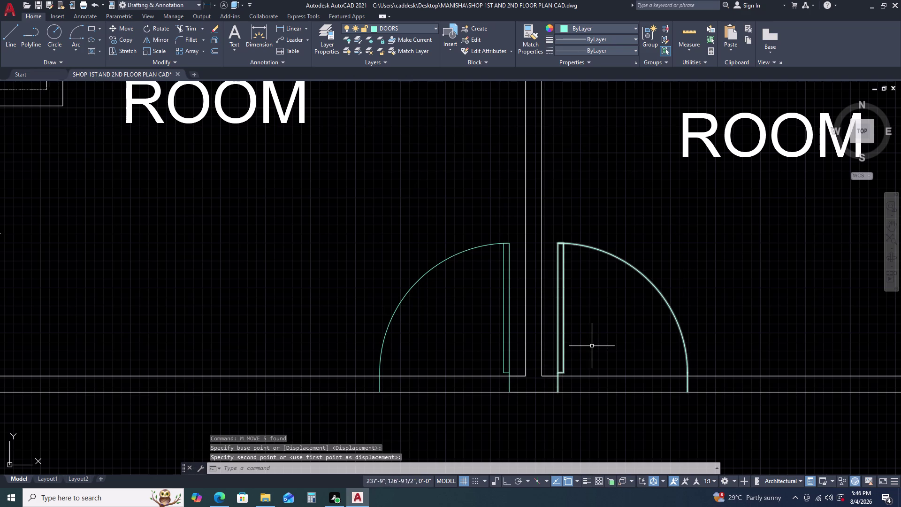
Trim the wall lines under the new double door to open the doorway.
key(t)
key(r)
key(space)
click(466, 354)
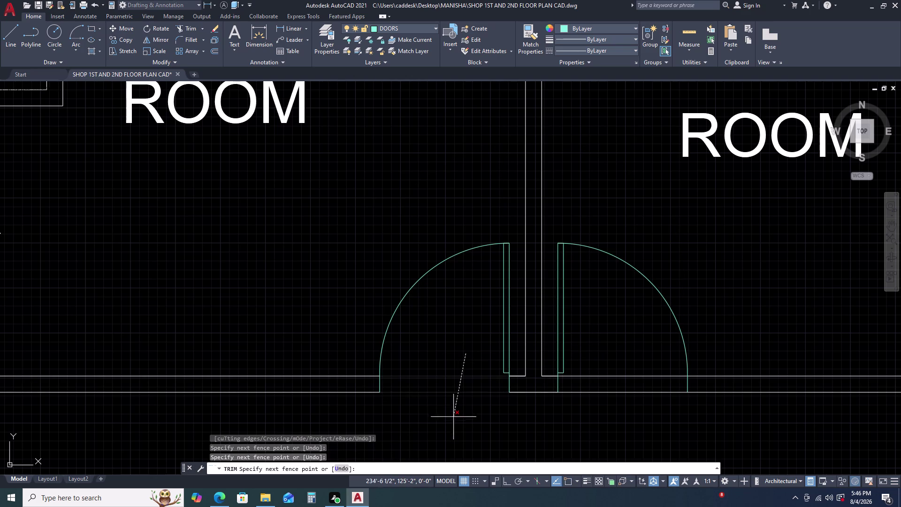
click(453, 420)
drag(605, 346, 605, 352)
click(600, 407)
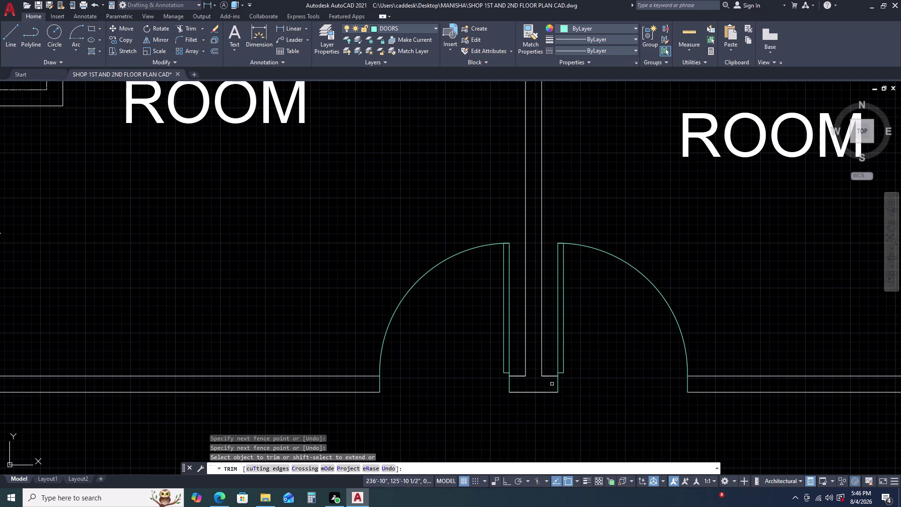
click(550, 375)
click(515, 374)
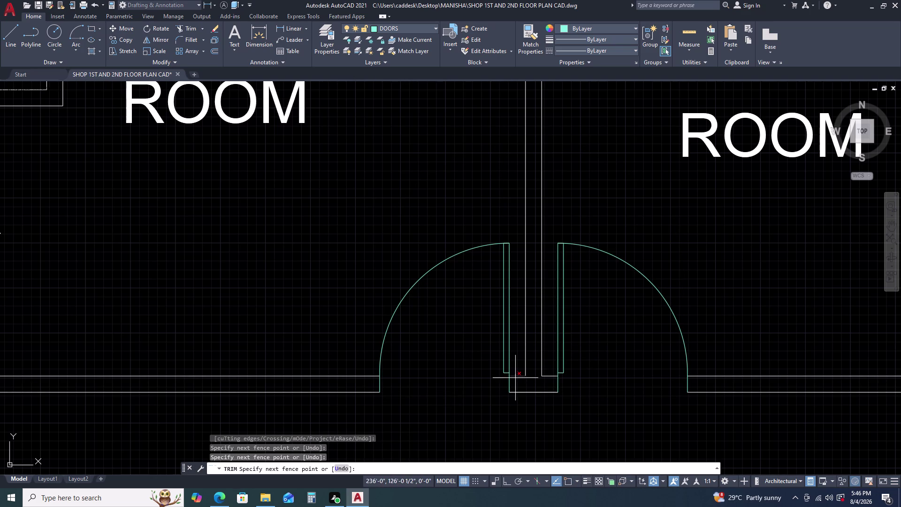
click(516, 377)
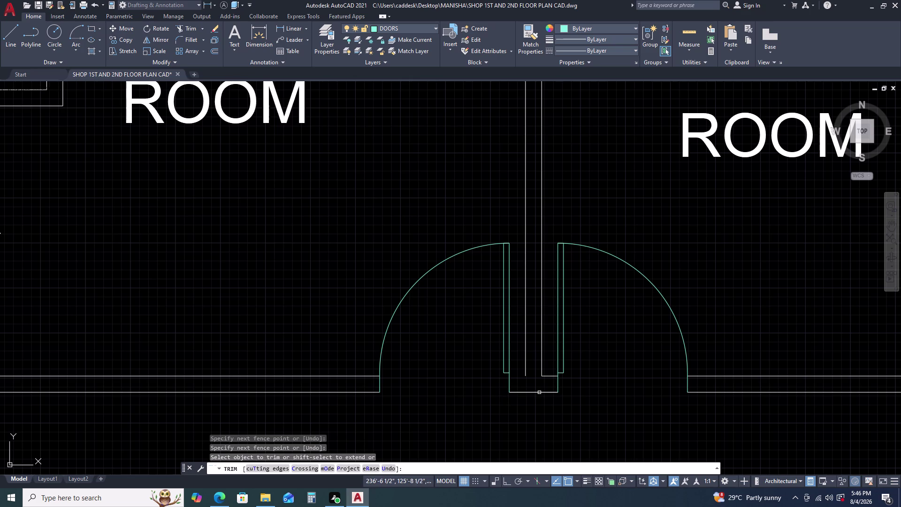
key(ctrl+z)
click(521, 376)
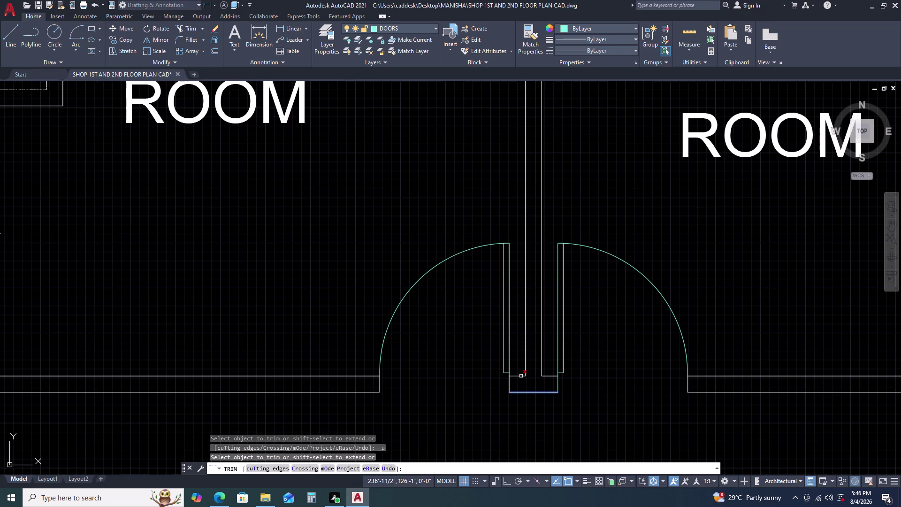
click(525, 391)
key(Escape)
Try trimming the wall lines at the study door.
scroll(down, 3)
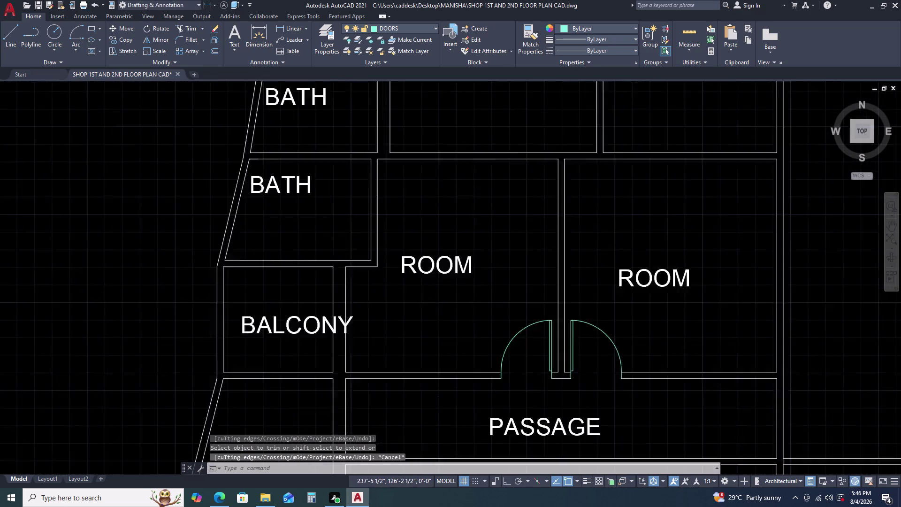
middle_drag(654, 360, 594, 375)
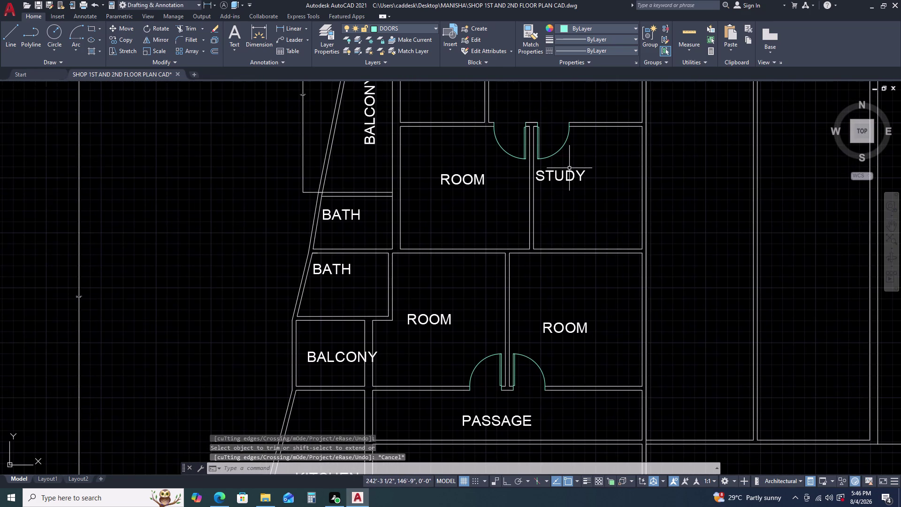
text(TR)
key(space)
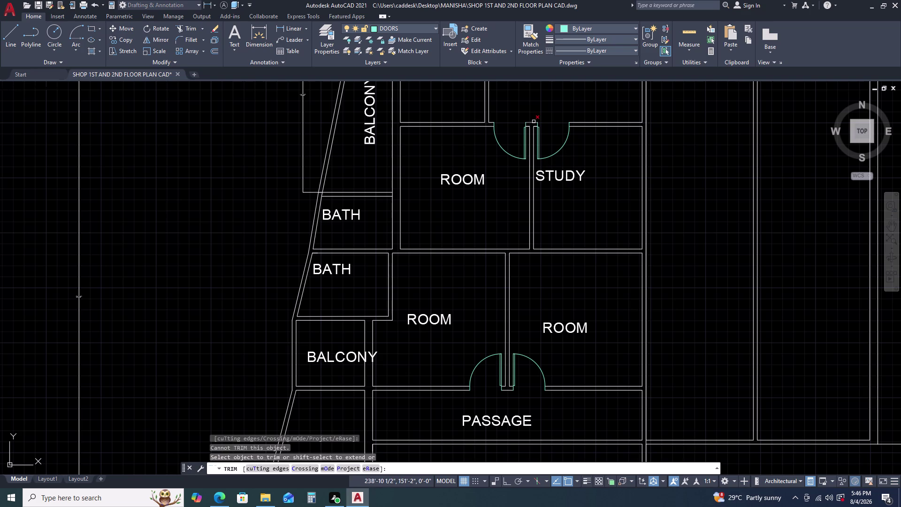
click(534, 122)
scroll(up, 3)
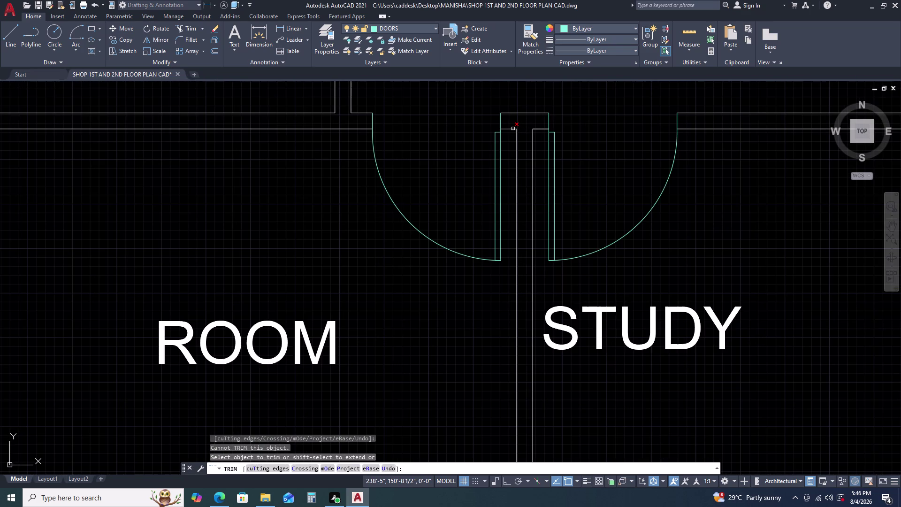
click(512, 129)
click(543, 129)
key(Escape)
Delete the stray door symbol left of the plan.
scroll(down, 3)
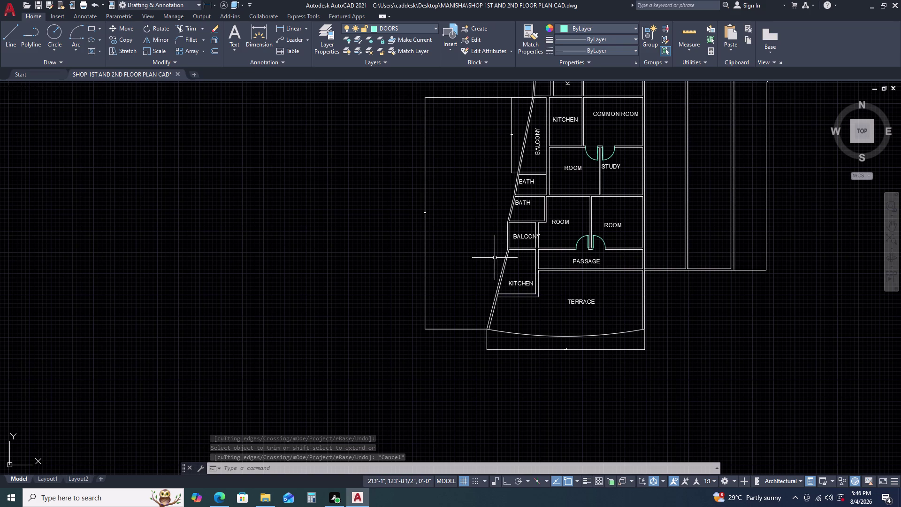
scroll(up, 3)
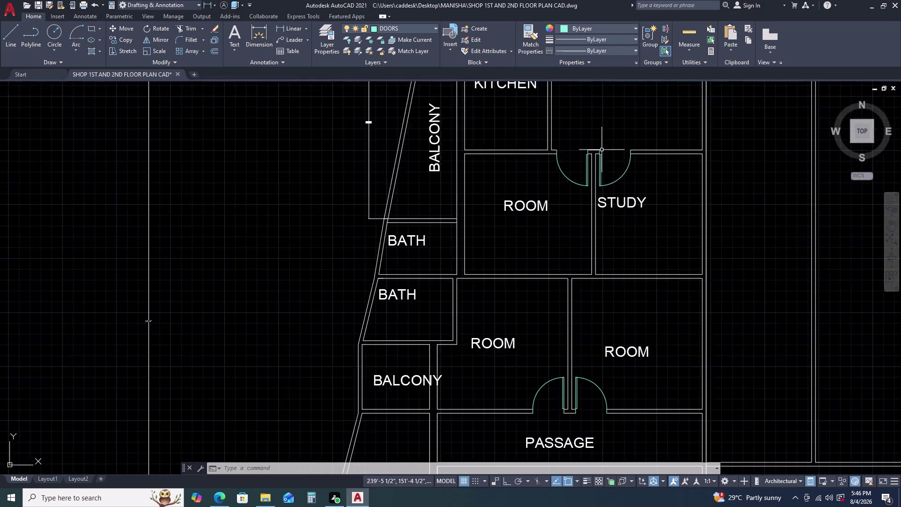
scroll(down, 3)
scroll(down, 3)
scroll(up, 3)
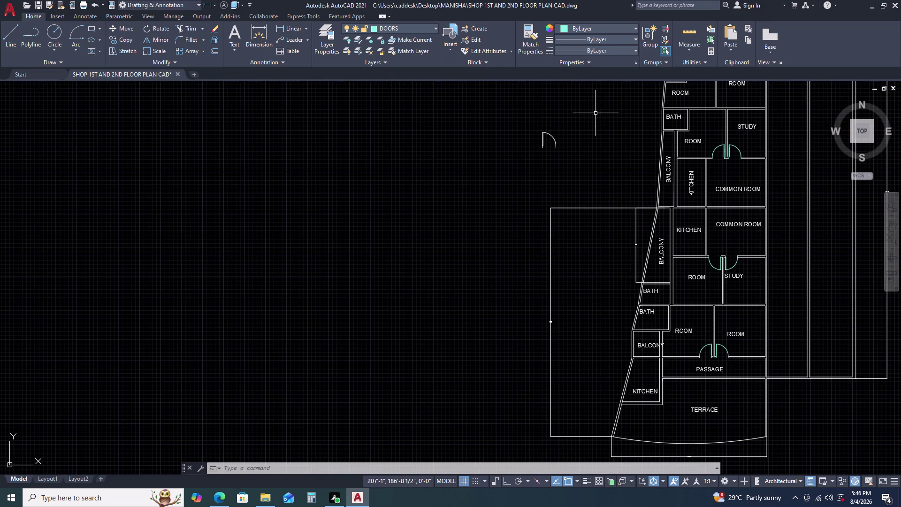
drag(587, 115, 578, 121)
click(520, 177)
key(Delete)
Pan to the door on the right wall and select it for copying.
scroll(down, 3)
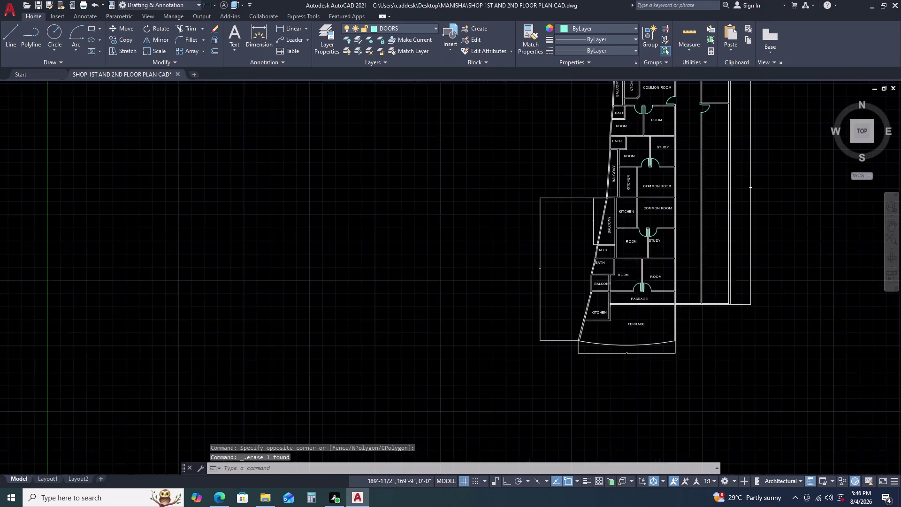
scroll(up, 3)
middle_drag(621, 119, 587, 177)
middle_click(585, 177)
scroll(up, 3)
click(630, 184)
click(617, 162)
key(c)
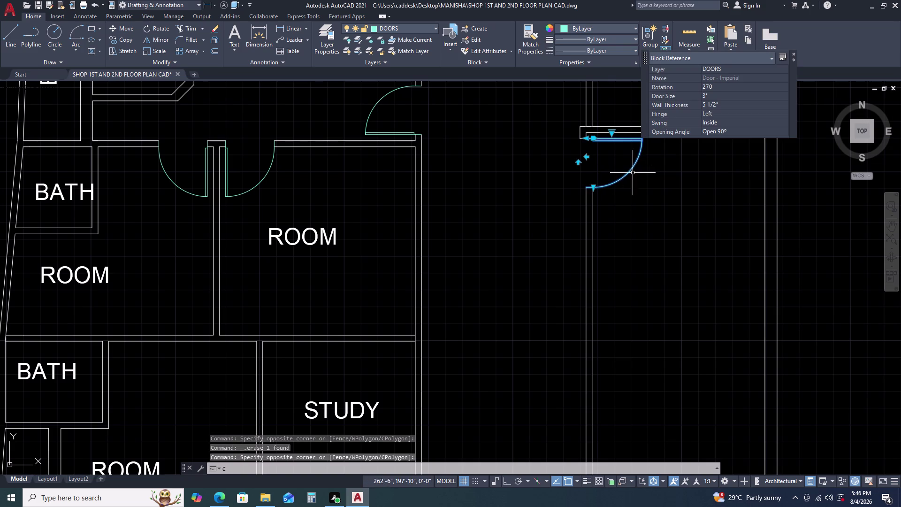
Place a copy of the right-wall door to the left of the wall.
key(o)
key(space)
drag(628, 180, 607, 189)
click(523, 200)
key(Escape)
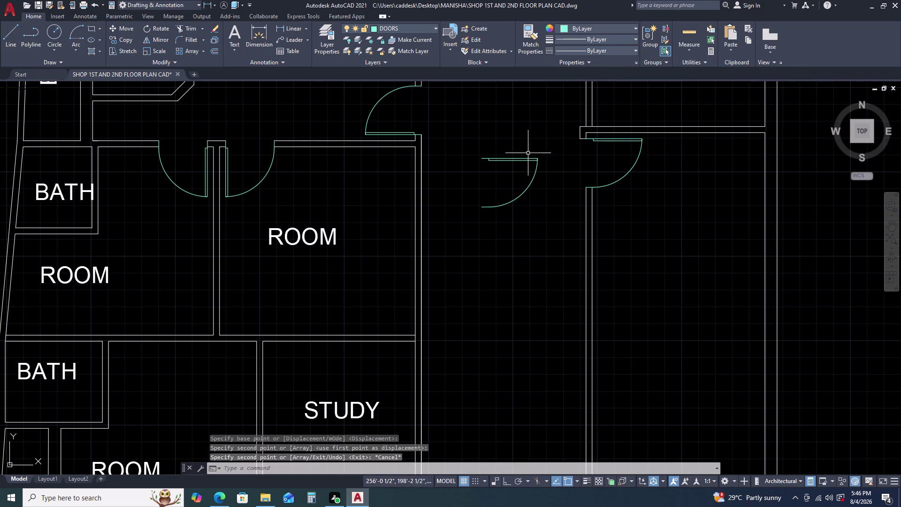
Select the copied door and start SCALE from its corner base point.
drag(531, 134, 529, 144)
double_click(489, 245)
key(c)
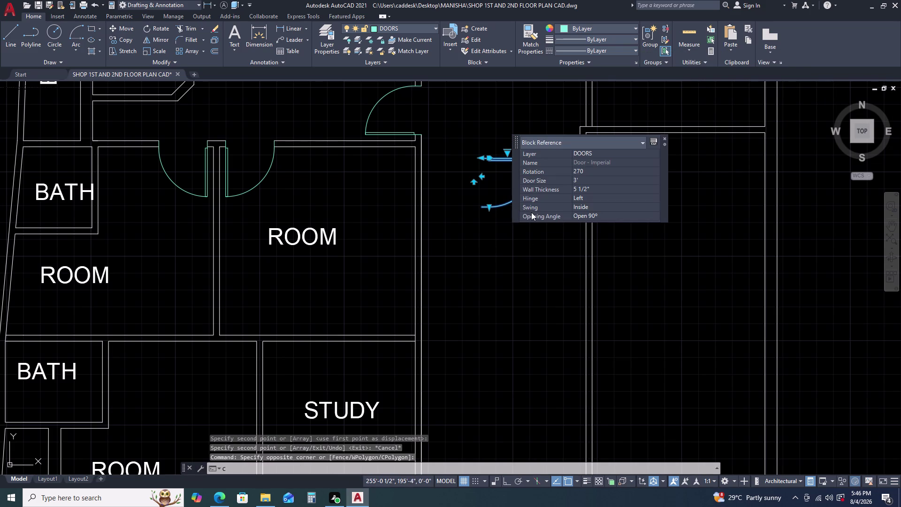
key(Escape)
drag(572, 110, 565, 124)
click(492, 231)
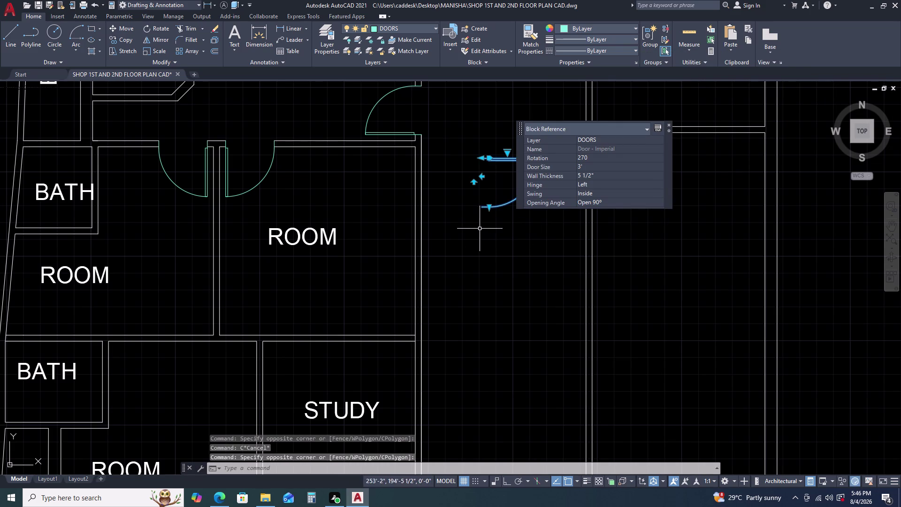
key(s)
key(c)
key(space)
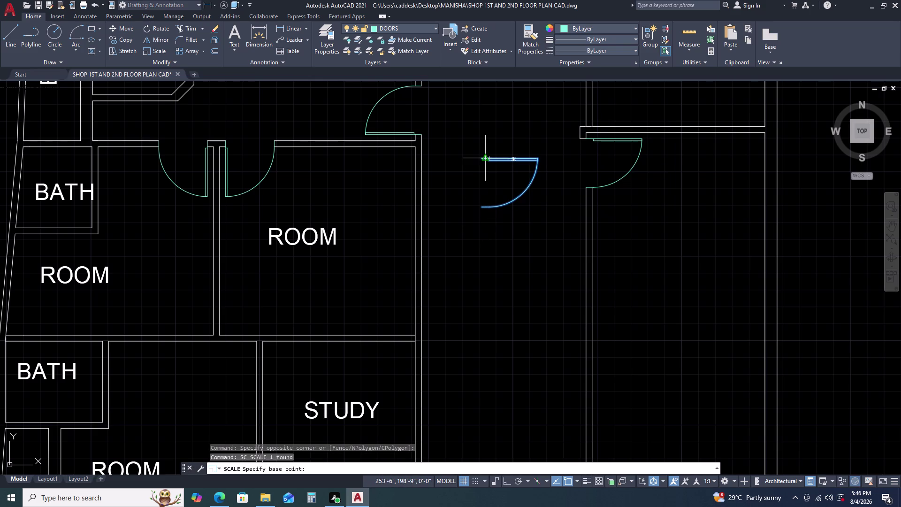
click(481, 157)
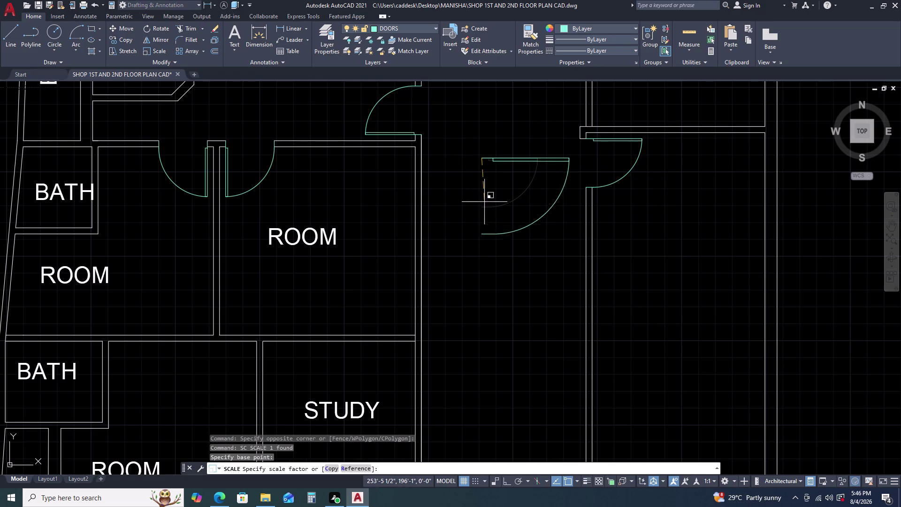
key(s)
key(BackSpace)
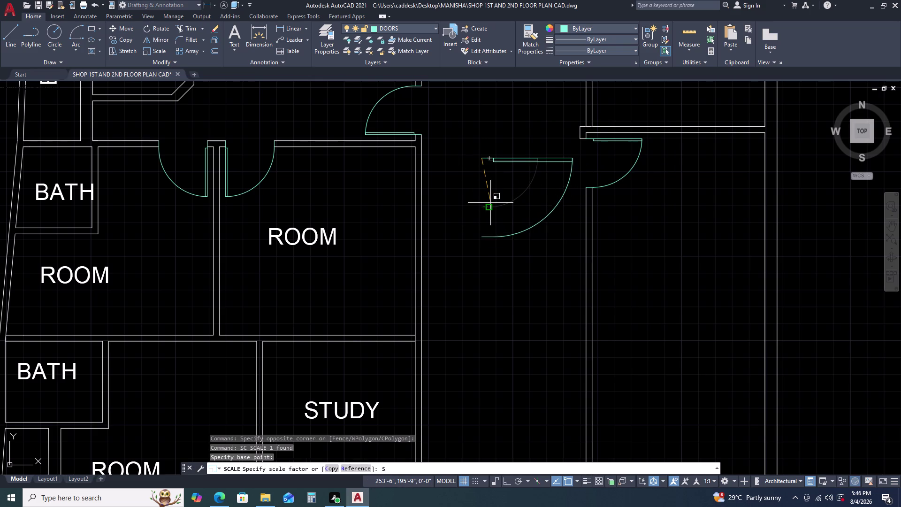
Scale the door by reference from its leaf length to 1'.
text(R)
key(space)
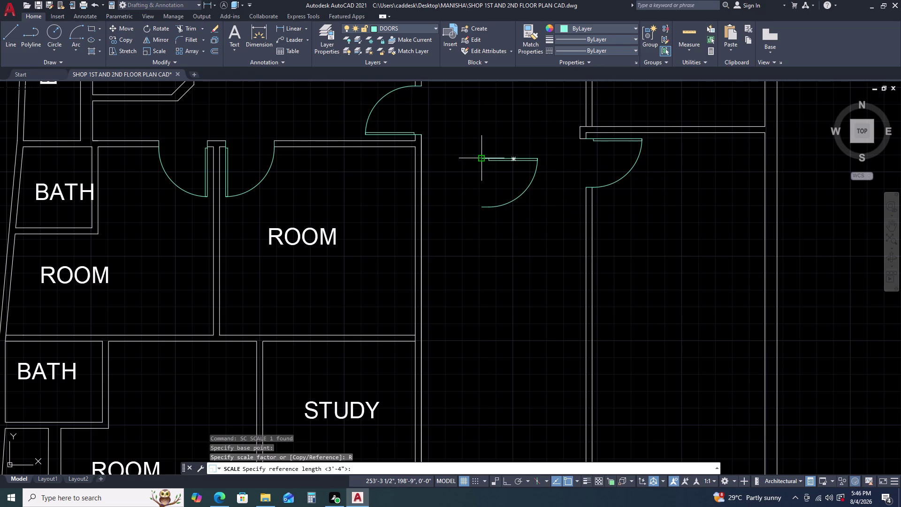
click(484, 159)
click(484, 208)
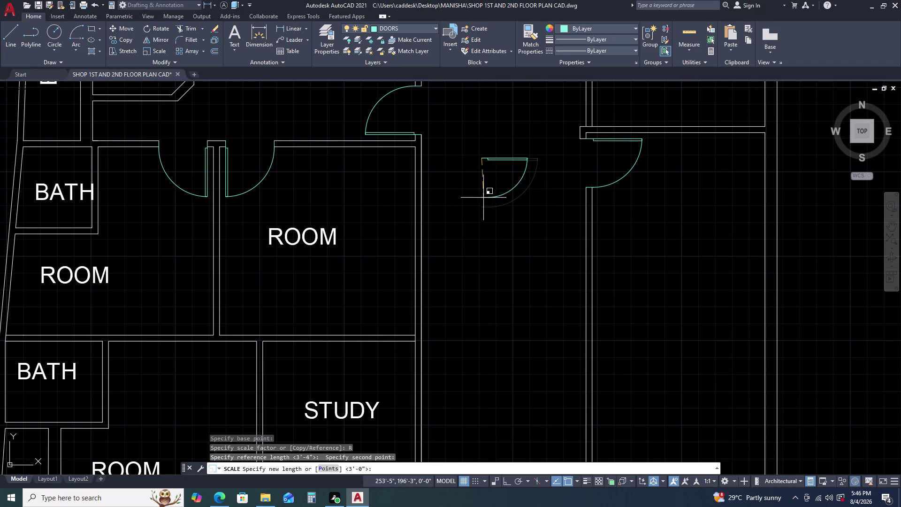
key(1)
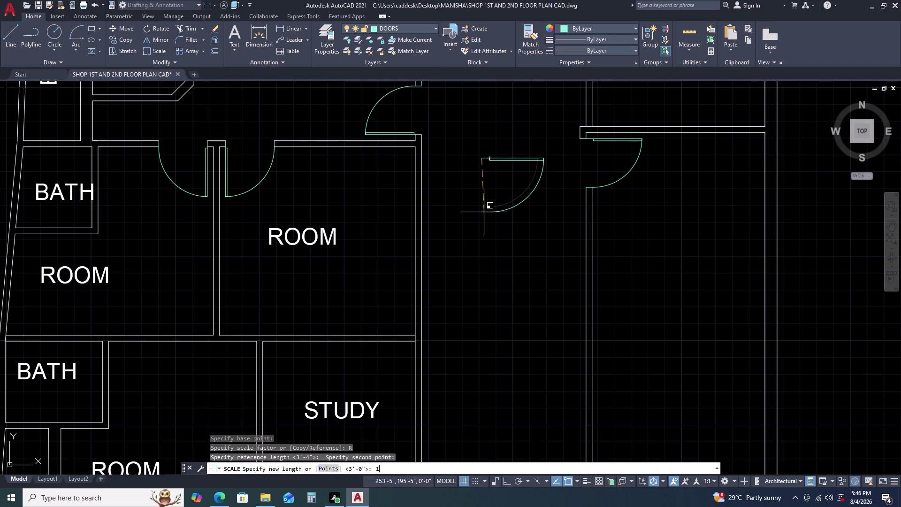
key(apostrophe)
key(Return)
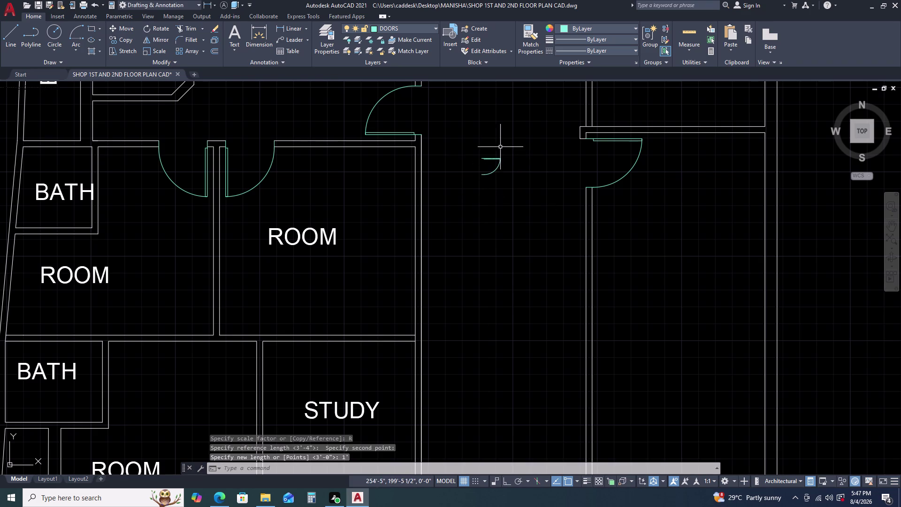
click(501, 145)
click(462, 201)
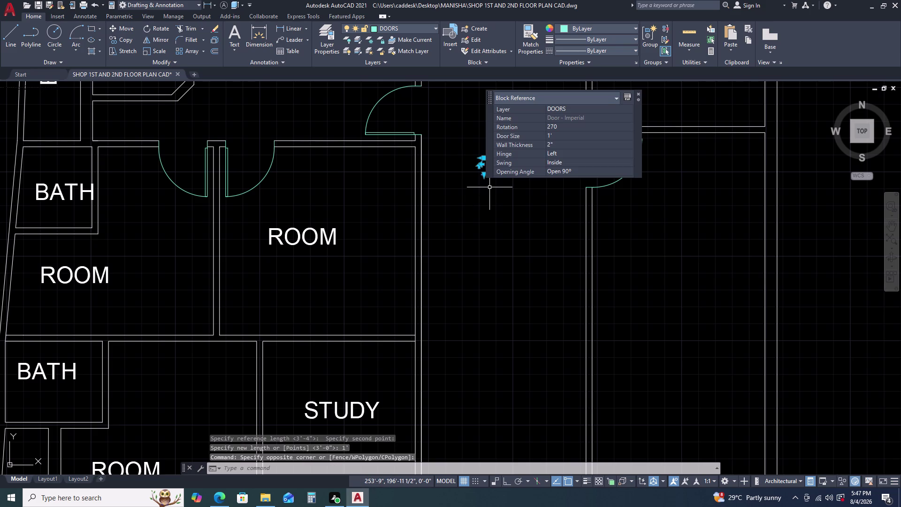
Move the small door to sit beside the BATH wall.
key(m)
key(space)
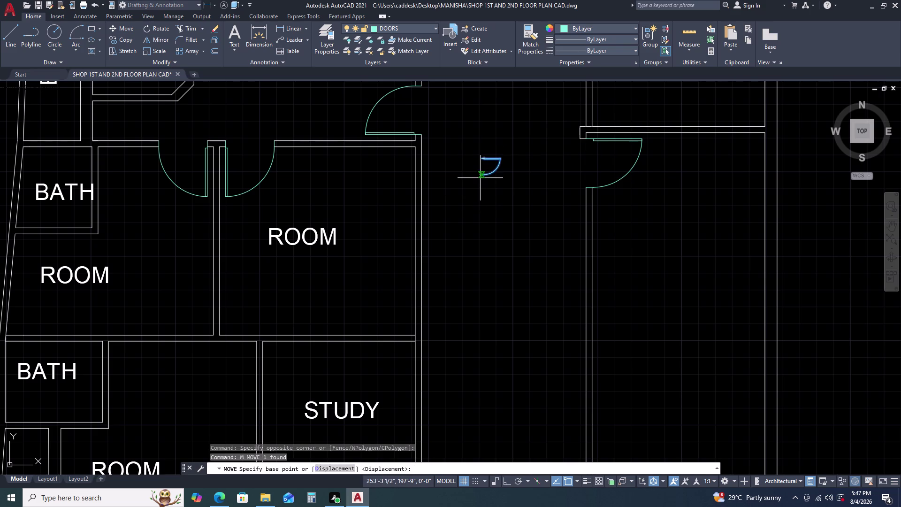
double_click(480, 178)
scroll(up, 3)
middle_drag(124, 234, 146, 240)
middle_drag(183, 248, 249, 266)
middle_click(250, 266)
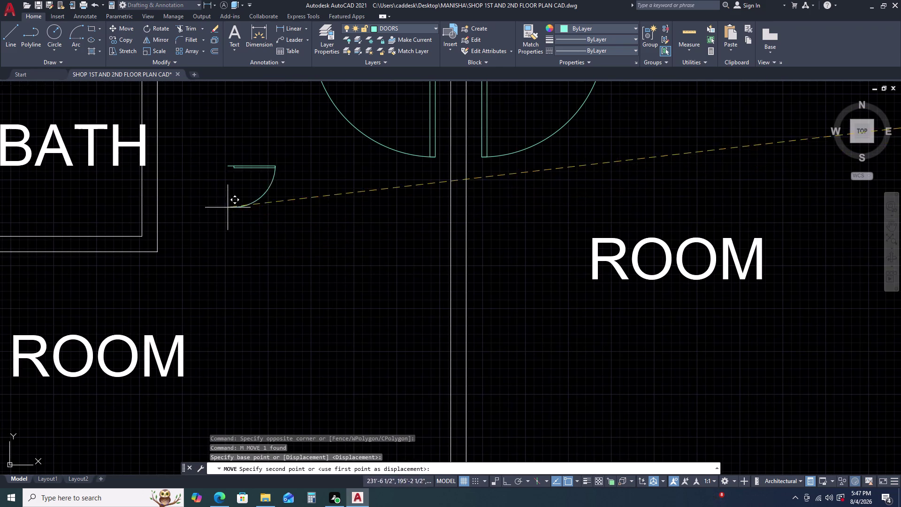
scroll(down, 3)
scroll(up, 3)
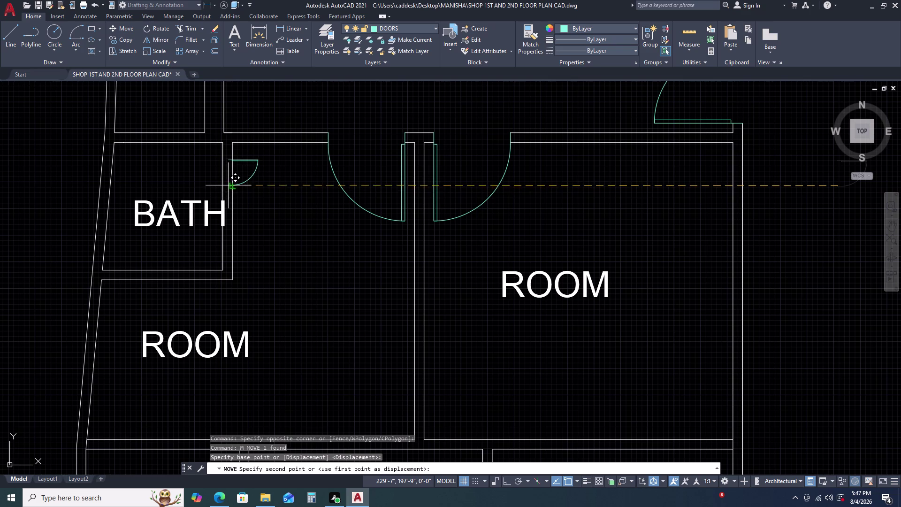
click(263, 267)
Select the moved door and try scaling it from the hinge, then cancel.
click(295, 236)
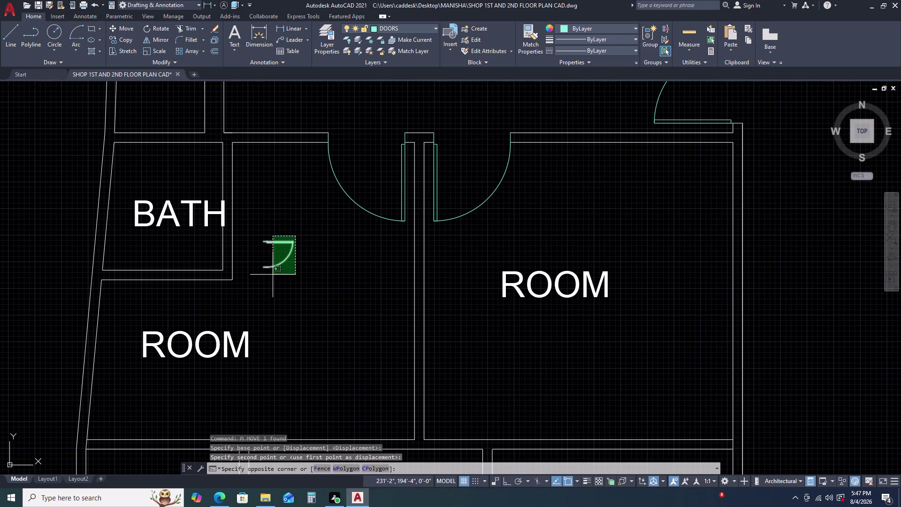
click(273, 275)
text(SC)
key(space)
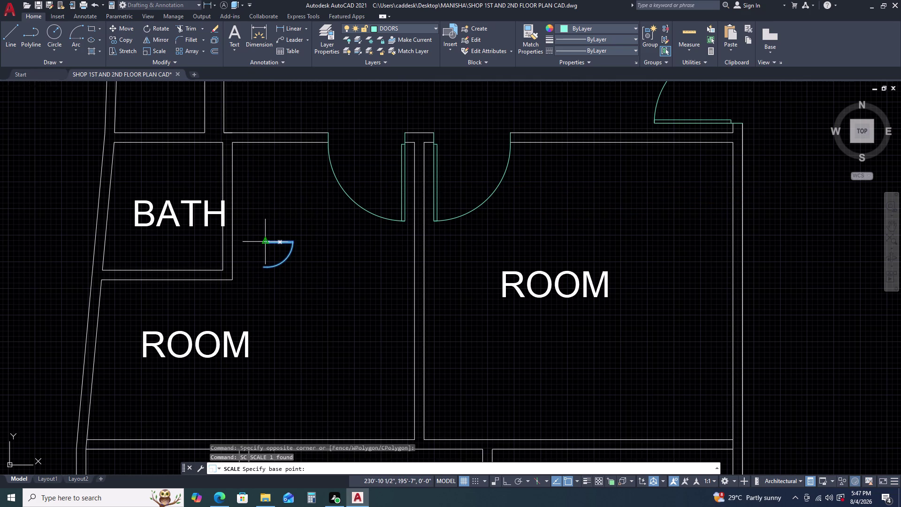
click(265, 239)
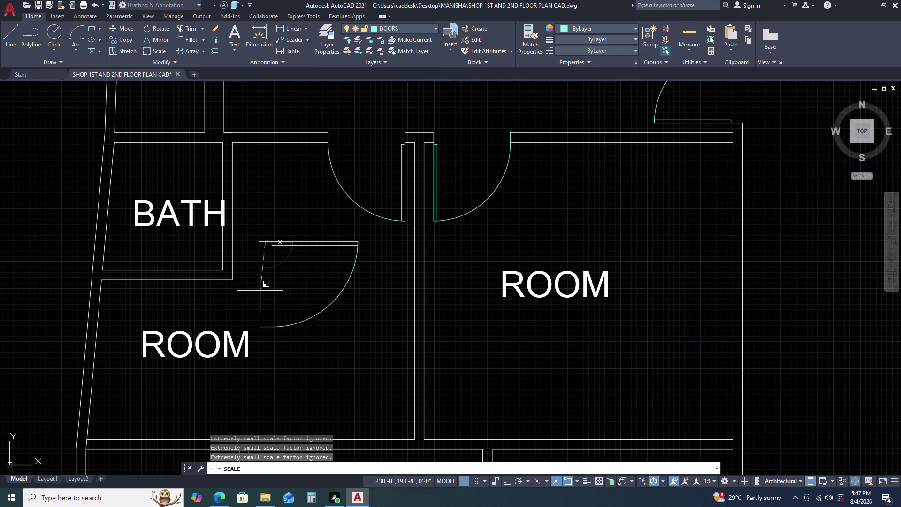
key(Escape)
Scale the door from its hinge by reference to a new length of 2', then reselect it.
drag(276, 226, 277, 234)
click(269, 292)
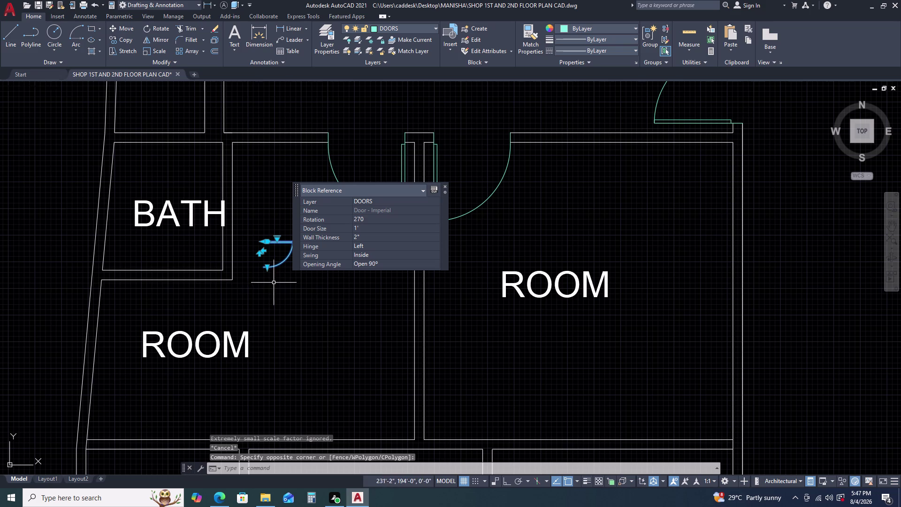
text(SC)
key(space)
scroll(up, 3)
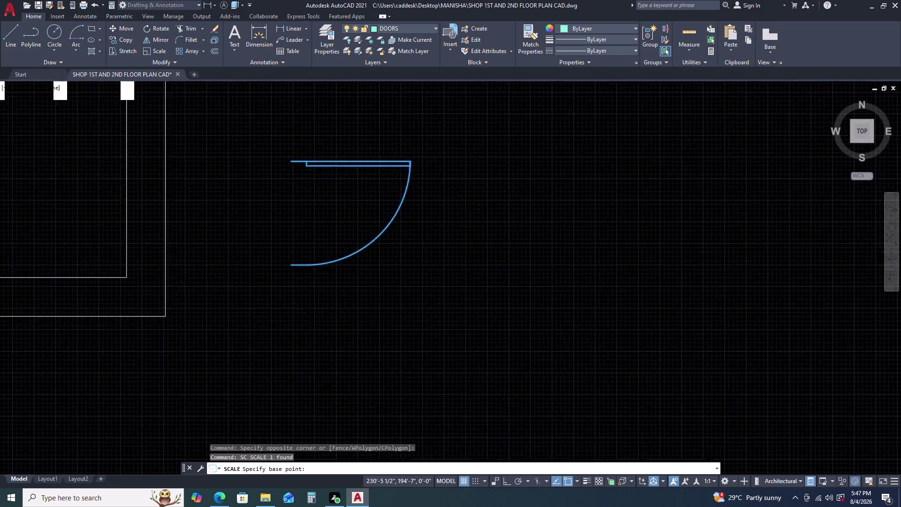
click(312, 98)
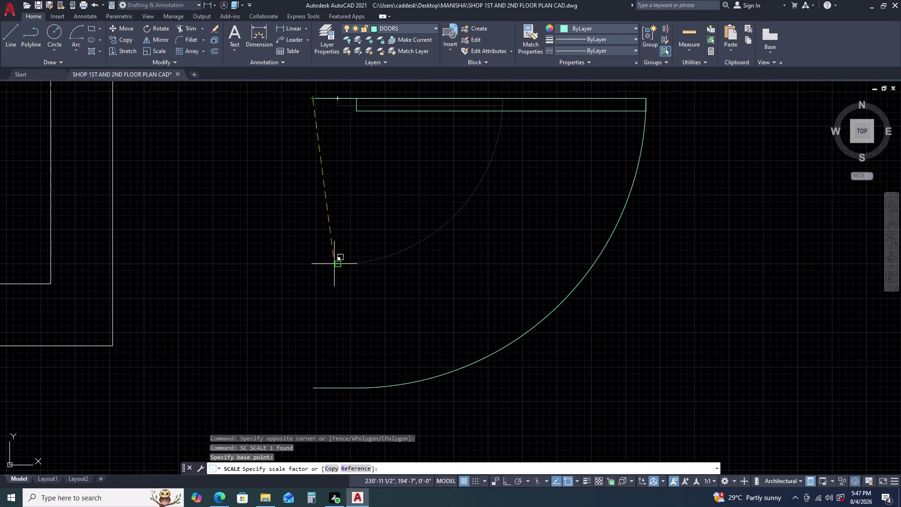
text(R)
key(space)
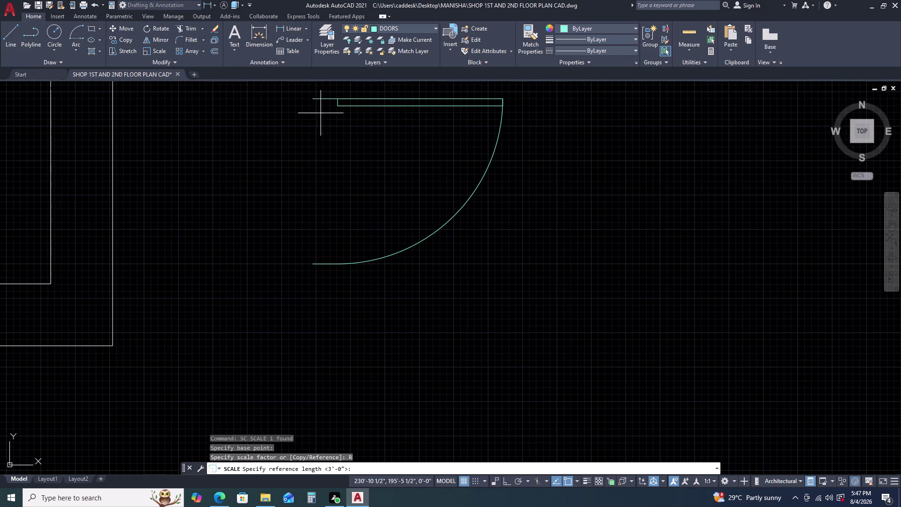
drag(313, 97, 314, 108)
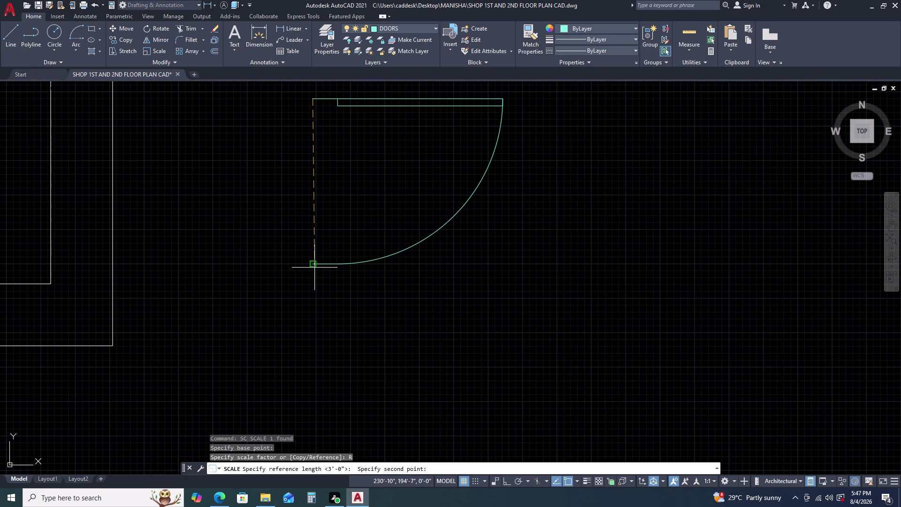
click(314, 266)
key(2)
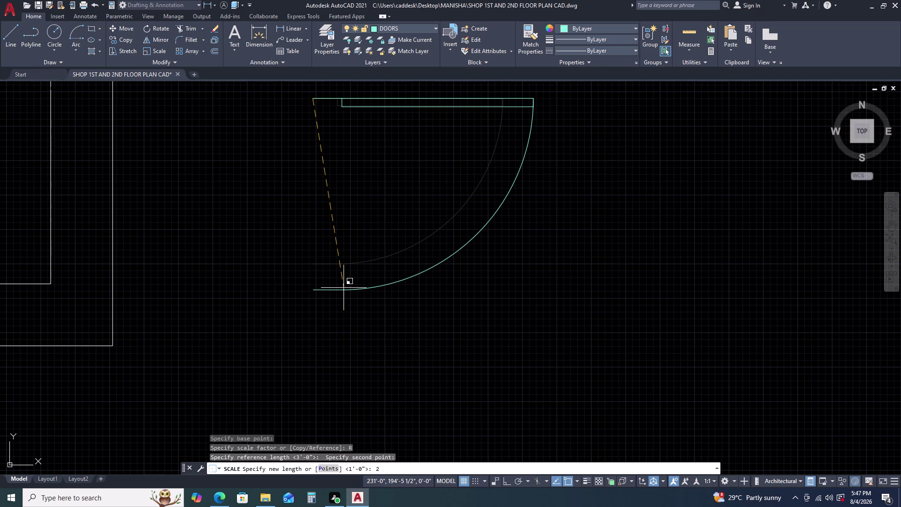
key(apostrophe)
key(space)
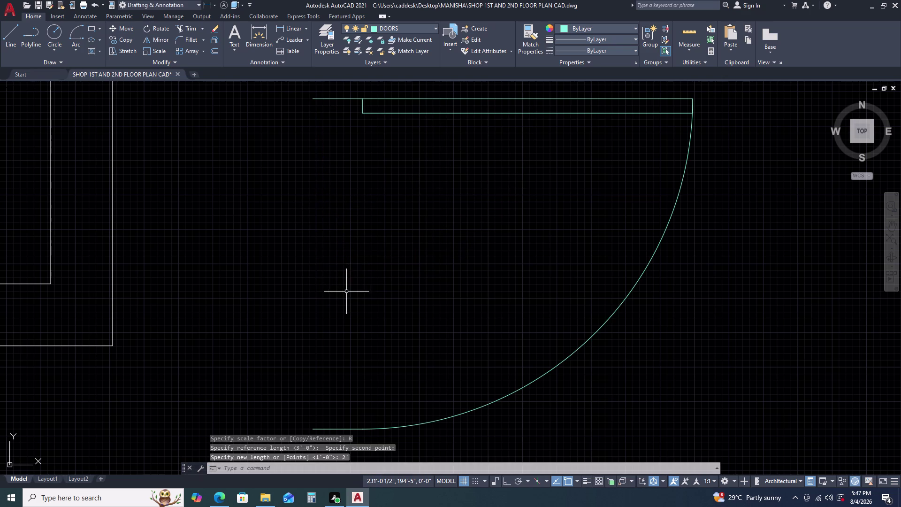
scroll(down, 3)
drag(407, 285, 401, 270)
Rotate the 2-foot door half a turn about its hinge with ortho on.
click(386, 216)
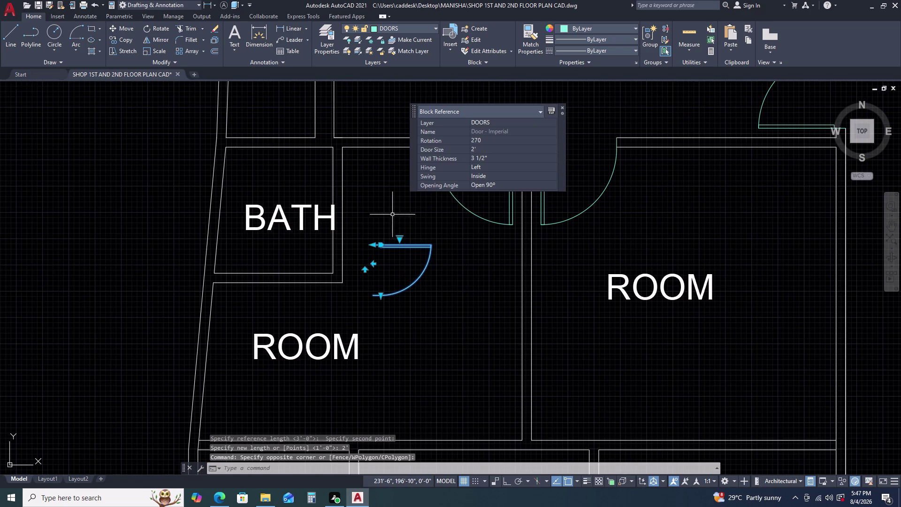
key(r)
text(O)
key(space)
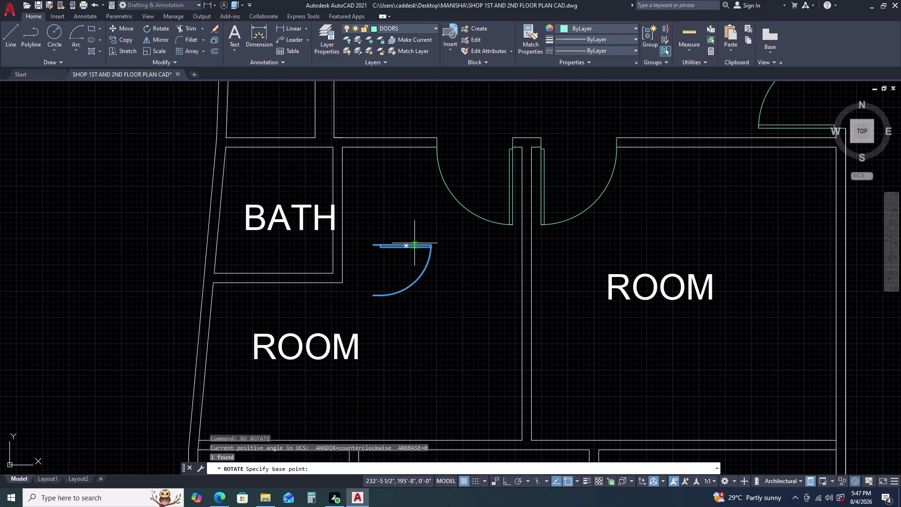
click(416, 242)
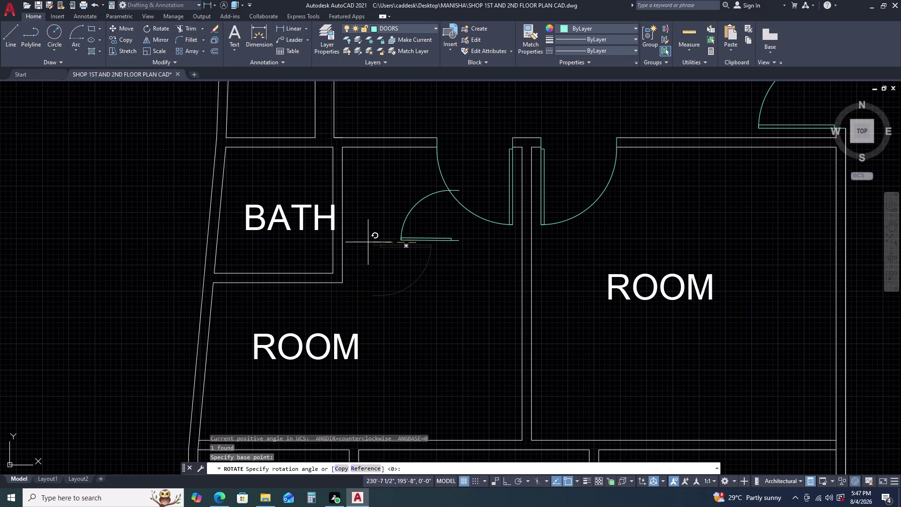
key(F8)
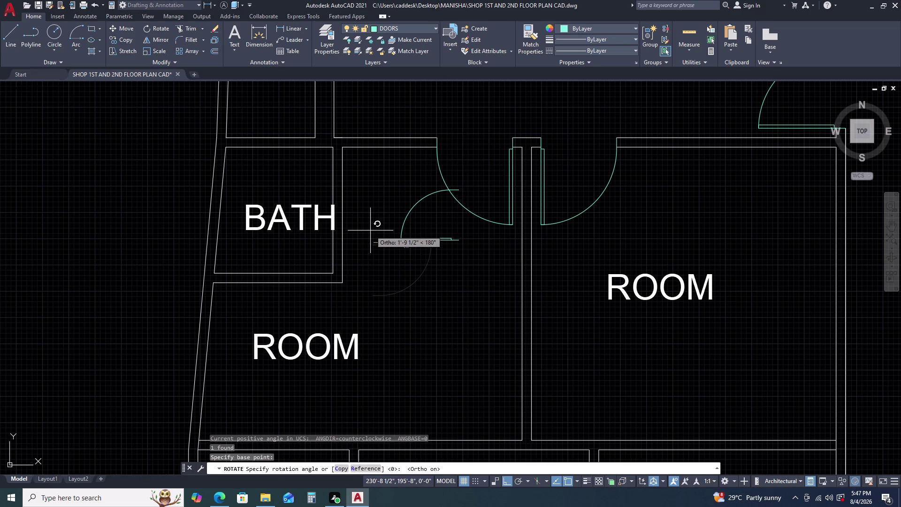
click(440, 265)
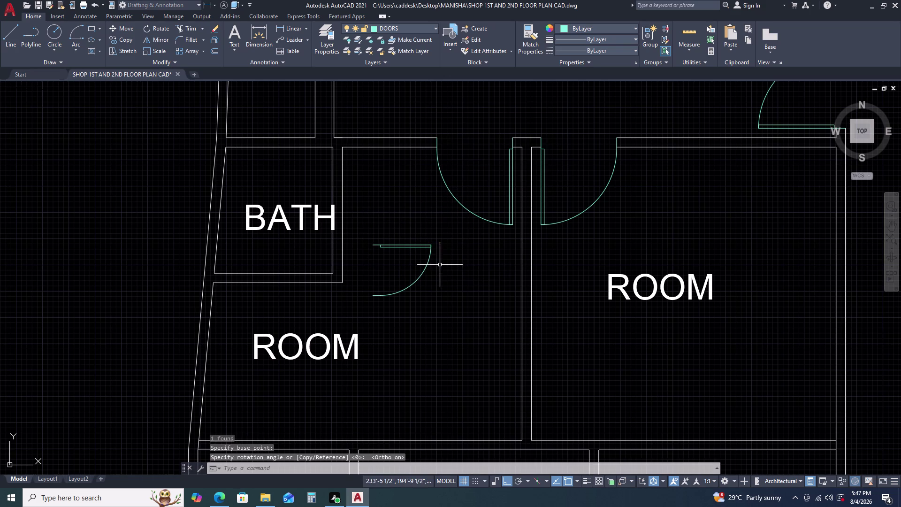
click(439, 239)
double_click(407, 285)
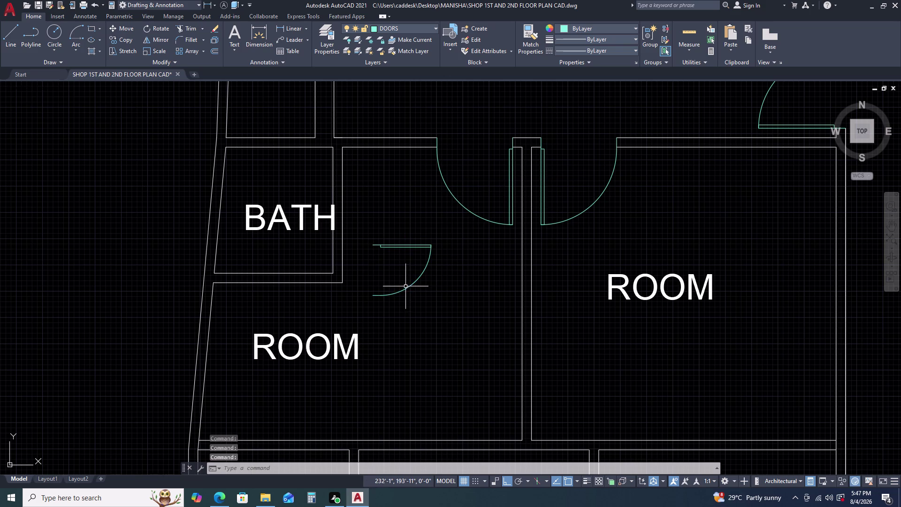
Start the MI command and cancel the empty selection.
key(m)
key(i)
key(space)
click(417, 287)
click(417, 227)
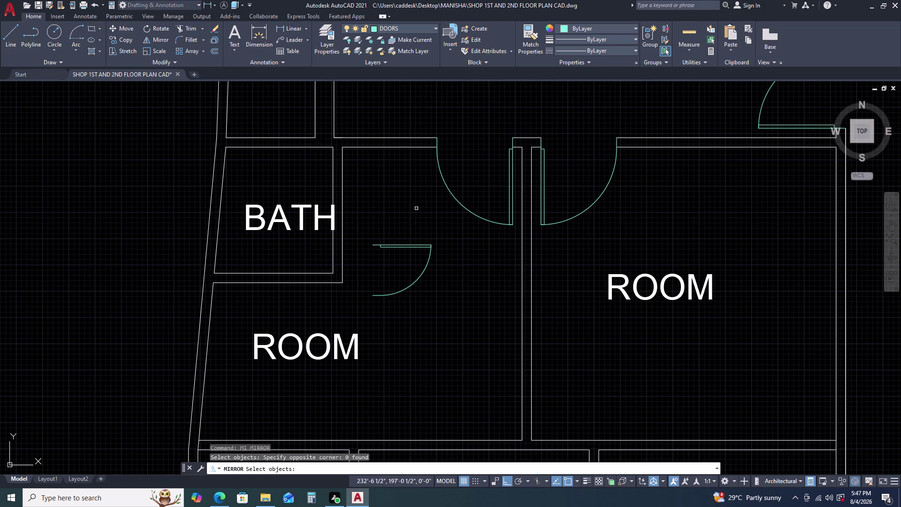
key(Escape)
Select the door and try mirroring it about a vertical line, then abandon.
drag(425, 255, 421, 241)
click(413, 210)
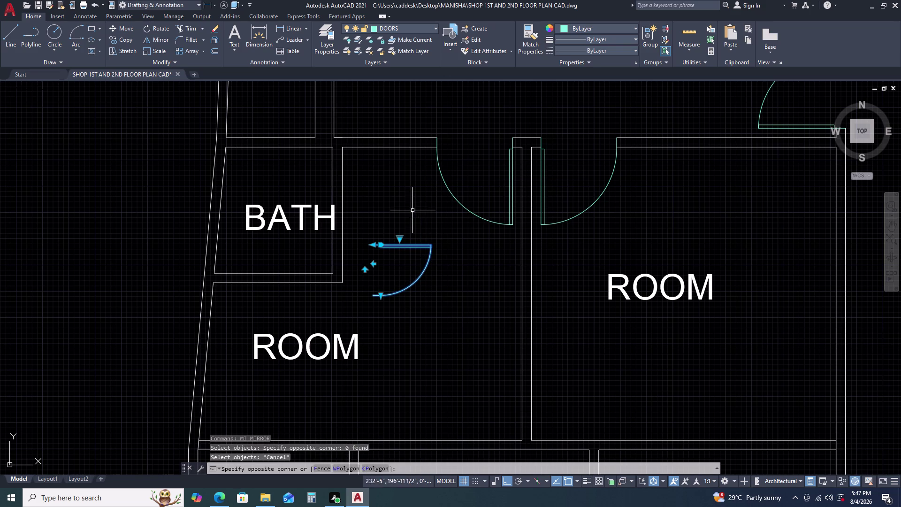
key(m)
key(i)
key(space)
drag(417, 220, 416, 215)
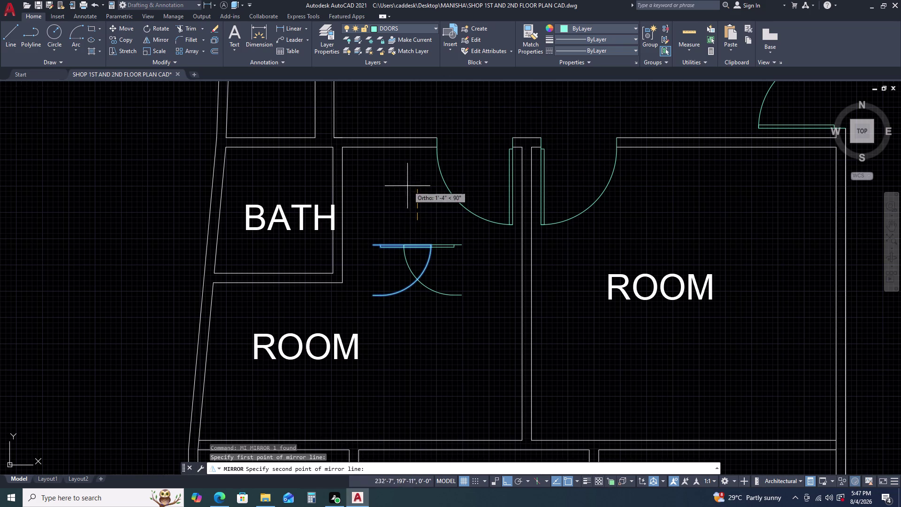
click(388, 185)
key(Escape)
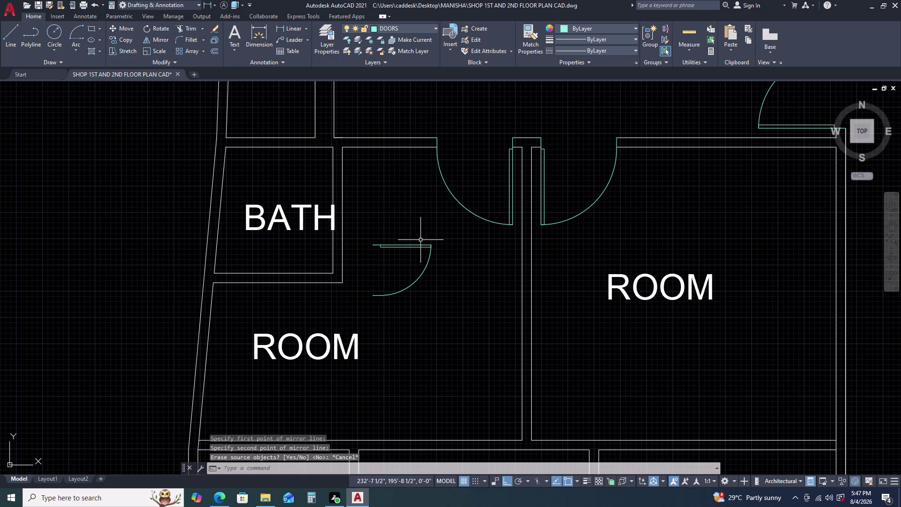
Rotate the door half a turn again using RO.
click(431, 236)
click(409, 258)
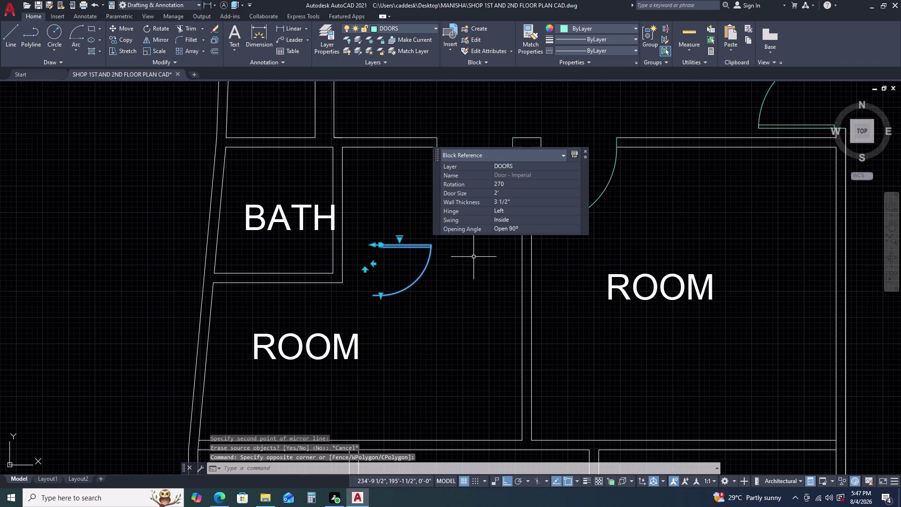
text(RO)
key(space)
drag(473, 245, 469, 237)
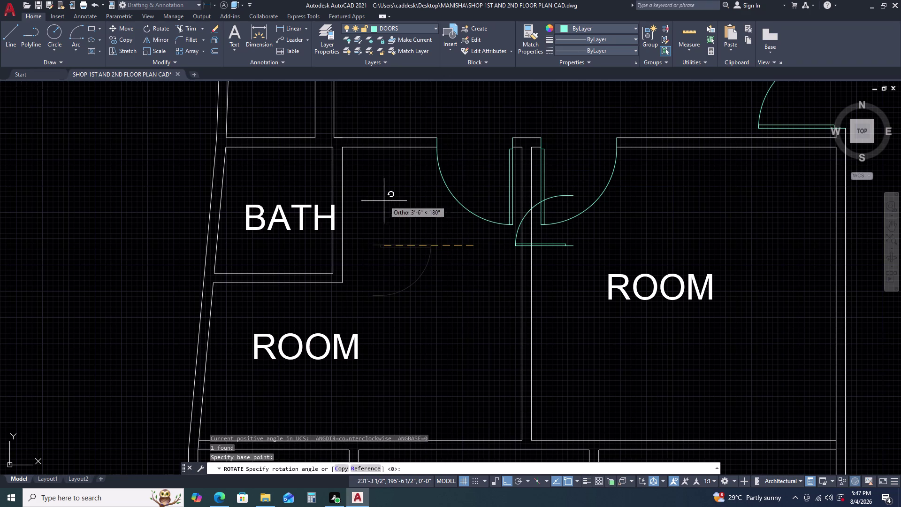
click(387, 222)
click(543, 245)
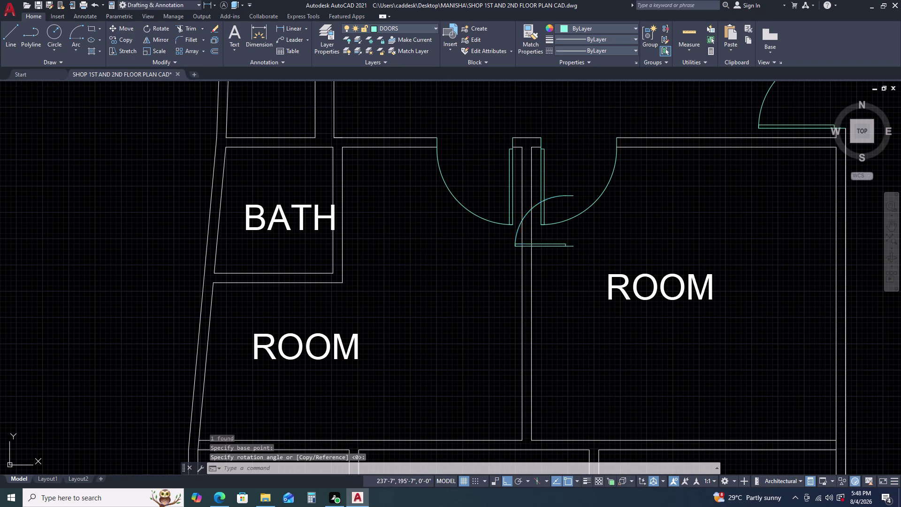
Move the door back beside the BATH wall.
key(m)
key(space)
drag(535, 254, 524, 256)
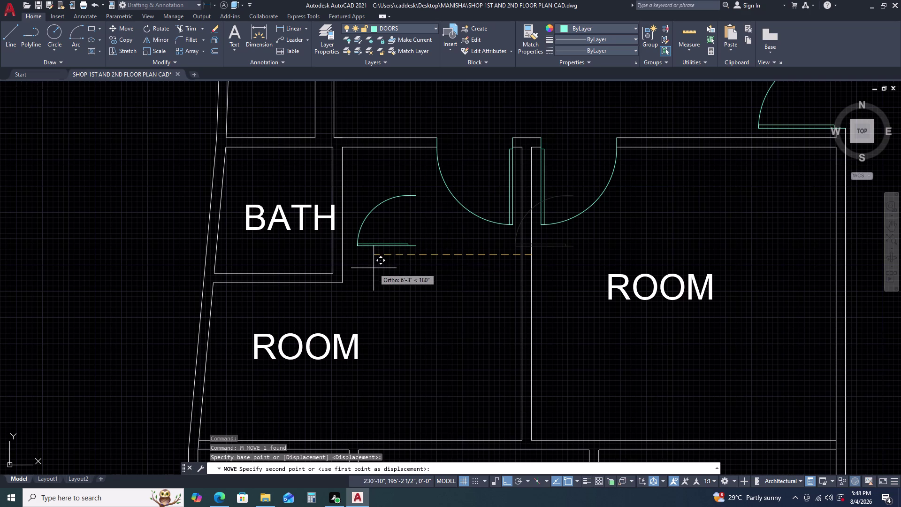
click(374, 267)
key(Escape)
Mirror the door across a horizontal axis so it swings down, erasing the original.
drag(387, 248, 387, 240)
click(388, 218)
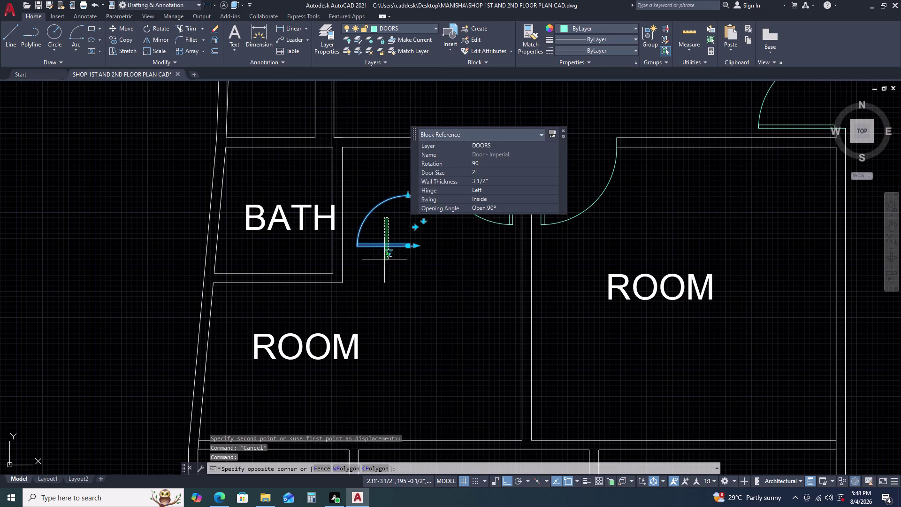
text(MI)
key(space)
click(386, 264)
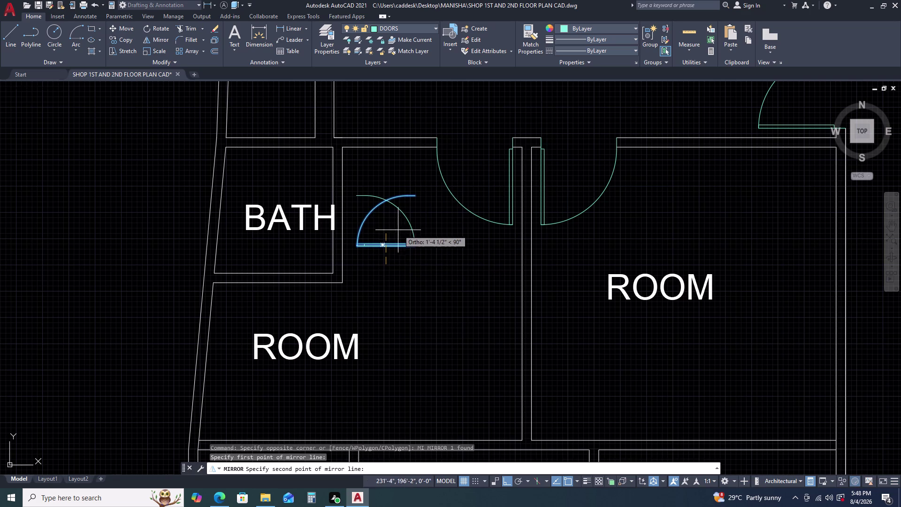
click(434, 286)
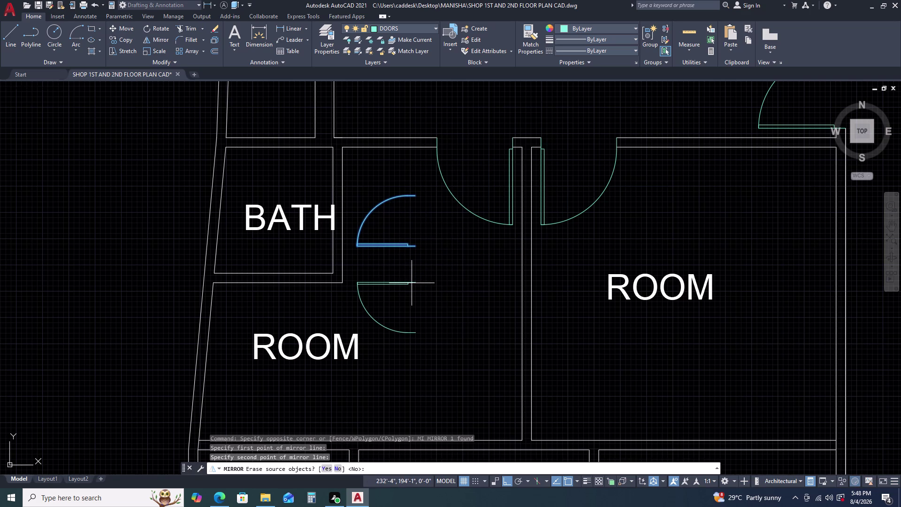
click(329, 465)
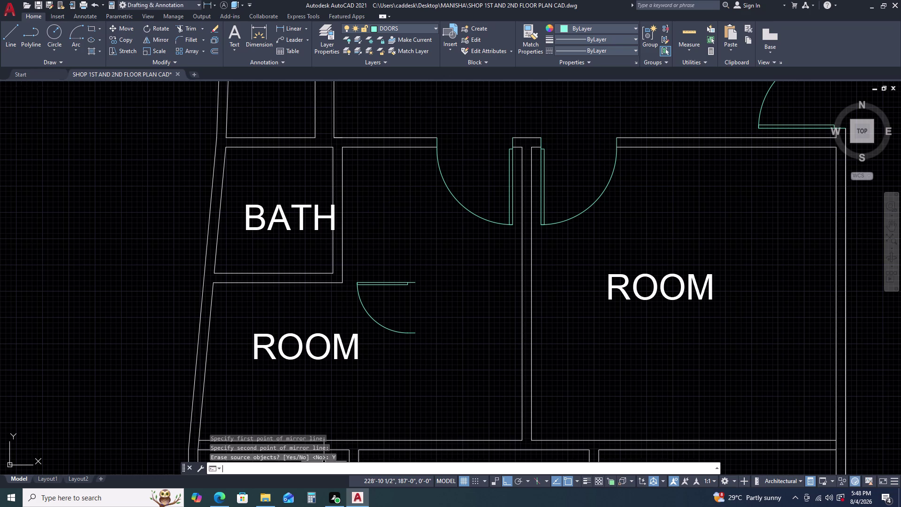
click(424, 258)
click(390, 310)
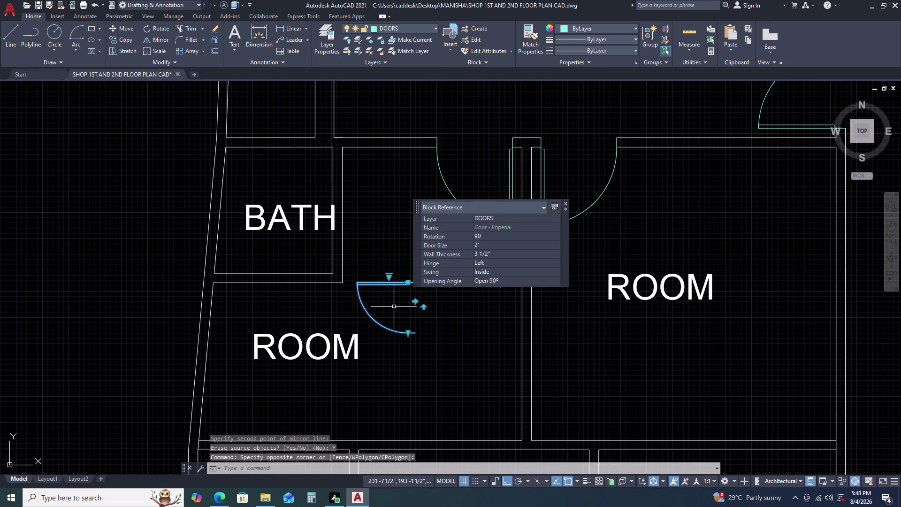
key(Escape)
scroll(up, 3)
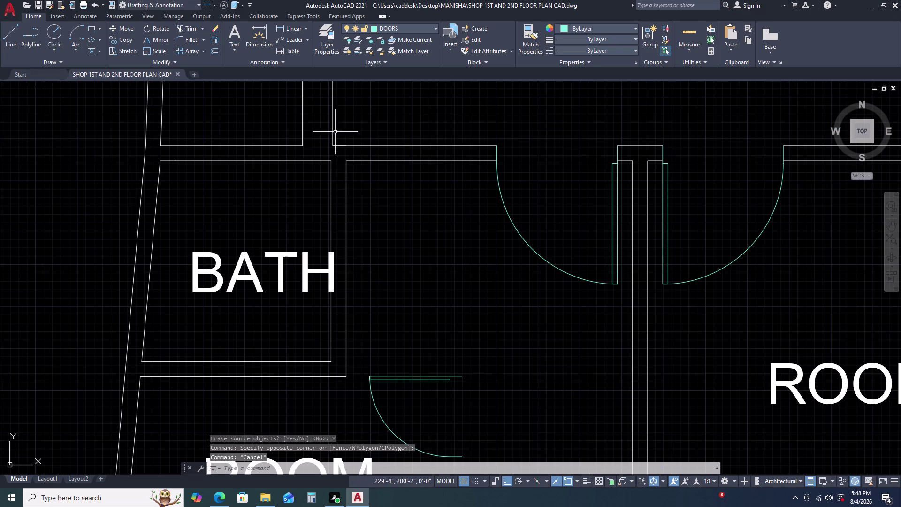
Draw a 2.25-long line from the bath wall corner.
key(l)
key(space)
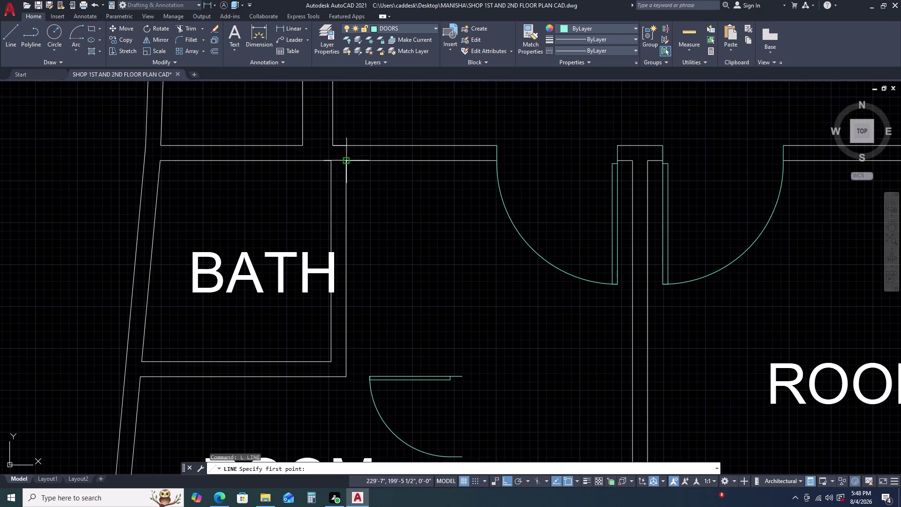
click(328, 161)
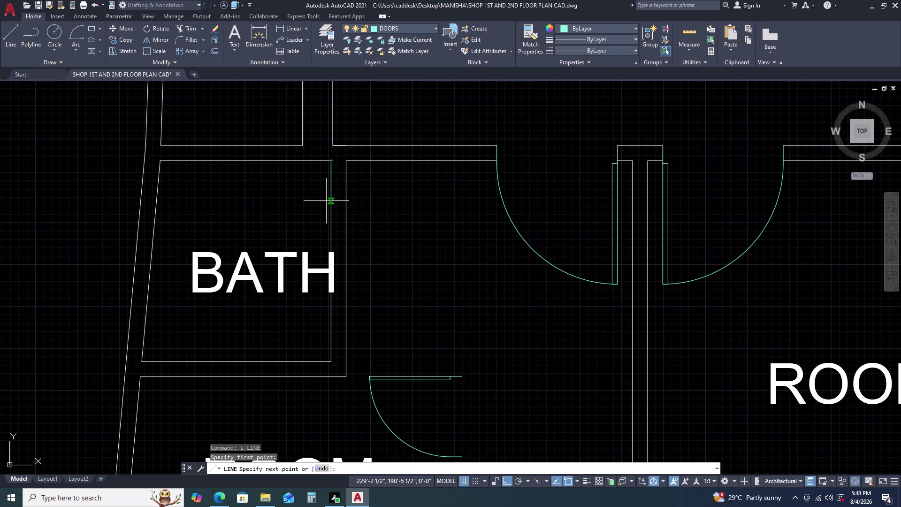
text(2.)
key(5)
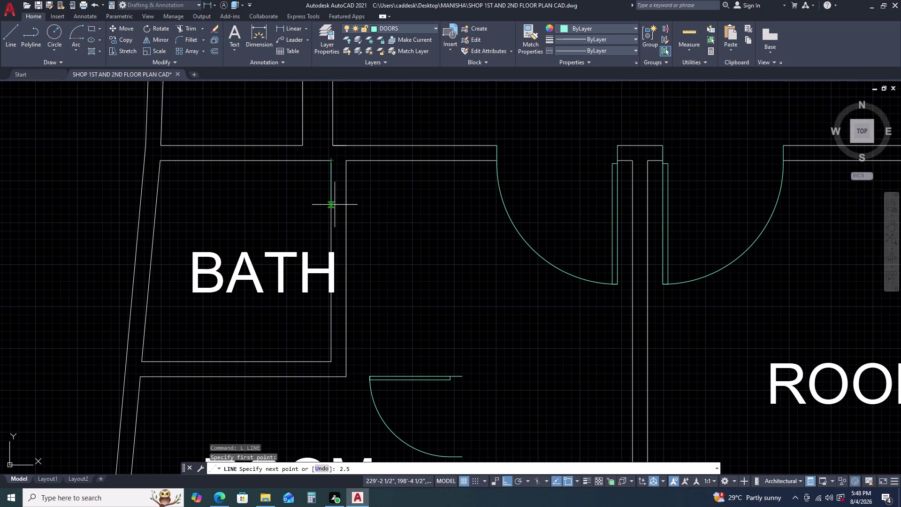
key(BackSpace)
text(25)
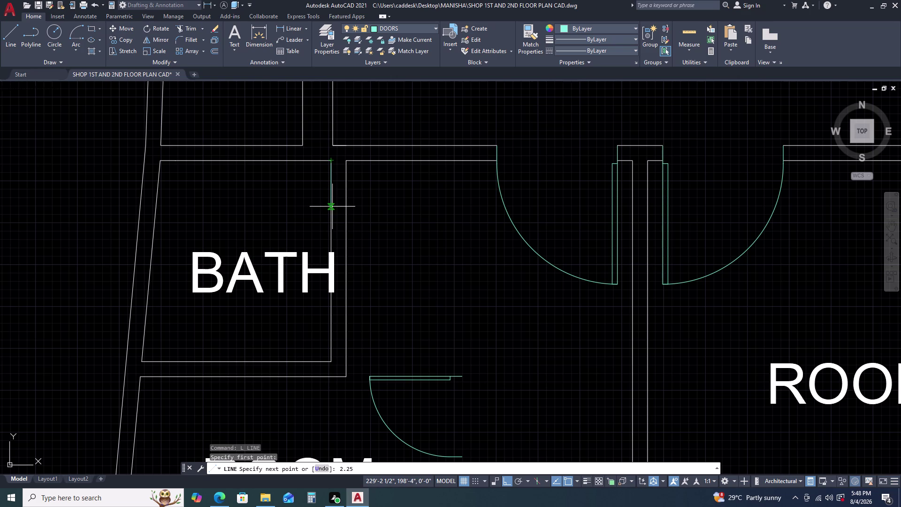
key(Return)
click(365, 192)
key(Escape)
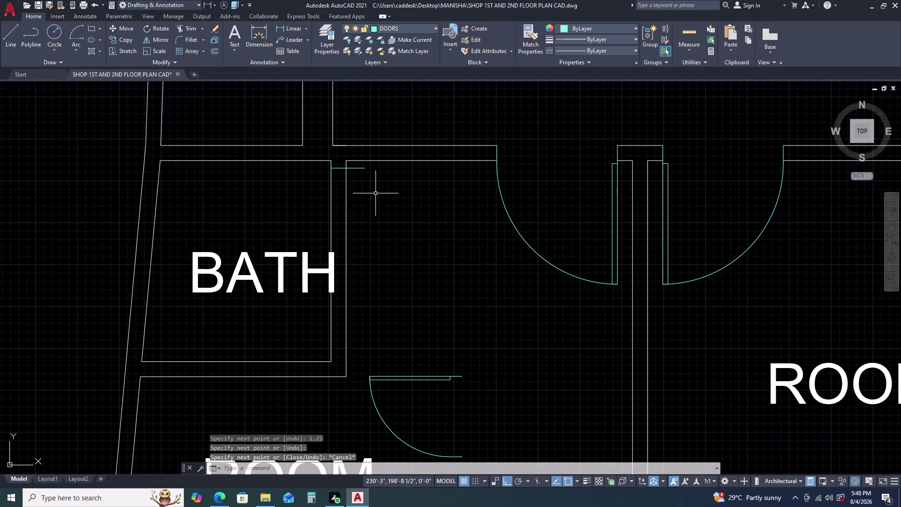
Move the door from below the bath up to the bath's top wall.
scroll(down, 3)
drag(465, 322, 464, 326)
click(434, 371)
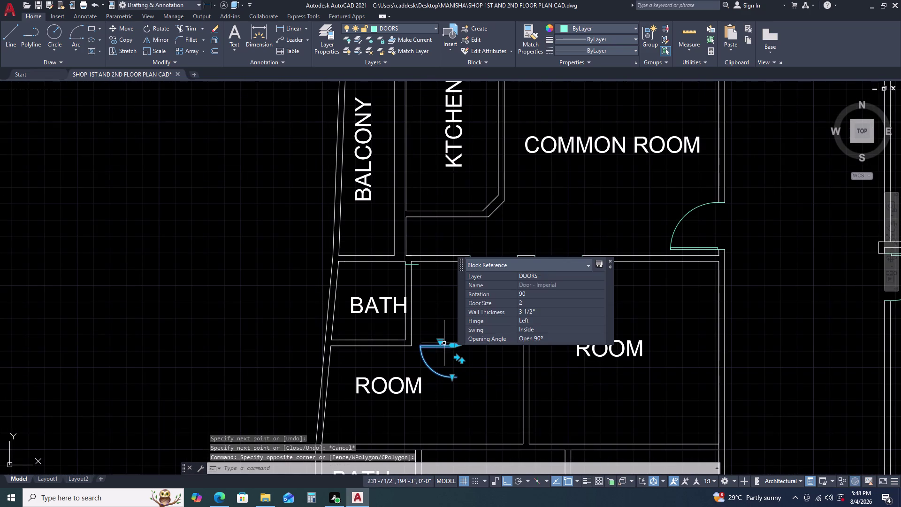
text(M)
key(space)
scroll(up, 3)
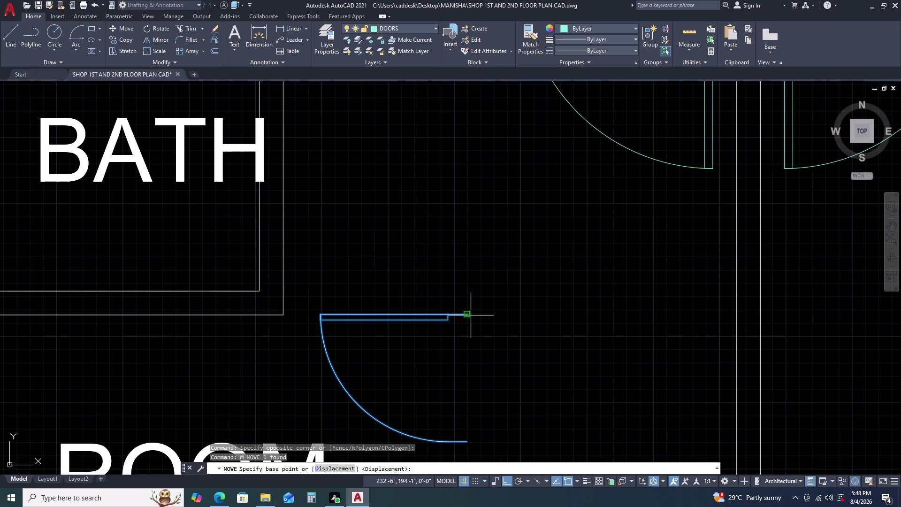
click(471, 313)
key(F8)
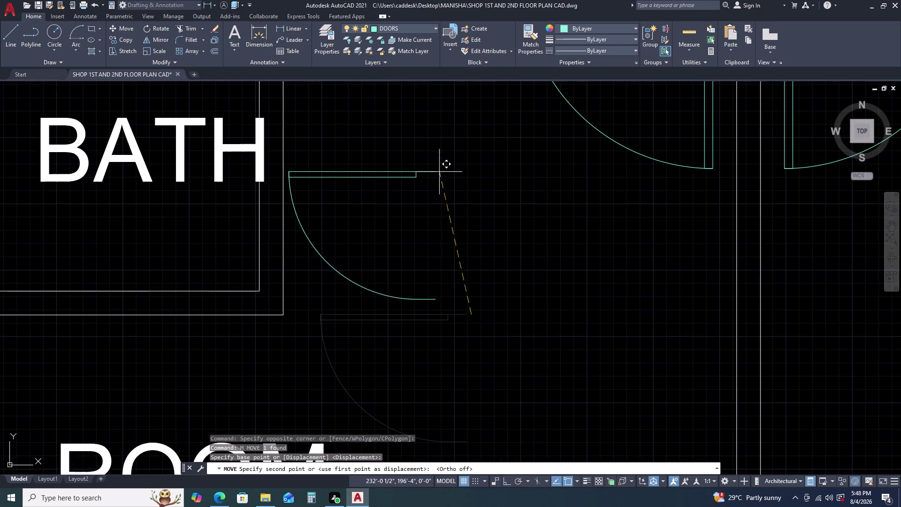
middle_drag(379, 142, 419, 259)
scroll(down, 3)
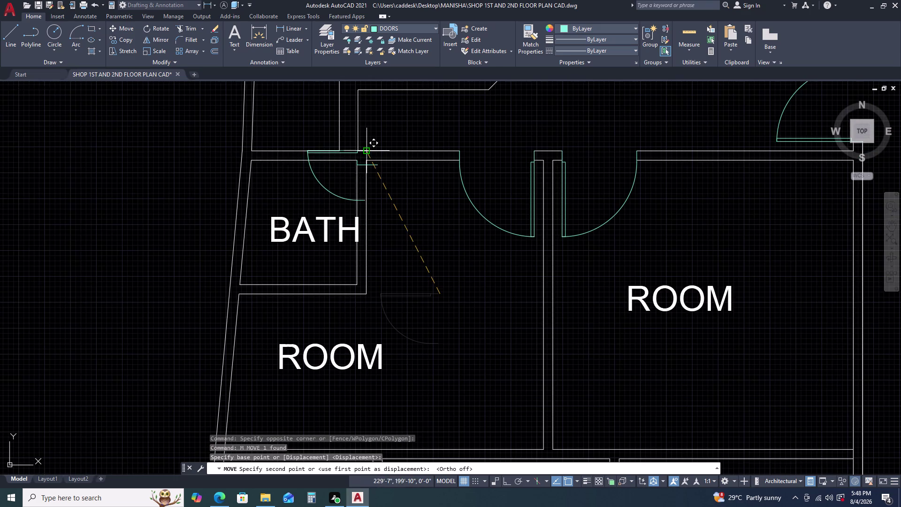
scroll(up, 3)
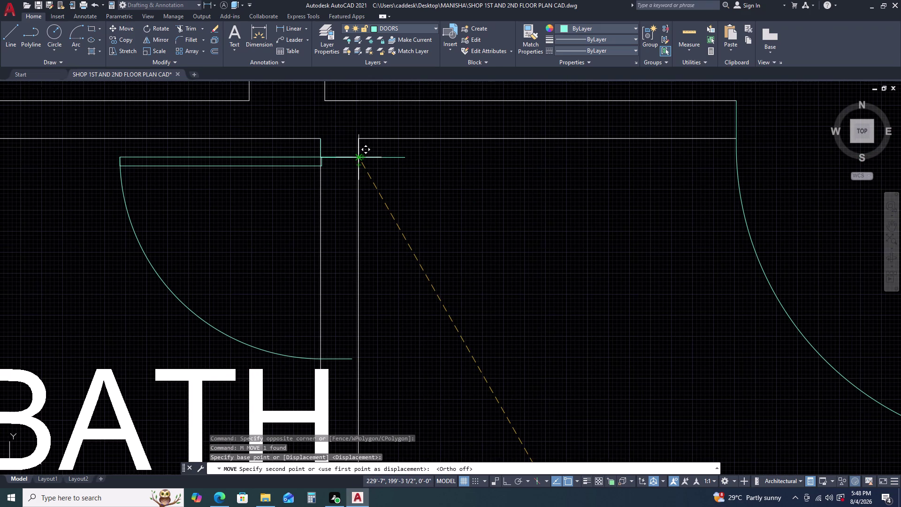
click(358, 157)
Erase the leftover wall line and the stray short vertical line.
drag(392, 152, 392, 157)
click(393, 177)
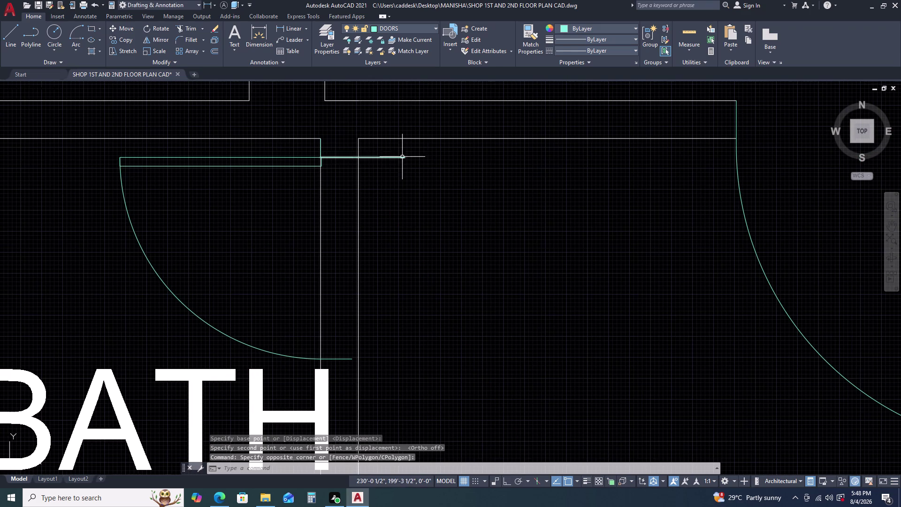
click(402, 157)
key(Delete)
scroll(up, 3)
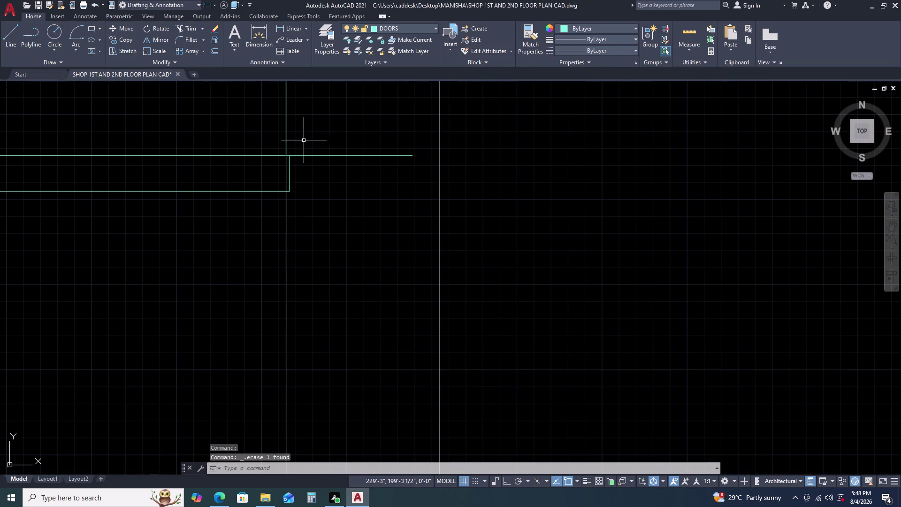
click(285, 139)
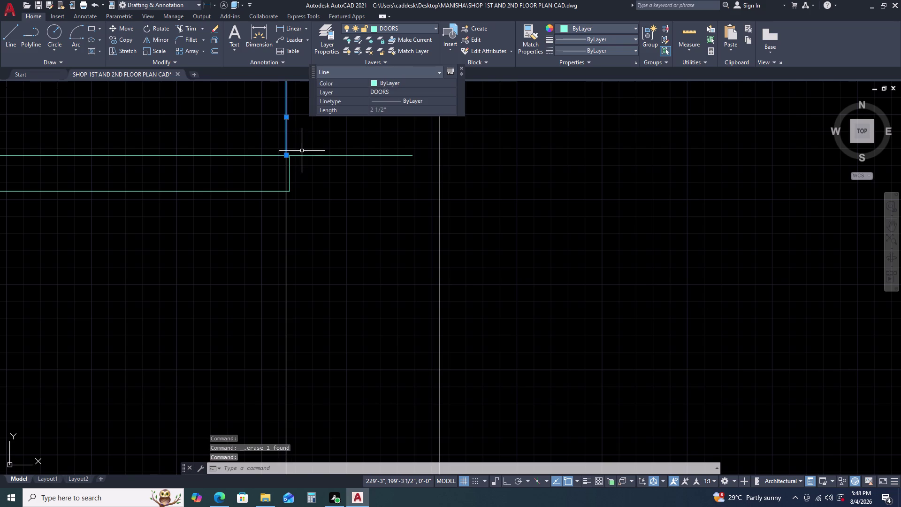
key(Delete)
Move the door again so it aligns with the top wall's corner.
click(343, 154)
text(M)
key(space)
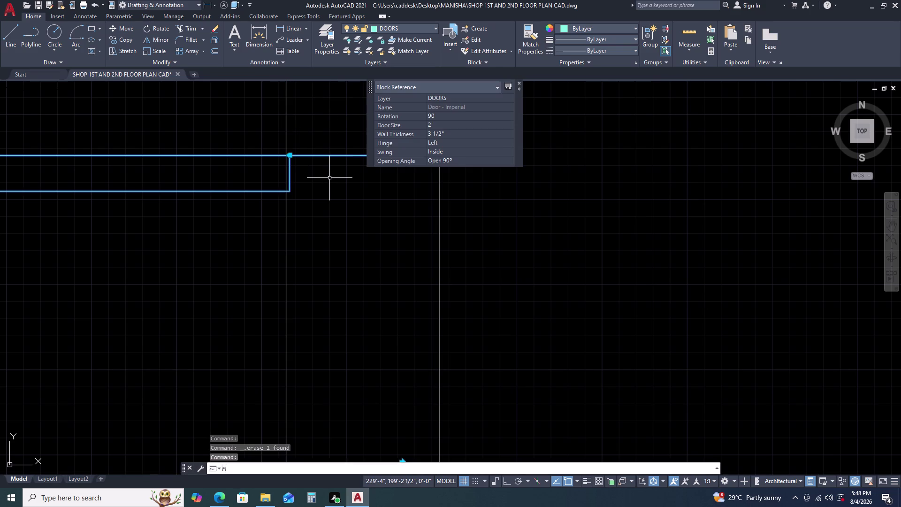
click(412, 155)
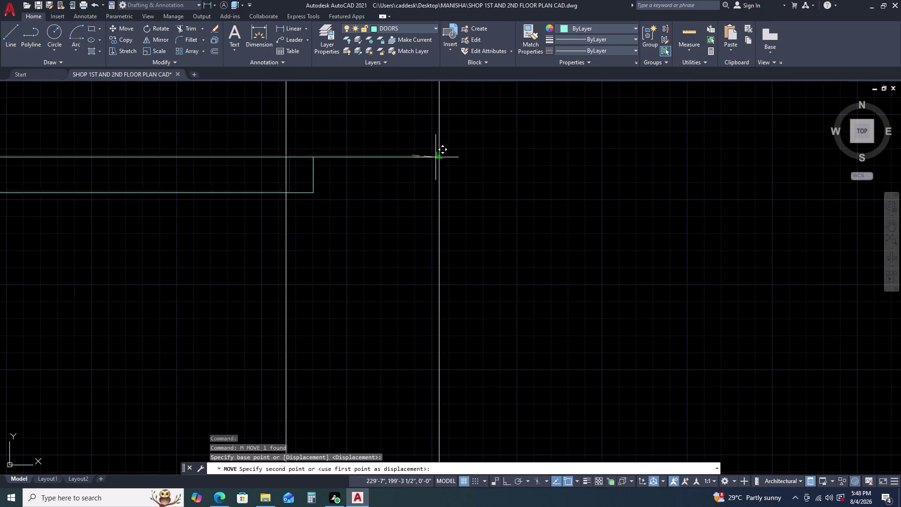
click(437, 158)
scroll(down, 3)
scroll(down, 3)
scroll(up, 3)
Trim the wall lines across the door opening in the bath's top wall.
text(TR)
key(space)
drag(478, 201, 474, 202)
click(447, 199)
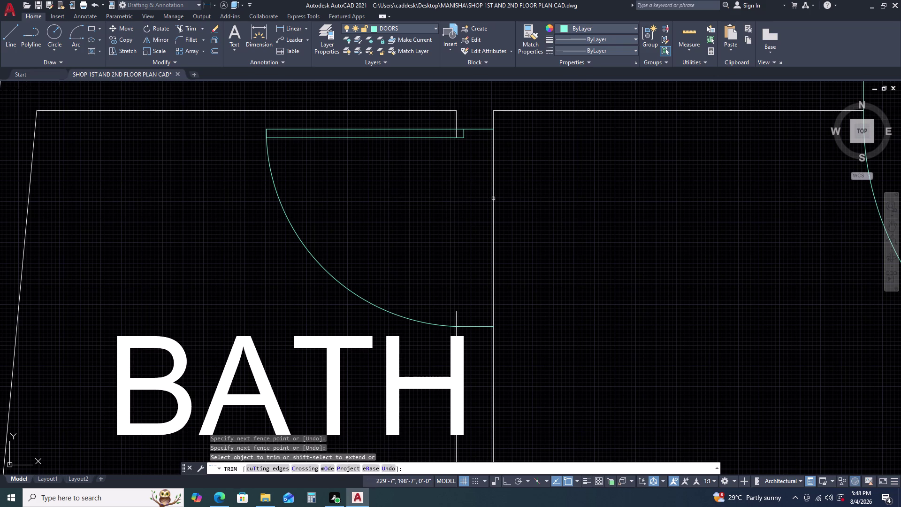
click(494, 199)
scroll(down, 3)
scroll(up, 3)
double_click(455, 280)
scroll(down, 3)
key(Escape)
scroll(down, 3)
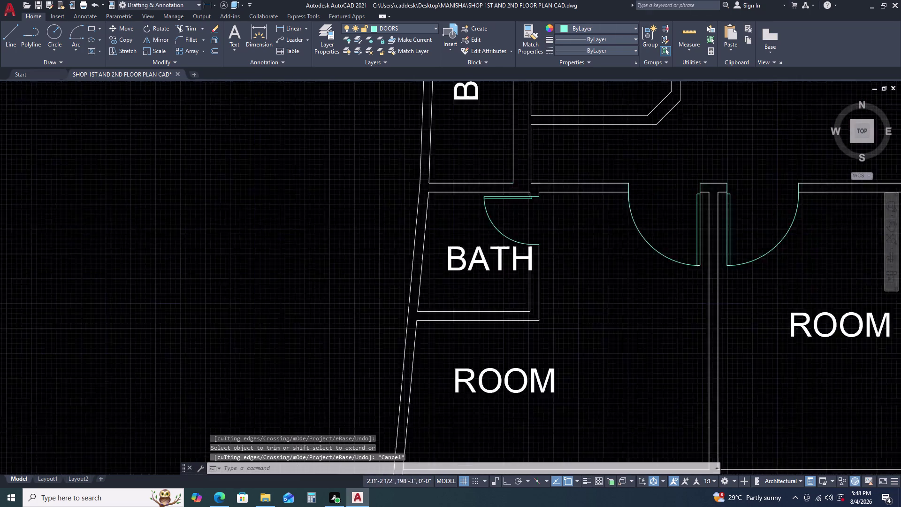
Copy the bath door to a spot beside the lower bath.
middle_drag(615, 232, 551, 202)
click(474, 196)
click(456, 188)
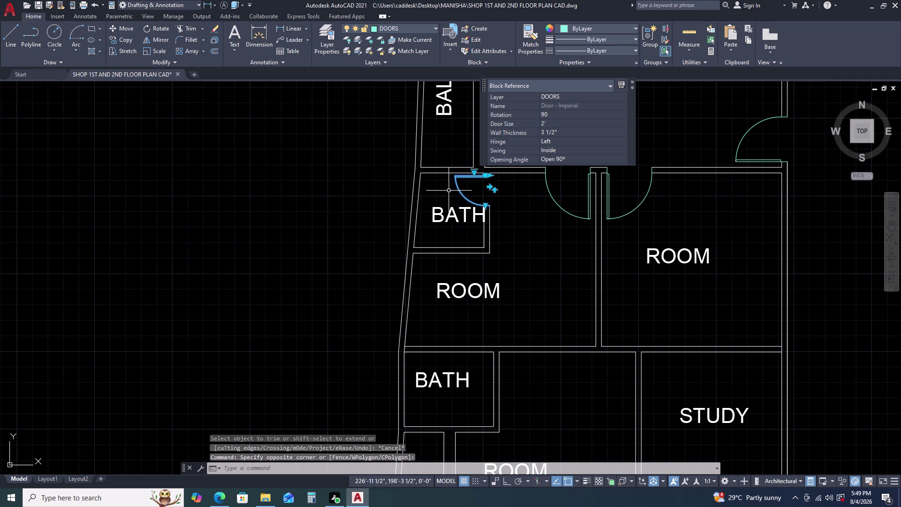
key(c)
text(O)
key(space)
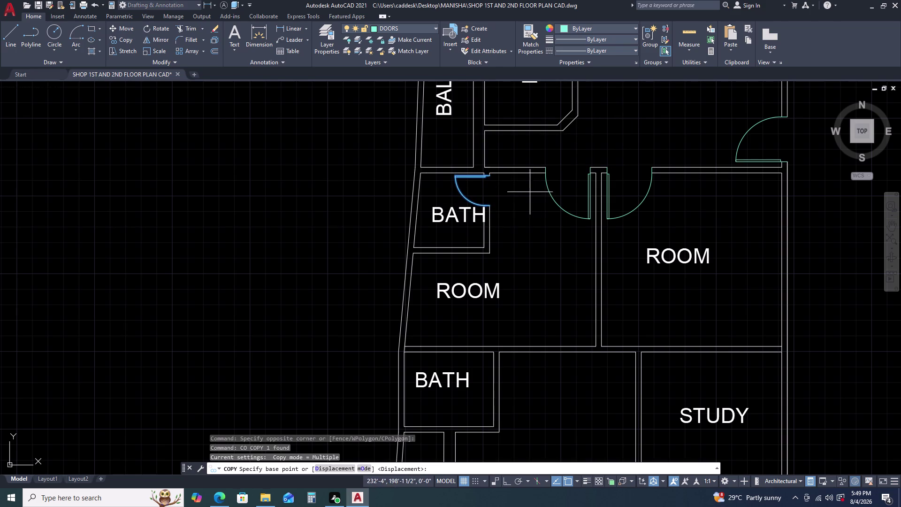
click(529, 192)
scroll(down, 3)
middle_drag(522, 280, 490, 216)
middle_click(488, 213)
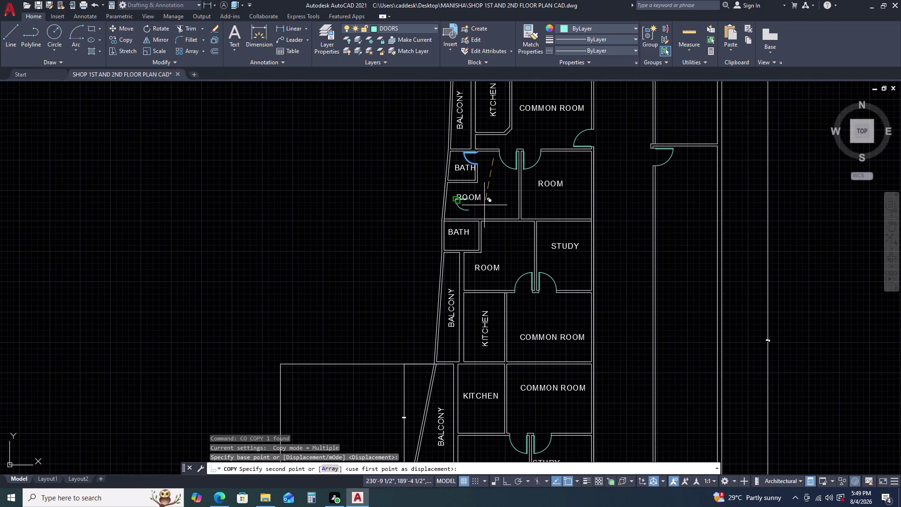
scroll(up, 3)
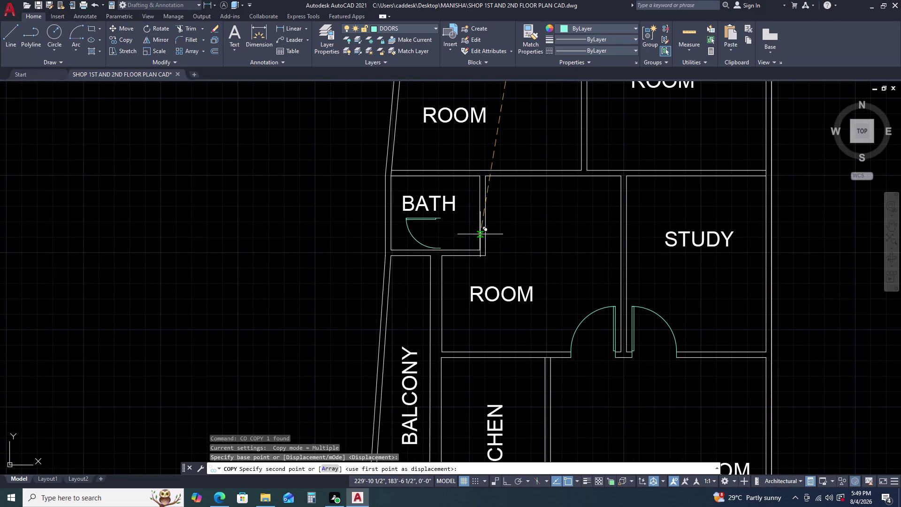
click(566, 213)
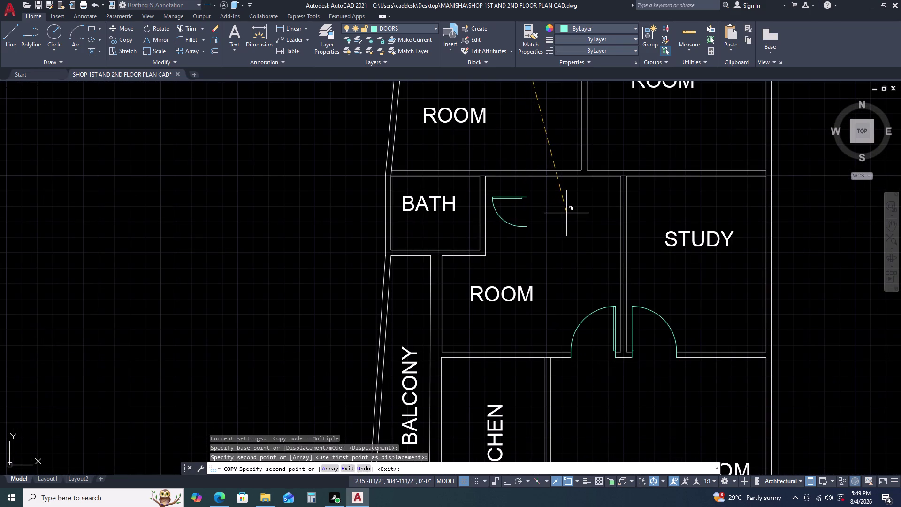
key(Escape)
Draw a 2.25 downward wall line from the lower bath's corner.
text(L)
key(space)
scroll(up, 3)
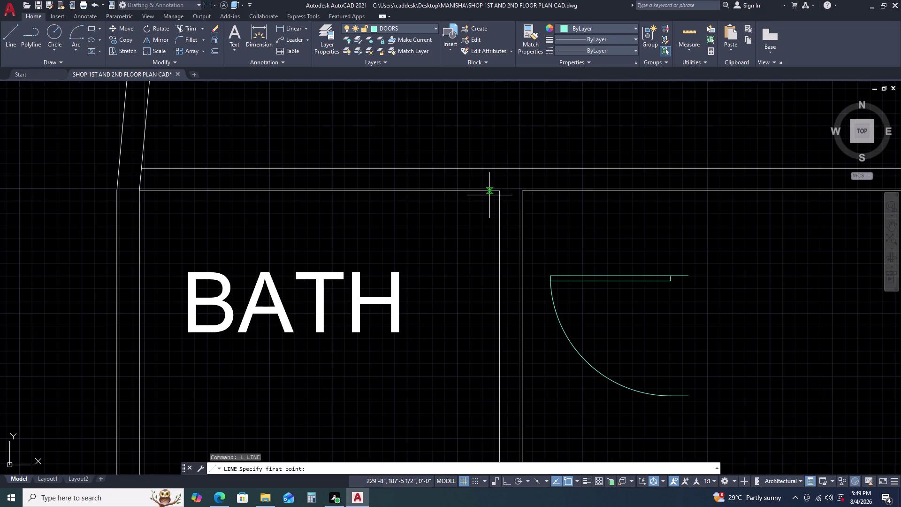
click(498, 191)
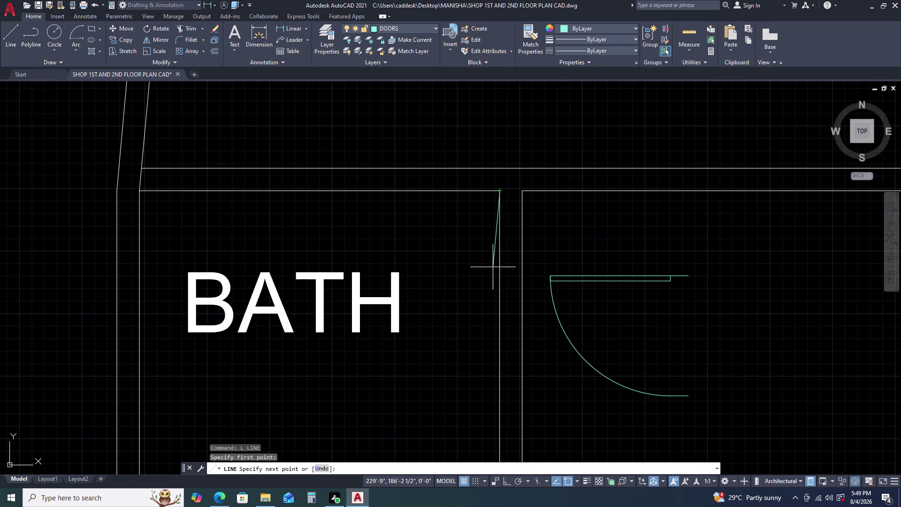
key(F8)
key(2)
key(period)
key(2)
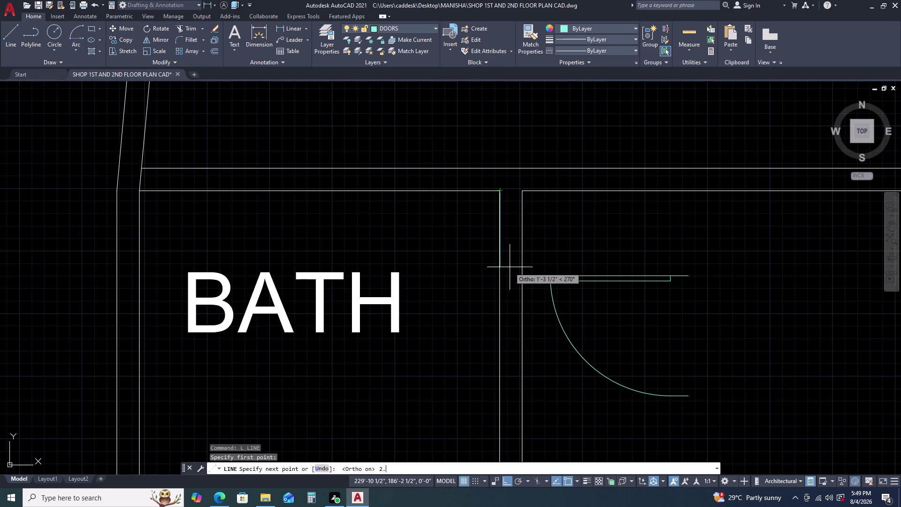
key(5)
key(Return)
click(581, 226)
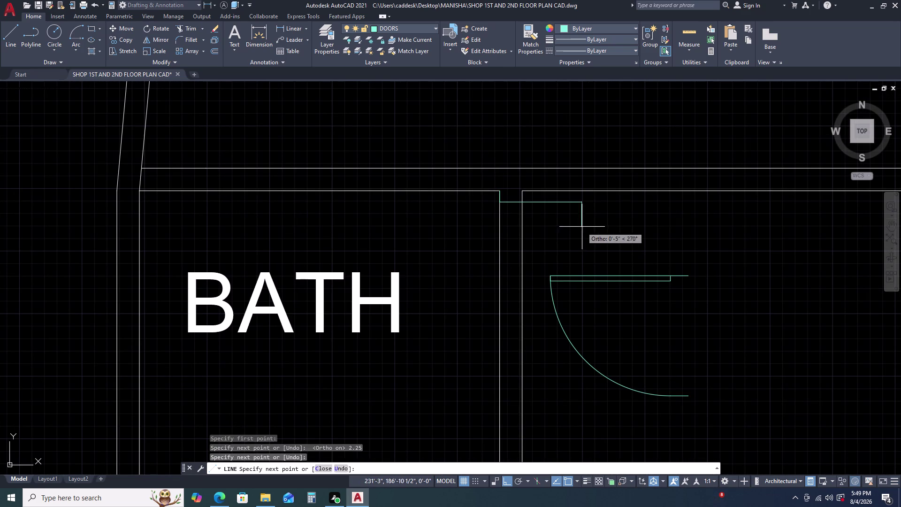
key(Escape)
Move the bath door onto the corner of its wall opening.
drag(654, 267, 645, 273)
click(611, 299)
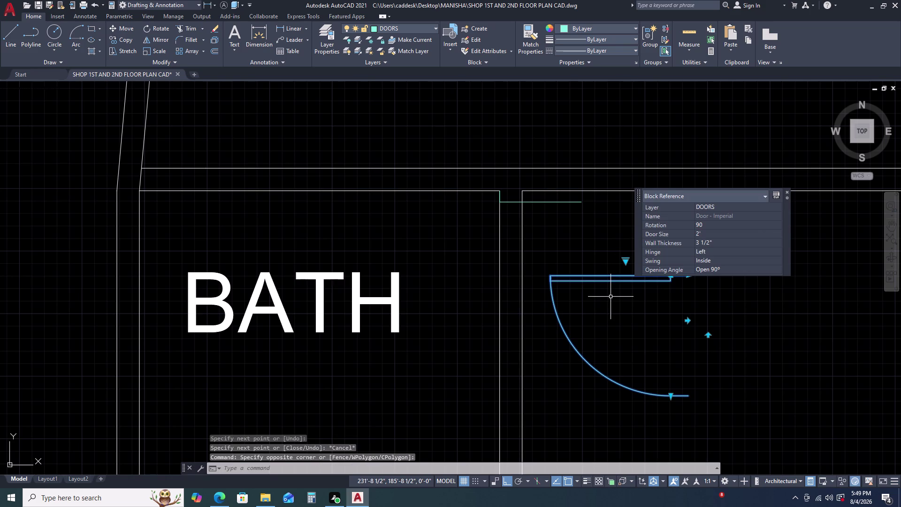
key(m)
key(space)
scroll(up, 3)
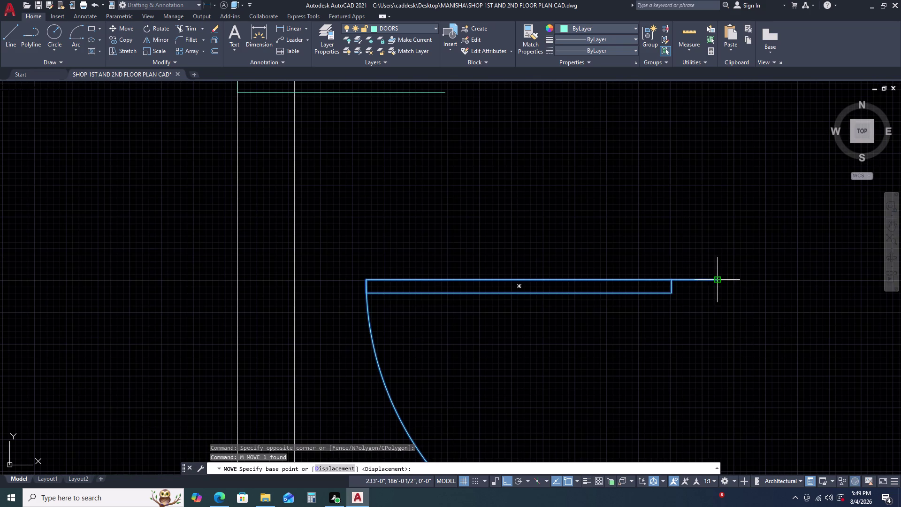
click(715, 281)
middle_drag(319, 106, 361, 235)
middle_click(362, 235)
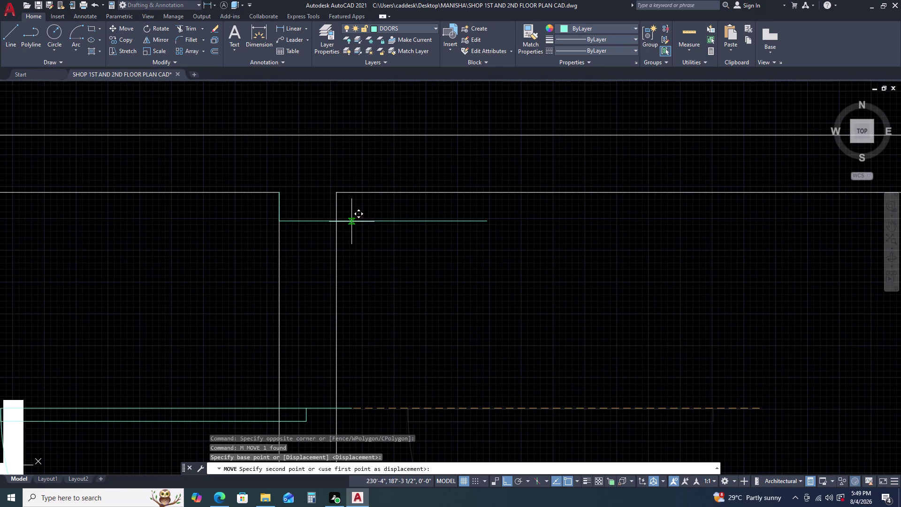
key(F8)
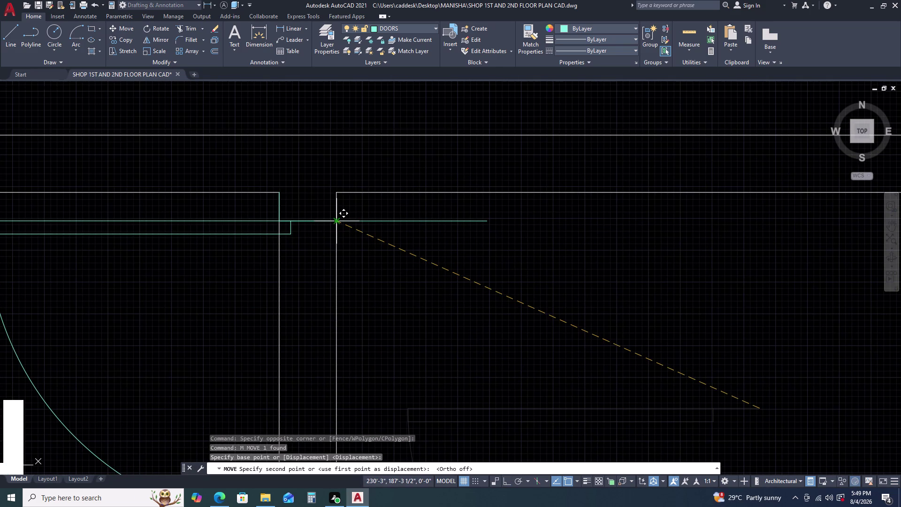
click(338, 221)
key(Escape)
Erase the short leftover line and the stray vertical wall line at the doorway.
scroll(down, 3)
click(435, 225)
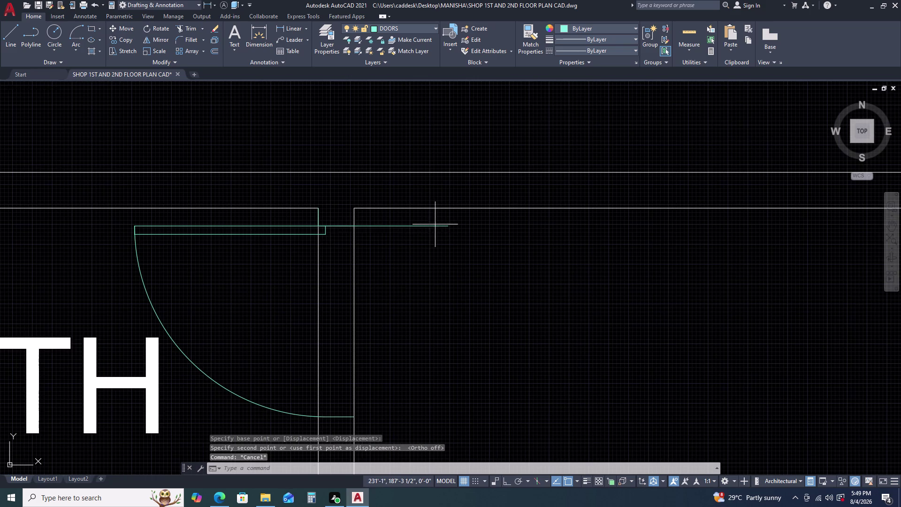
click(426, 239)
key(Delete)
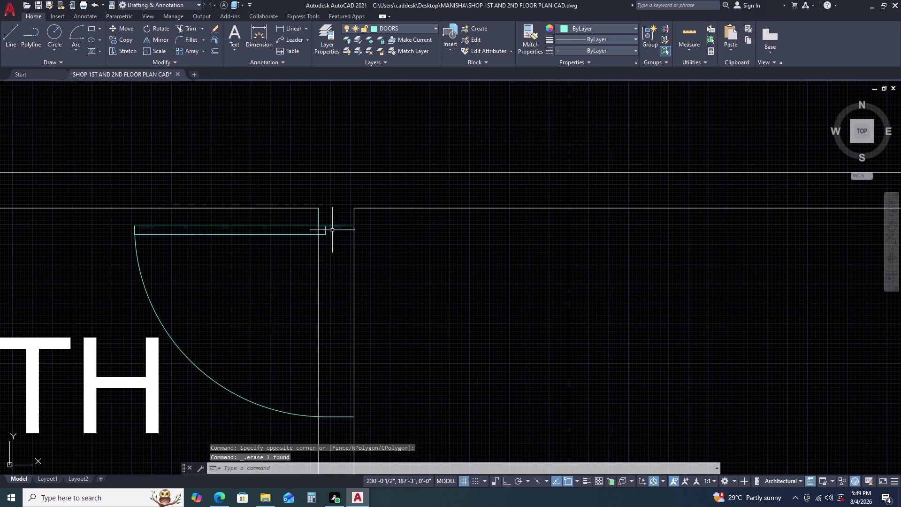
scroll(up, 3)
click(312, 206)
click(309, 207)
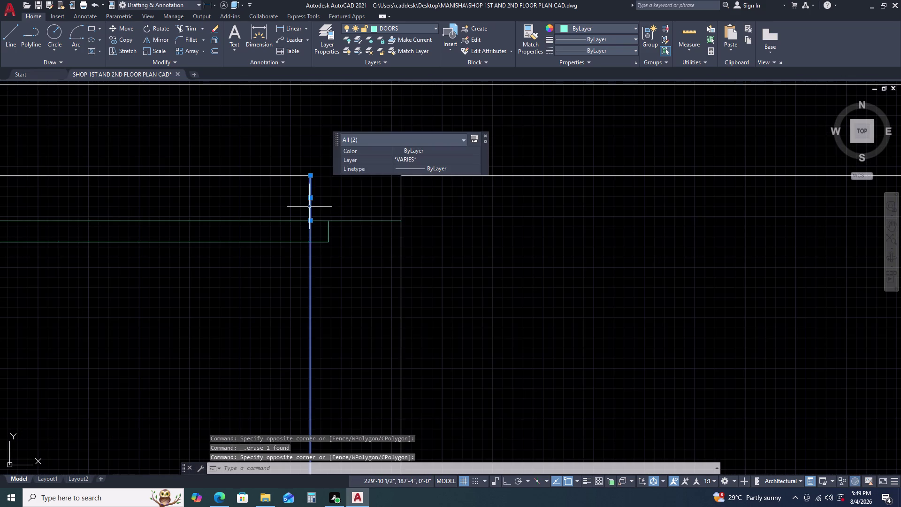
key(Escape)
click(311, 206)
key(Delete)
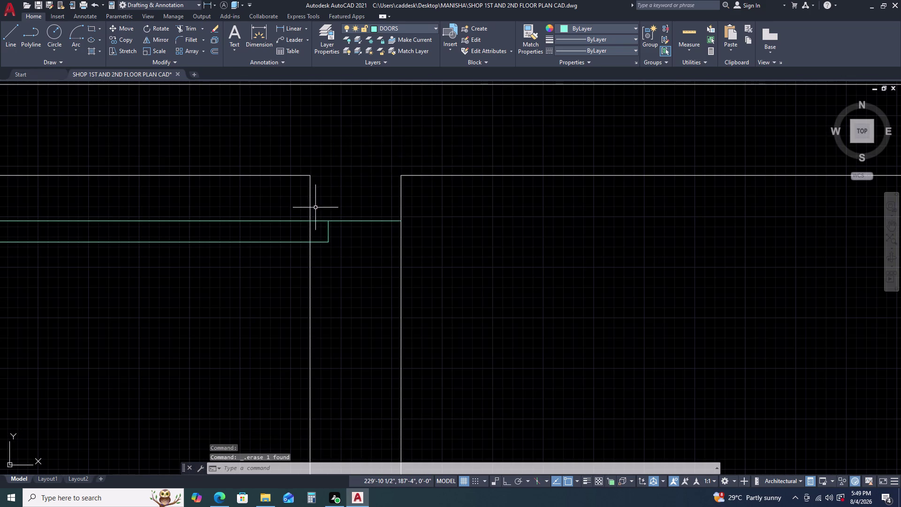
Trim the remaining wall lines across the bath doorway.
scroll(down, 3)
middle_drag(349, 255, 358, 221)
text(TR)
key(space)
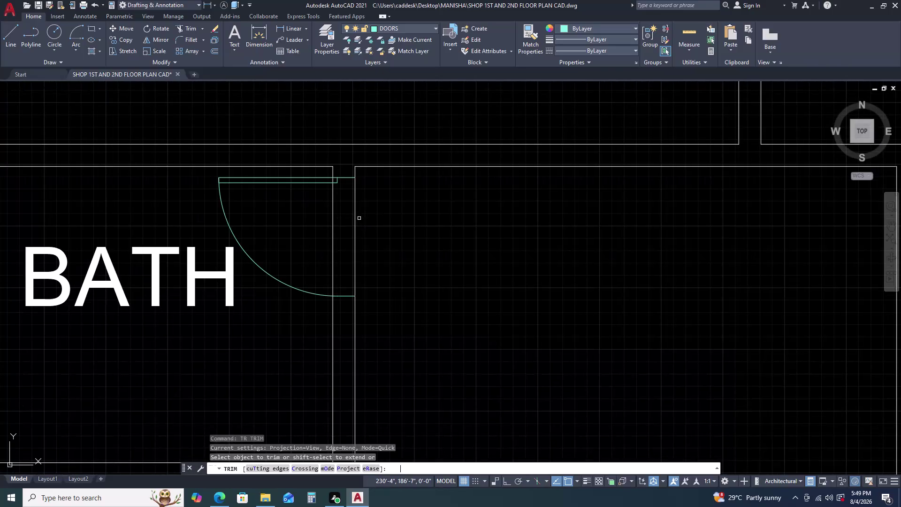
drag(362, 234, 346, 236)
click(320, 236)
key(Escape)
scroll(down, 3)
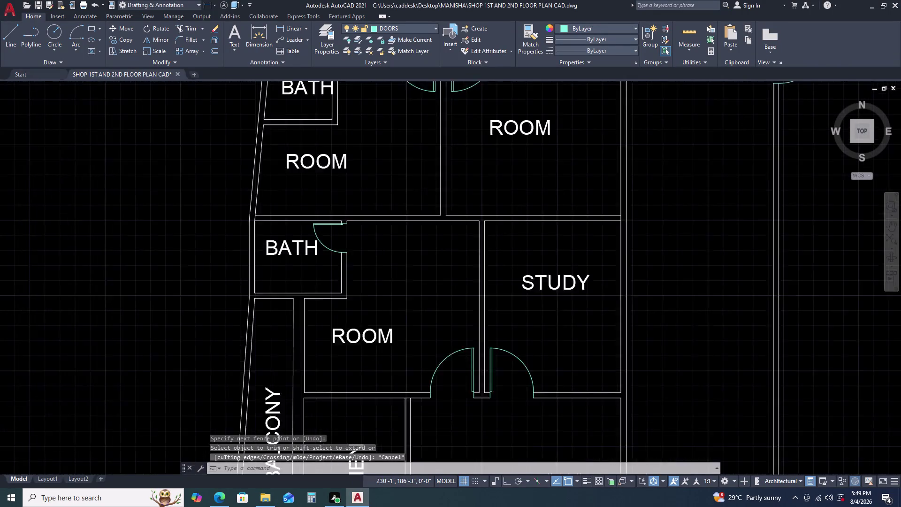
scroll(down, 3)
middle_drag(414, 275, 421, 185)
middle_click(423, 180)
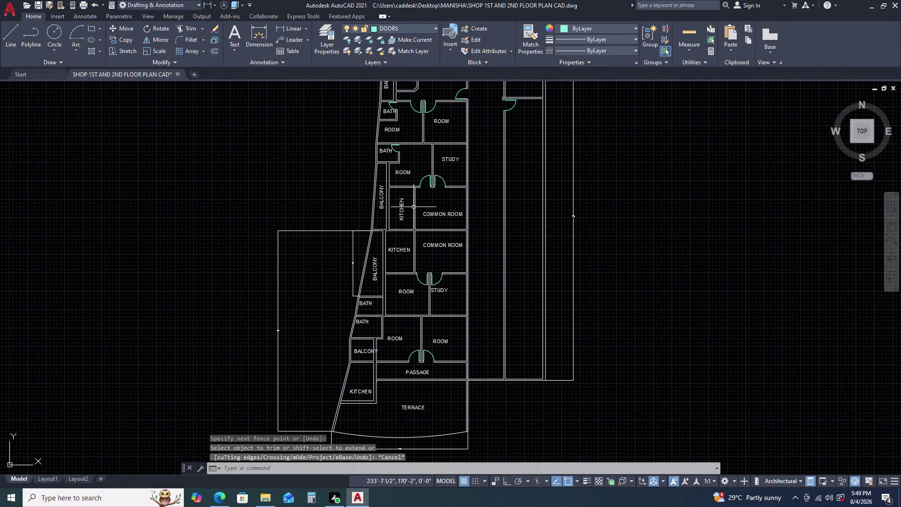
middle_drag(413, 233, 414, 212)
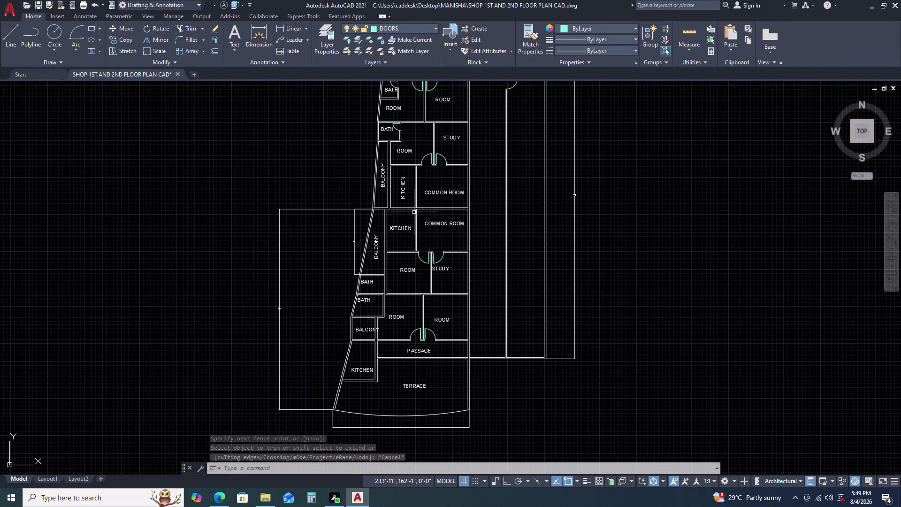
scroll(up, 3)
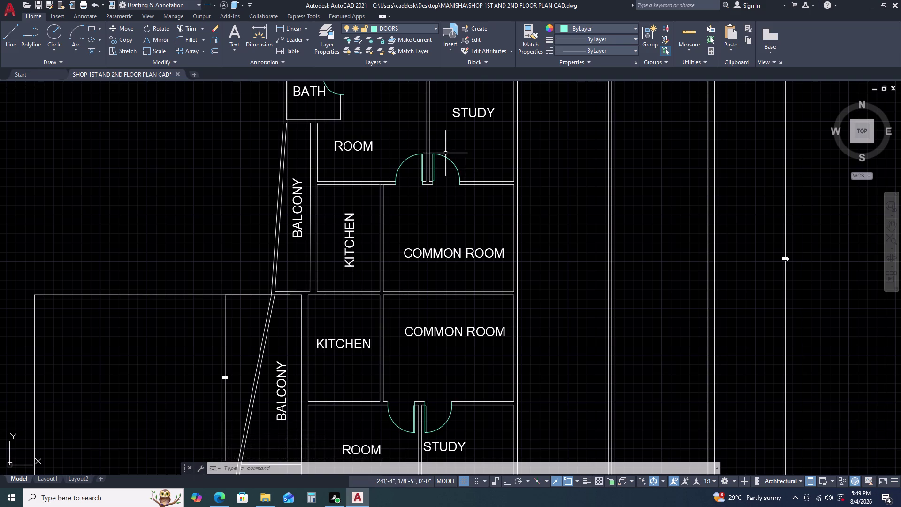
scroll(down, 3)
middle_drag(447, 160, 447, 171)
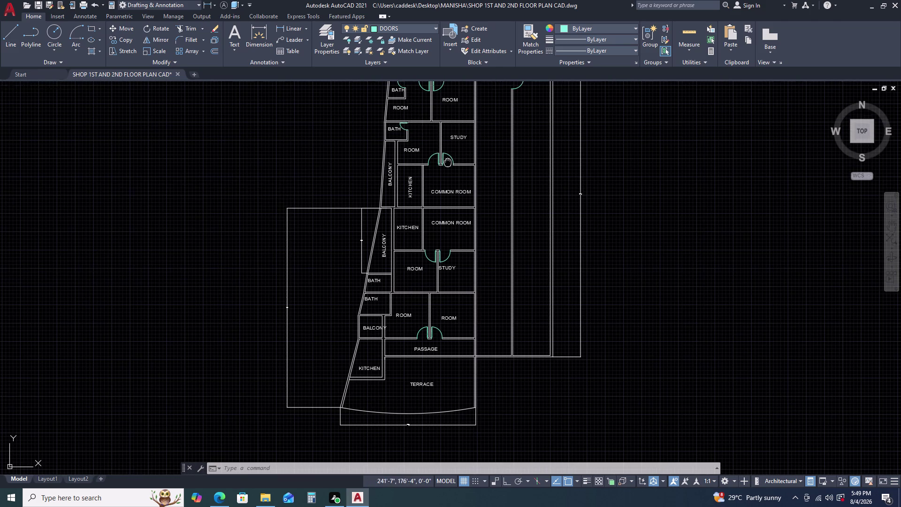
middle_drag(448, 171, 446, 176)
scroll(up, 3)
click(445, 169)
click(450, 162)
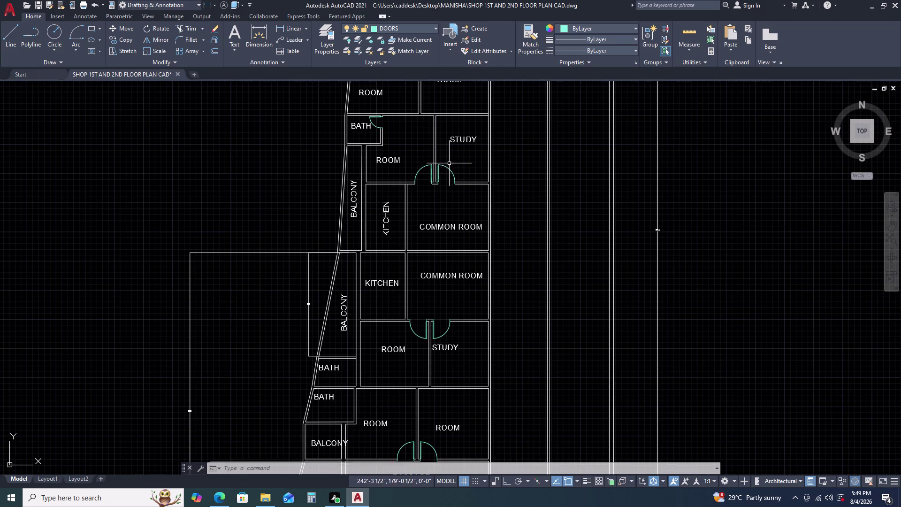
click(449, 165)
click(448, 178)
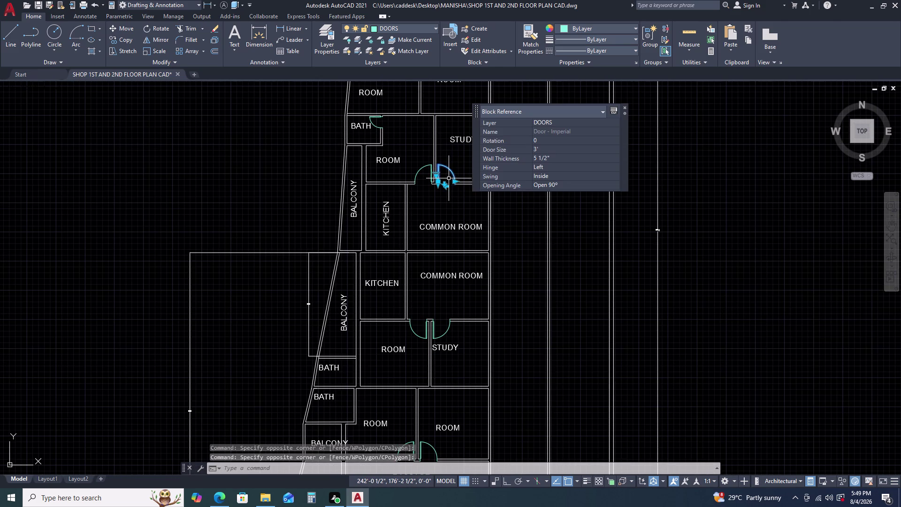
key(c)
text(O)
key(space)
drag(467, 176, 462, 181)
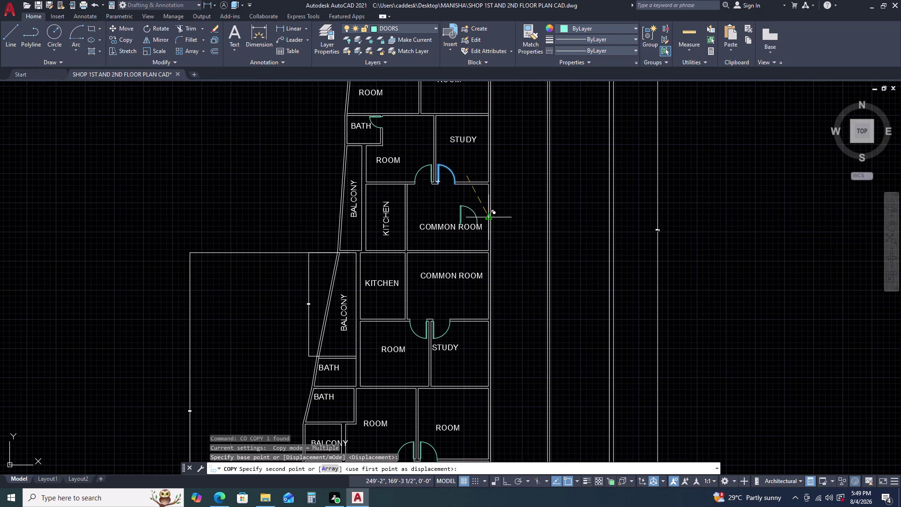
Place the study door copy and rotate it a quarter turn (90°).
click(483, 208)
key(Escape)
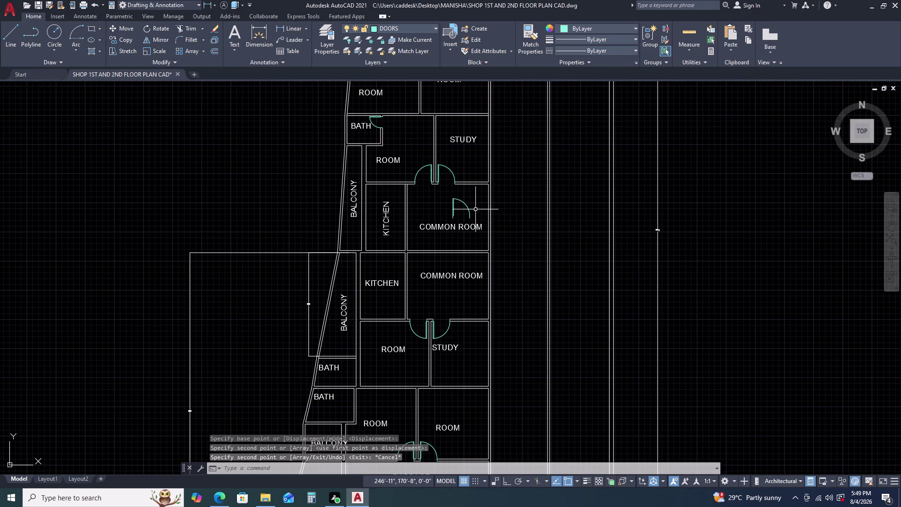
click(474, 202)
click(448, 207)
key(r)
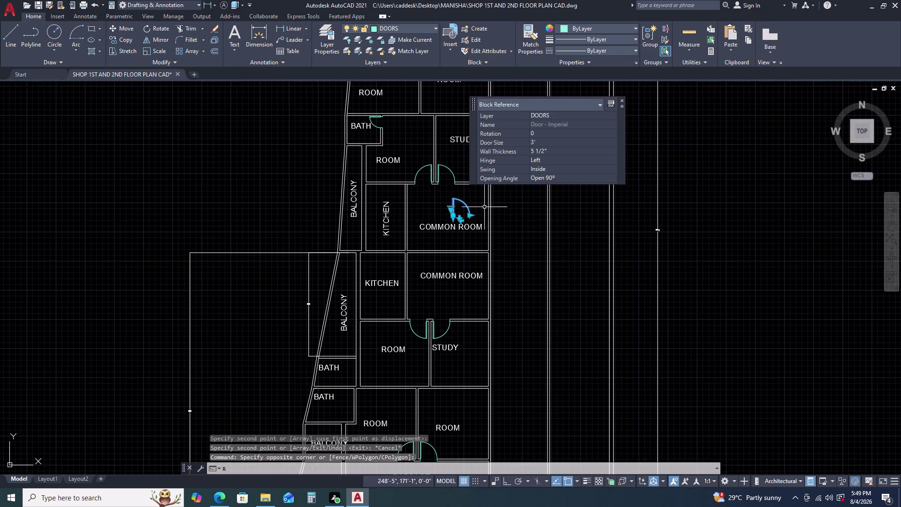
key(o)
key(space)
click(485, 206)
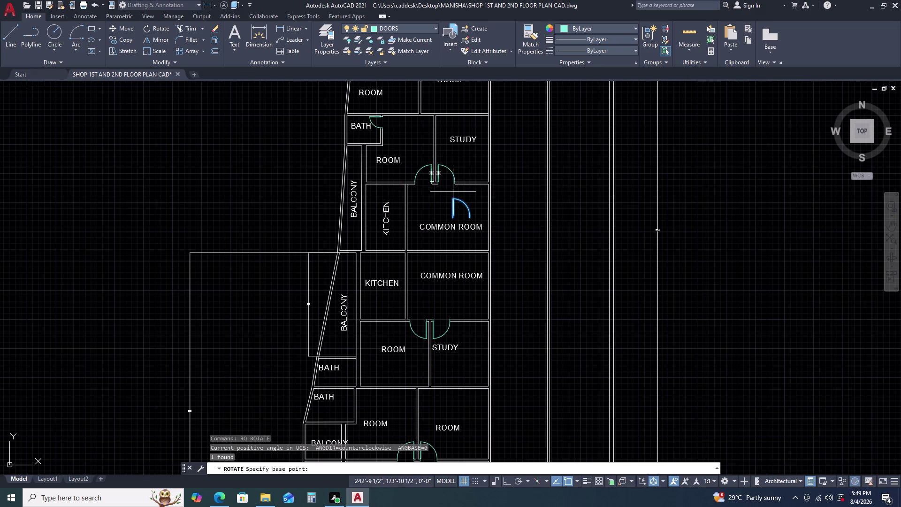
click(448, 194)
key(F8)
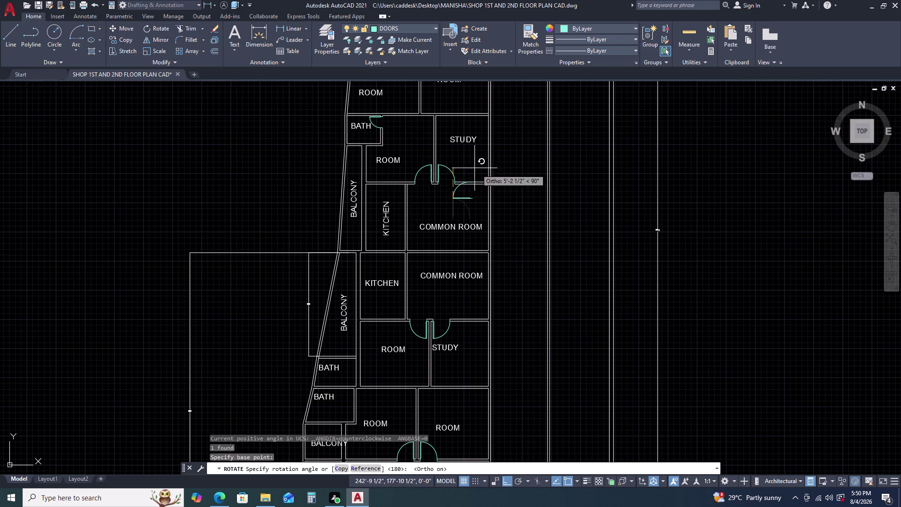
click(458, 159)
Move the rotated door beside the upper common room's right wall.
click(464, 197)
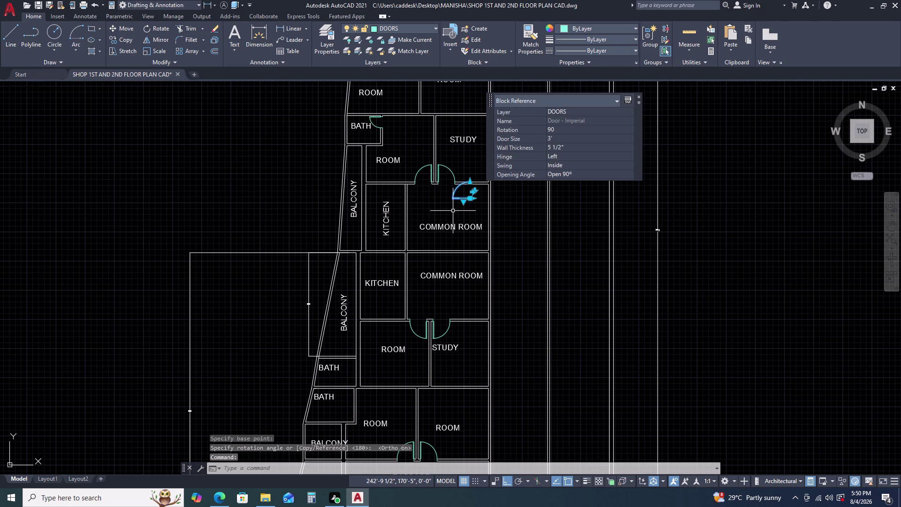
key(m)
key(space)
scroll(up, 3)
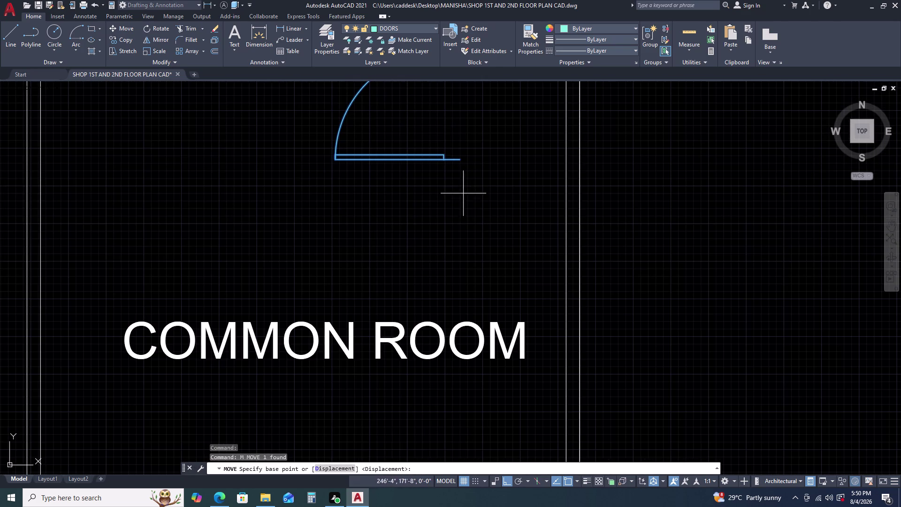
click(462, 160)
scroll(down, 3)
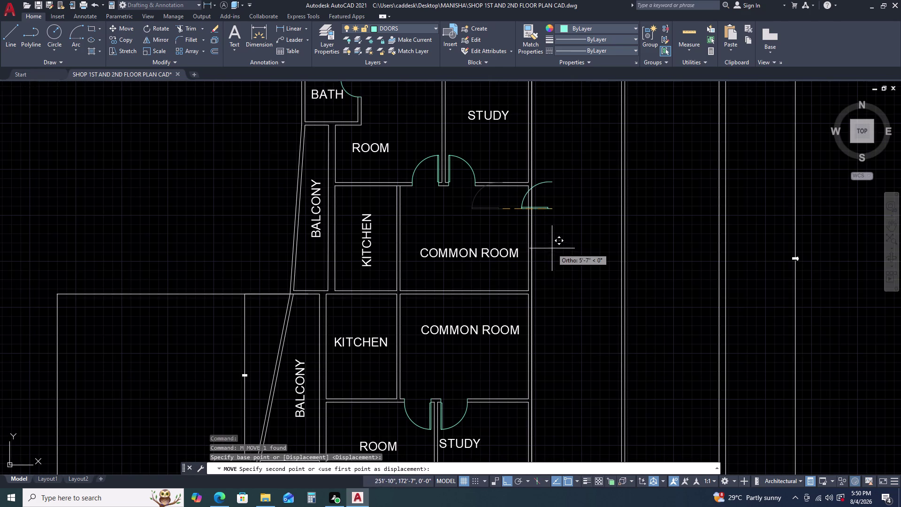
key(F8)
click(590, 266)
key(Escape)
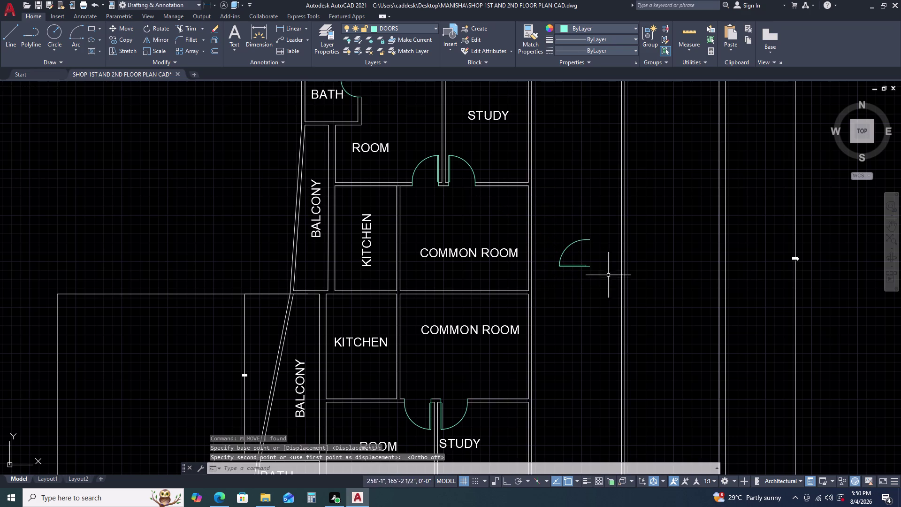
text(L)
key(space)
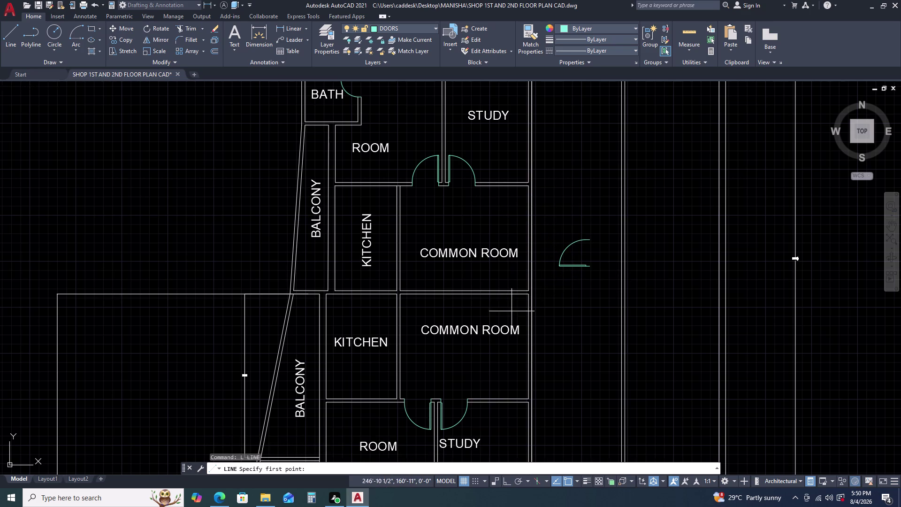
Draw a 4.5-long line along the common room's right wall.
scroll(up, 3)
click(547, 292)
drag(547, 292, 547, 287)
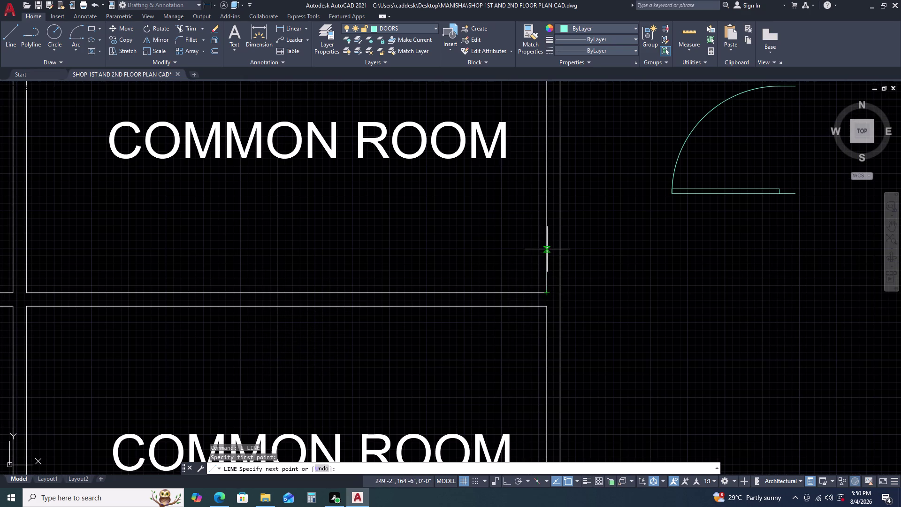
key(F8)
key(4)
key(period)
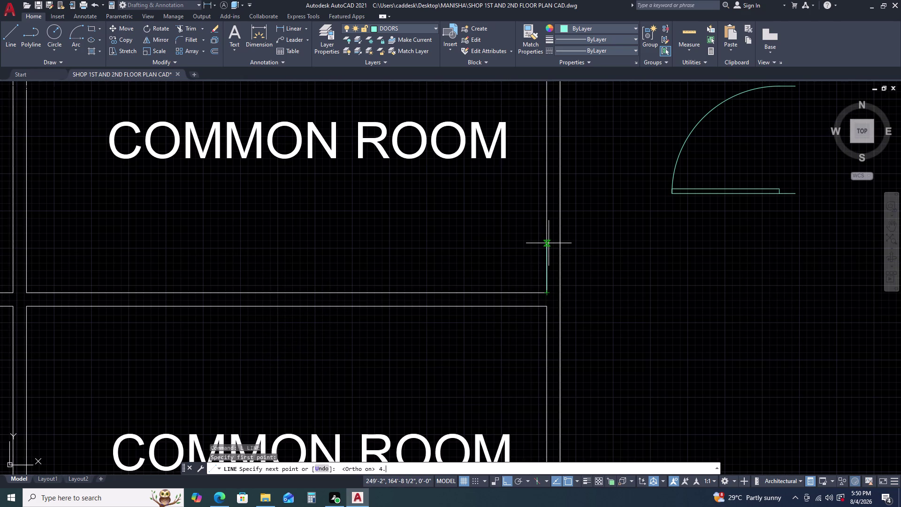
key(5)
key(Return)
click(469, 248)
key(Escape)
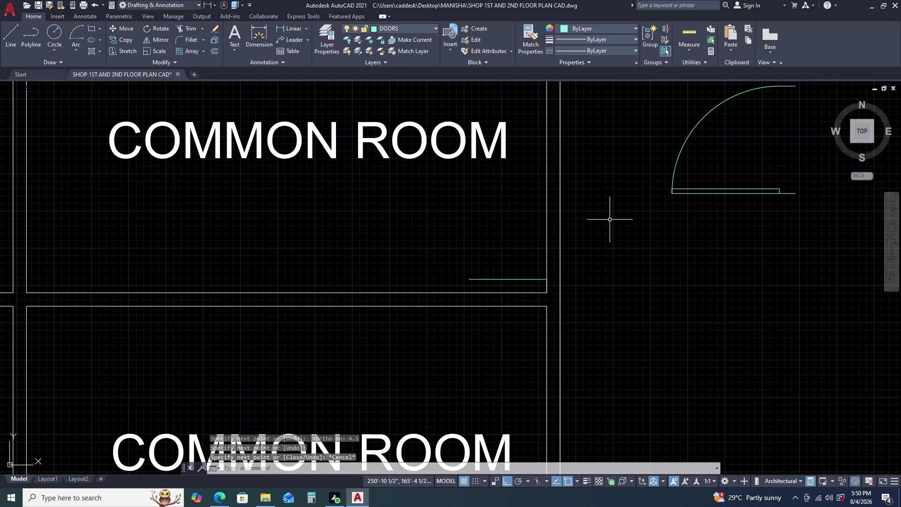
Move the door copy to the common room's wall corner.
drag(725, 181, 720, 188)
click(681, 213)
key(m)
key(space)
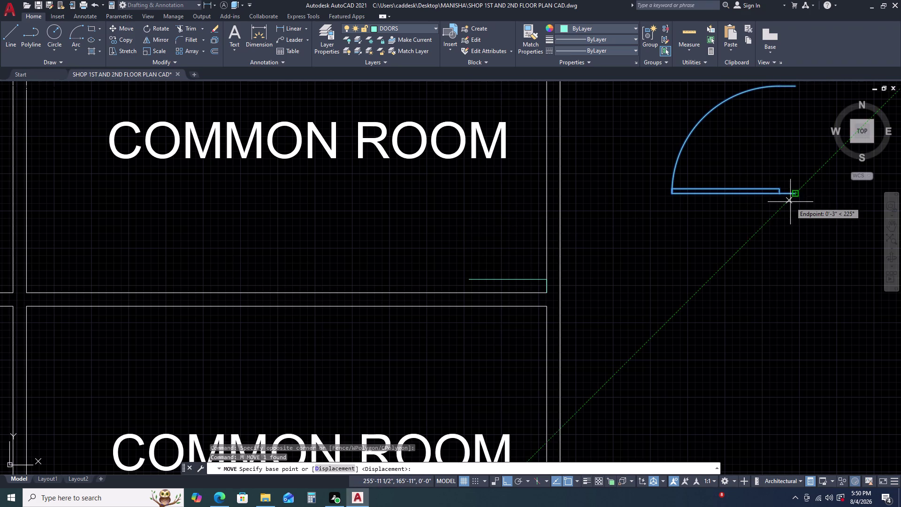
click(798, 195)
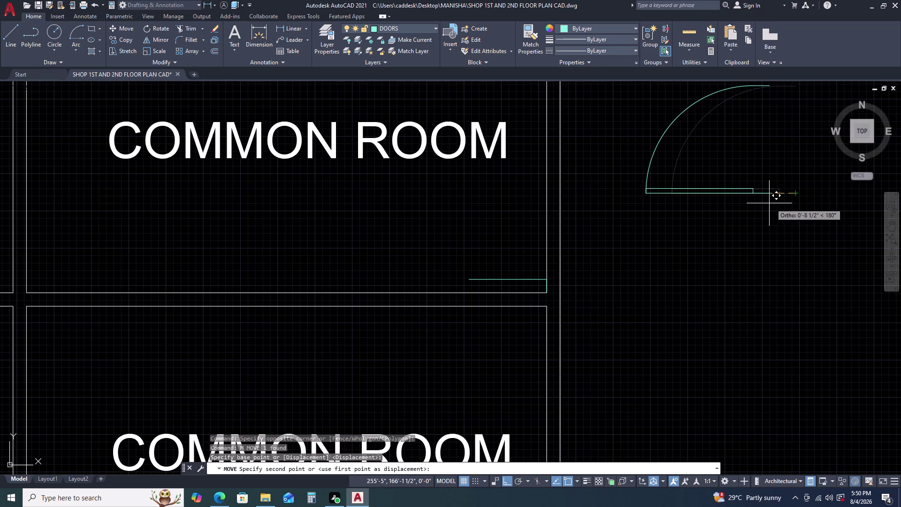
key(F8)
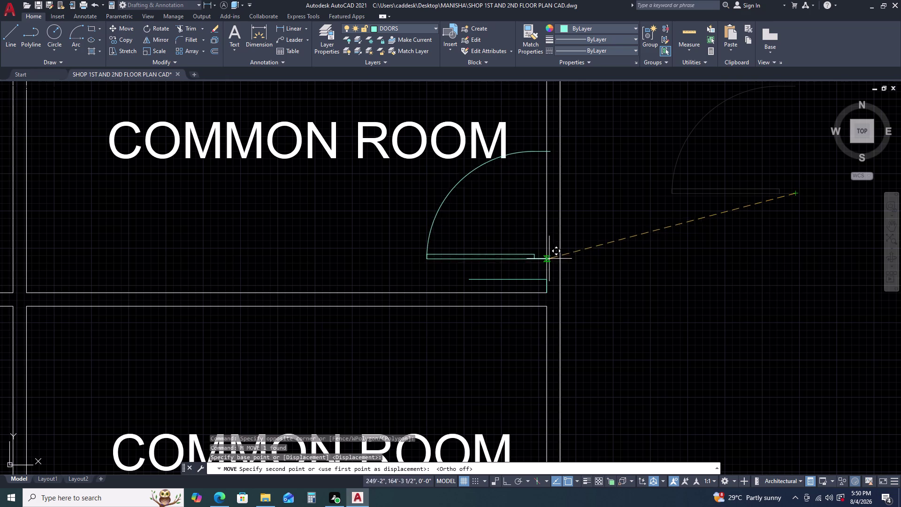
scroll(up, 3)
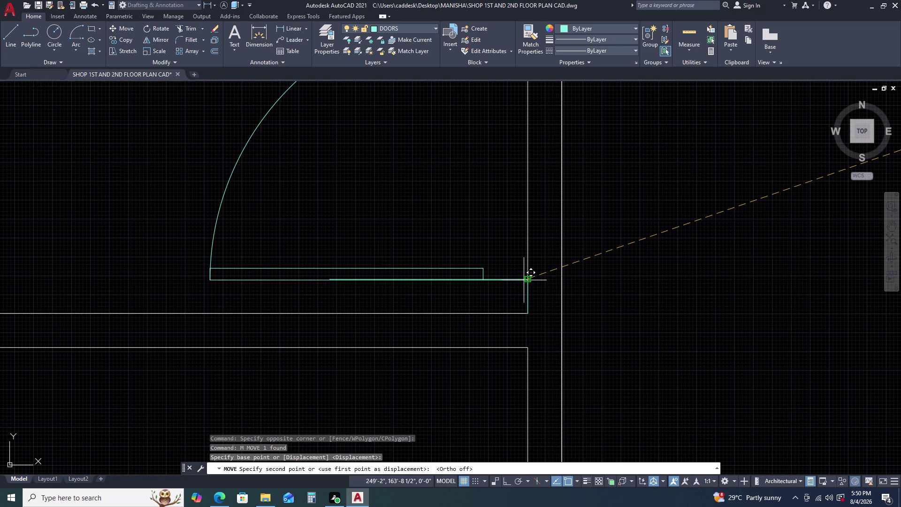
click(527, 280)
Shift the door swing block onto the outer wall line.
click(491, 271)
click(476, 256)
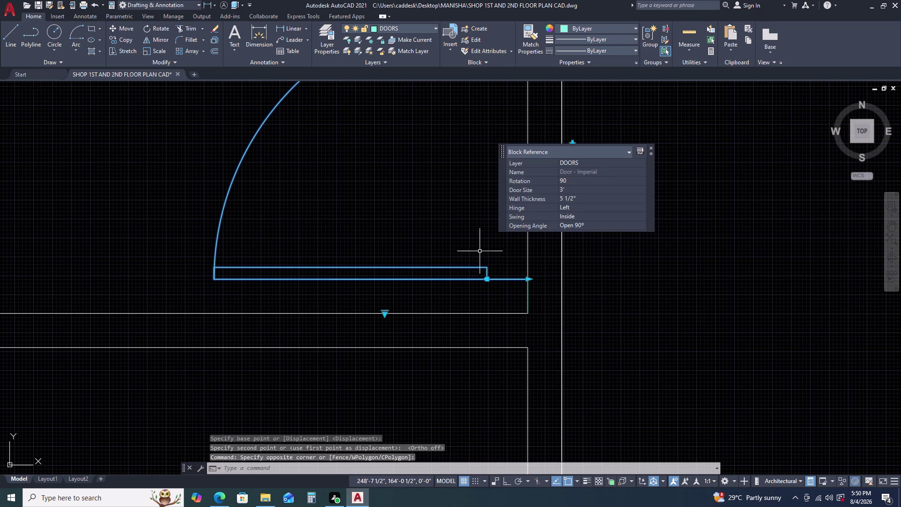
key(m)
key(space)
click(528, 281)
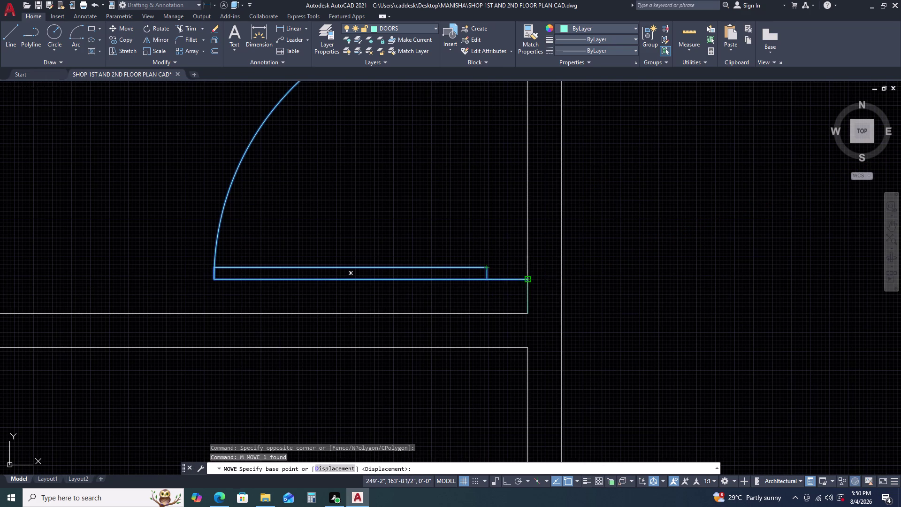
key(F8)
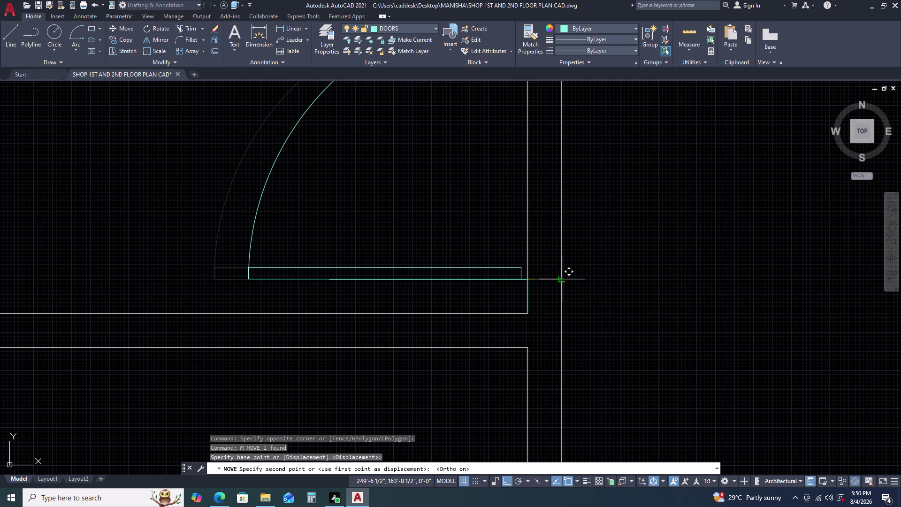
click(562, 281)
key(Escape)
Erase the stray line under the door and the short line along the door leaf.
click(529, 287)
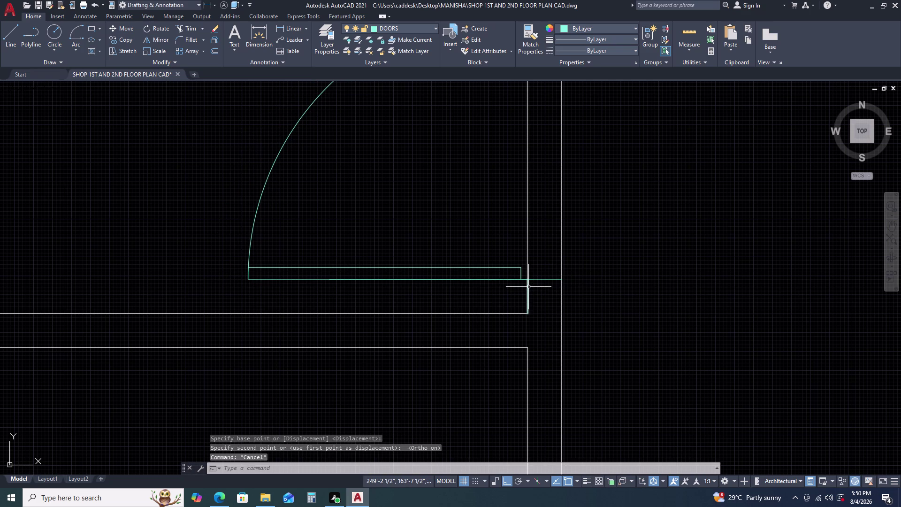
key(Delete)
click(500, 277)
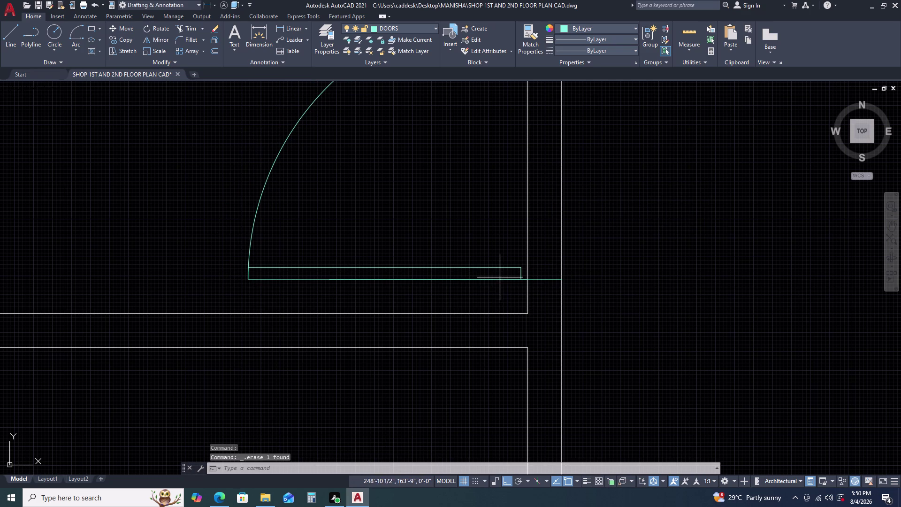
key(Escape)
click(488, 279)
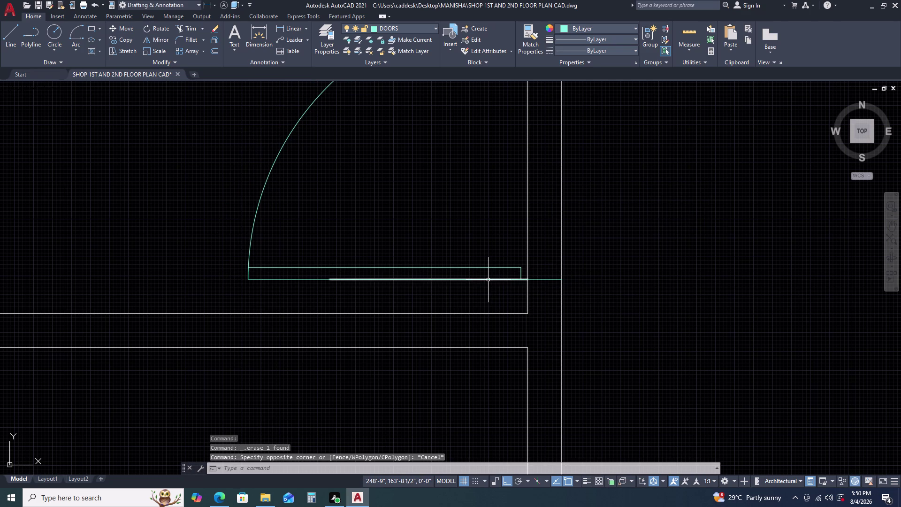
key(Delete)
Zoom out and trim two line ends near the door.
scroll(down, 3)
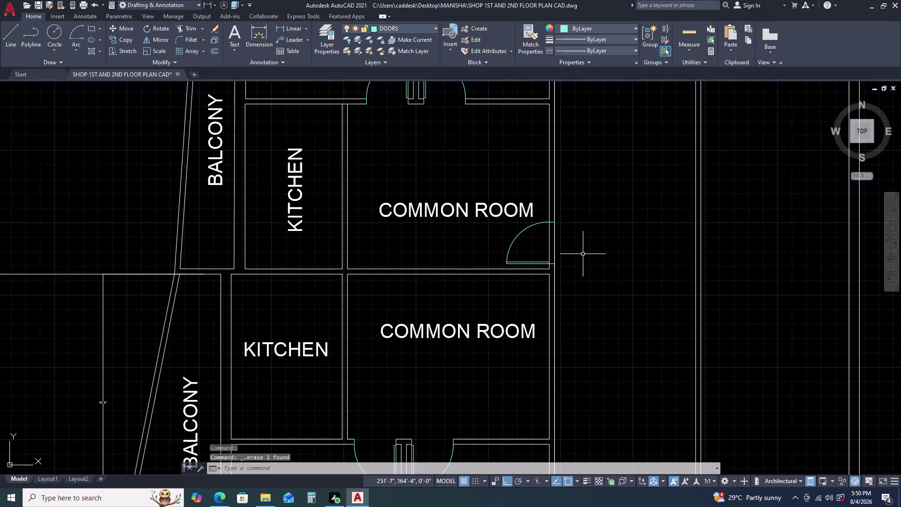
scroll(down, 3)
text(TR)
key(space)
scroll(up, 3)
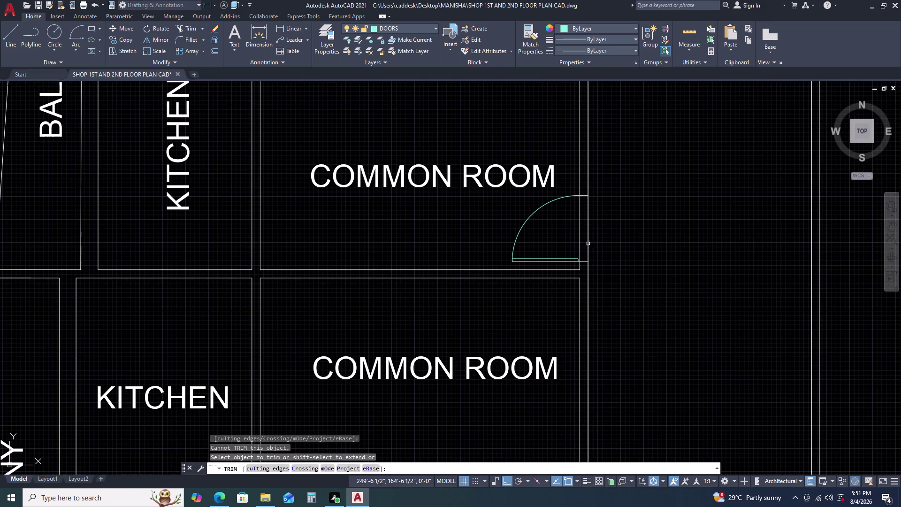
click(597, 233)
click(576, 230)
key(Escape)
scroll(down, 3)
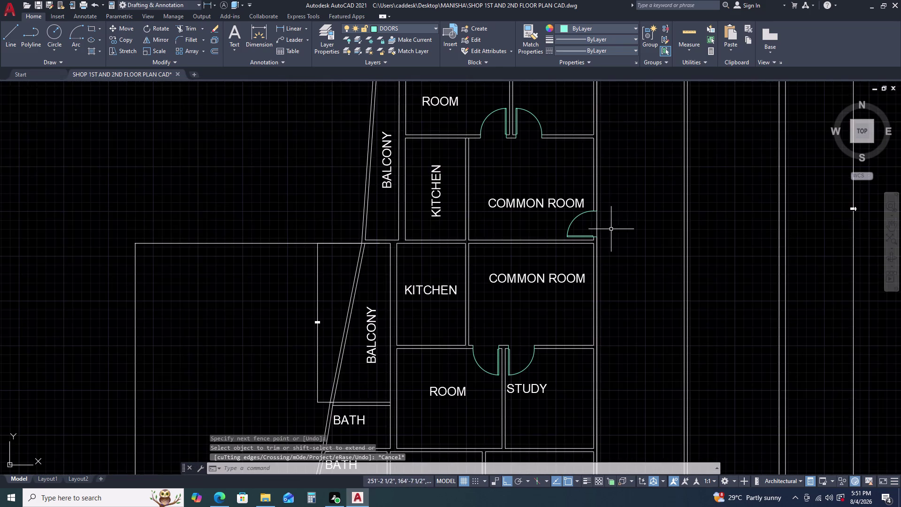
scroll(down, 3)
scroll(up, 3)
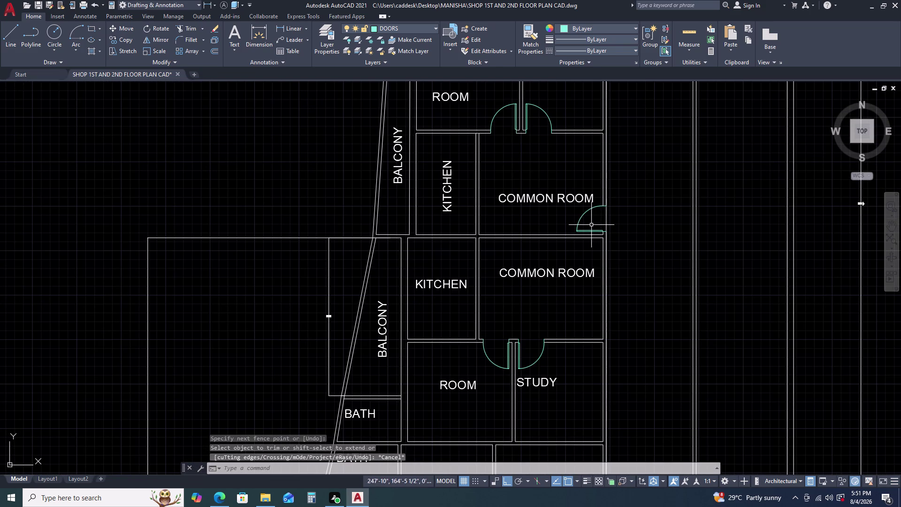
key(l)
key(space)
scroll(up, 3)
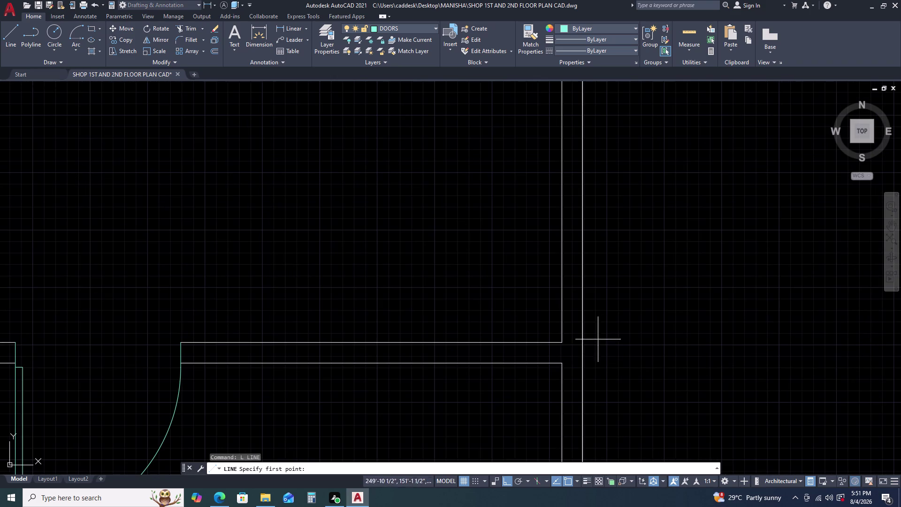
Draw a 4.5-unit line starting from the wall edge.
drag(561, 341, 562, 336)
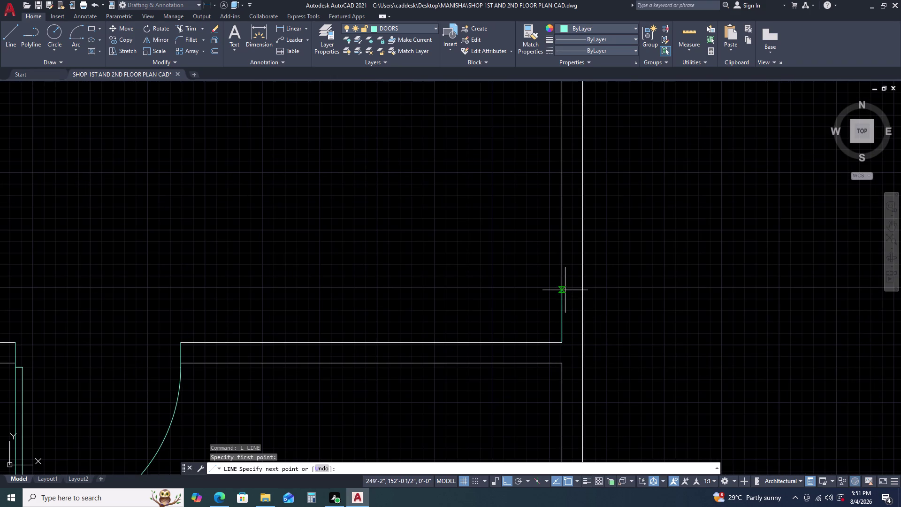
key(4)
key(period)
key(5)
key(Return)
click(486, 298)
key(Escape)
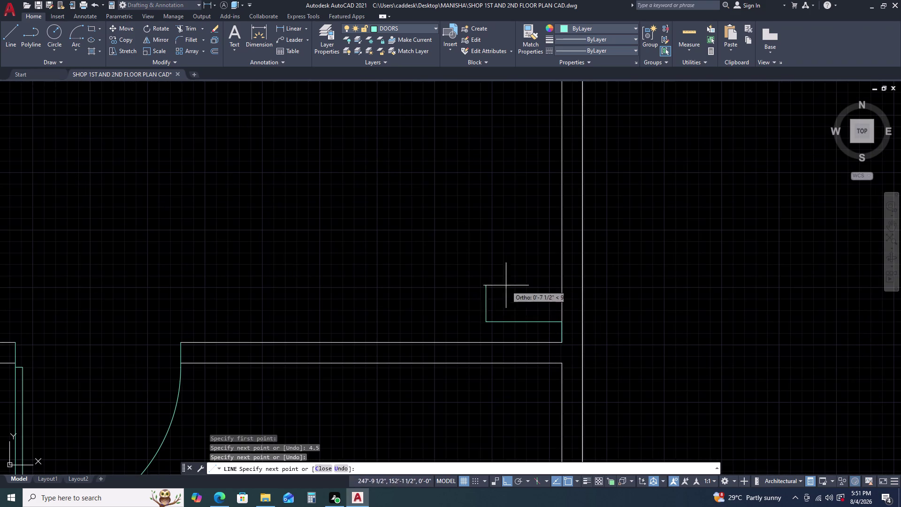
Copy the upper common room's door swing down onto the lower common room wall.
scroll(down, 3)
click(555, 164)
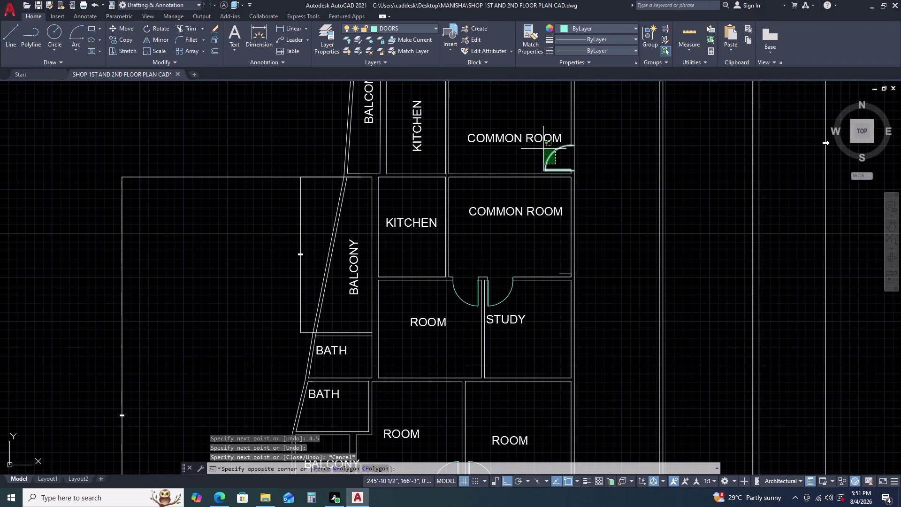
click(543, 148)
key(c)
key(o)
key(space)
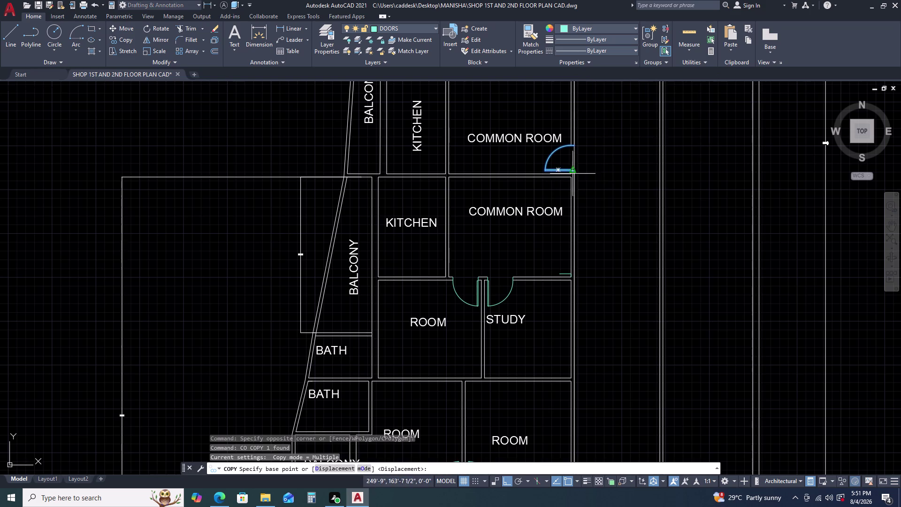
scroll(up, 3)
click(575, 162)
scroll(down, 3)
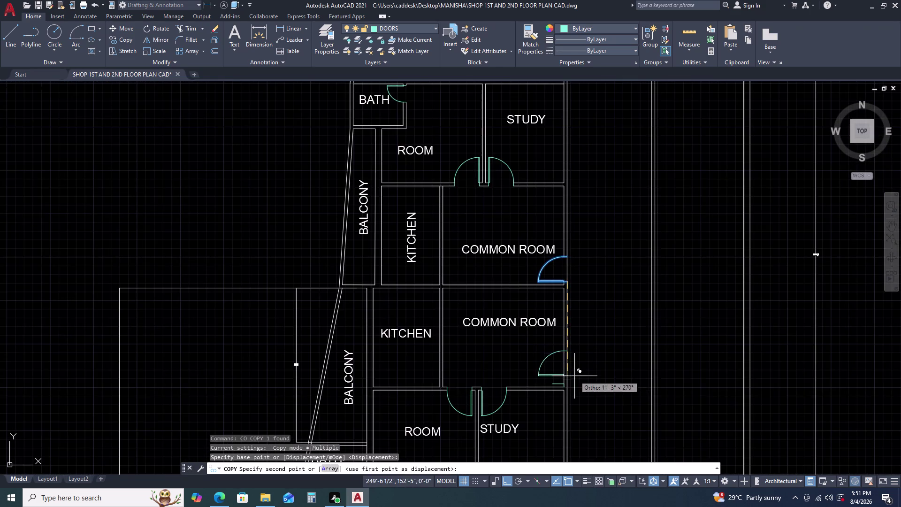
scroll(up, 3)
scroll(up, 3)
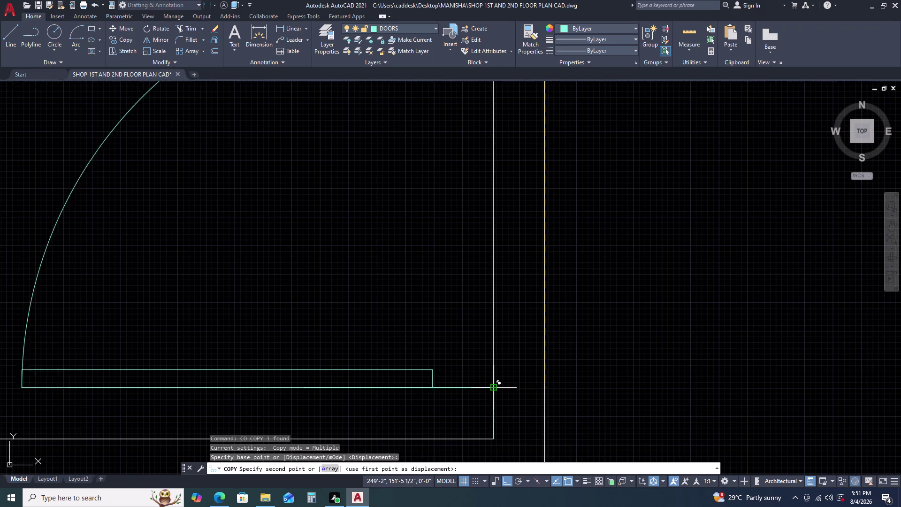
double_click(496, 389)
key(Escape)
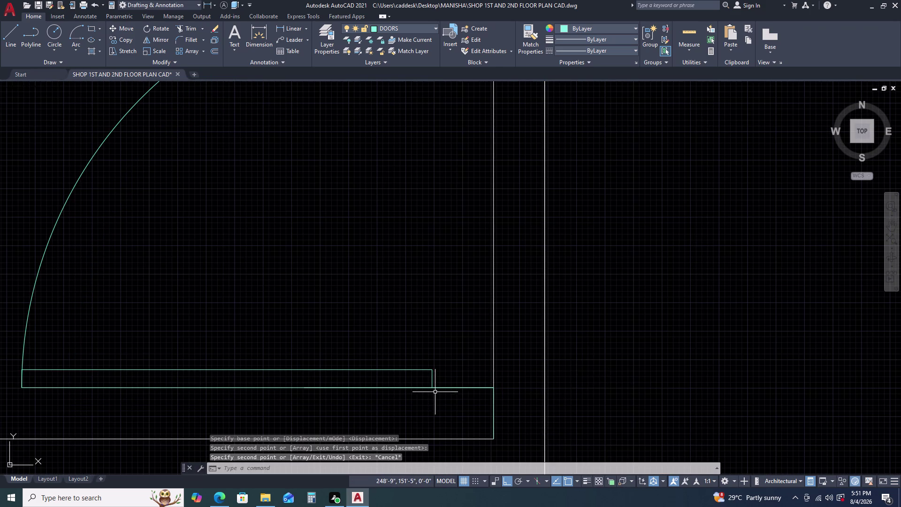
Move the copied door swing against the wall corner.
scroll(down, 3)
middle_drag(423, 395, 438, 327)
scroll(up, 3)
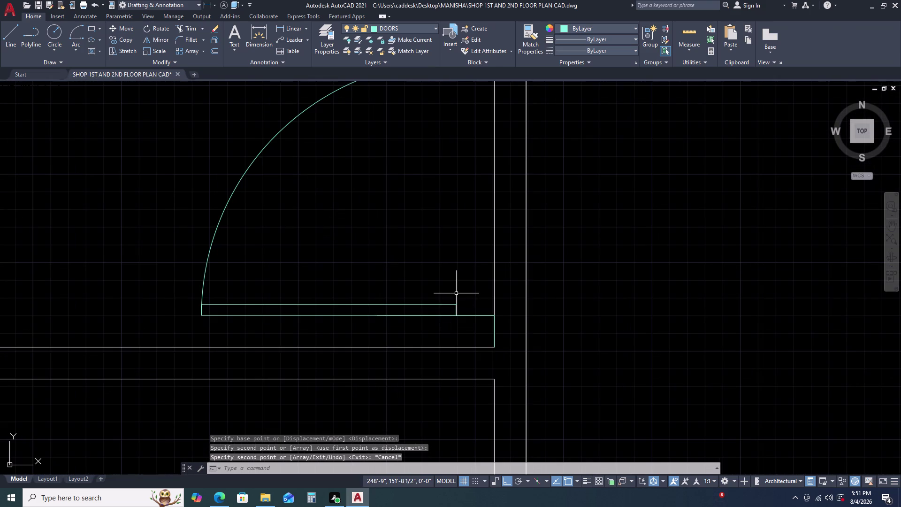
click(456, 294)
click(440, 306)
key(m)
key(space)
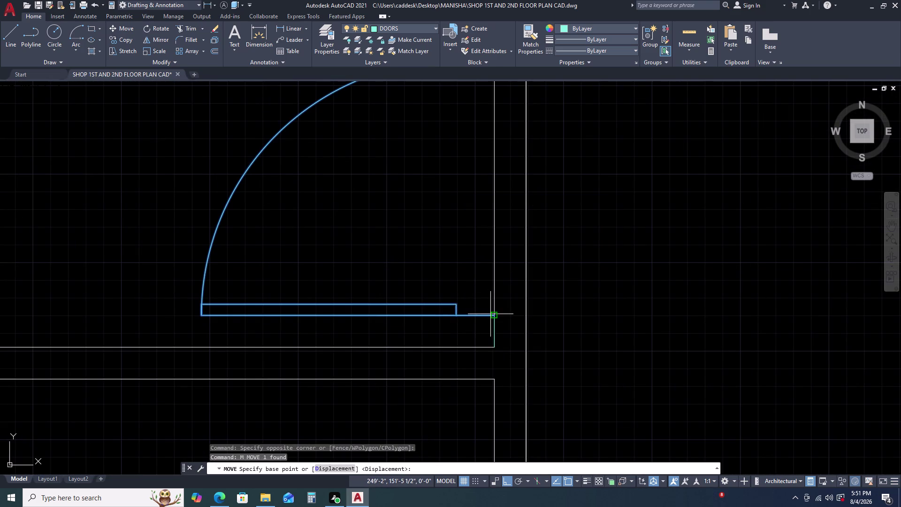
drag(494, 318, 506, 317)
click(527, 317)
key(Escape)
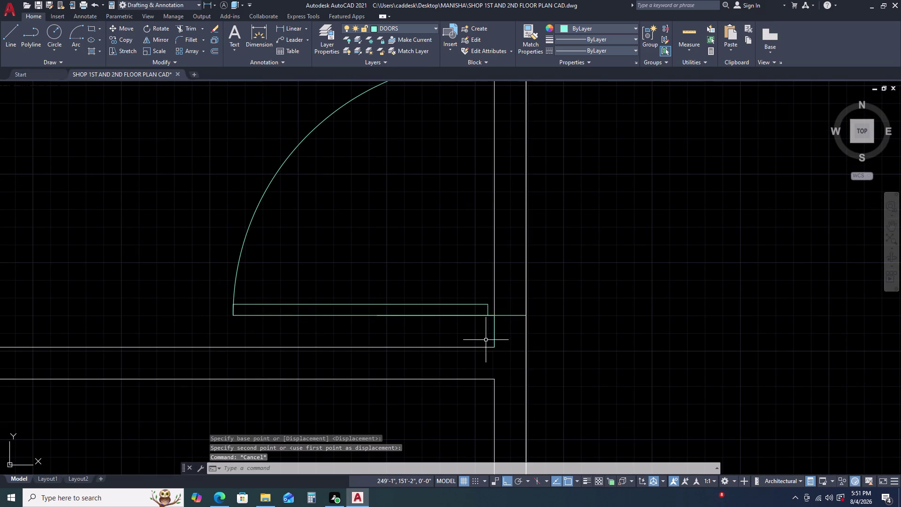
Erase the stray line next to the copied door.
click(494, 334)
key(Delete)
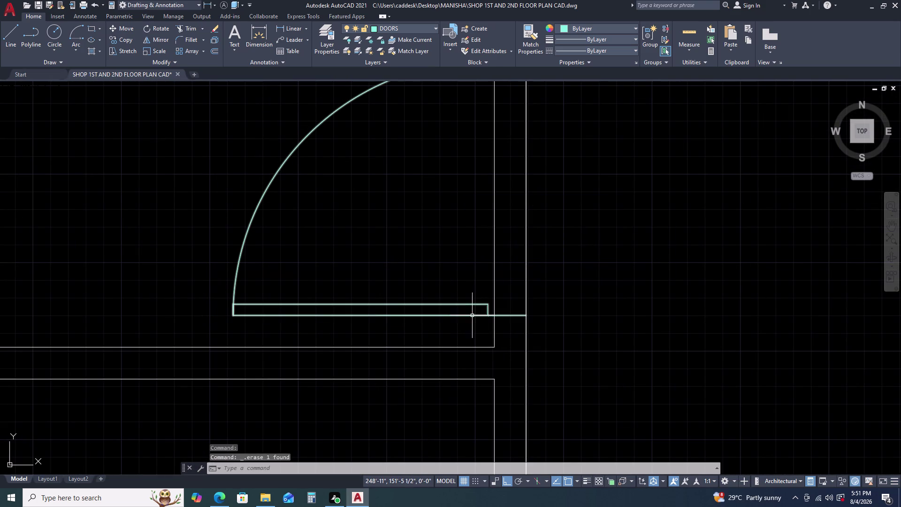
click(471, 316)
key(Escape)
click(419, 317)
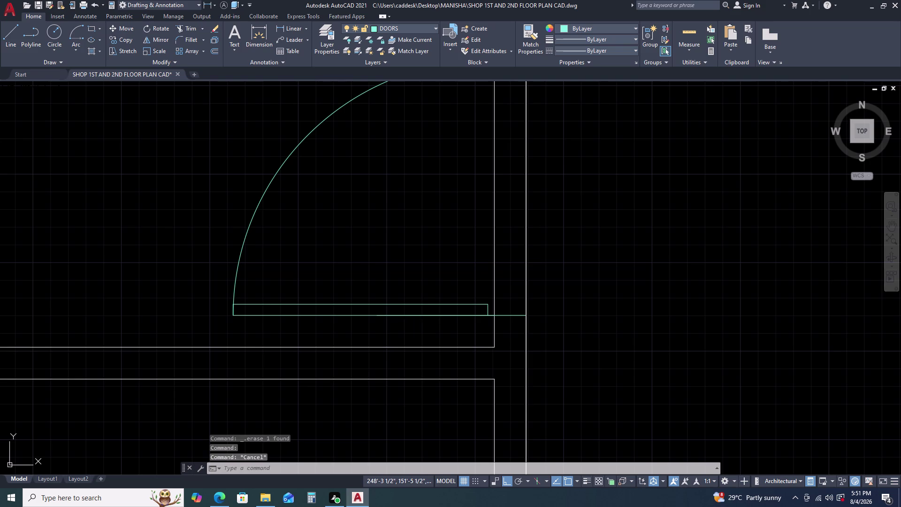
click(419, 316)
click(406, 315)
key(Escape)
key(Escape)
key(Escape)
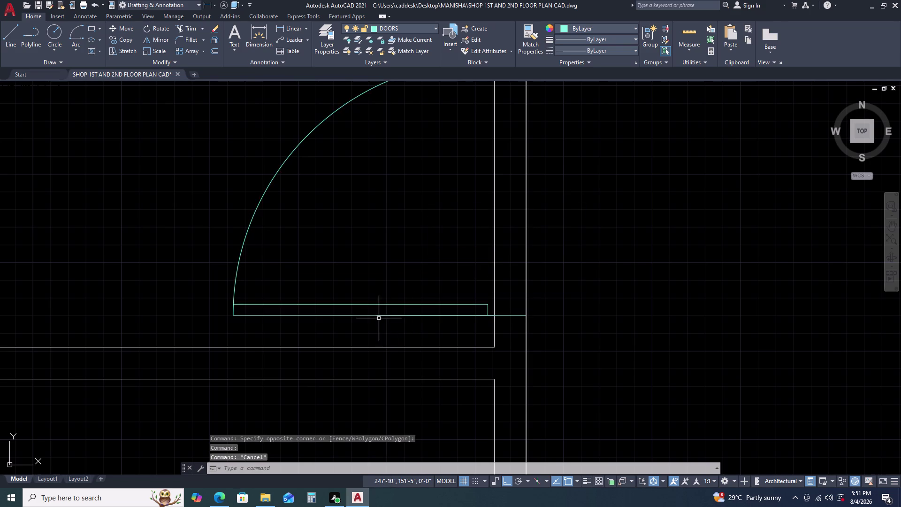
Inspect the copied door swing to confirm it sits flush on the right wall.
scroll(up, 3)
scroll(up, 3)
click(385, 305)
scroll(down, 3)
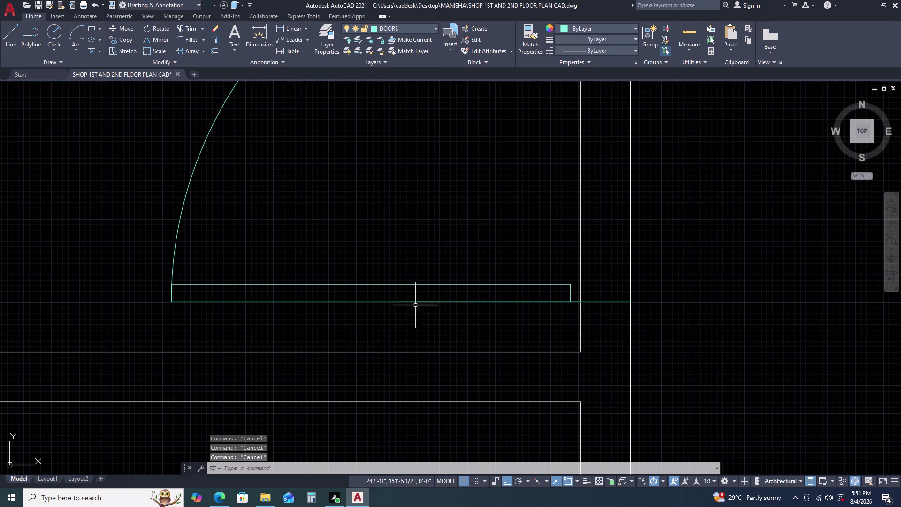
key(Escape)
scroll(up, 3)
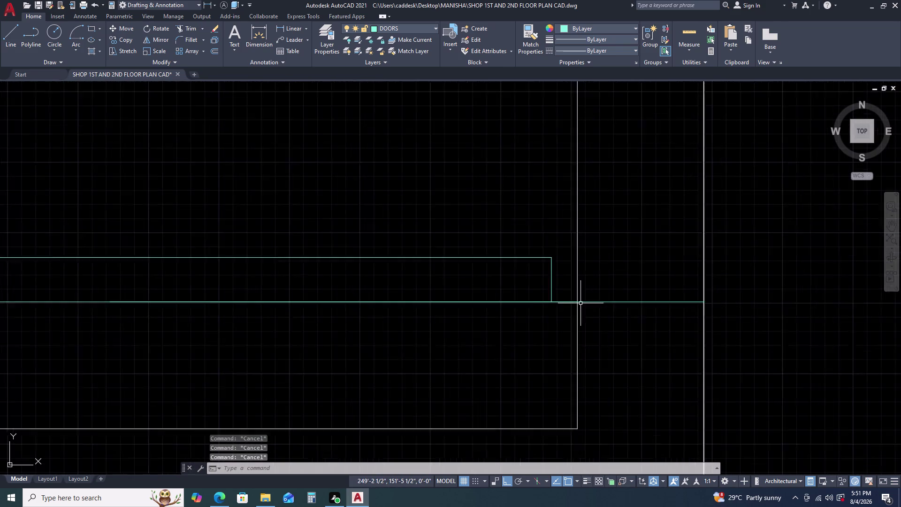
click(565, 302)
key(Escape)
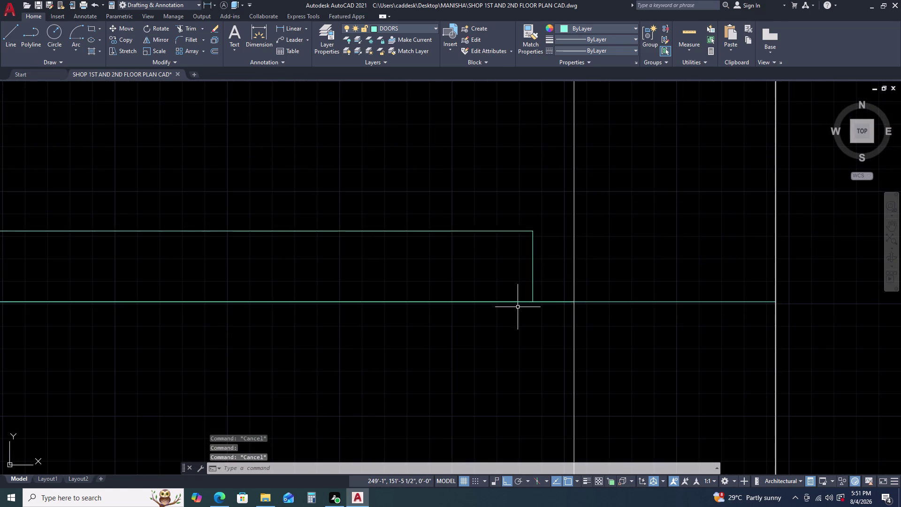
scroll(down, 3)
click(482, 302)
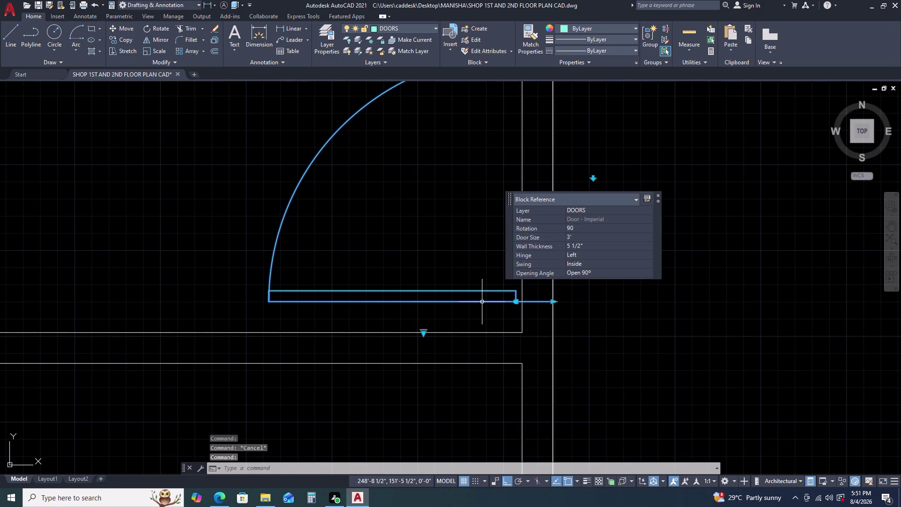
key(Escape)
scroll(down, 3)
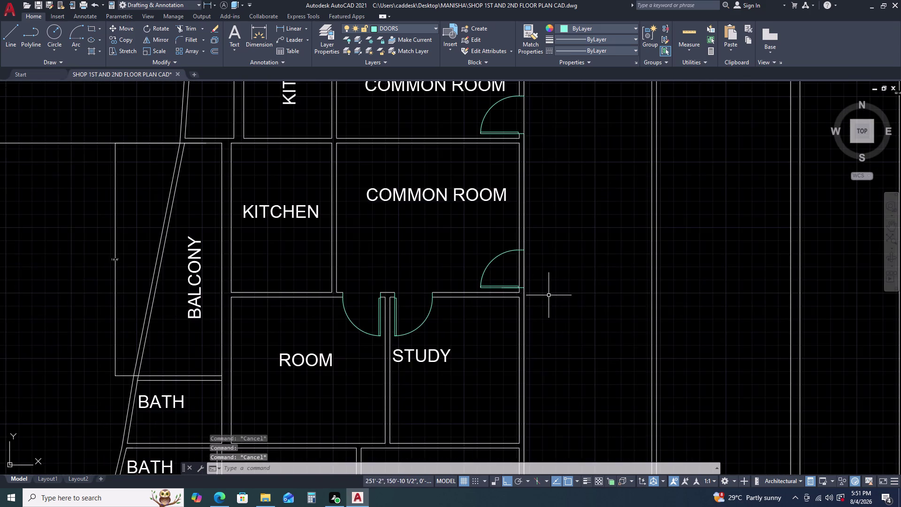
scroll(down, 3)
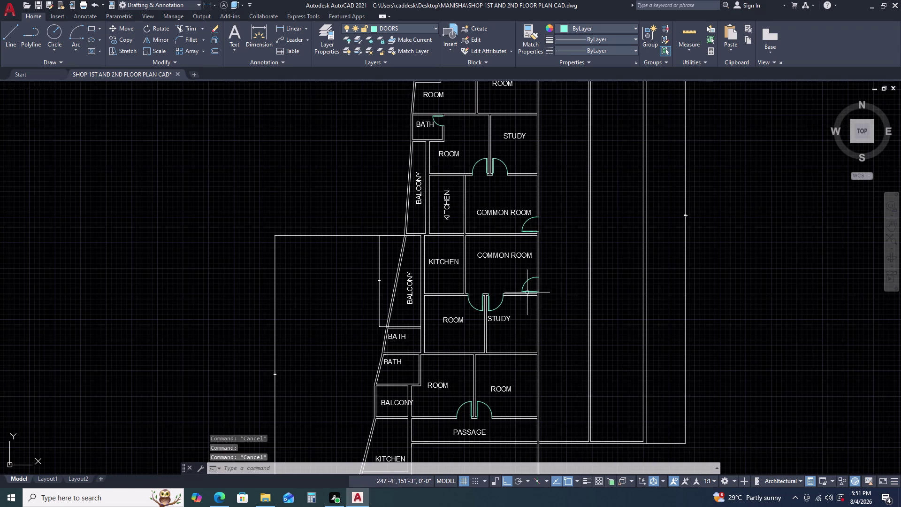
Trim the wall lines at the door with a TR fence.
scroll(up, 3)
text(TR)
key(space)
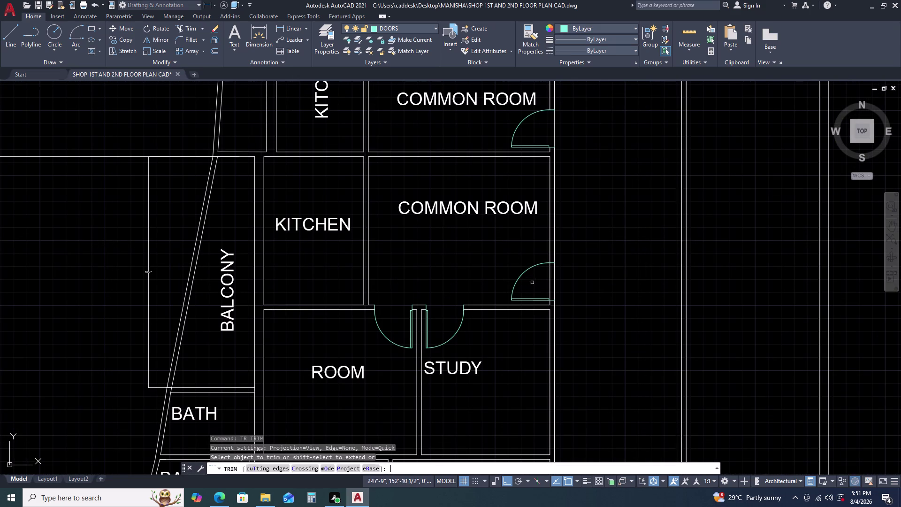
scroll(up, 3)
click(633, 272)
drag(633, 272, 628, 272)
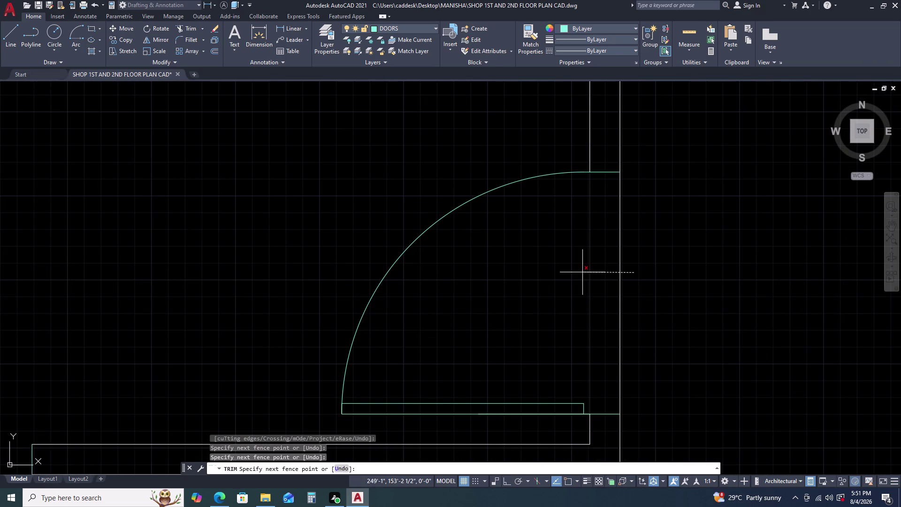
click(577, 272)
scroll(down, 3)
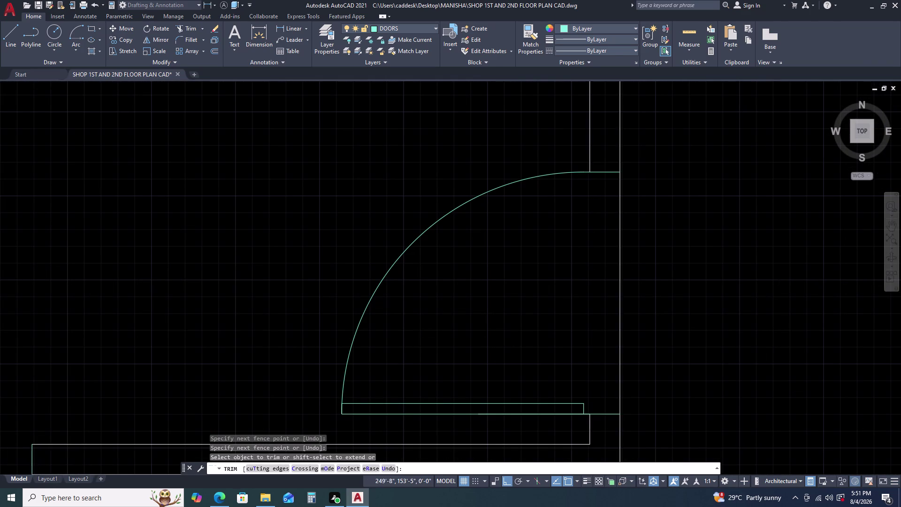
scroll(down, 3)
key(Escape)
Window-select objects near the door, clear the selection, and pan to the lower common-room door.
scroll(up, 3)
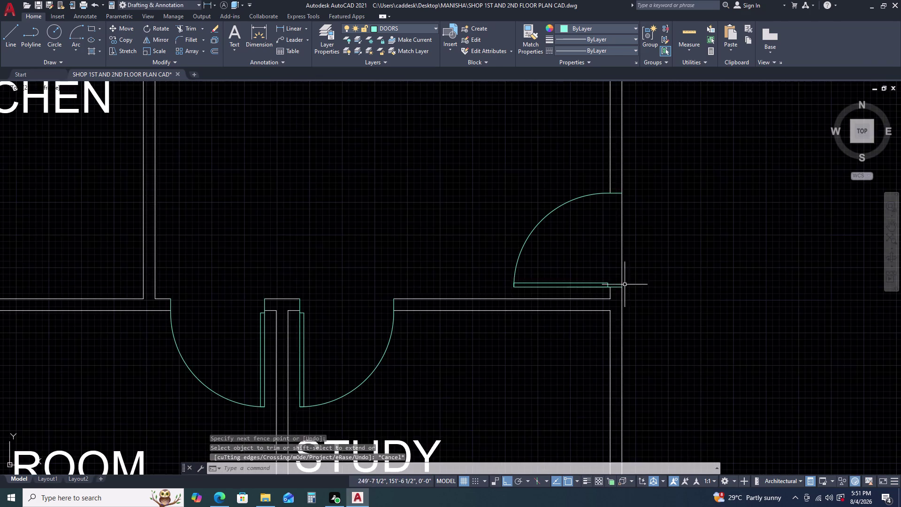
scroll(up, 3)
scroll(up, 3)
scroll(up, 3)
scroll(down, 3)
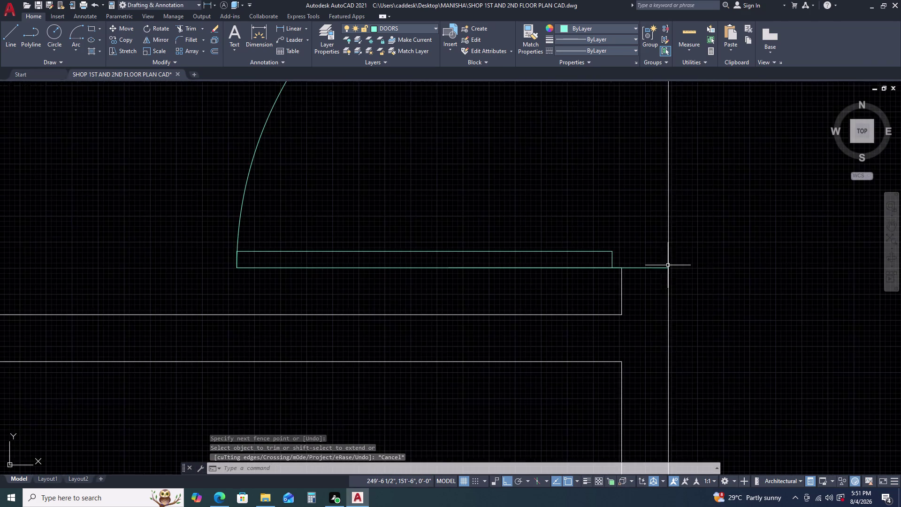
scroll(down, 3)
click(678, 228)
click(659, 229)
scroll(down, 3)
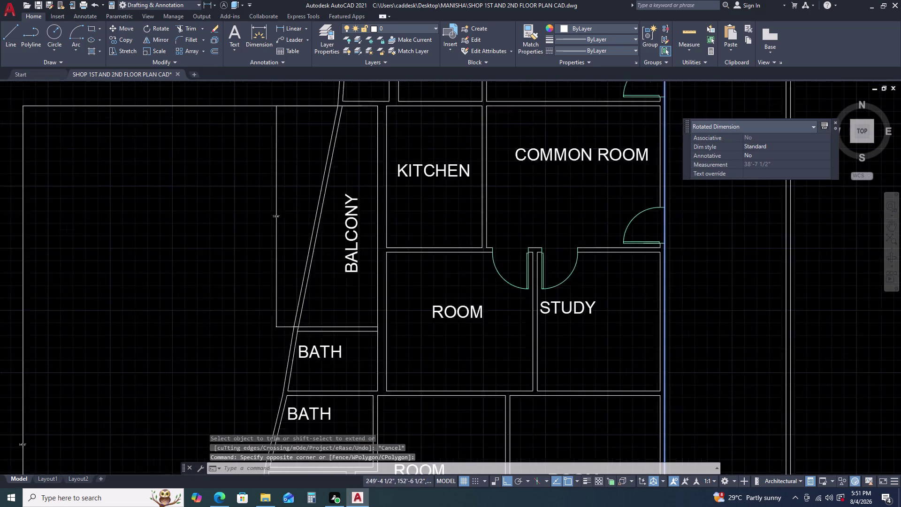
scroll(down, 3)
scroll(down, 3)
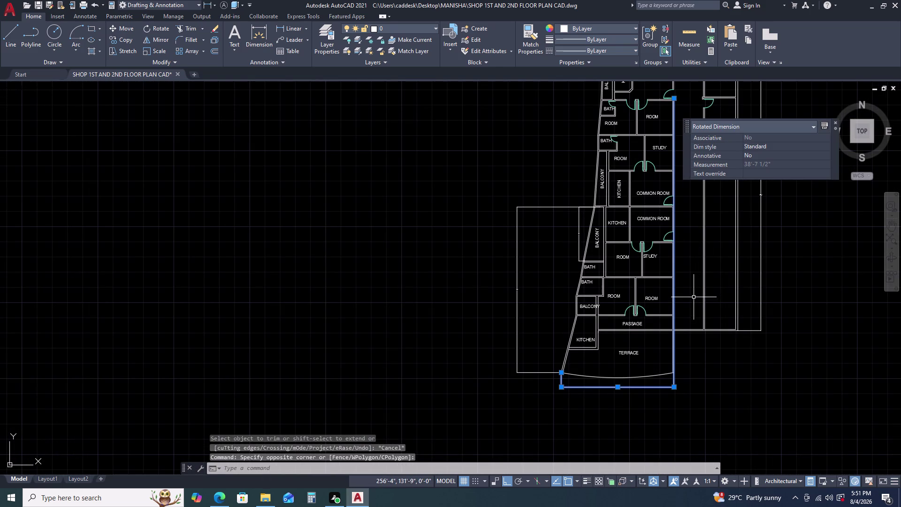
middle_drag(694, 297, 673, 300)
middle_drag(658, 302, 629, 305)
middle_click(613, 306)
scroll(up, 3)
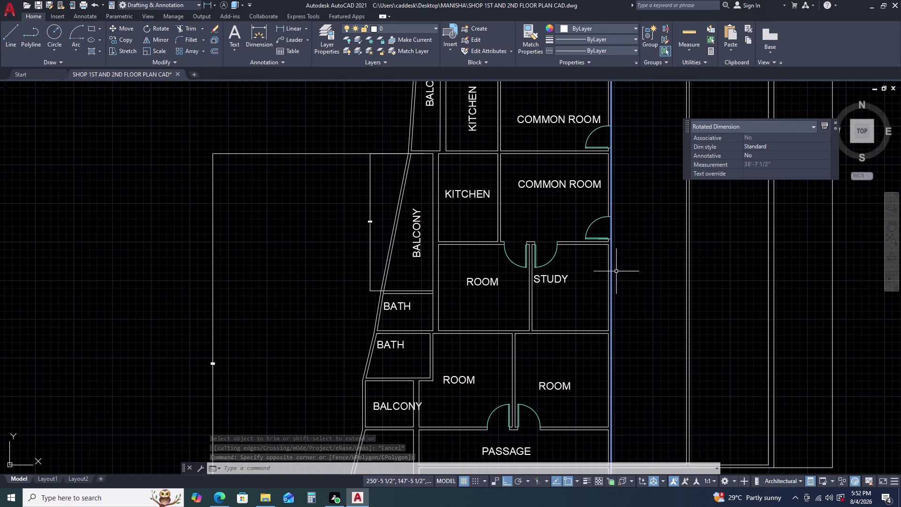
key(Escape)
scroll(up, 3)
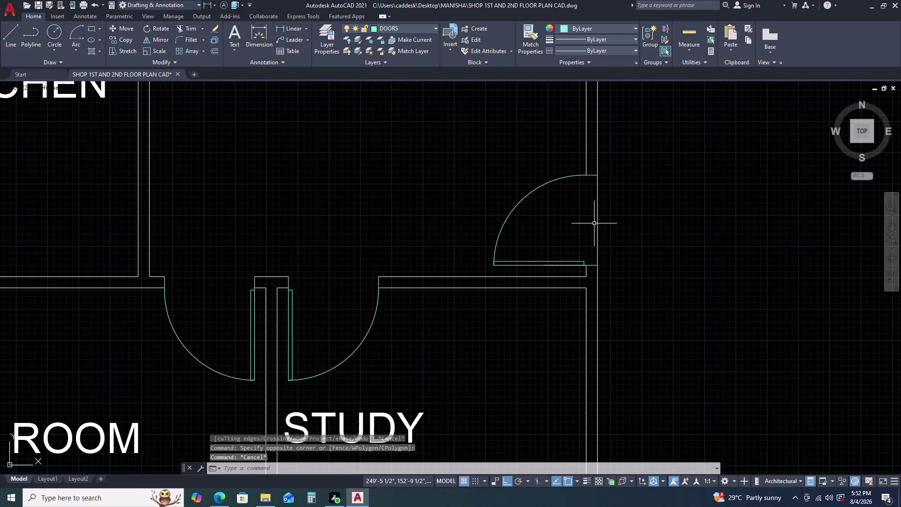
middle_drag(596, 219, 571, 254)
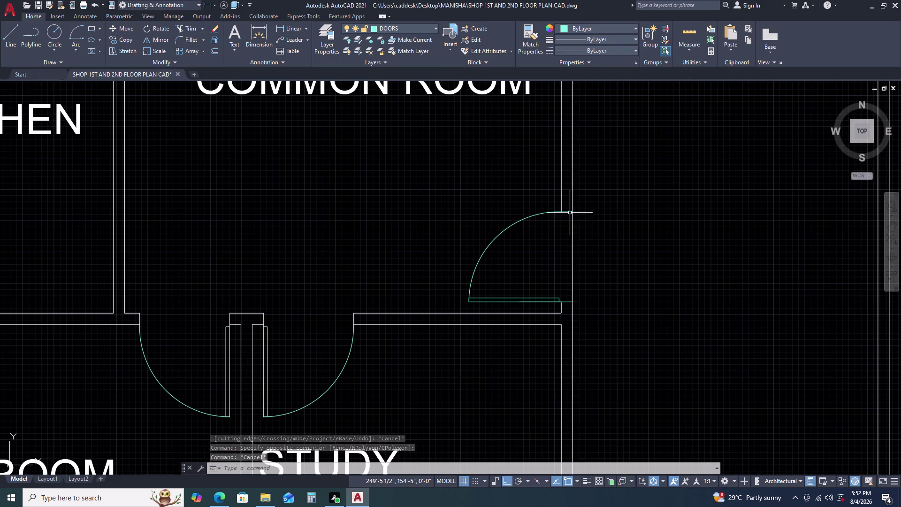
scroll(up, 3)
Draw two closing lines at the door opening, along the wall edge and at the corner.
text(L)
key(space)
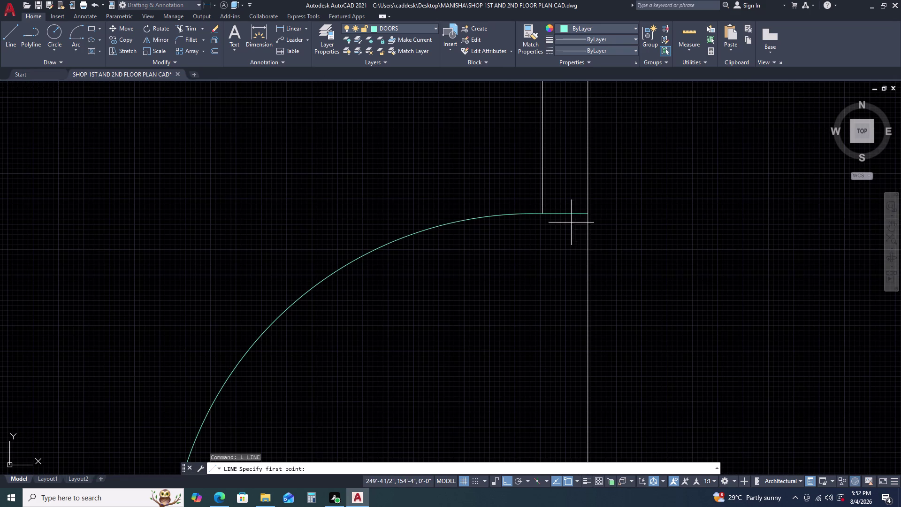
click(586, 214)
click(656, 219)
key(Escape)
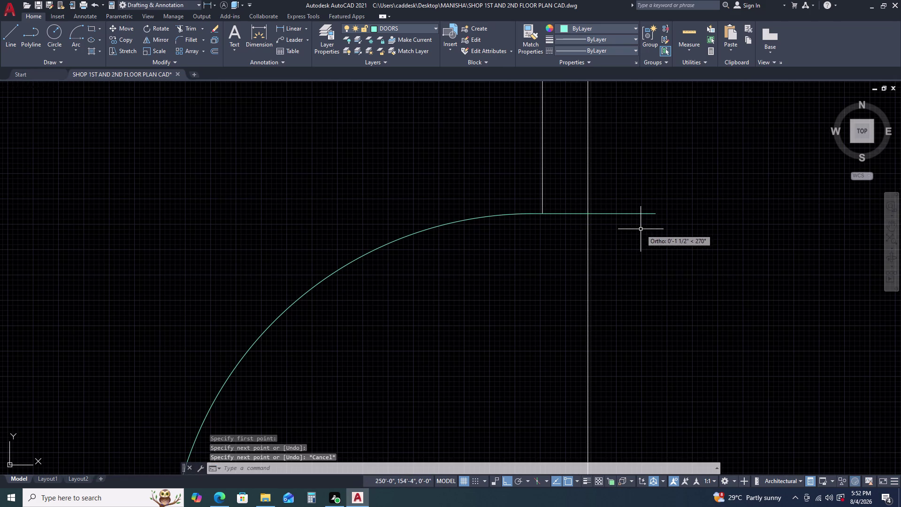
middle_drag(625, 311, 599, 195)
scroll(down, 3)
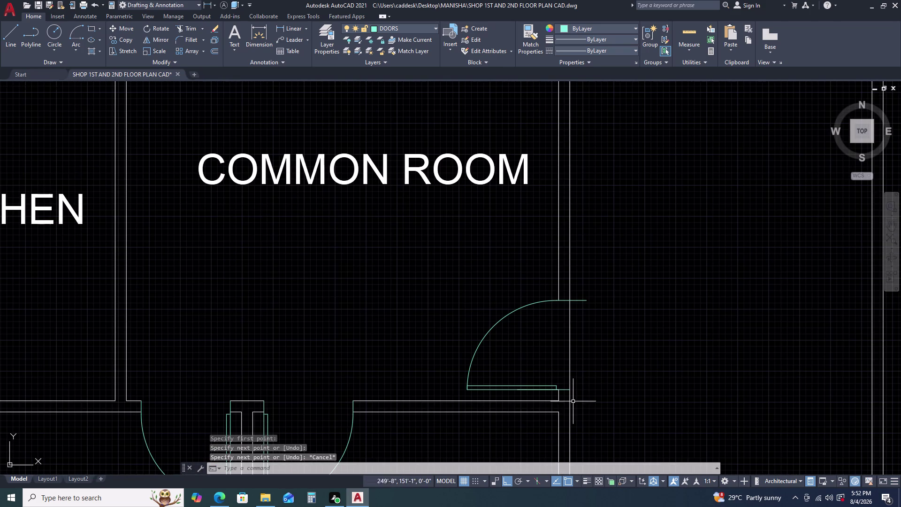
key(space)
scroll(up, 3)
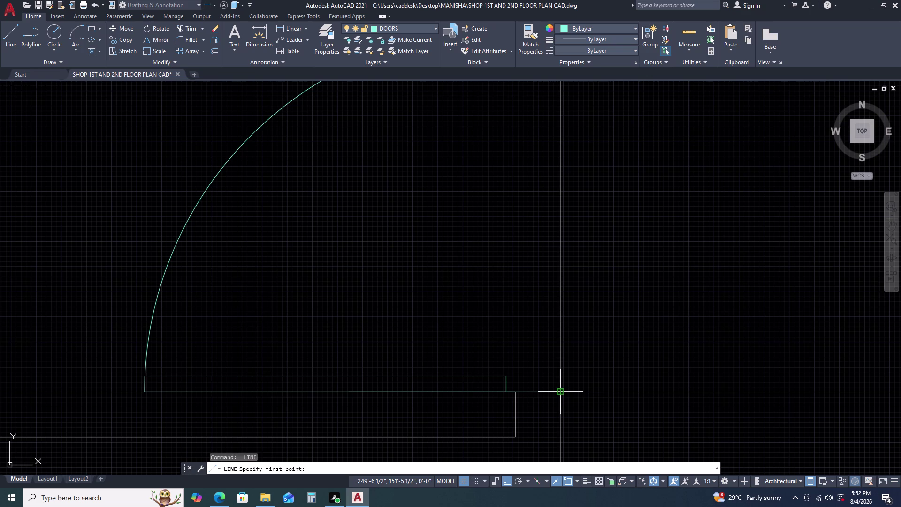
drag(576, 392, 597, 390)
click(546, 394)
key(Escape)
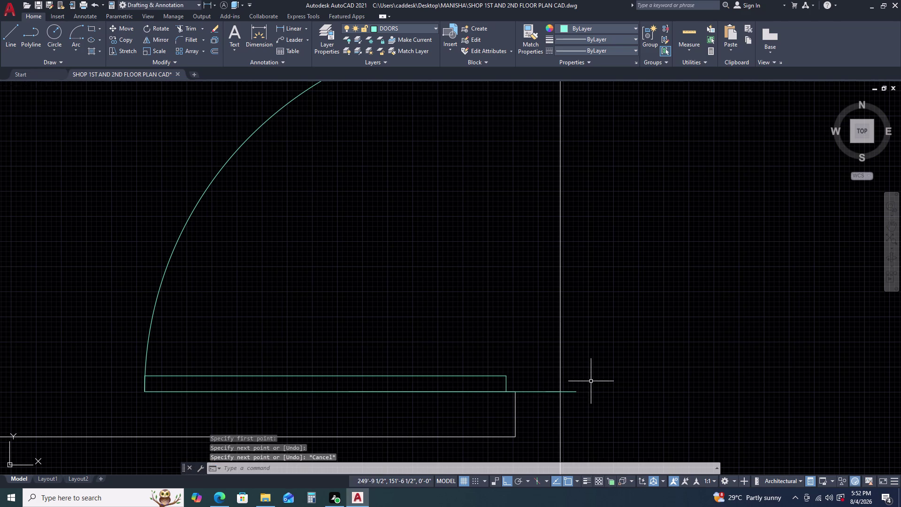
Run TRIM on the wall lines around the door opening.
scroll(up, 3)
text(TR)
key(space)
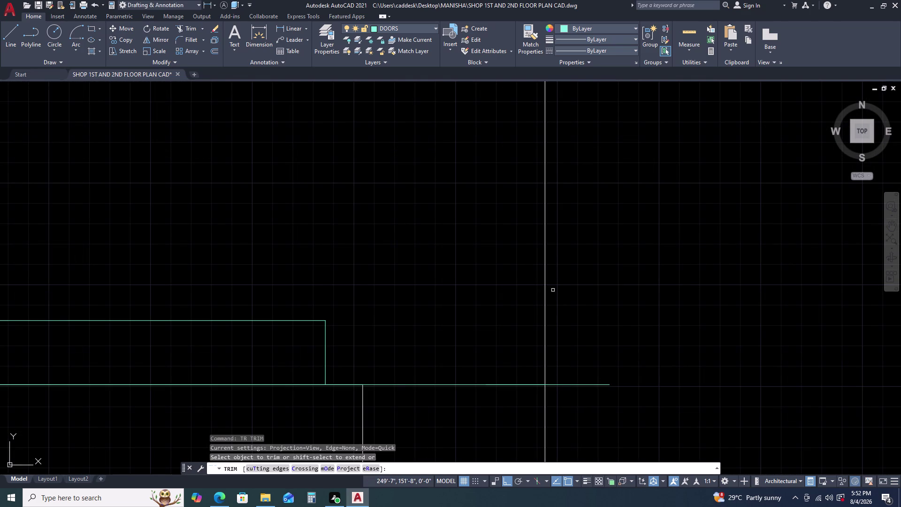
scroll(down, 3)
scroll(down, 3)
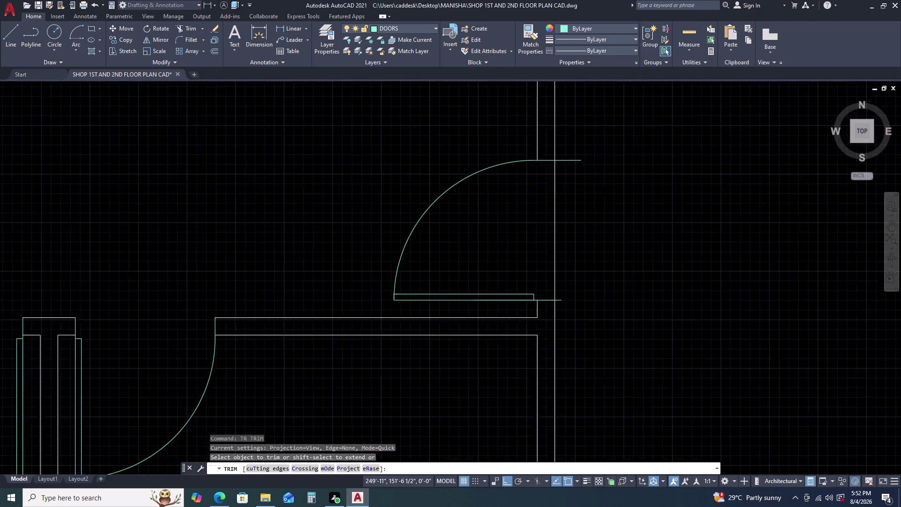
scroll(down, 3)
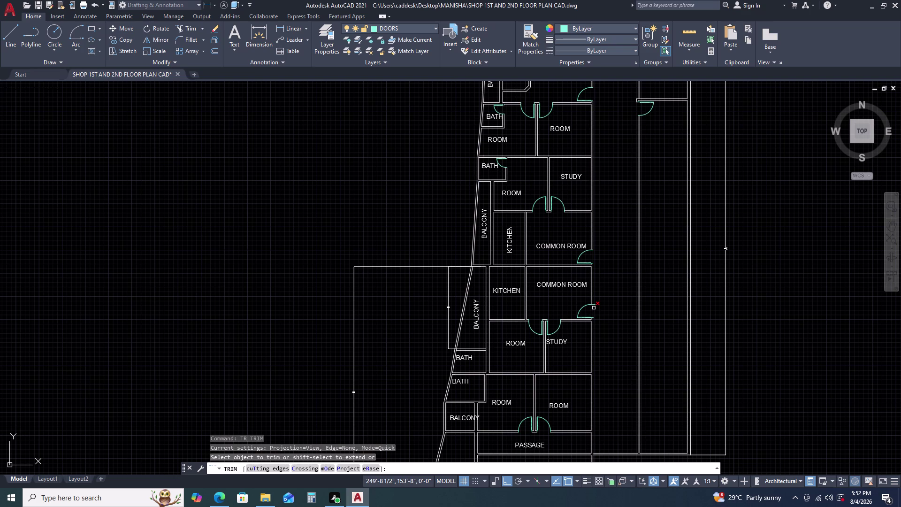
key(Escape)
Select the long 38'-7½" vertical dimension to inspect it.
scroll(up, 3)
scroll(up, 3)
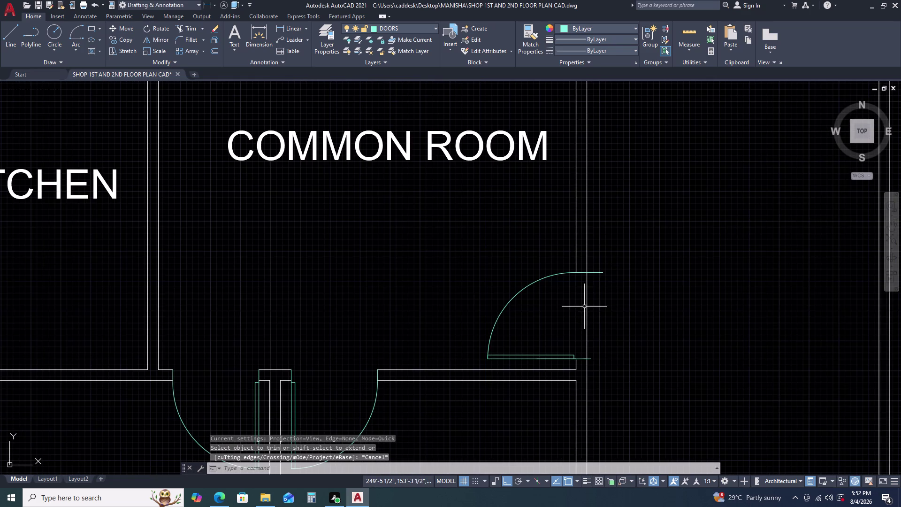
scroll(up, 3)
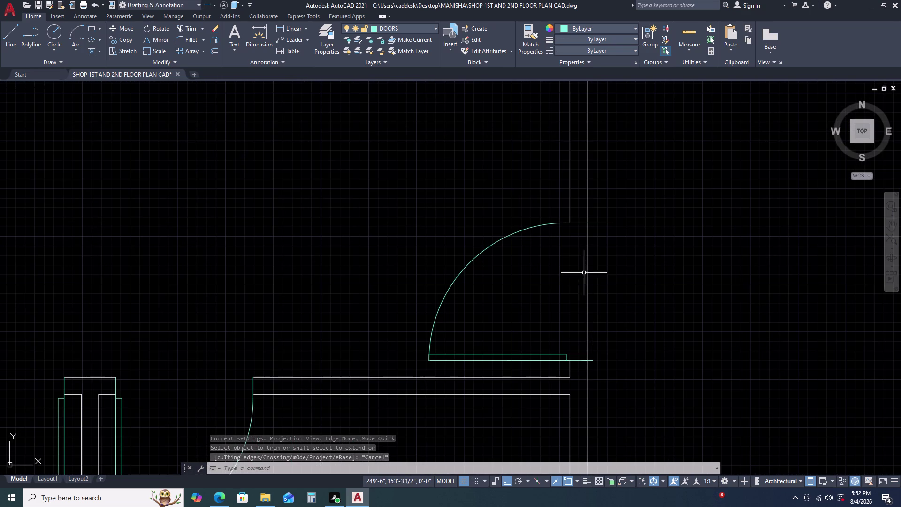
click(585, 234)
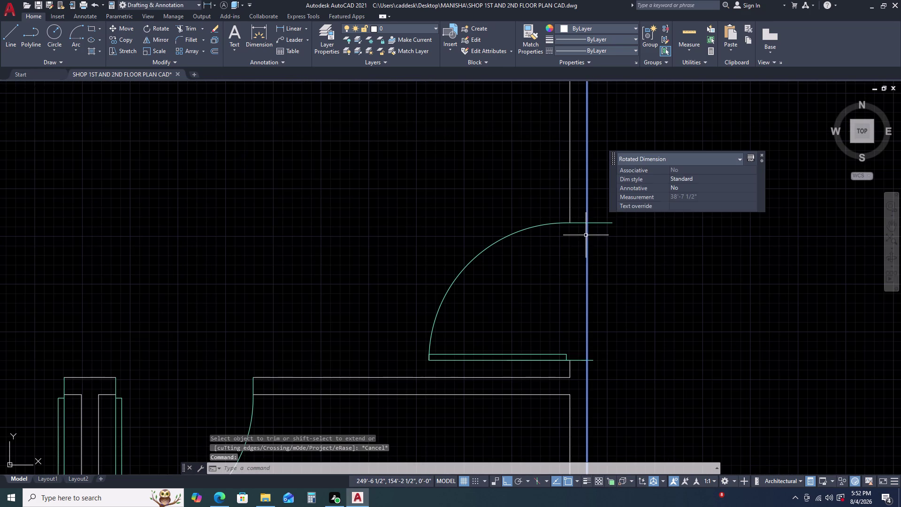
scroll(down, 3)
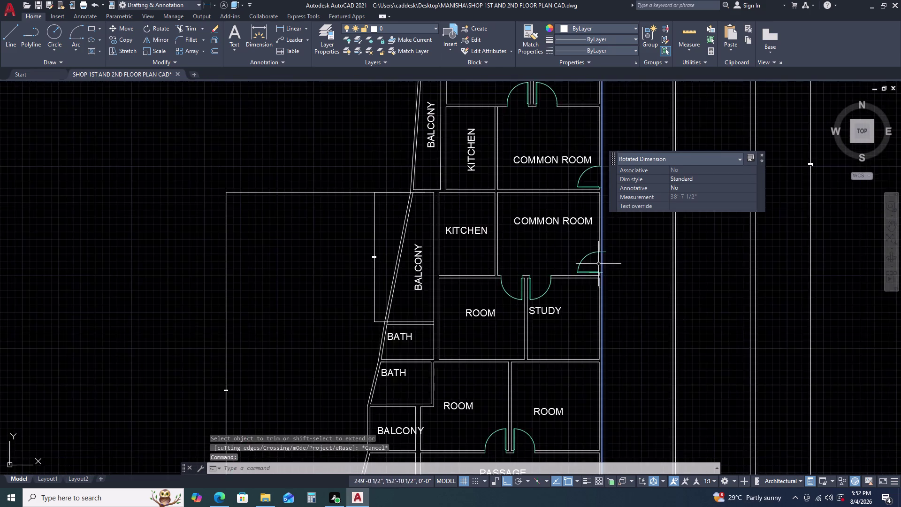
scroll(down, 3)
scroll(up, 3)
scroll(up, 3)
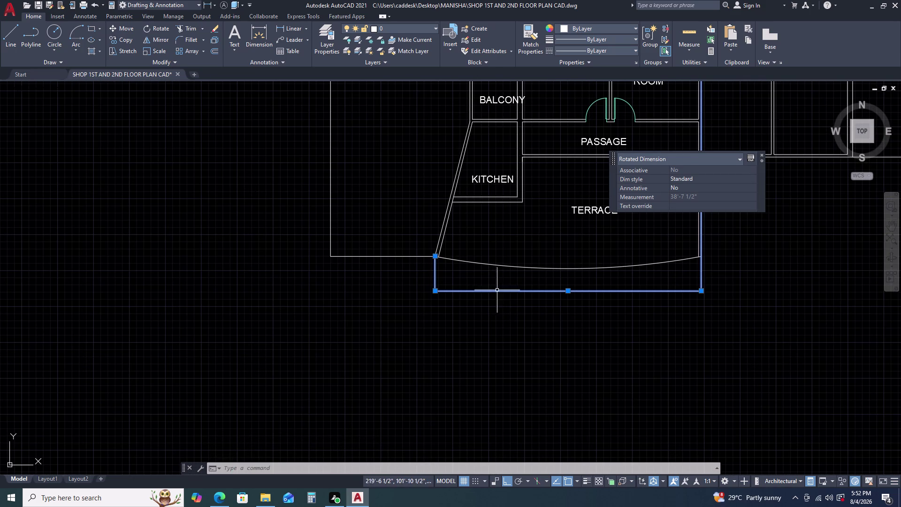
Erase the 38'-7½" rotated dimension under the terrace and pan across the plan.
key(Escape)
scroll(up, 3)
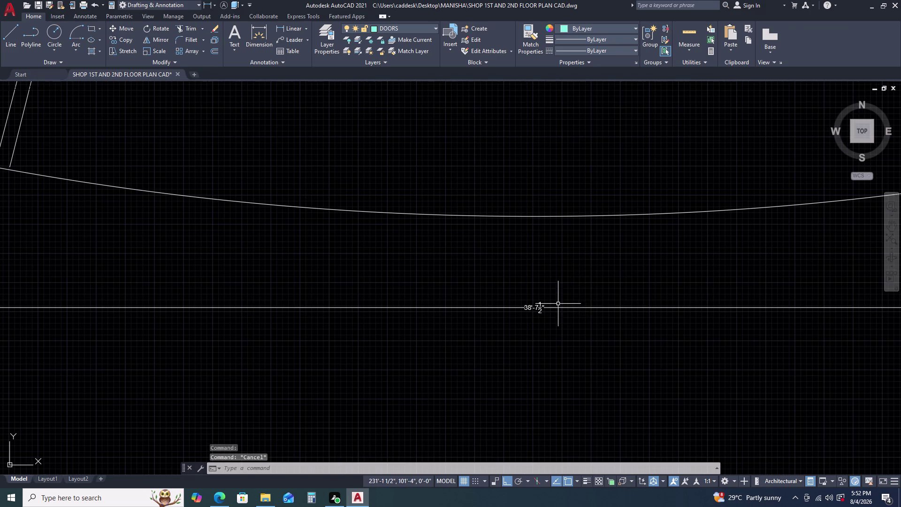
scroll(down, 3)
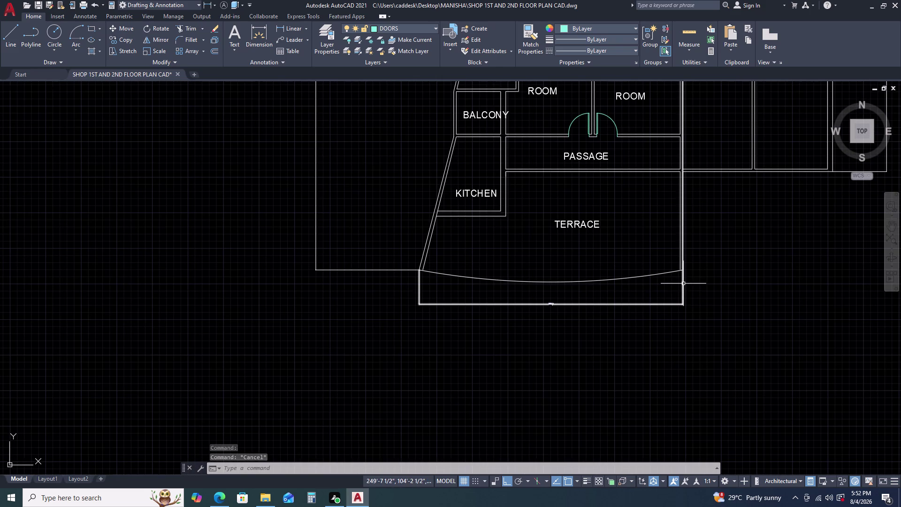
click(683, 283)
key(Delete)
scroll(down, 3)
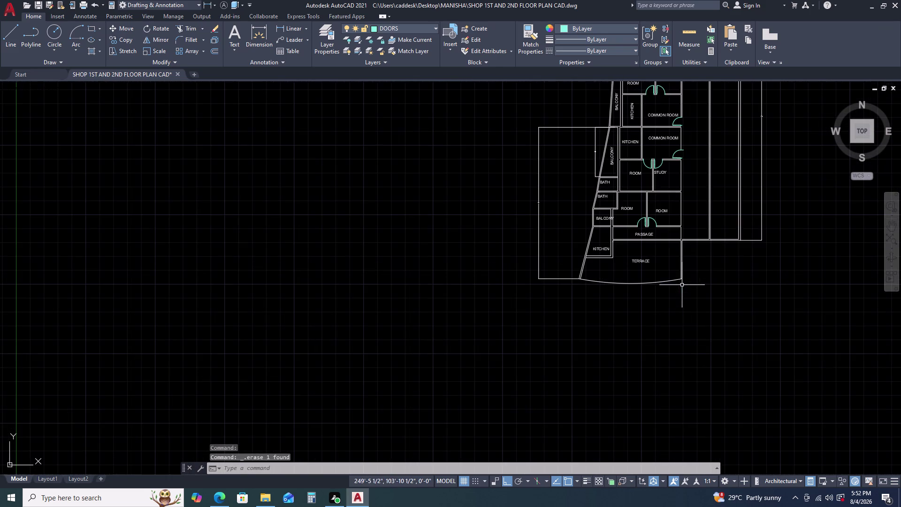
scroll(down, 3)
middle_drag(694, 245, 600, 288)
scroll(up, 3)
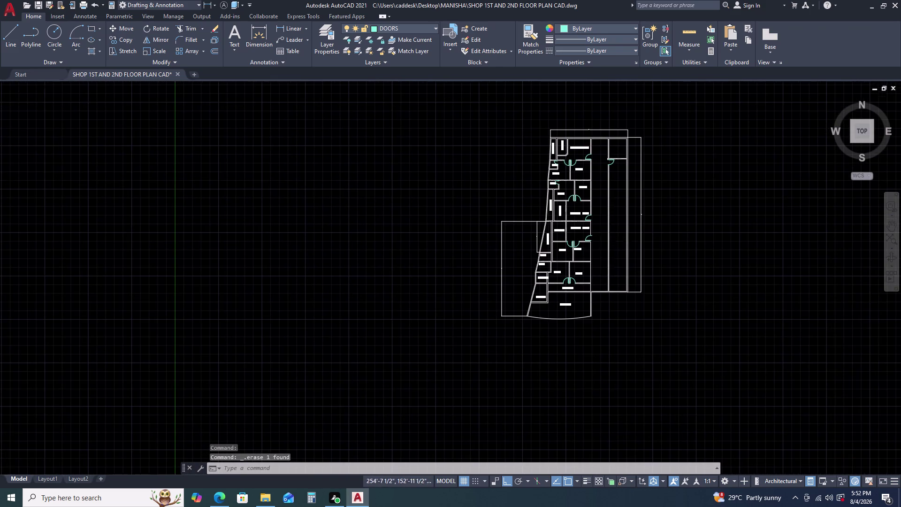
scroll(up, 3)
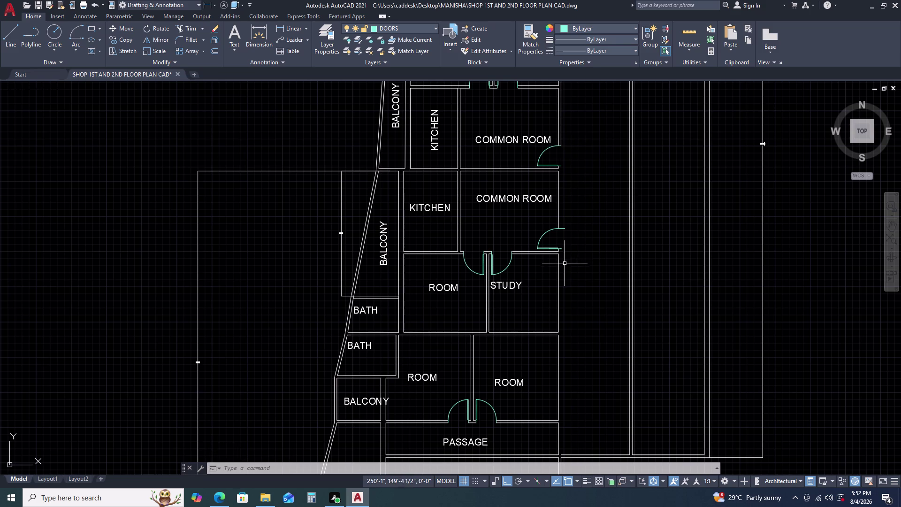
Draw a line from the door leaf's end down to the passage wall corner.
middle_drag(565, 257, 549, 165)
key(l)
key(space)
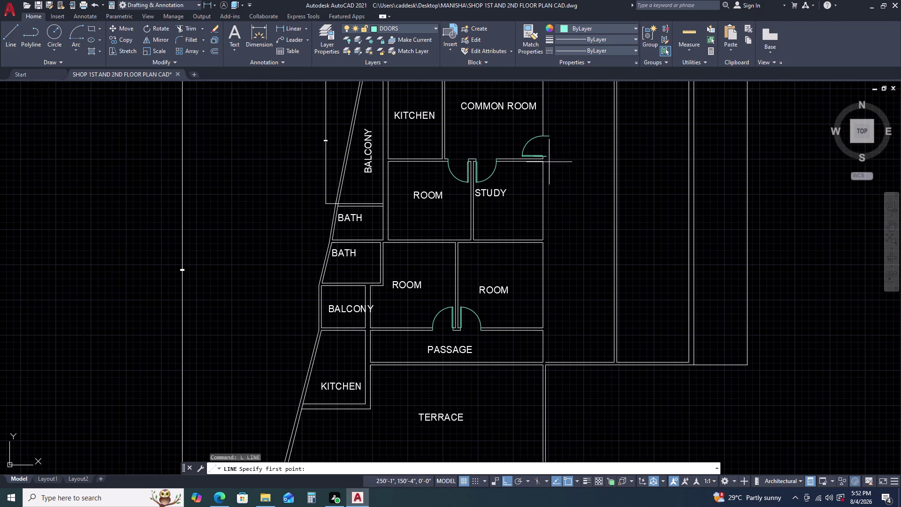
scroll(up, 3)
click(540, 158)
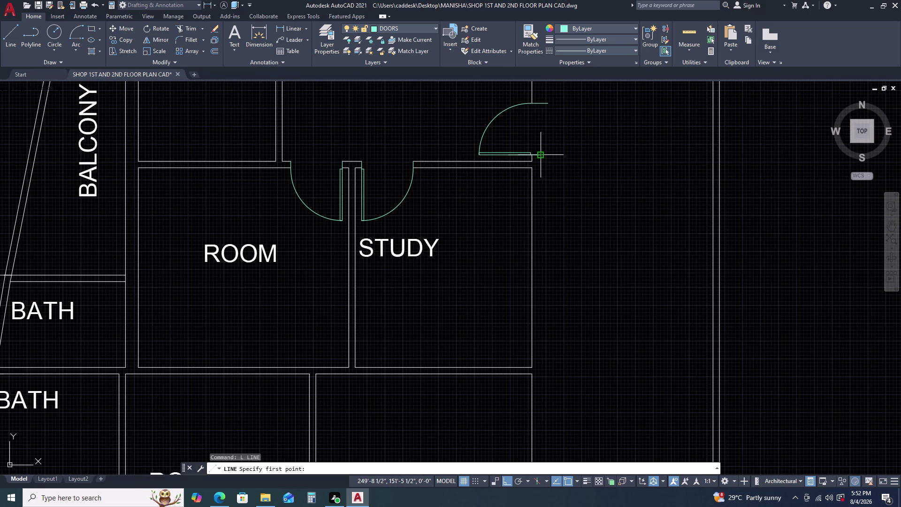
middle_drag(538, 330, 546, 234)
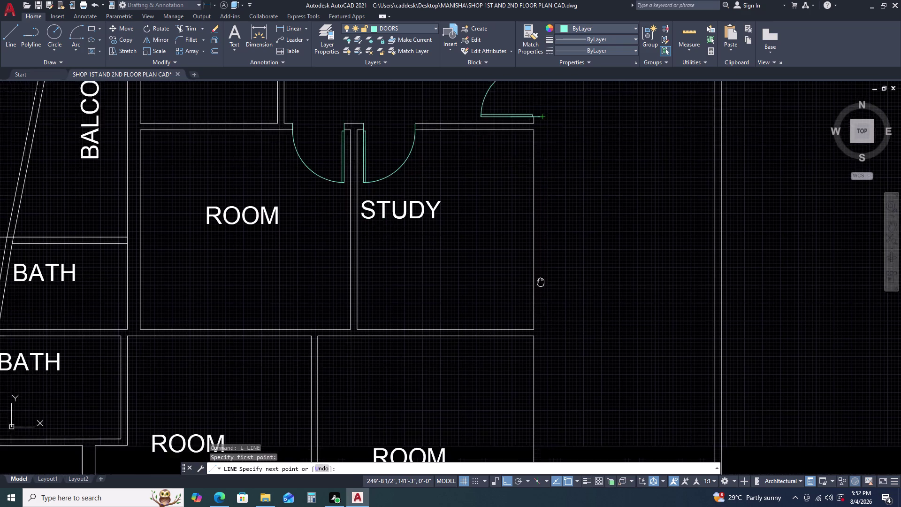
scroll(down, 3)
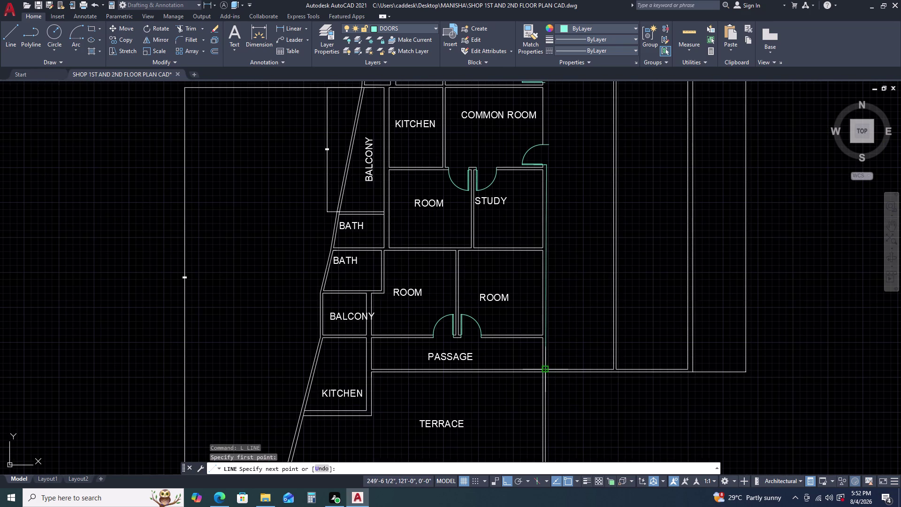
click(544, 373)
key(Escape)
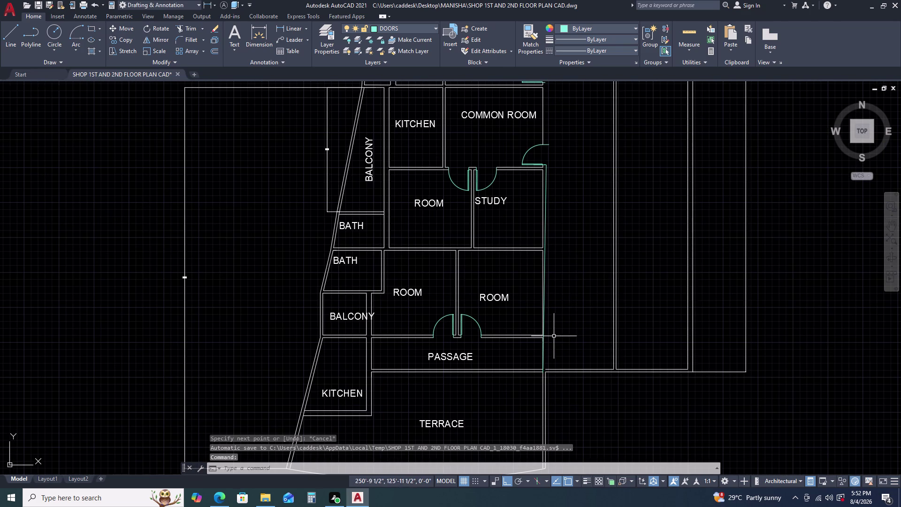
Undo that line and pan out to view the whole building.
key(ctrl+z)
key(space)
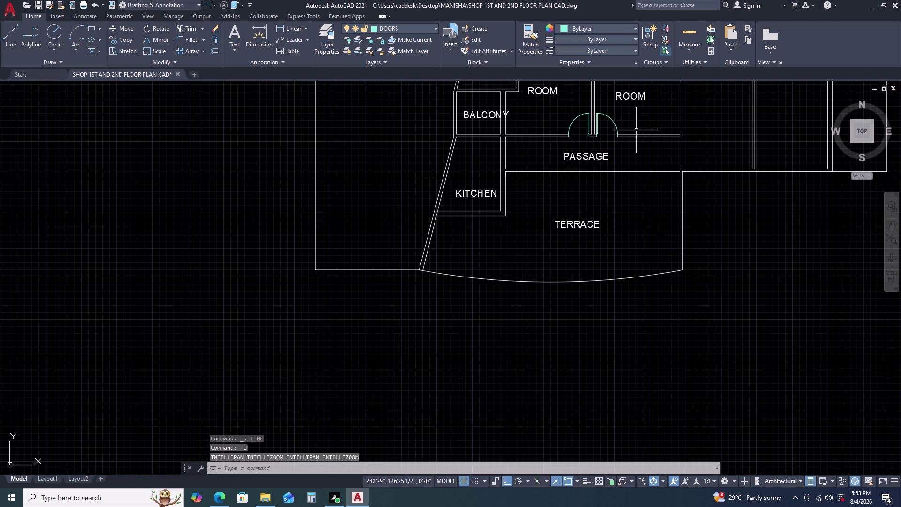
middle_drag(634, 124, 586, 236)
middle_drag(584, 240, 579, 252)
scroll(down, 3)
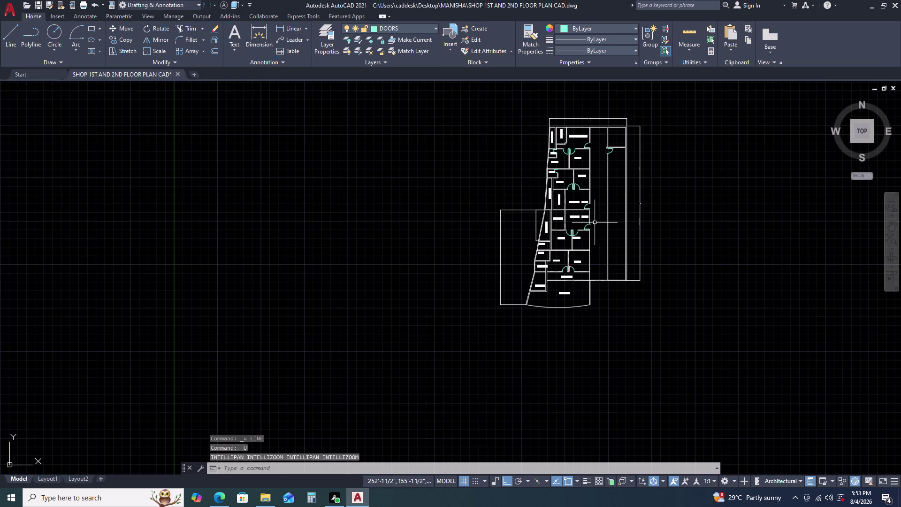
key(Escape)
key(Escape)
key(Escape)
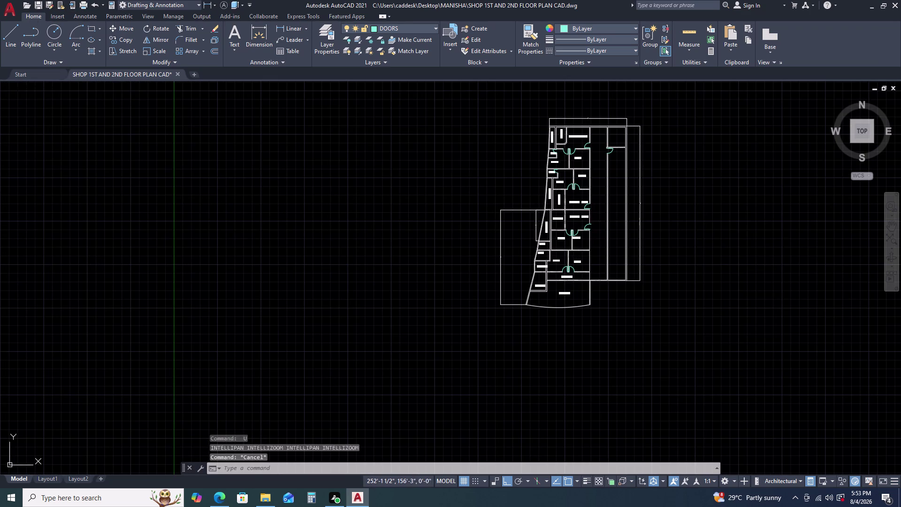
key(Escape)
scroll(up, 3)
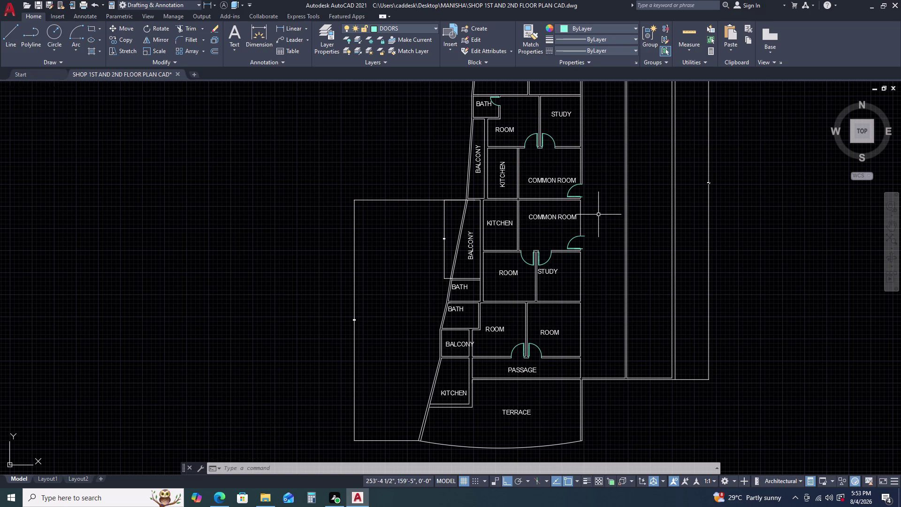
Offset the wall line beside the study by 4.5 inches.
scroll(up, 3)
scroll(up, 3)
click(593, 231)
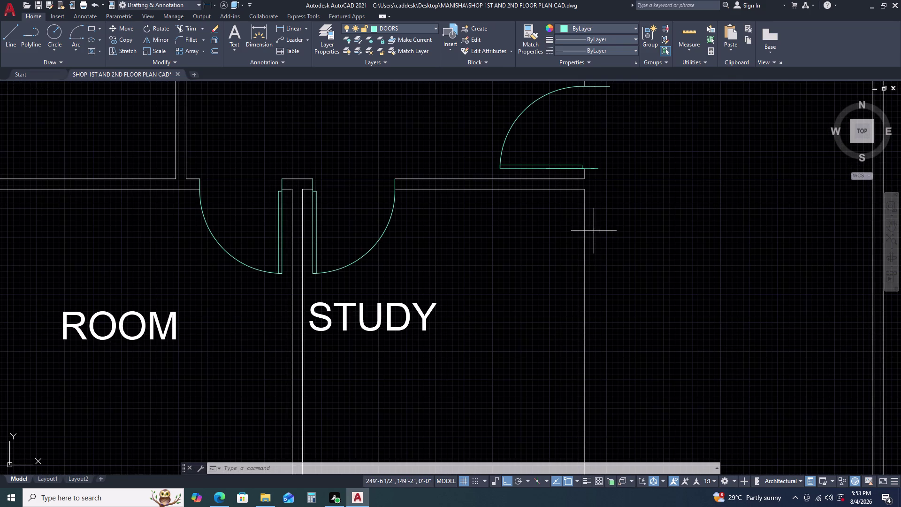
click(558, 255)
key(o)
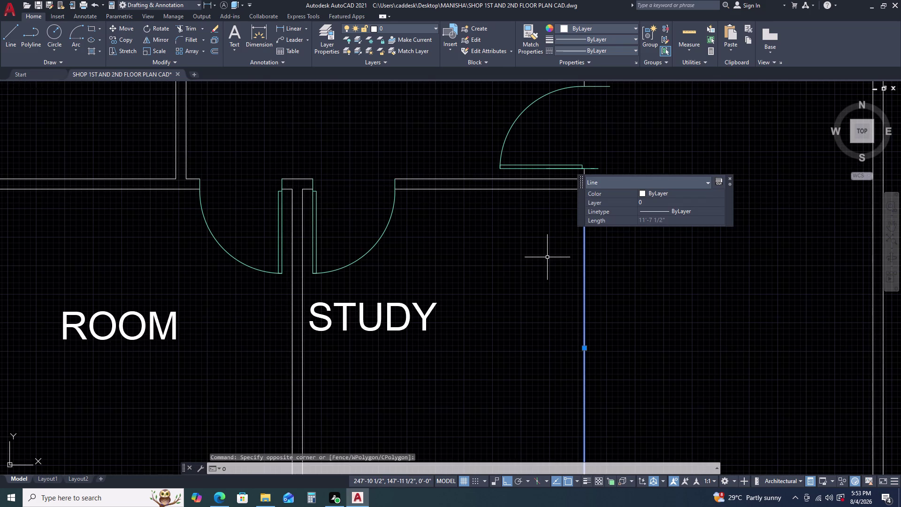
key(space)
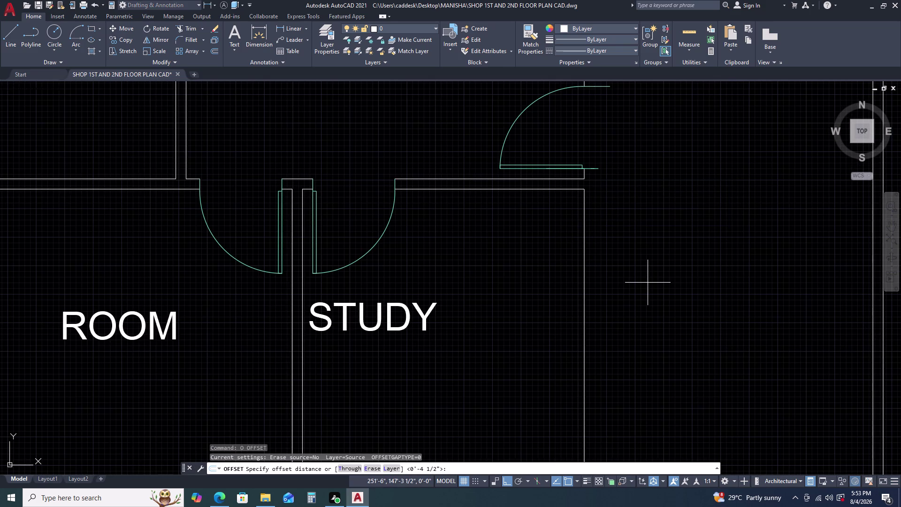
text(4.5)
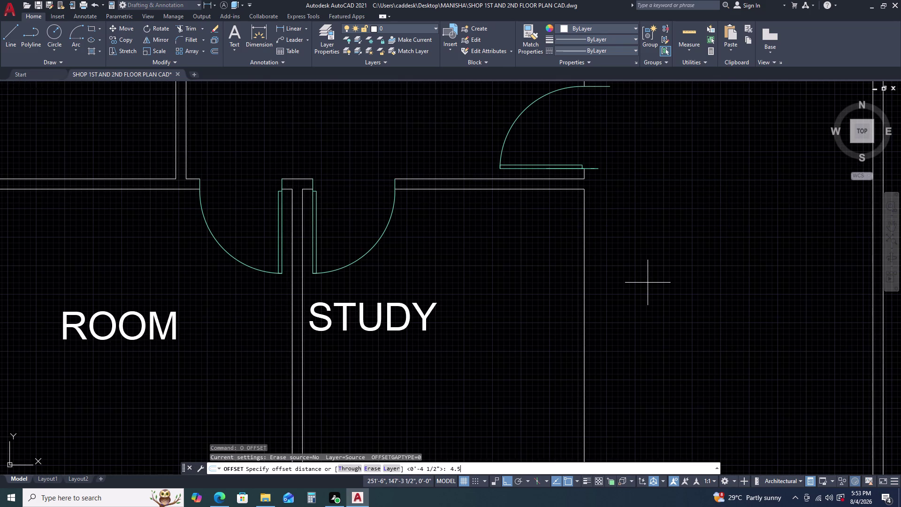
key(Return)
click(648, 283)
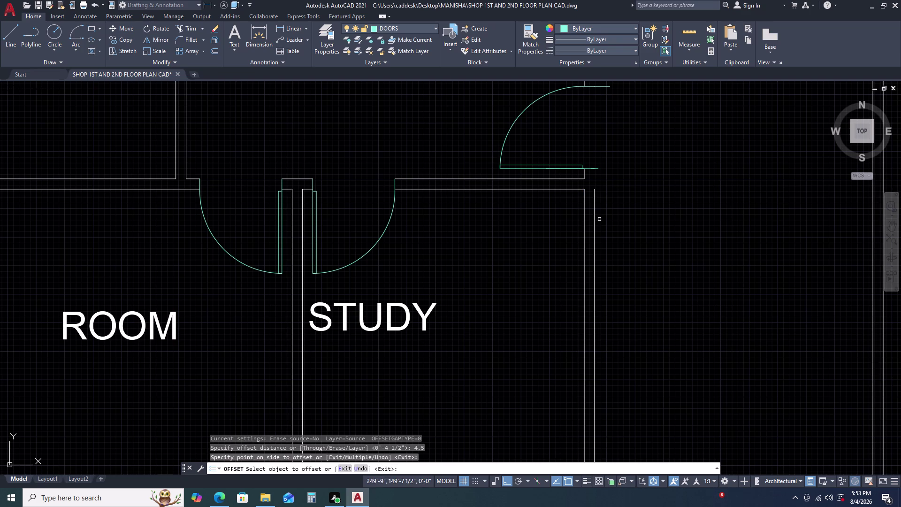
Offset three more right-hand wall segments 4.5 inches to the outer side.
scroll(down, 3)
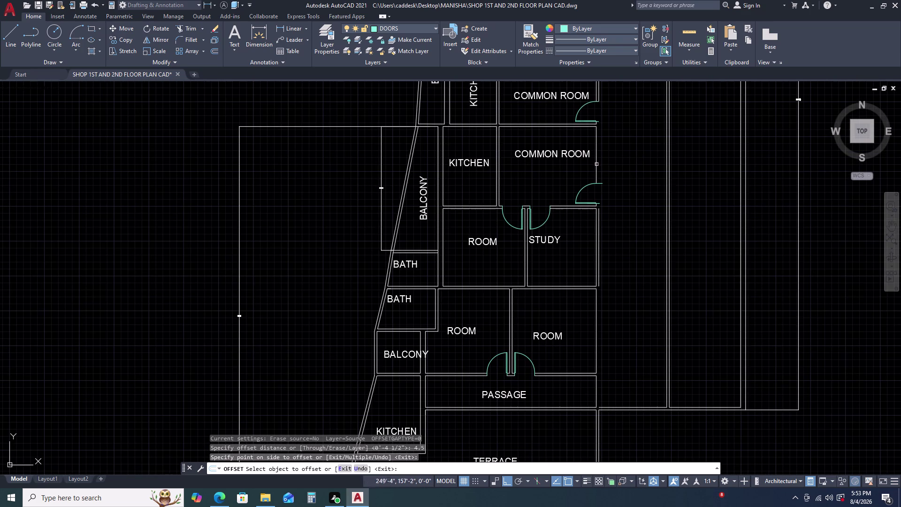
click(595, 162)
click(602, 161)
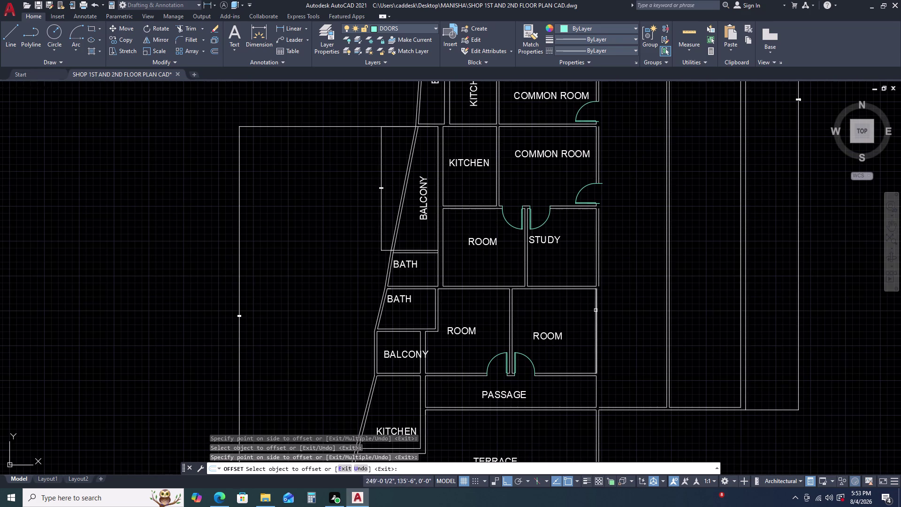
click(595, 310)
click(608, 310)
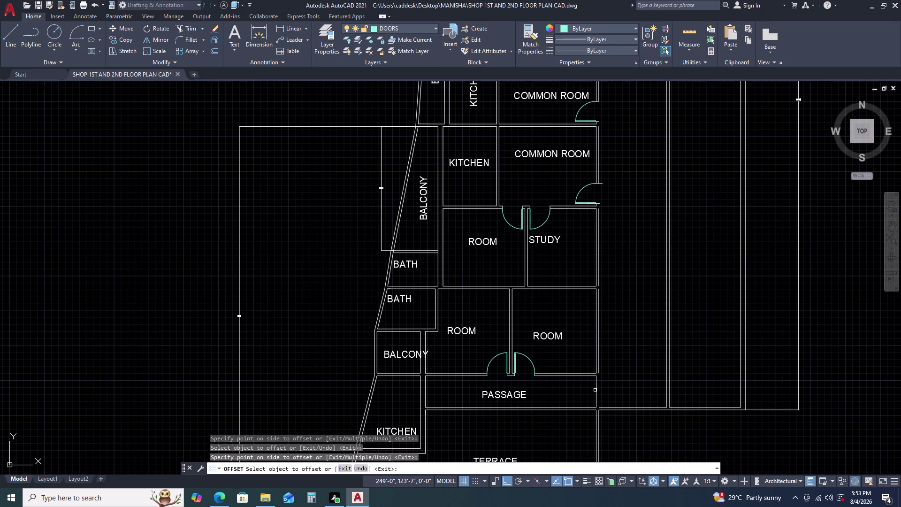
click(596, 388)
click(603, 385)
scroll(down, 3)
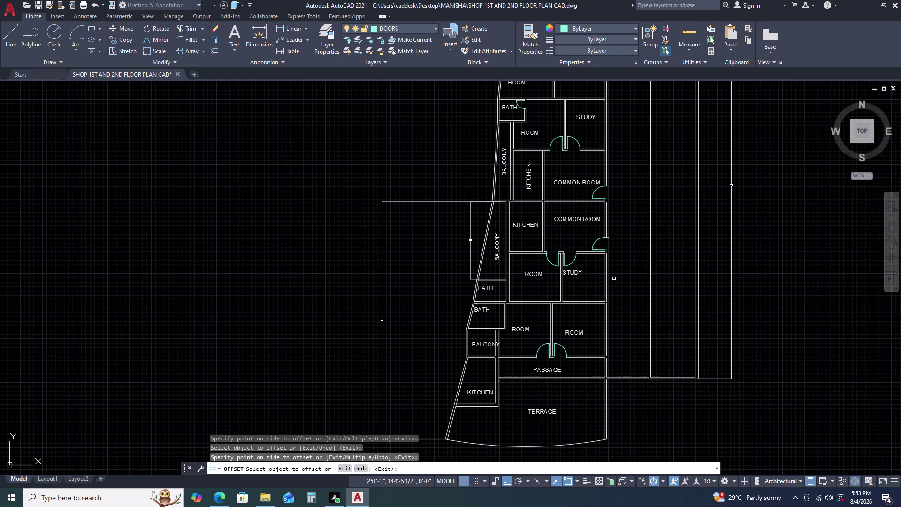
middle_drag(613, 278, 597, 354)
middle_click(596, 355)
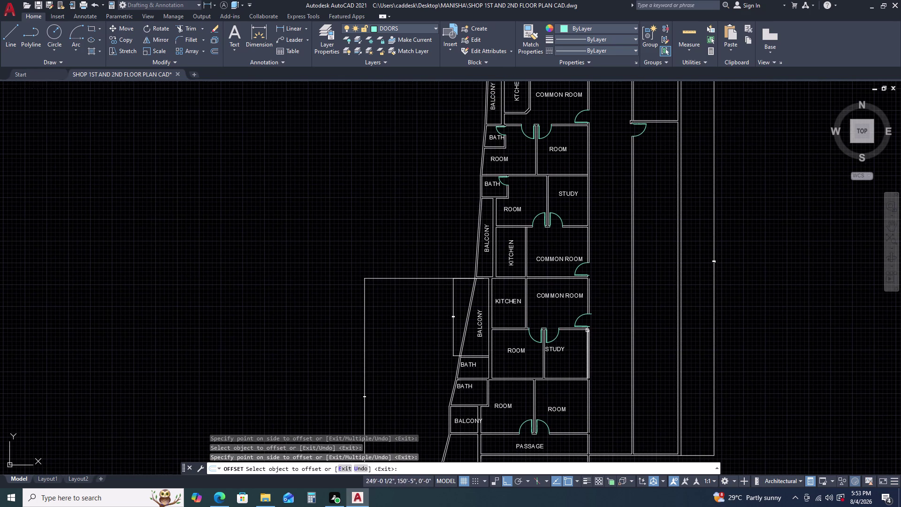
scroll(up, 3)
scroll(up, 3)
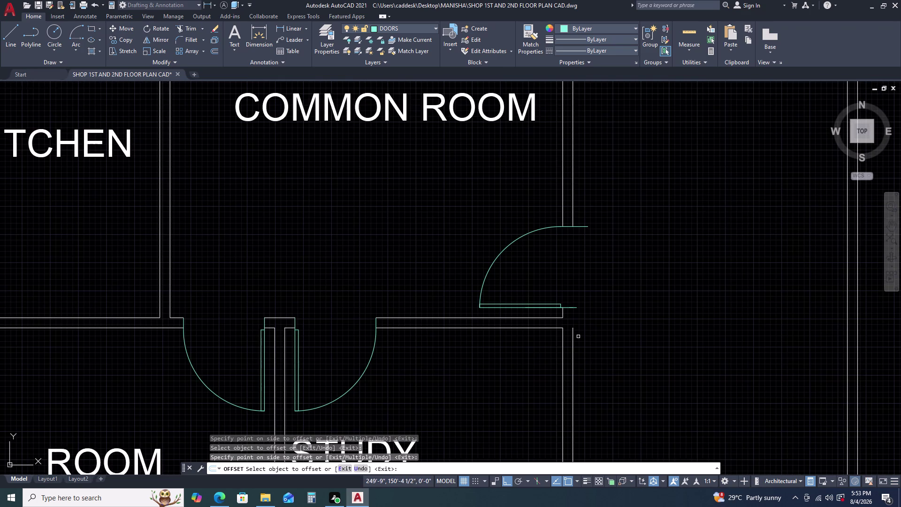
key(Escape)
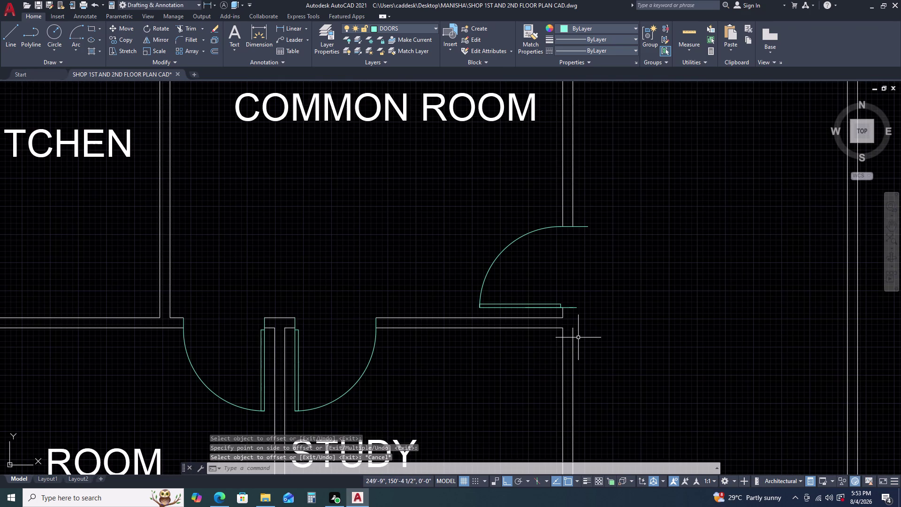
Fillet the horizontal and vertical wall lines into a closed doorway corner.
text(F)
key(space)
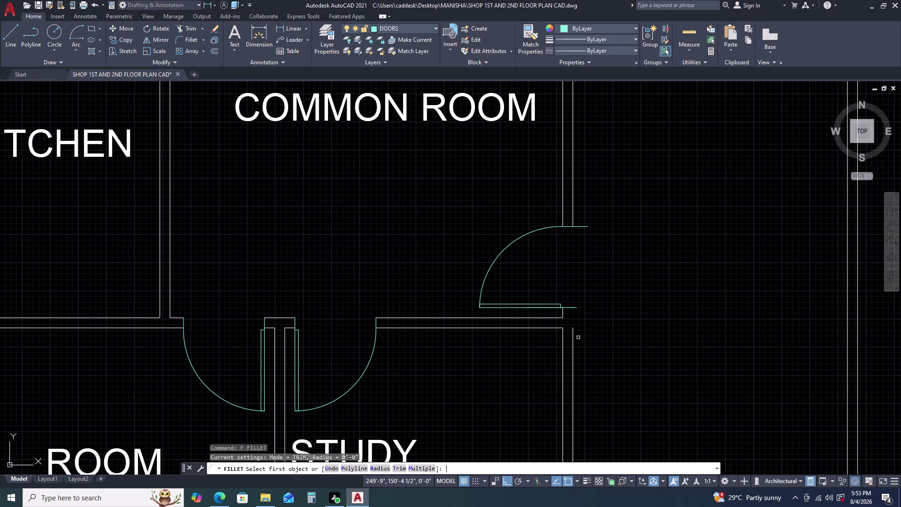
click(554, 319)
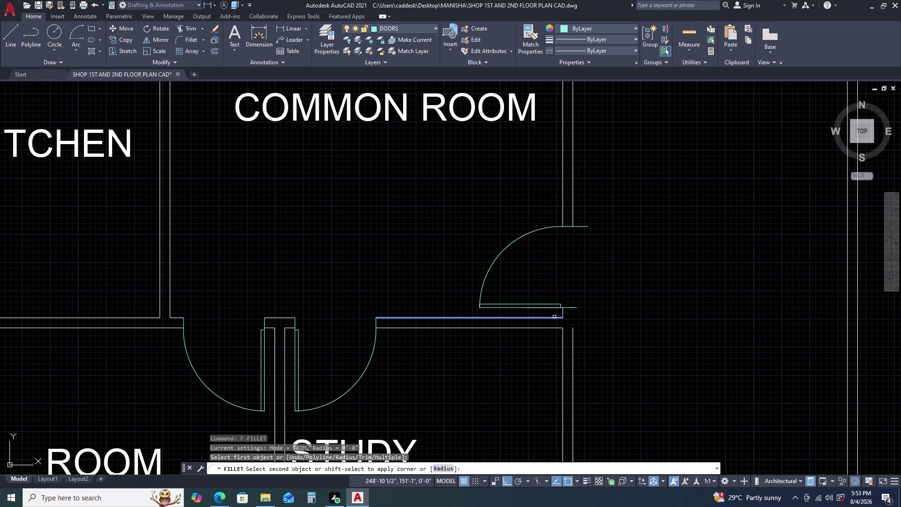
click(572, 331)
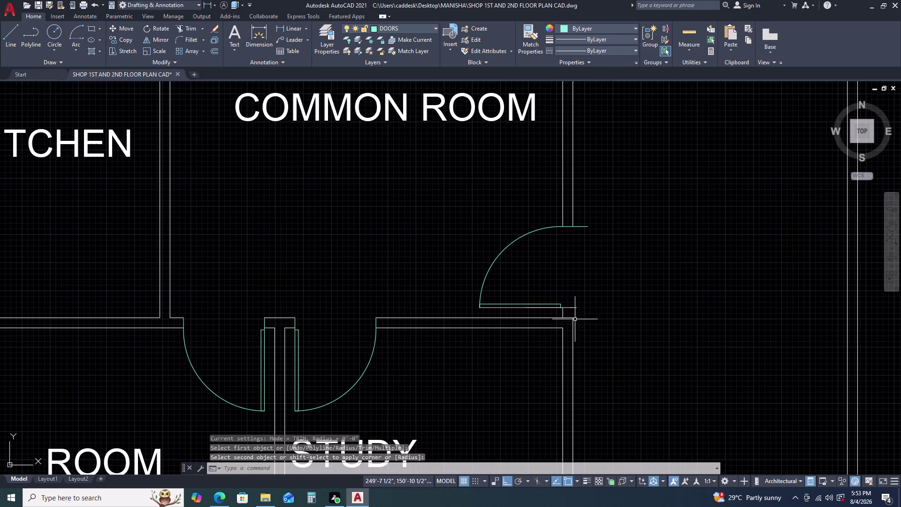
scroll(down, 3)
scroll(up, 3)
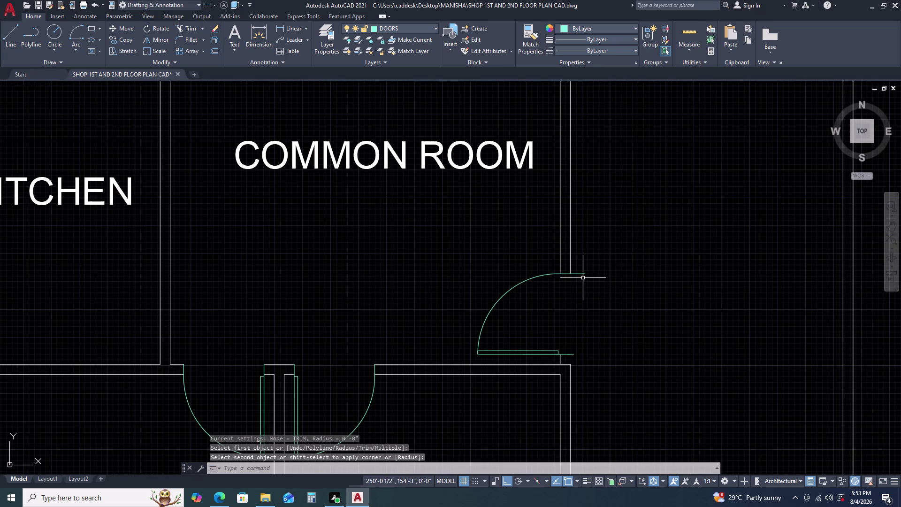
Delete the short stray door lines and select the 7'-3½" wall line under the door.
click(580, 274)
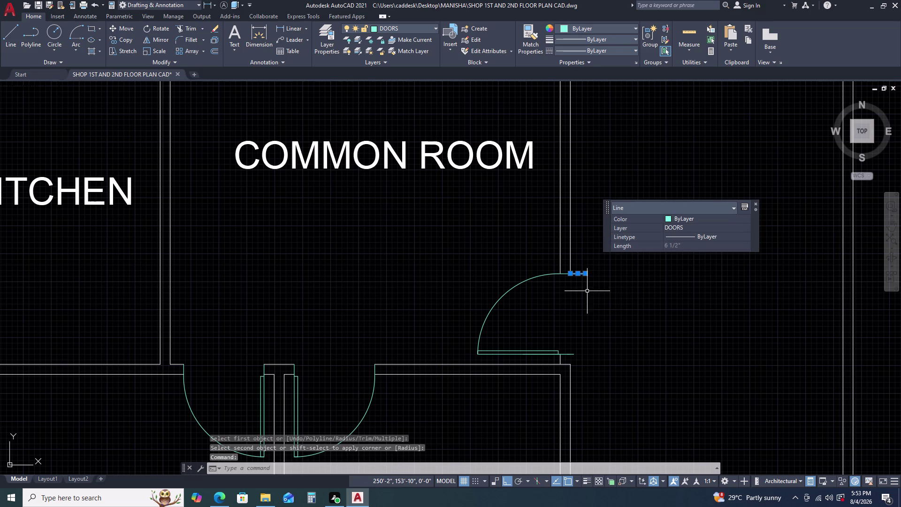
key(Delete)
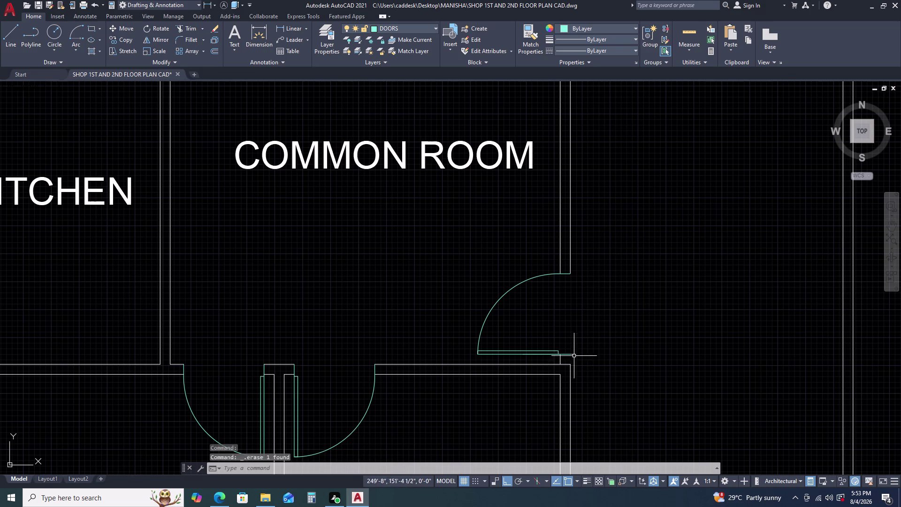
click(574, 354)
key(Delete)
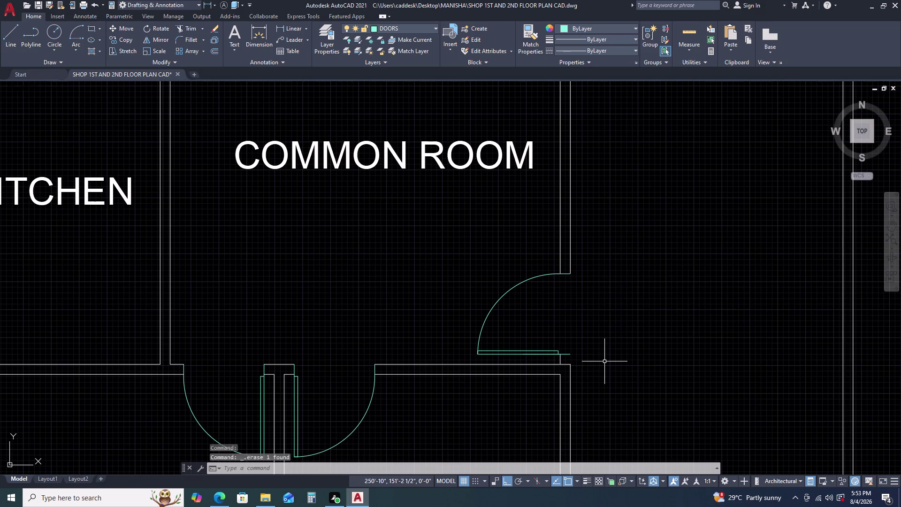
scroll(up, 3)
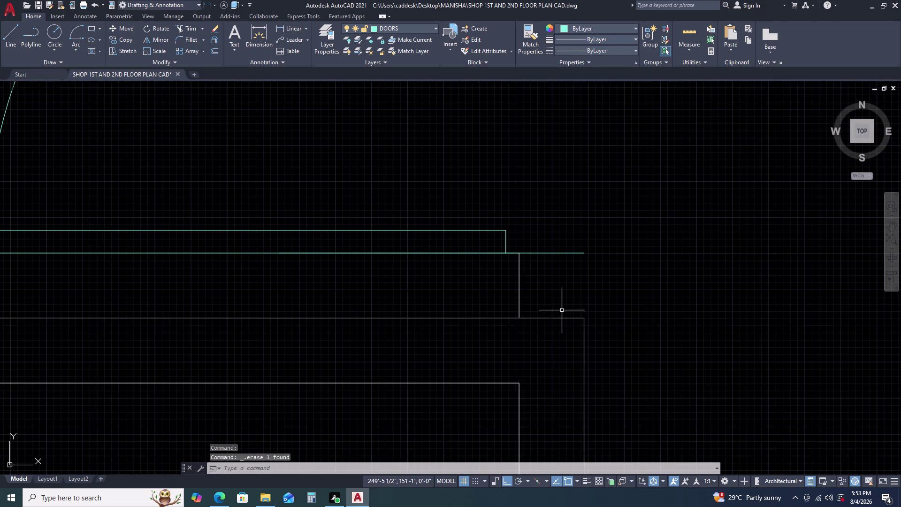
click(560, 312)
click(552, 338)
scroll(down, 3)
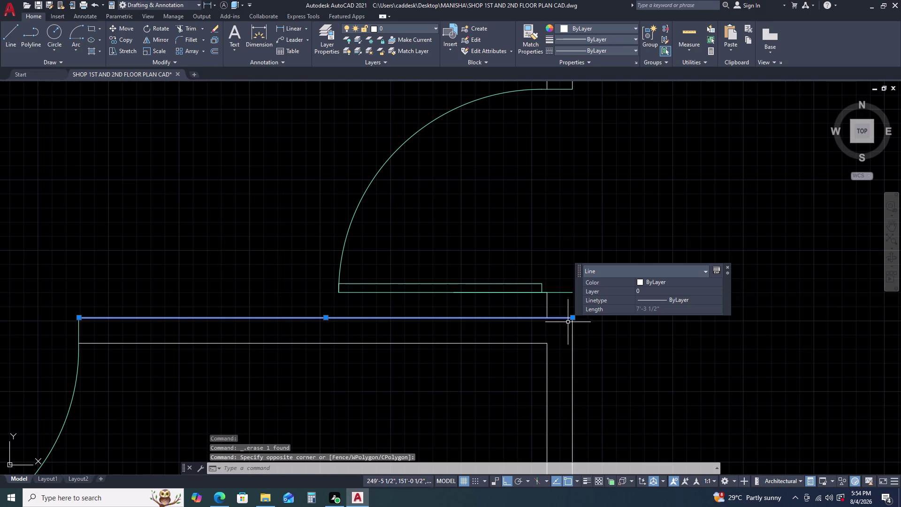
scroll(down, 3)
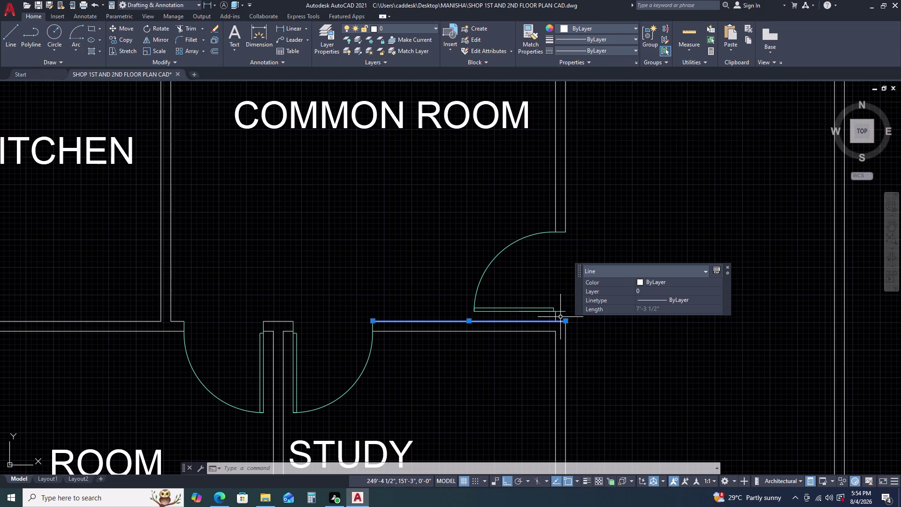
Select the vertical wall line by the doorway and try adjusting its endpoint grip.
scroll(up, 3)
scroll(down, 3)
key(Escape)
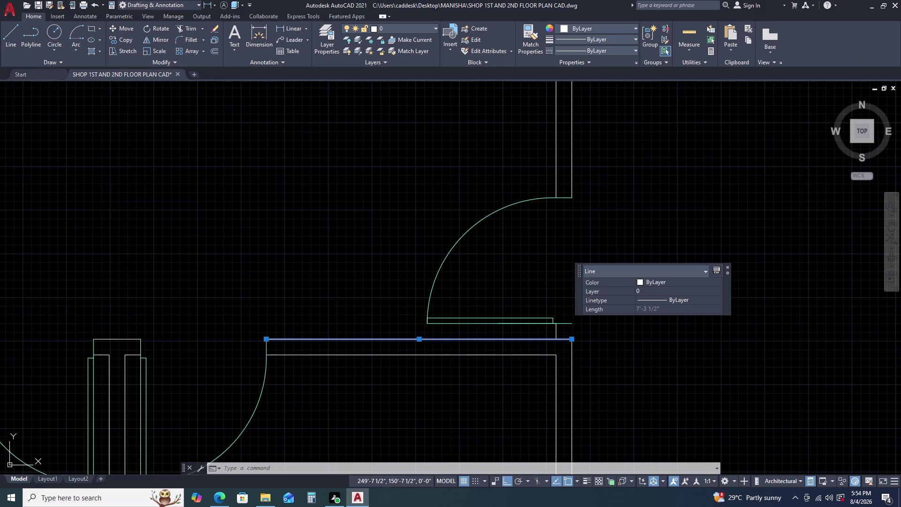
click(574, 357)
click(569, 358)
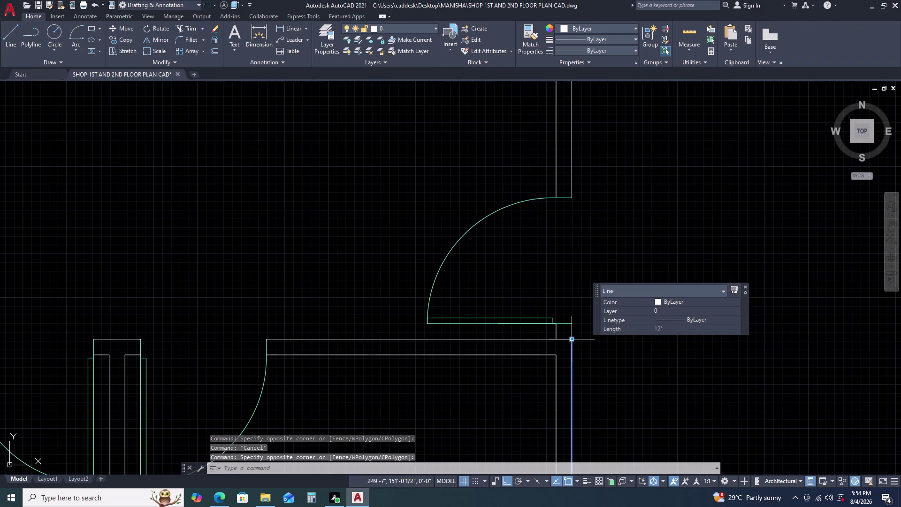
click(573, 340)
click(573, 323)
key(Escape)
scroll(down, 3)
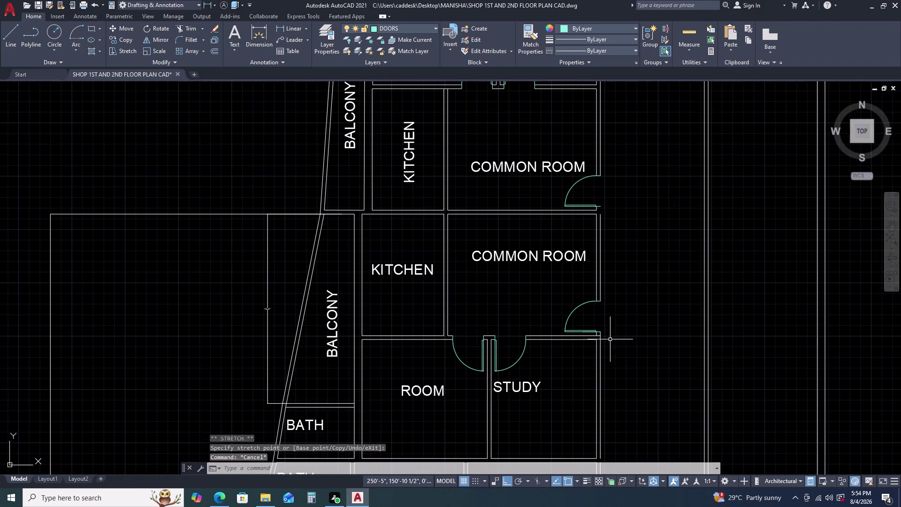
Select the wall line beside the study and attempt to stretch its endpoint.
middle_drag(620, 356, 596, 291)
middle_click(596, 290)
middle_drag(594, 401, 576, 304)
middle_click(575, 299)
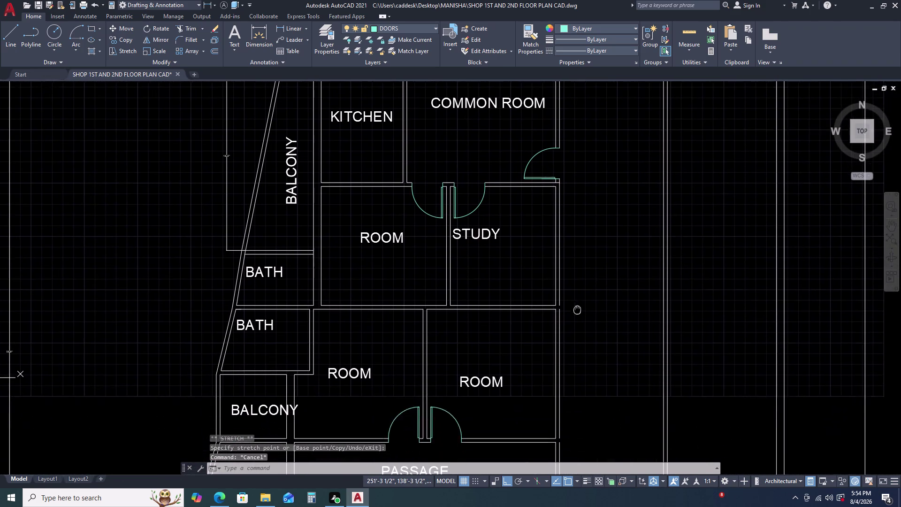
click(559, 310)
click(558, 299)
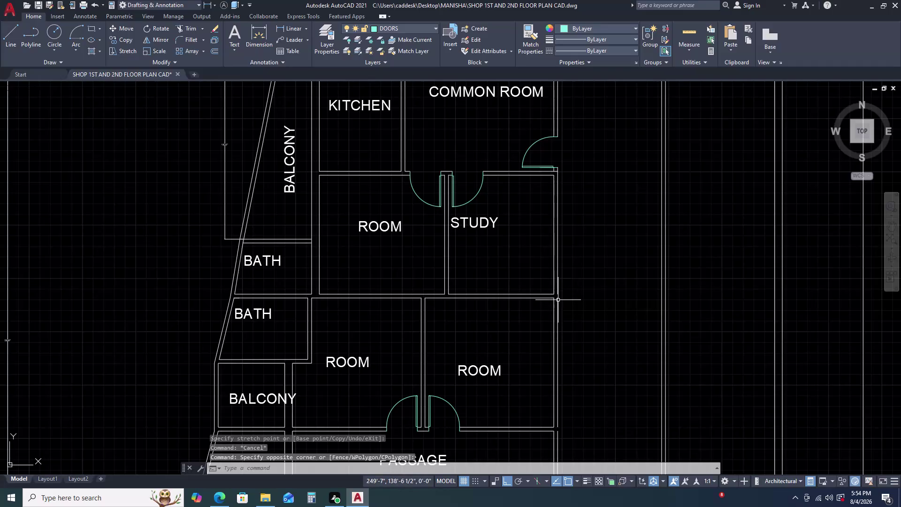
click(558, 297)
scroll(up, 3)
click(550, 307)
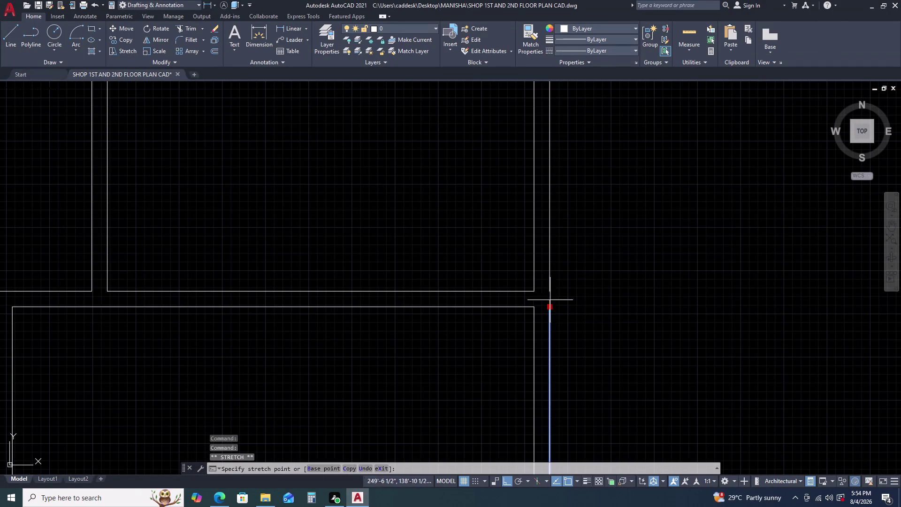
click(551, 293)
scroll(down, 3)
key(Escape)
Window-select the short vertical wall line and try moving its top endpoint.
middle_drag(599, 367, 570, 273)
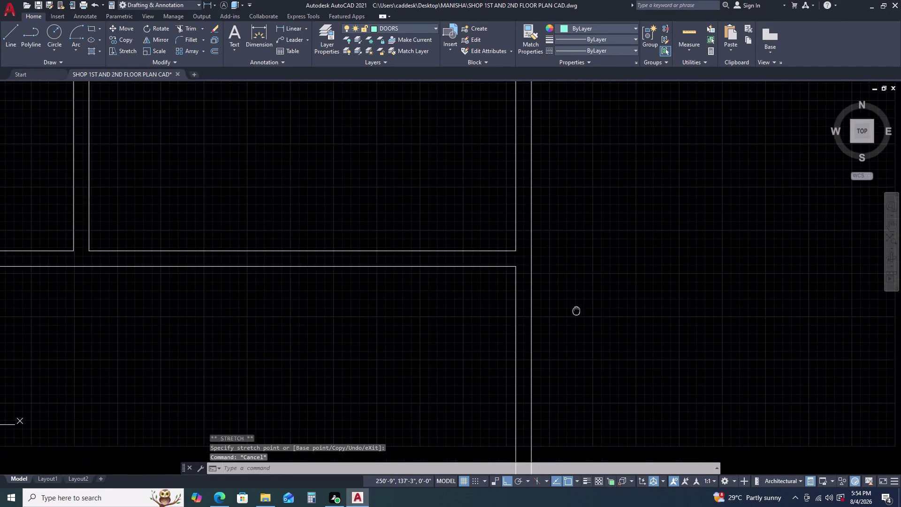
middle_drag(570, 273, 571, 264)
scroll(down, 3)
scroll(up, 3)
click(573, 307)
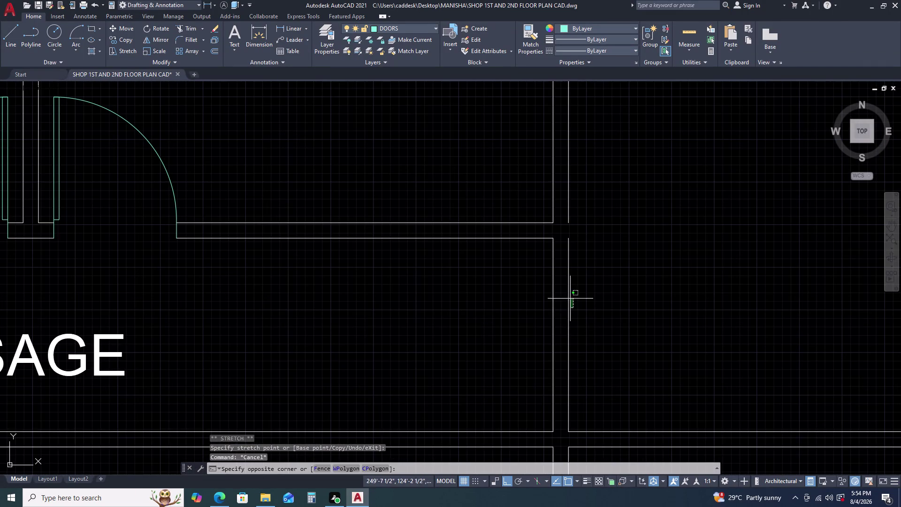
click(567, 285)
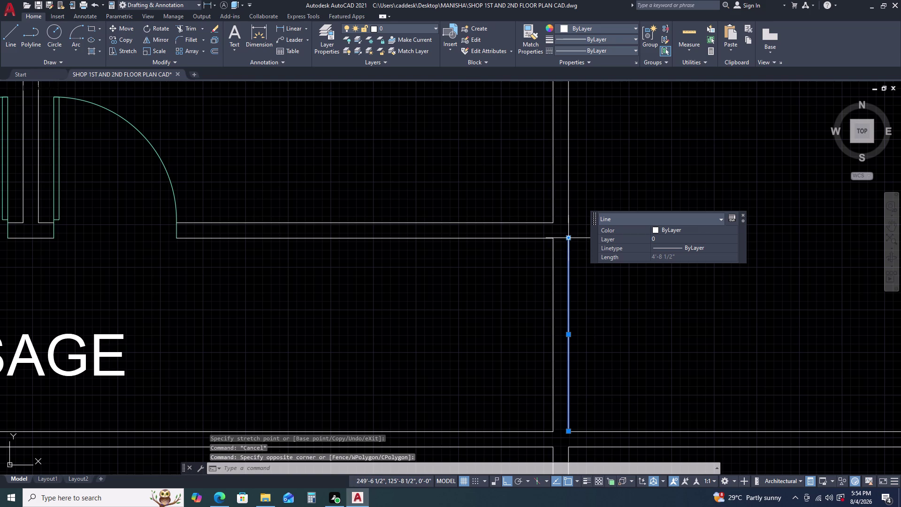
click(569, 238)
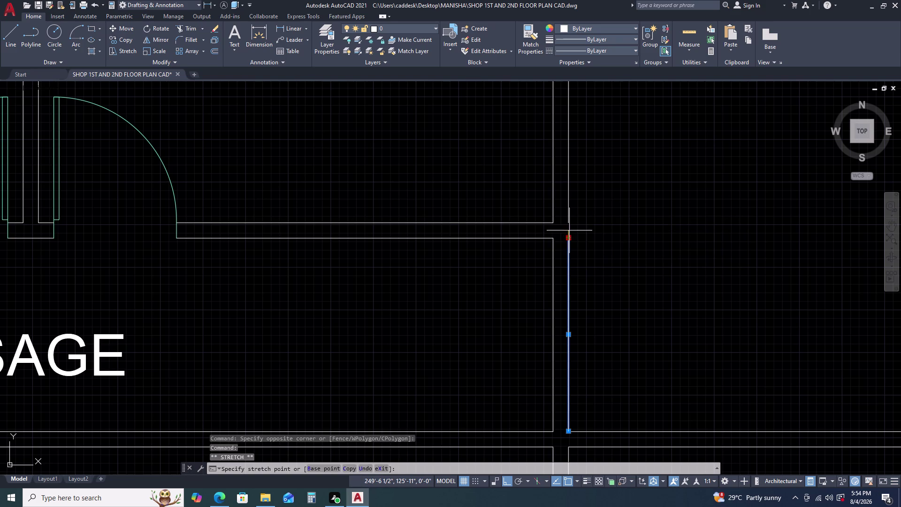
click(569, 221)
key(Escape)
scroll(down, 3)
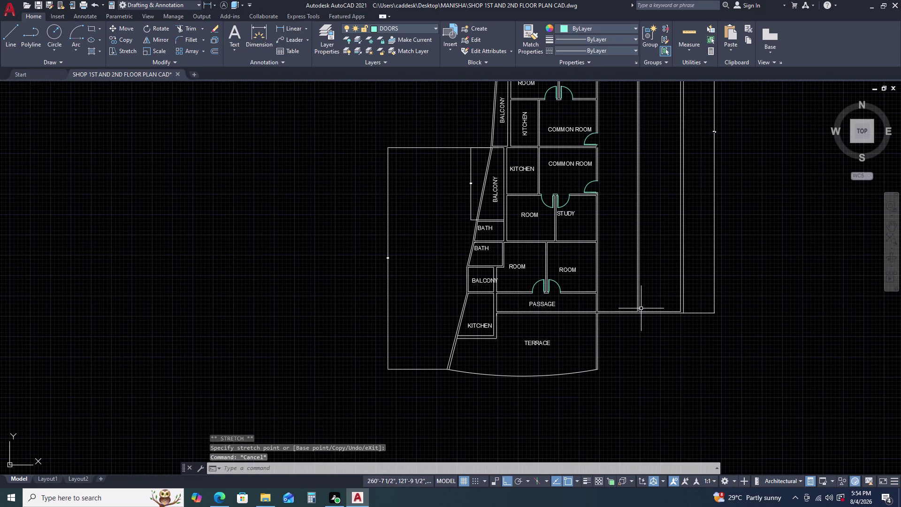
scroll(up, 3)
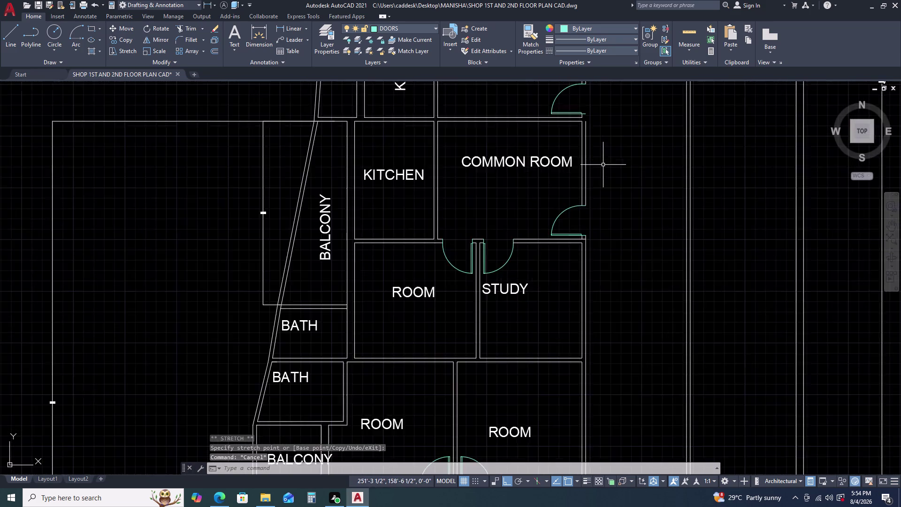
scroll(up, 3)
middle_drag(603, 165, 594, 219)
scroll(up, 3)
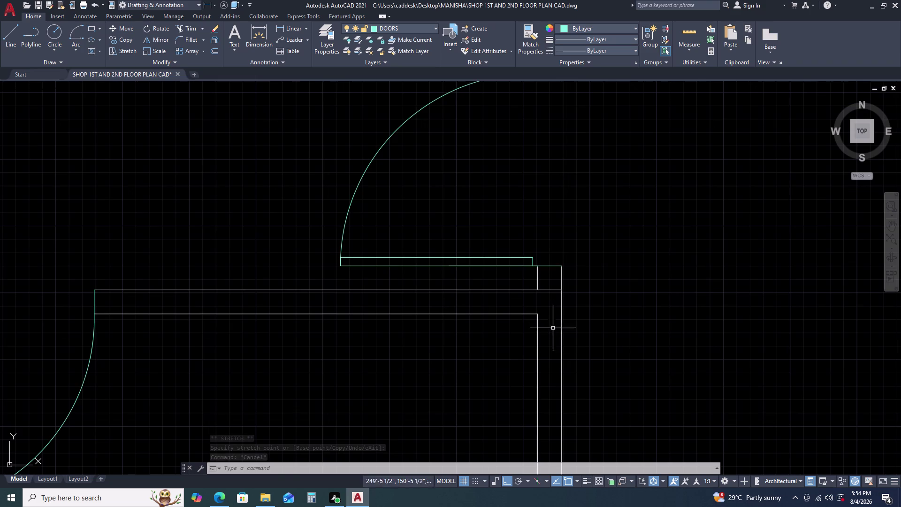
scroll(up, 3)
Trim the extra wall pieces at the corner.
text(TR)
key(space)
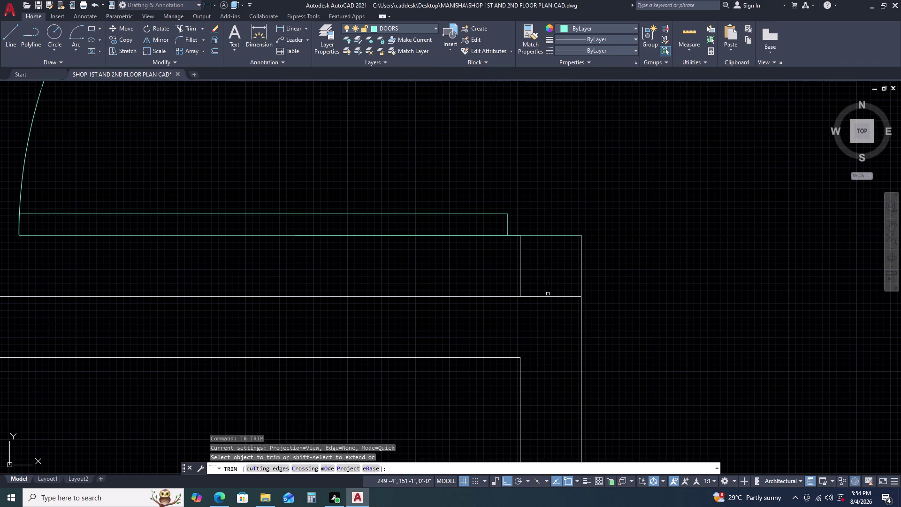
click(547, 293)
click(541, 320)
scroll(down, 3)
key(Escape)
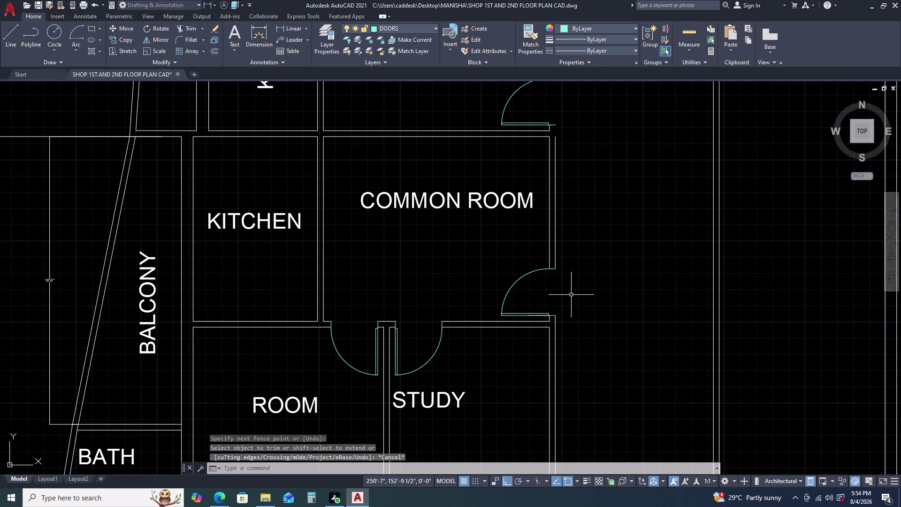
middle_drag(550, 148, 536, 229)
middle_click(534, 236)
scroll(up, 3)
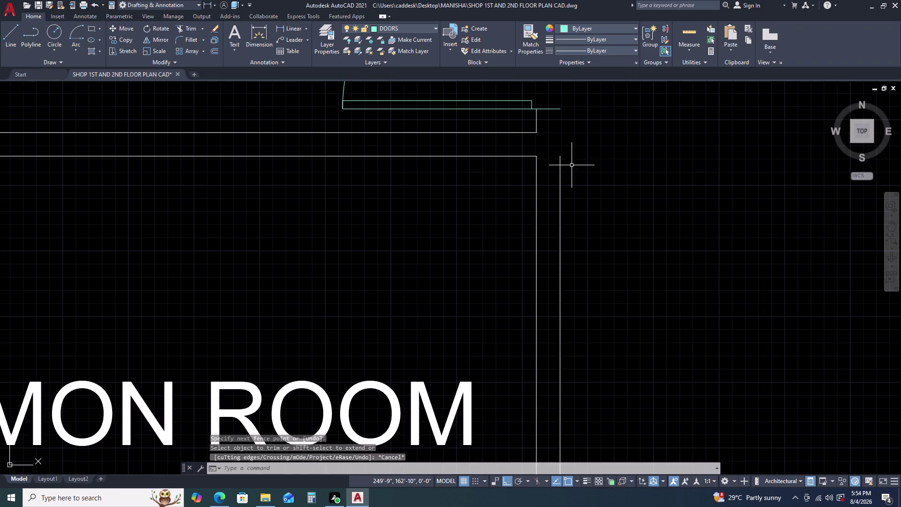
Stretch the outer vertical wall line's top grip up to the corner, then zoom out.
click(571, 165)
click(555, 164)
middle_drag(556, 167, 526, 247)
middle_click(526, 248)
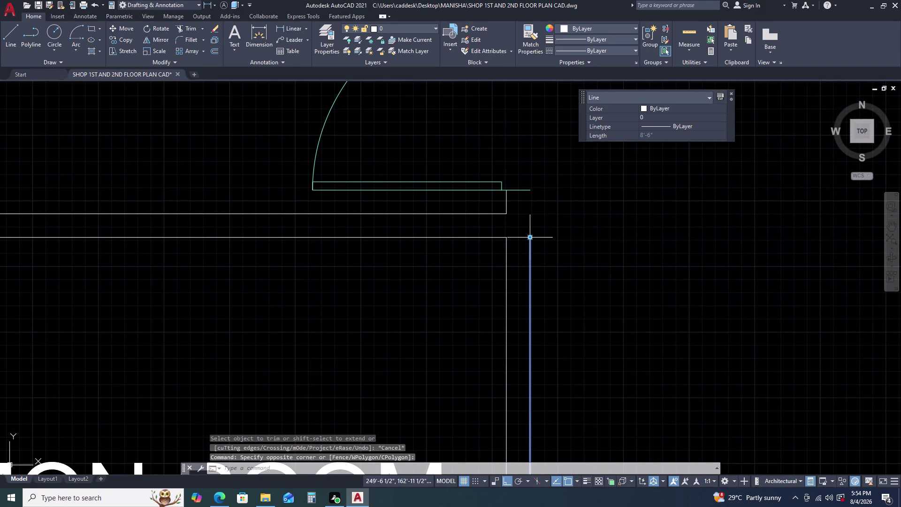
click(528, 236)
click(529, 191)
key(Escape)
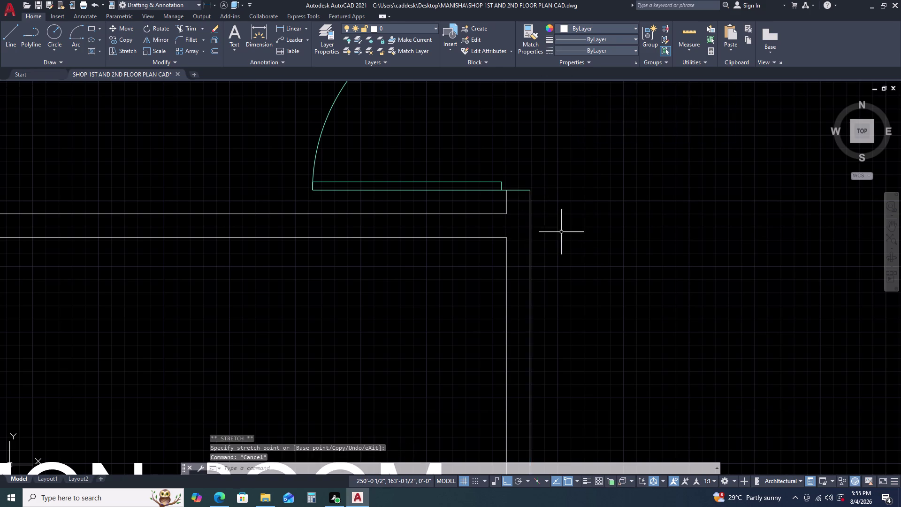
scroll(down, 3)
middle_drag(597, 209, 577, 304)
scroll(down, 3)
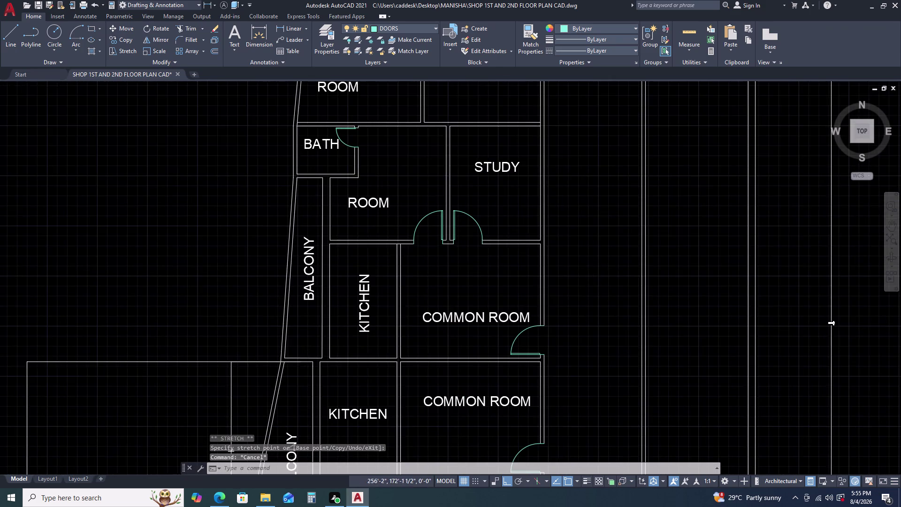
scroll(down, 3)
middle_drag(602, 314, 560, 244)
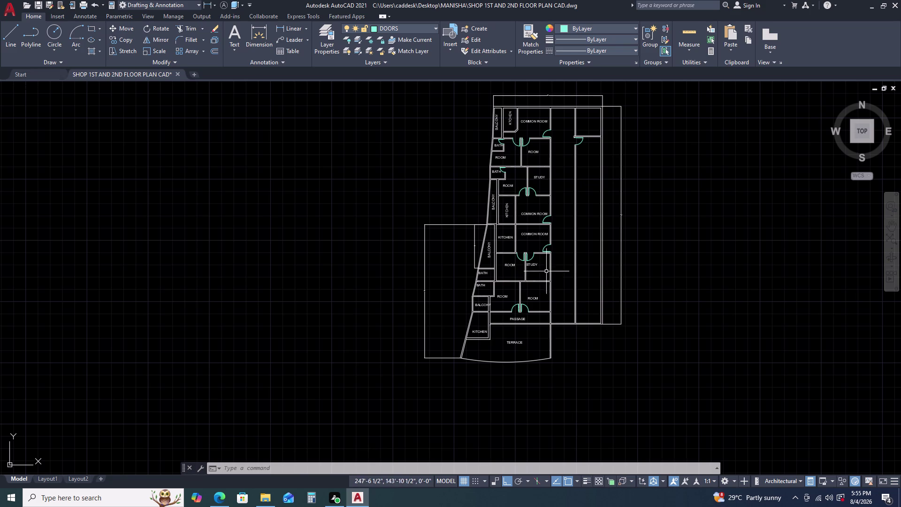
Draw a 12'-7½" vertical line straight down from the room's top-right corner.
scroll(up, 3)
middle_drag(550, 282, 526, 224)
middle_click(525, 223)
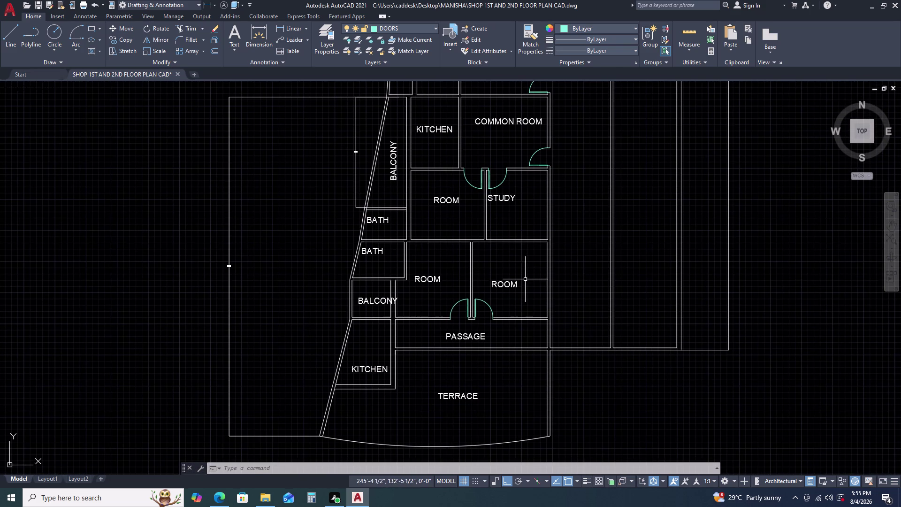
text(L)
key(space)
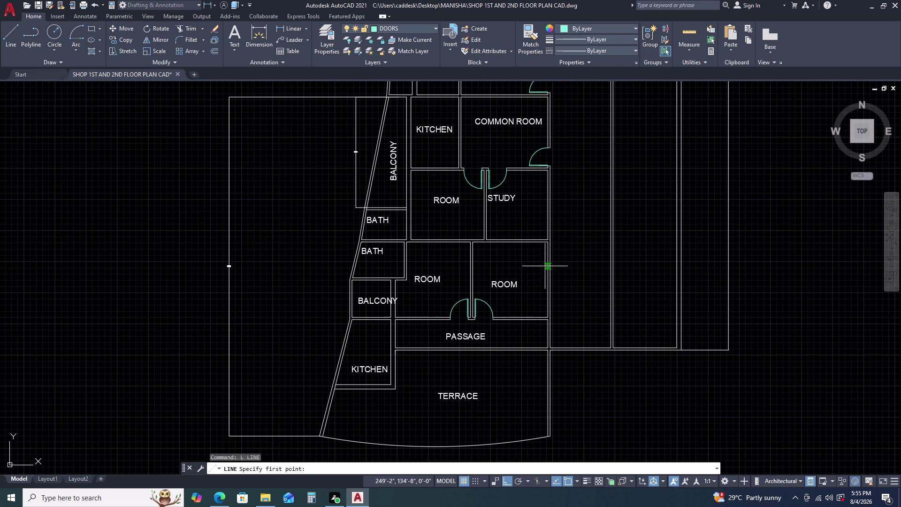
scroll(up, 3)
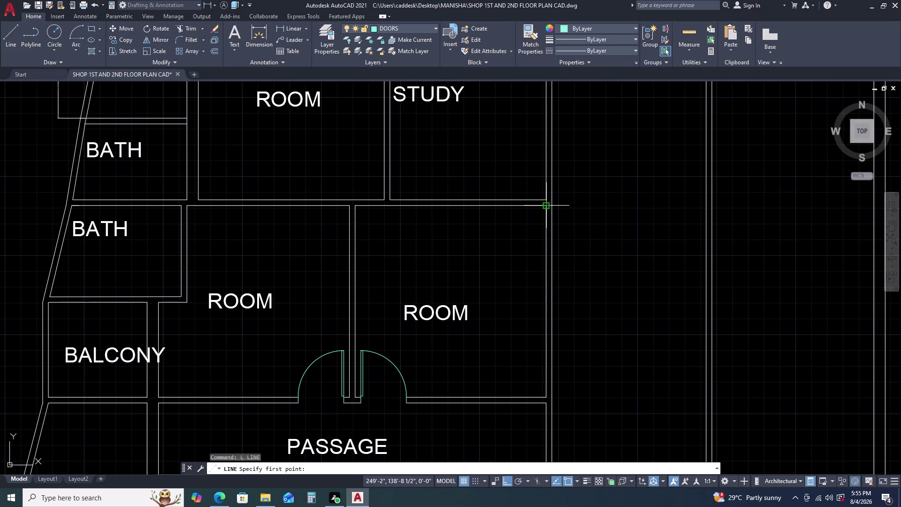
click(544, 207)
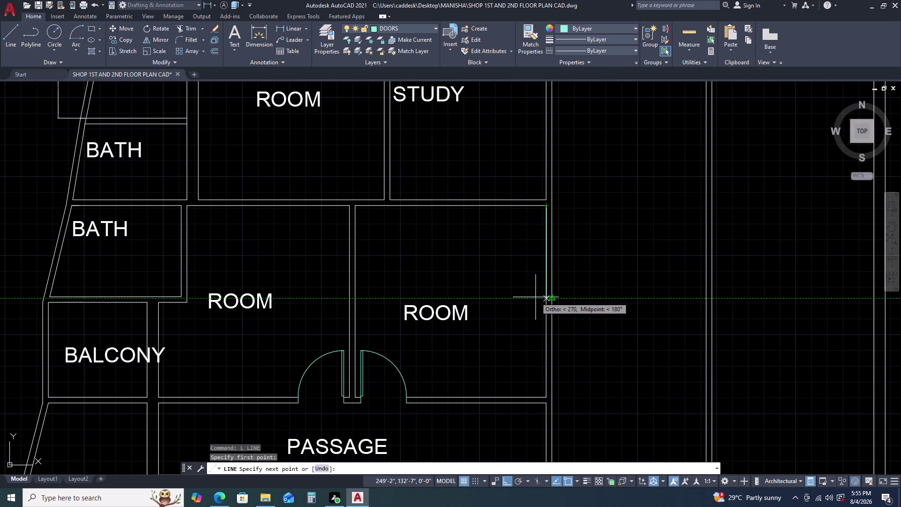
key(Escape)
click(547, 271)
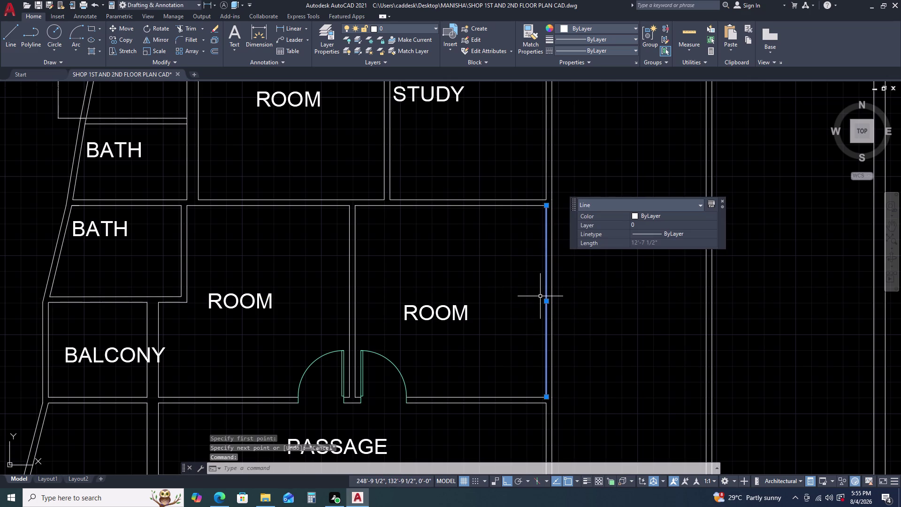
text(O)
key(space)
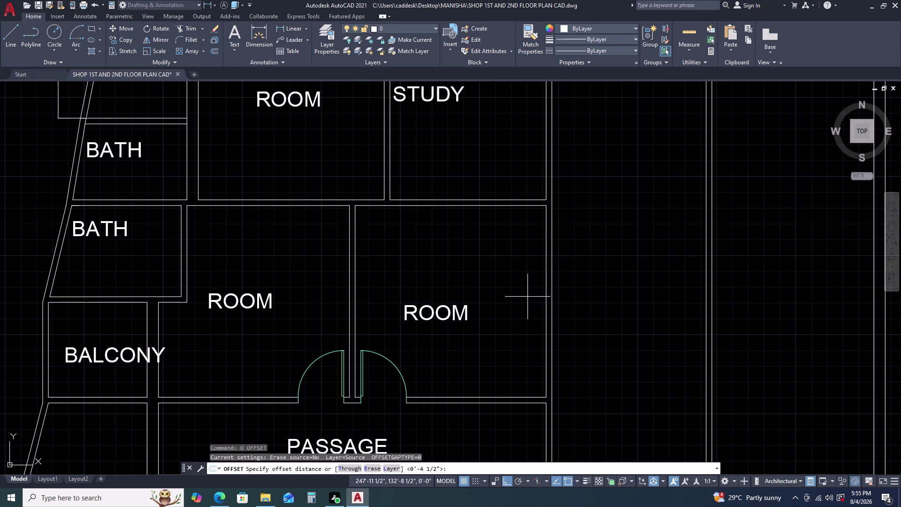
Offset the new vertical line 5'6" into the room.
key(6)
key(BackSpace)
text(5')
key(6)
key(Return)
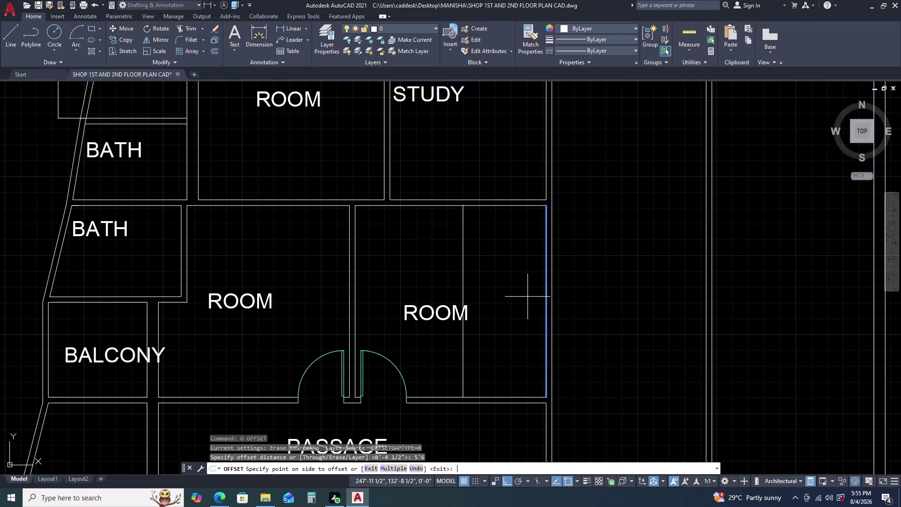
click(527, 297)
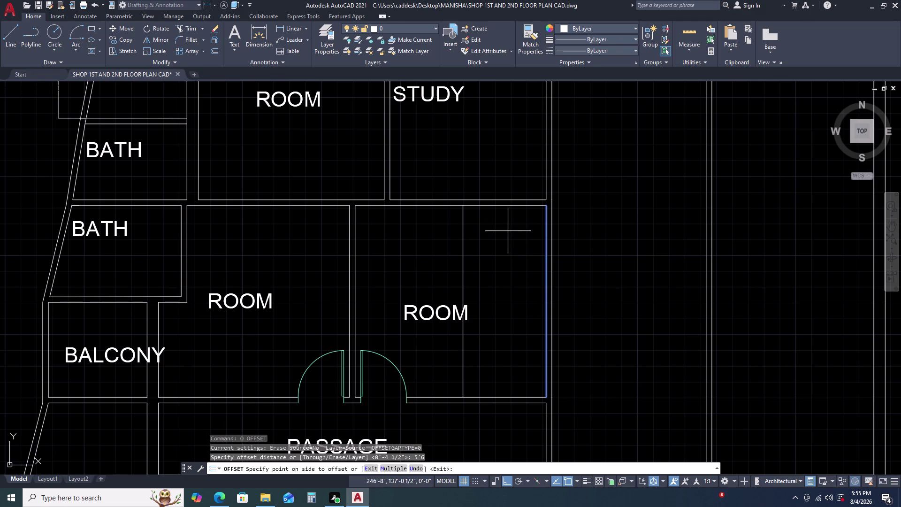
click(506, 232)
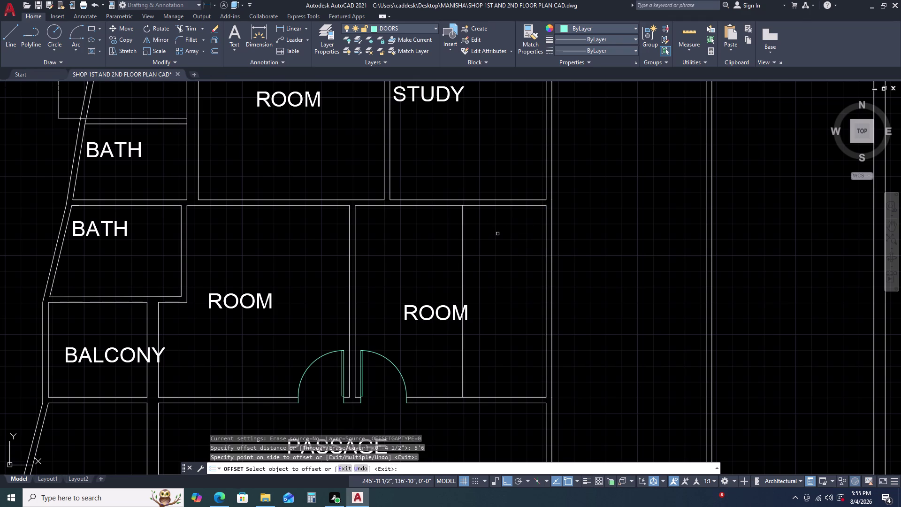
click(478, 206)
key(Escape)
click(478, 206)
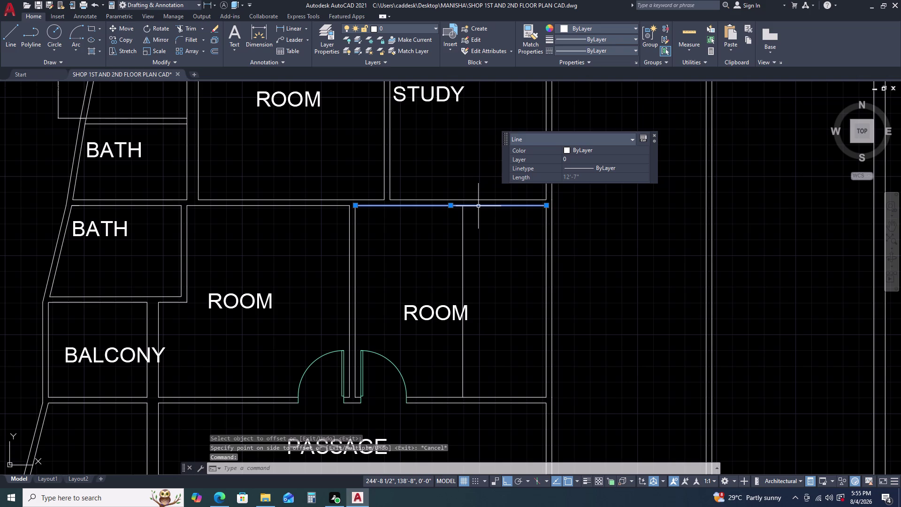
Offset the room's top wall line 5'11.5" downward.
text(O)
key(space)
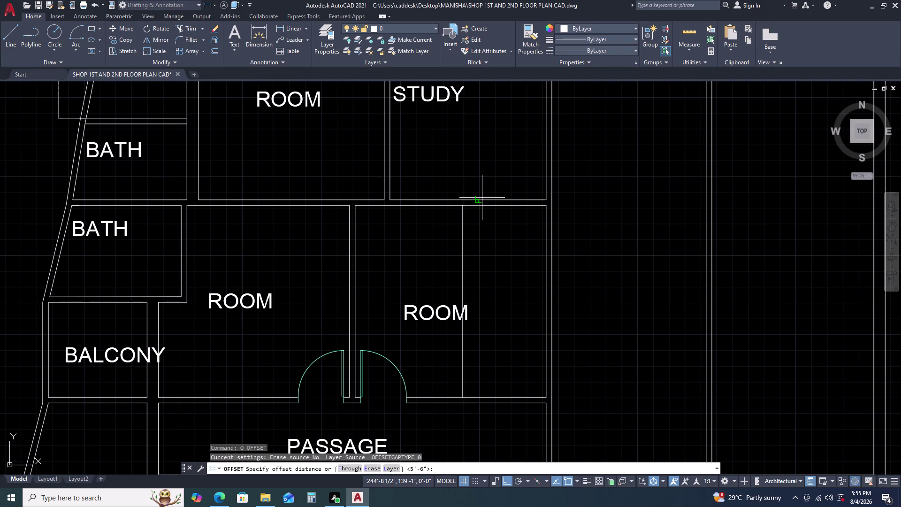
text(5')
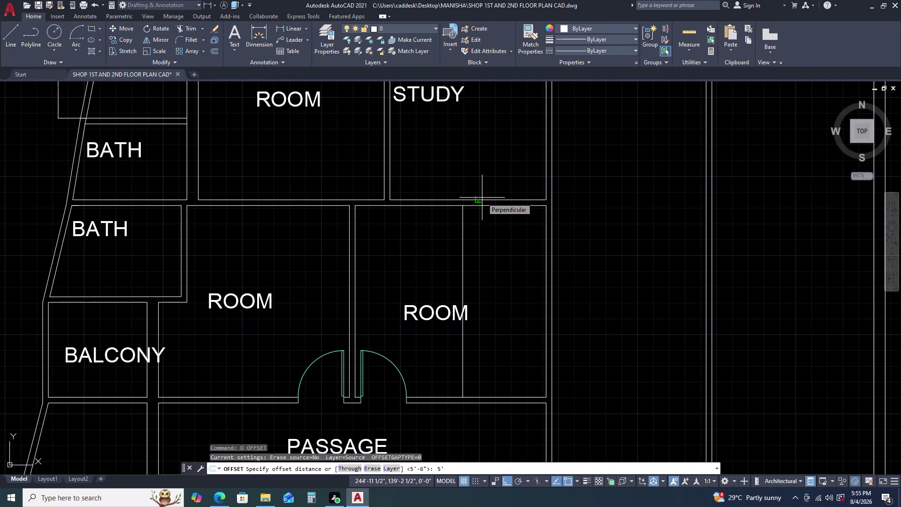
text(11.5)
key(Return)
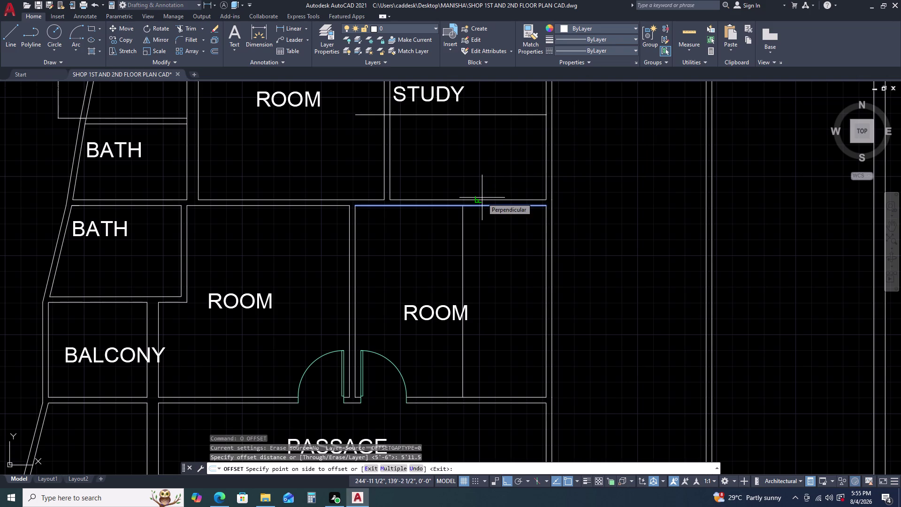
click(489, 265)
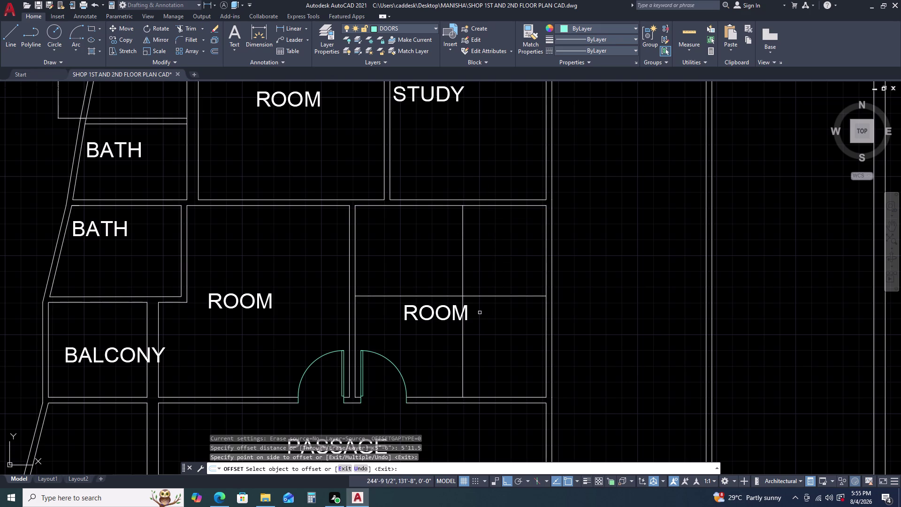
click(481, 312)
key(Escape)
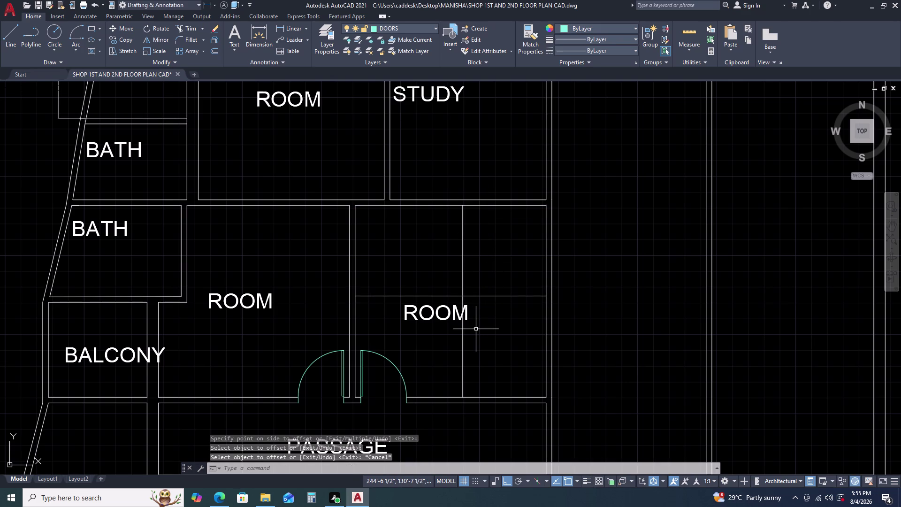
Trim the new partition lines to form the corner compartment.
text(TR)
key(space)
click(475, 330)
click(449, 350)
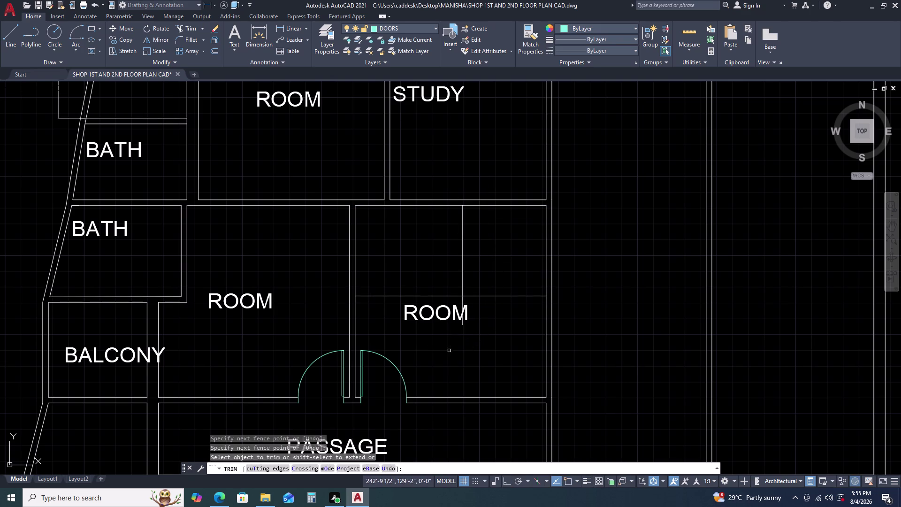
double_click(416, 291)
click(383, 307)
key(Escape)
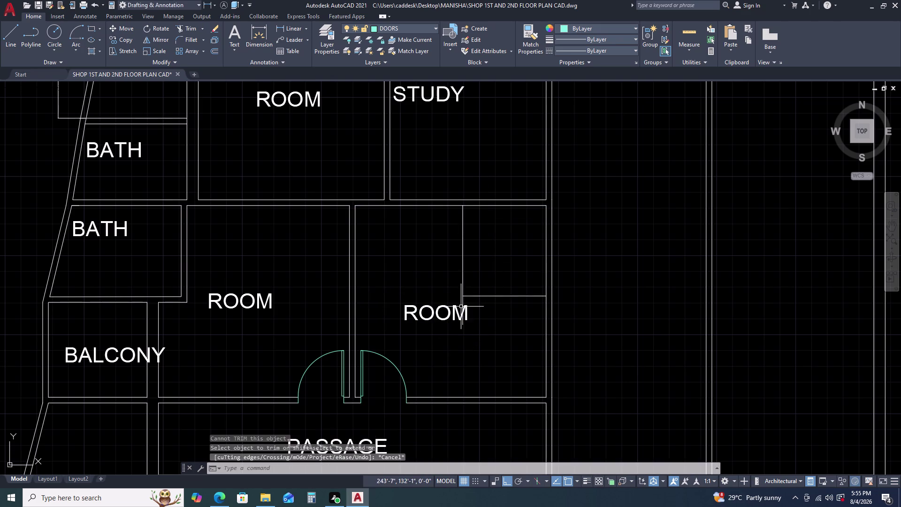
scroll(up, 3)
click(465, 303)
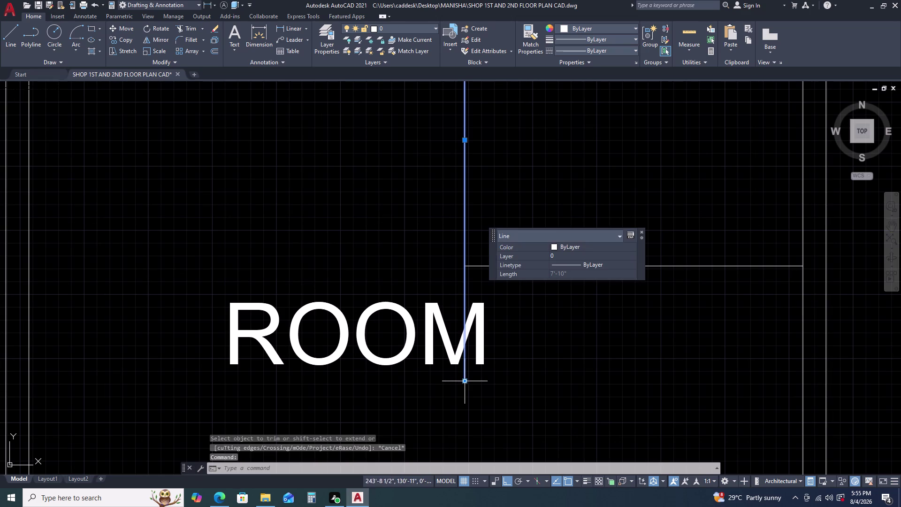
click(464, 381)
click(466, 266)
key(Escape)
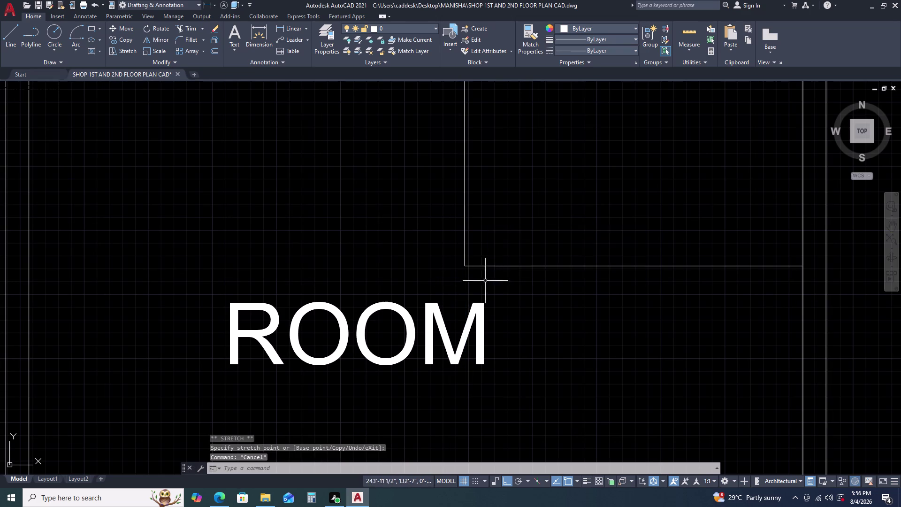
scroll(down, 3)
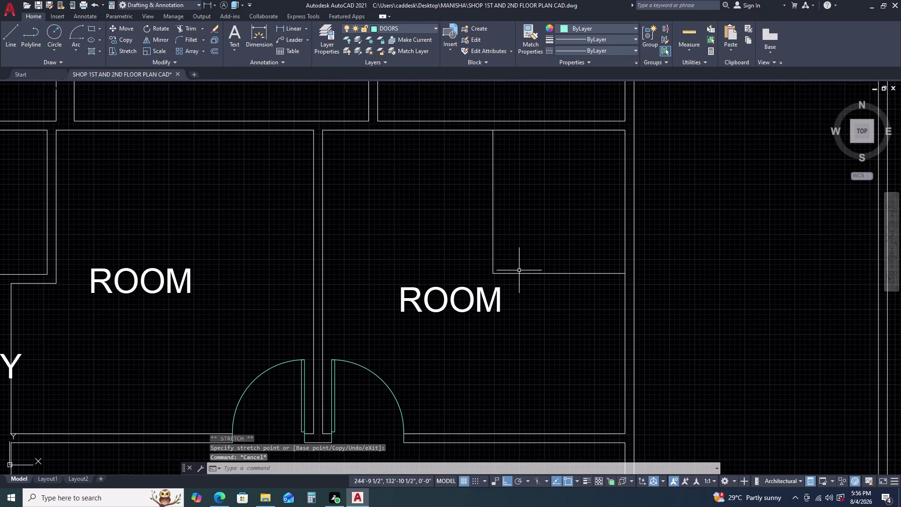
Try a 4.5 corner join on the enclosure's left wall line, then cancel it.
text(F)
key(space)
text(4)
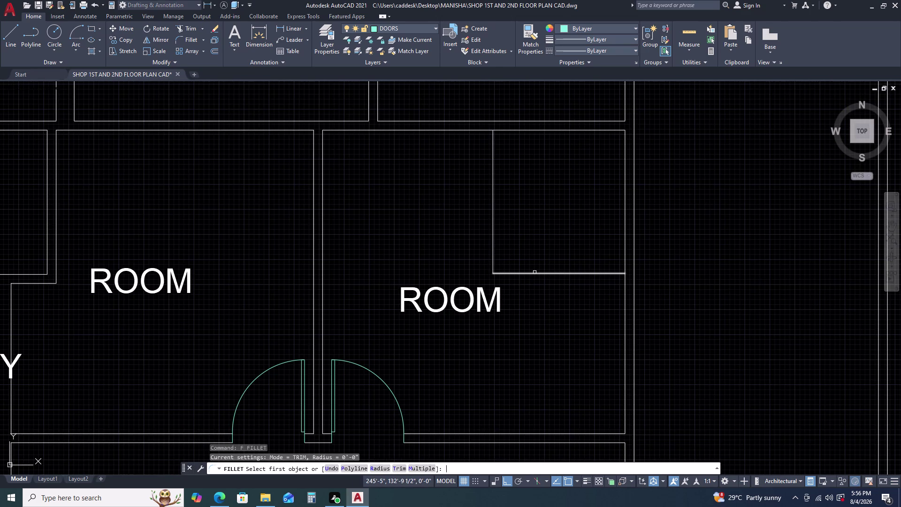
text(.5)
key(Return)
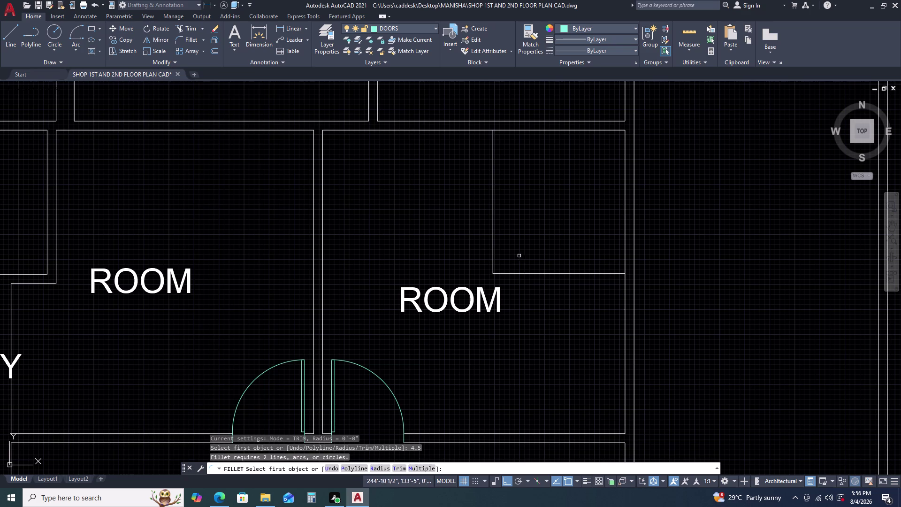
click(492, 254)
text(4.)
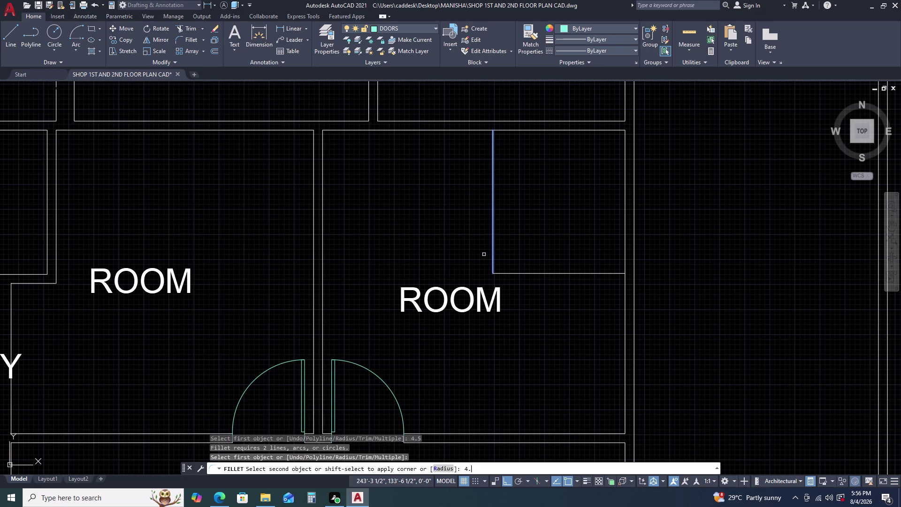
text(5)
key(Return)
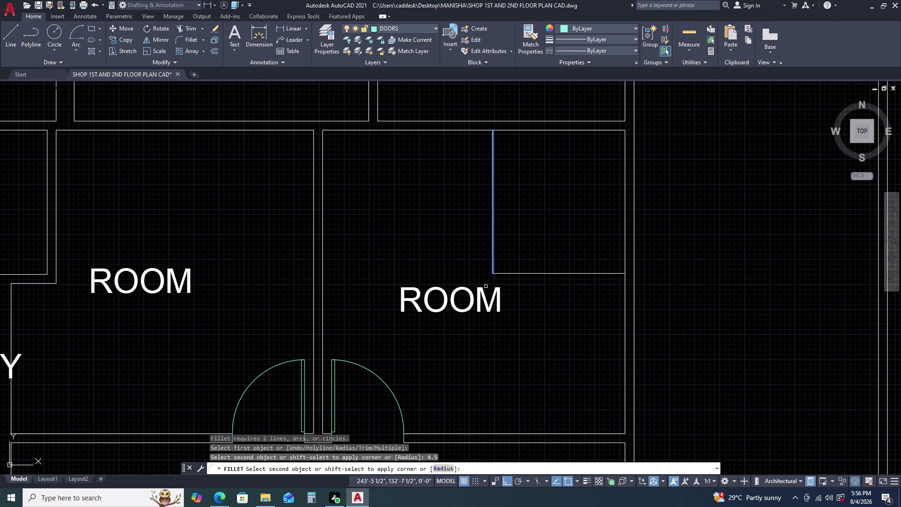
key(Escape)
key(Escape)
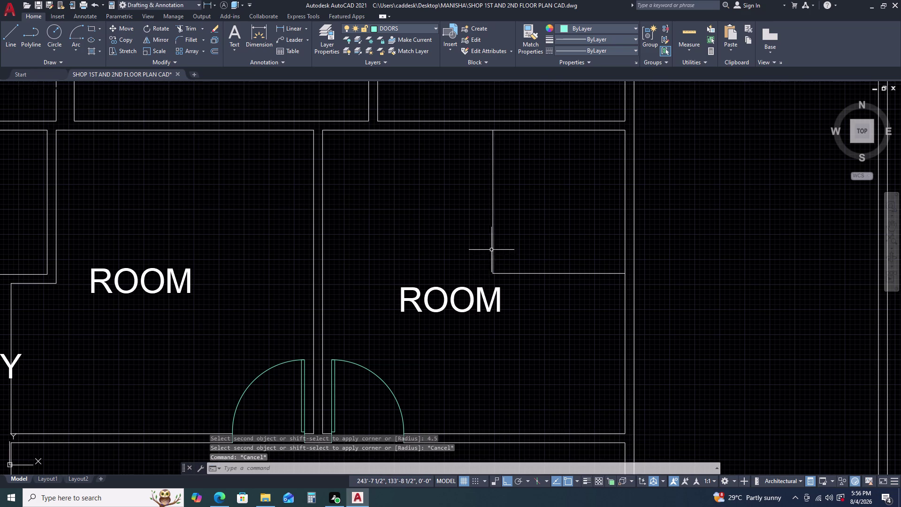
Offset the enclosure's left and bottom wall lines 4.5 inches inward.
click(496, 244)
click(474, 243)
text(O)
key(space)
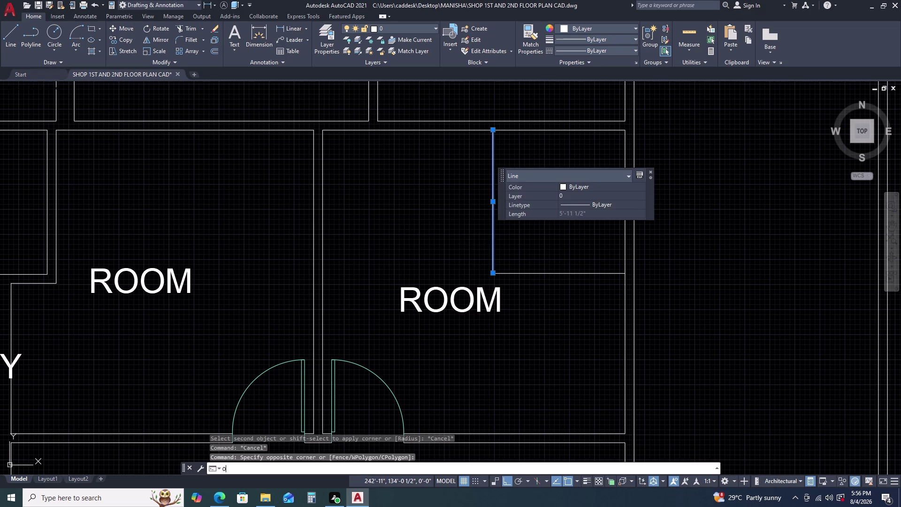
text(4.5)
key(Return)
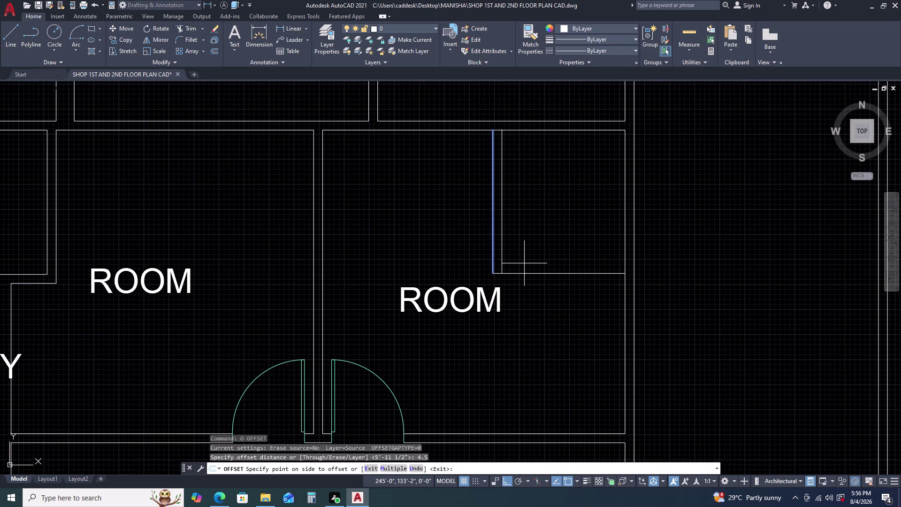
click(438, 240)
click(542, 273)
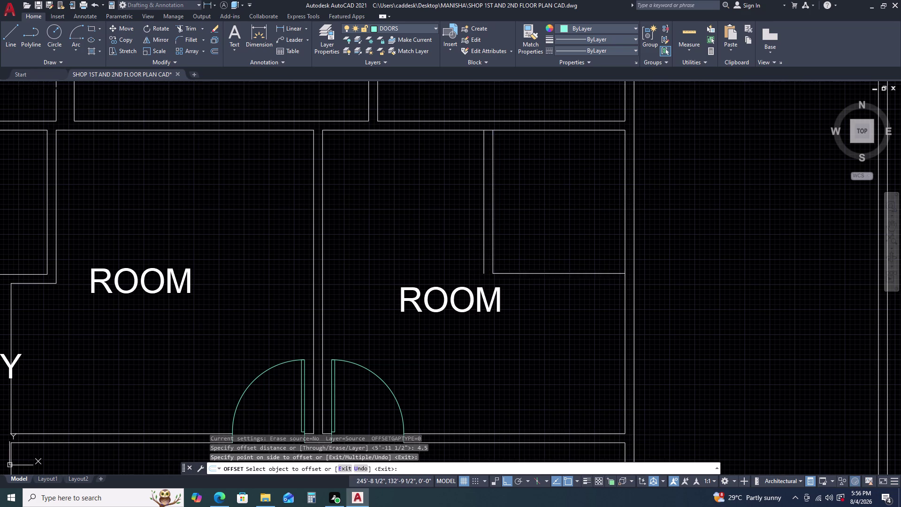
click(539, 295)
key(Escape)
Fillet the new bottom and left wall lines to close the corner.
text(F)
key(space)
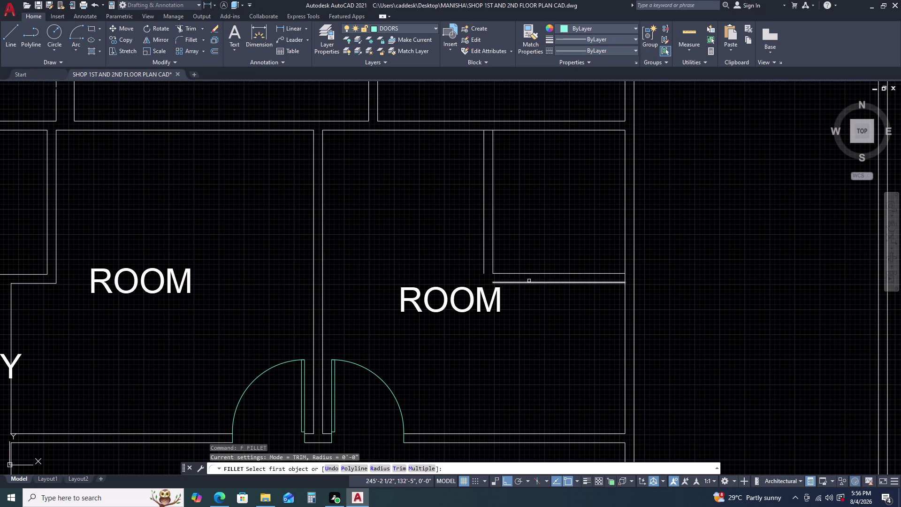
click(518, 282)
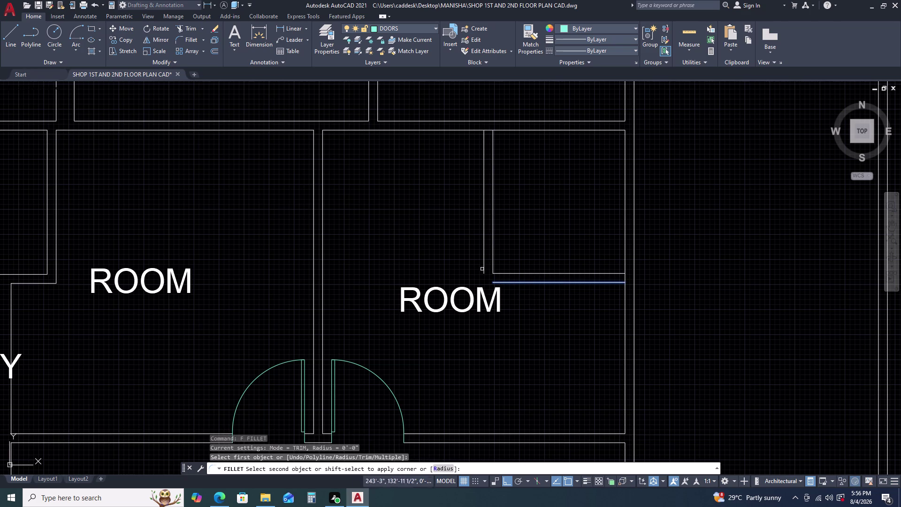
click(483, 269)
key(Escape)
scroll(down, 3)
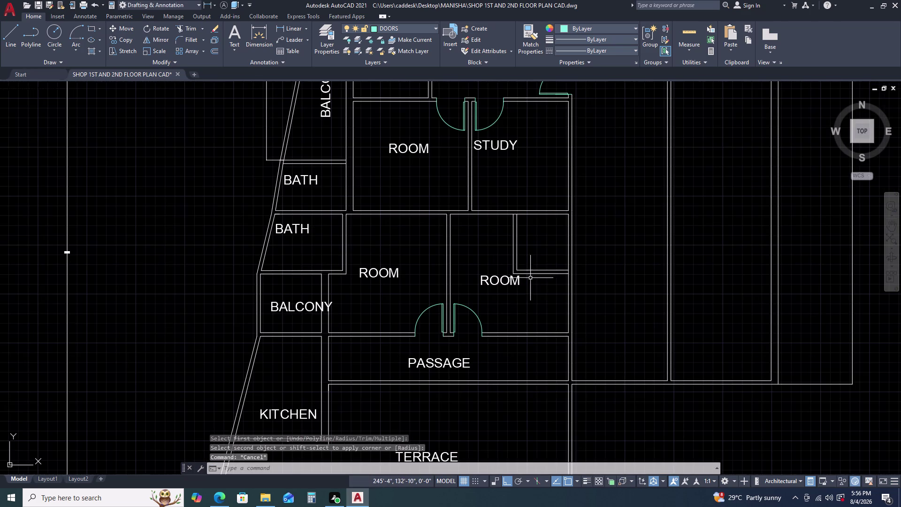
Copy a ROOM label into the small corner enclosure.
click(510, 282)
text(CO)
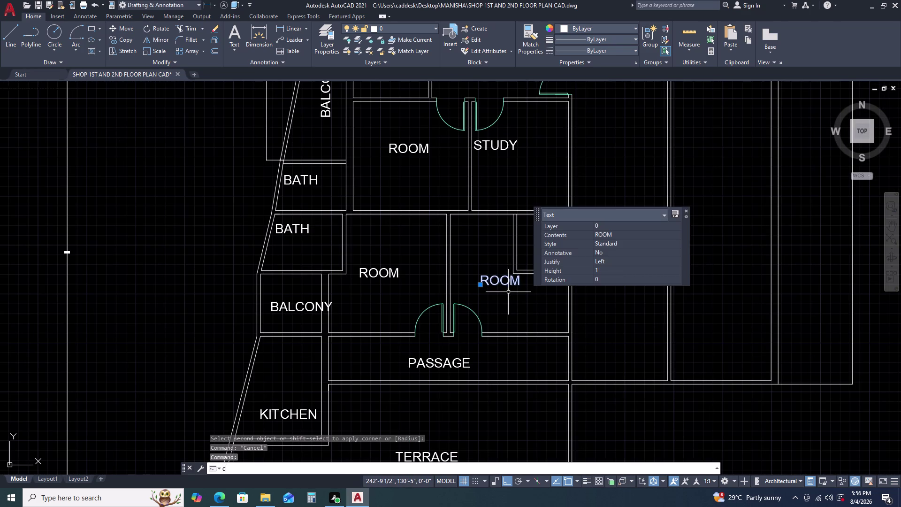
key(space)
click(508, 292)
key(F8)
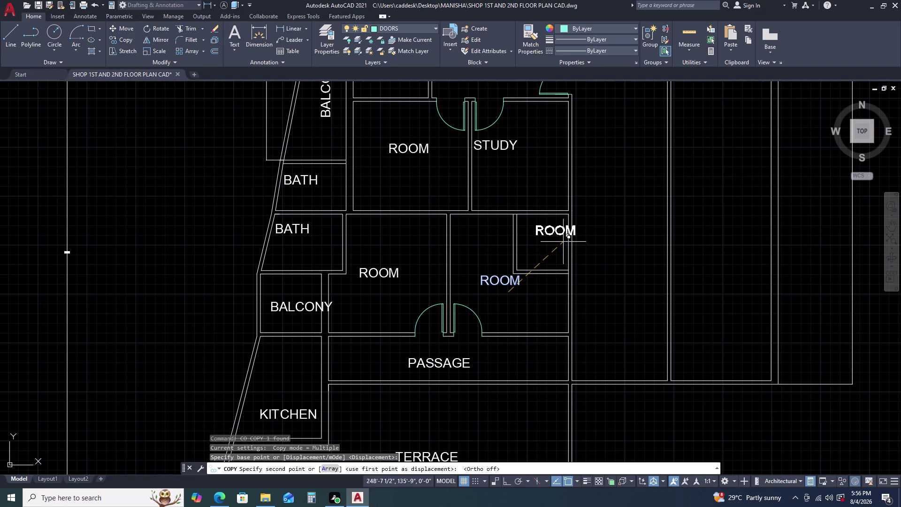
click(552, 249)
key(Escape)
Change the copied label's text to BATH.
double_click(554, 238)
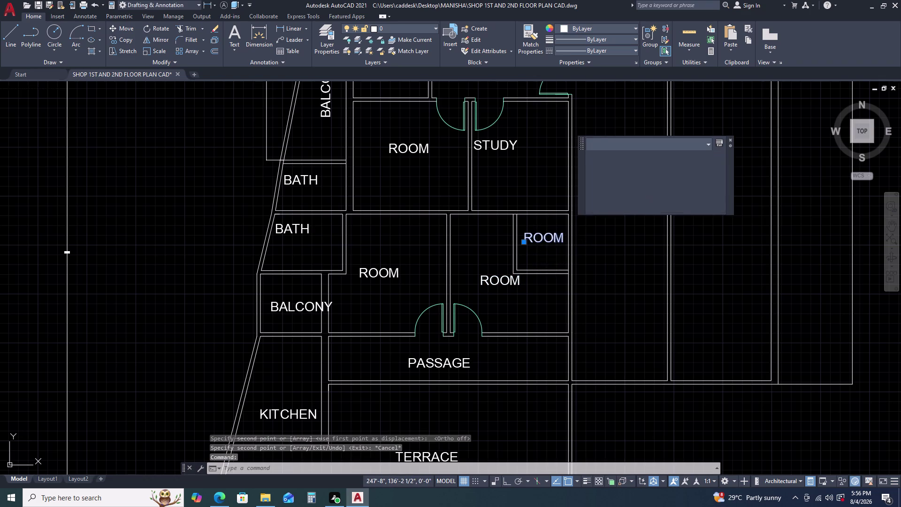
text(BATH)
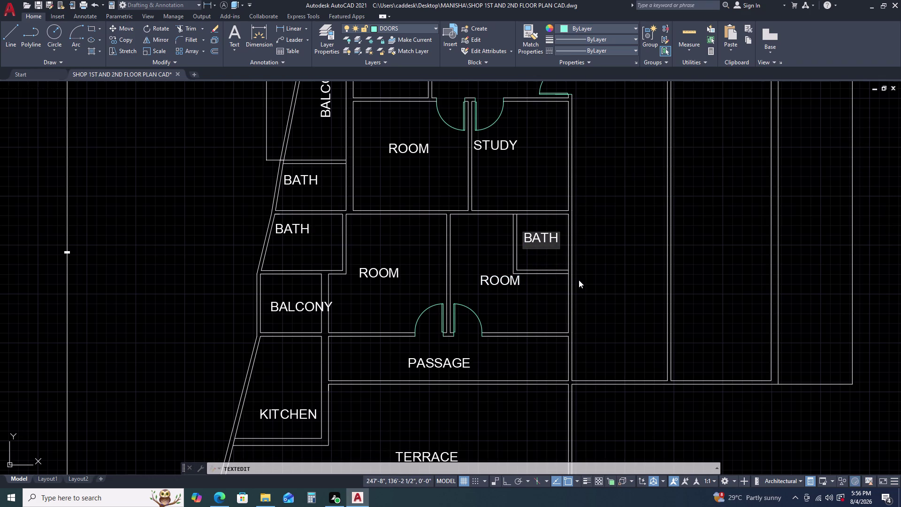
key(Return)
key(Escape)
scroll(down, 3)
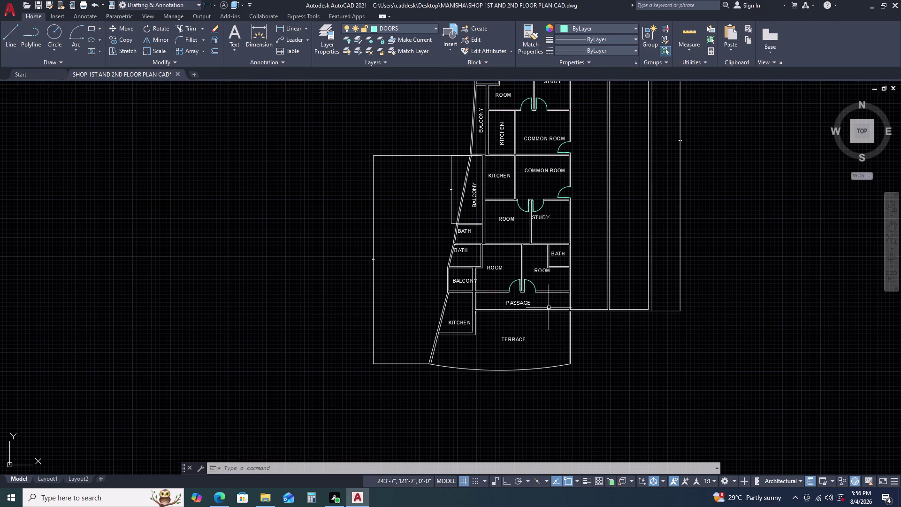
Delete the long vertical line right of the rooms, then undo to restore it.
scroll(up, 3)
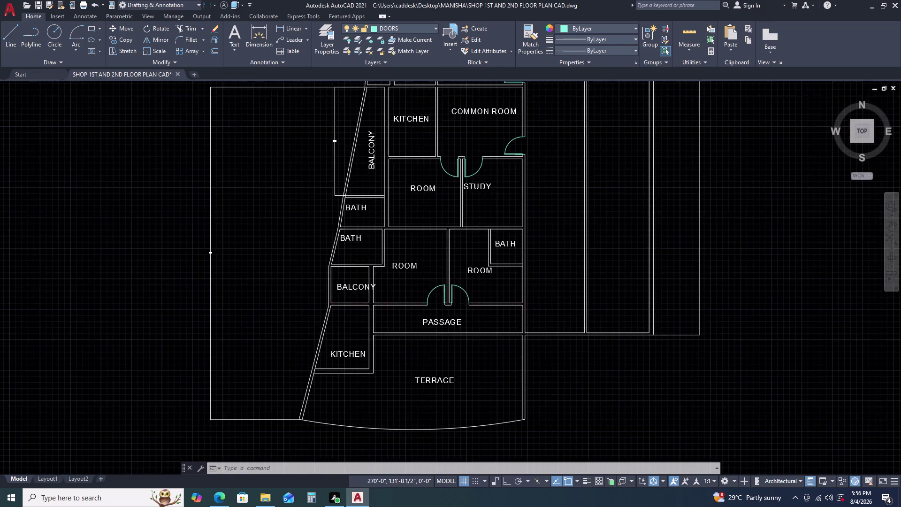
click(651, 278)
scroll(down, 3)
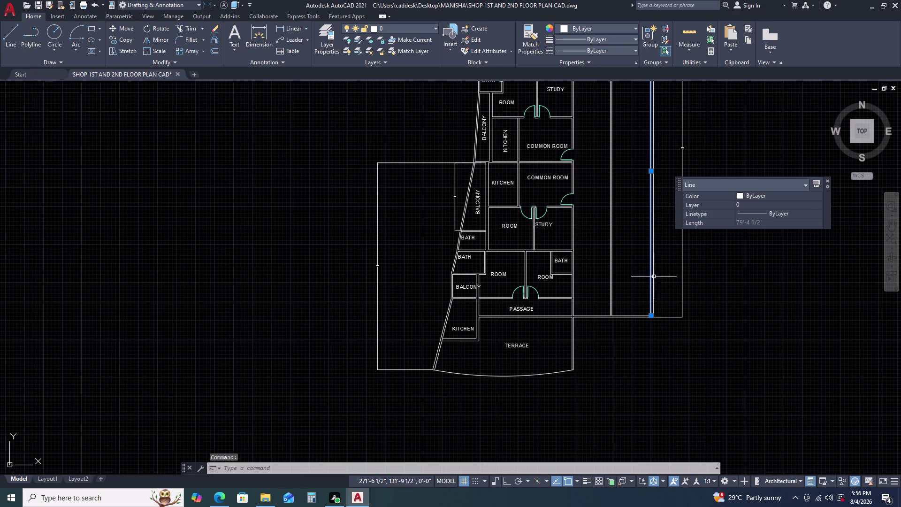
middle_drag(654, 276, 618, 315)
scroll(down, 3)
scroll(up, 3)
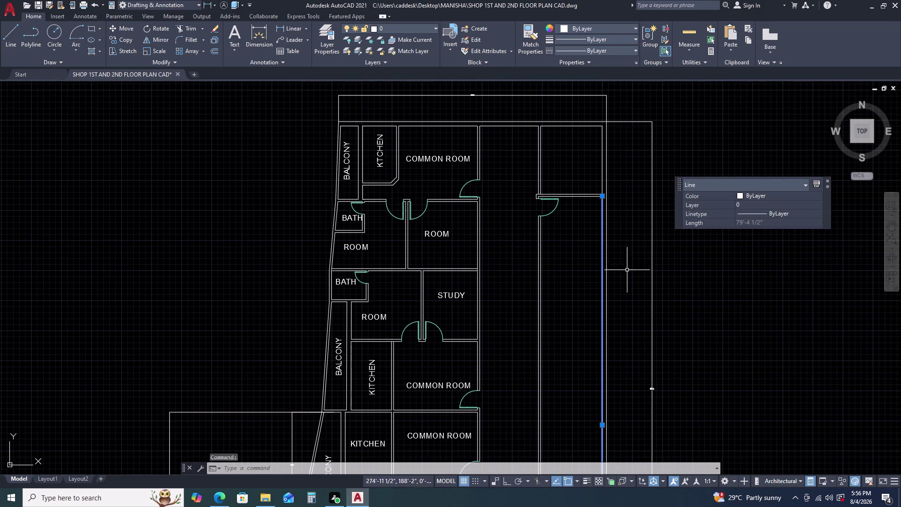
key(Delete)
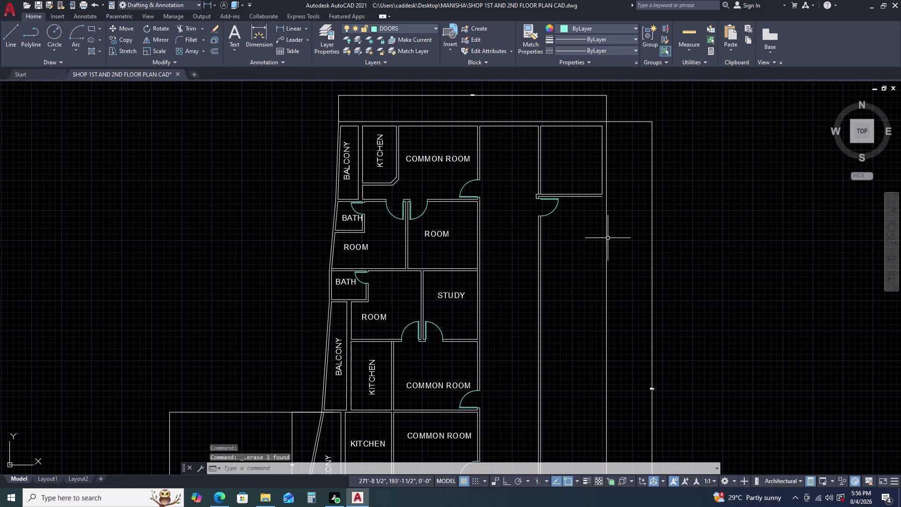
scroll(up, 3)
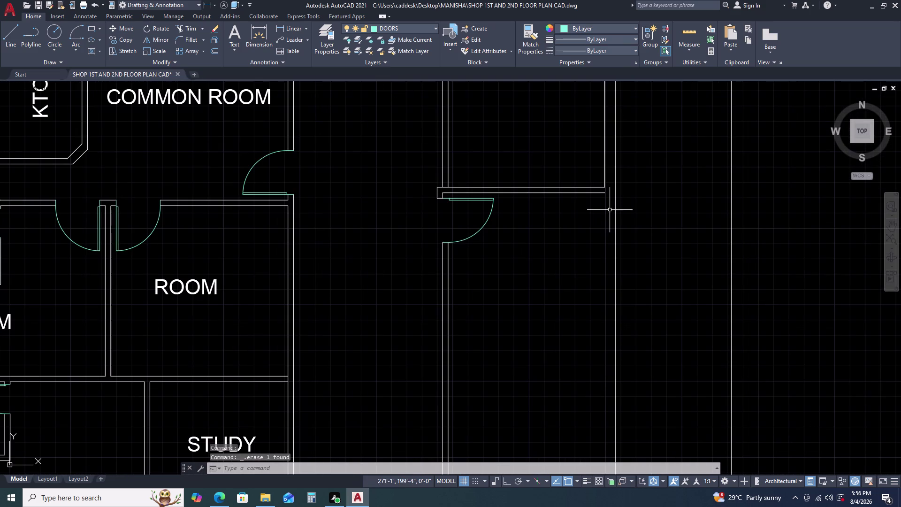
key(ctrl+z)
key(ctrl+z)
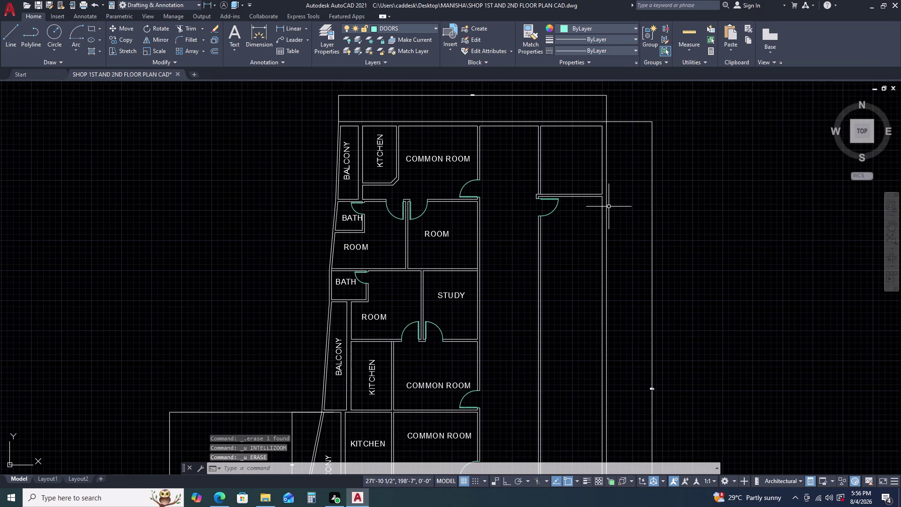
Offset the long vertical line 9 inches outward.
scroll(up, 3)
click(602, 208)
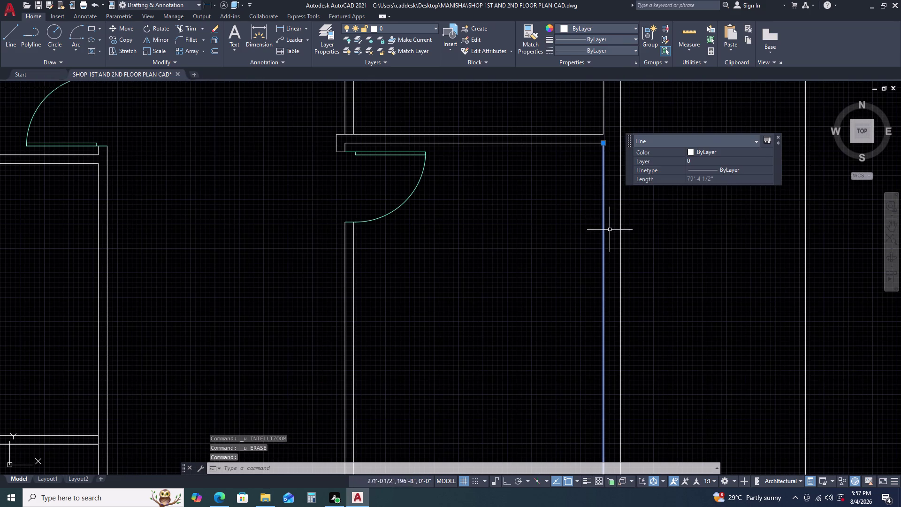
scroll(down, 3)
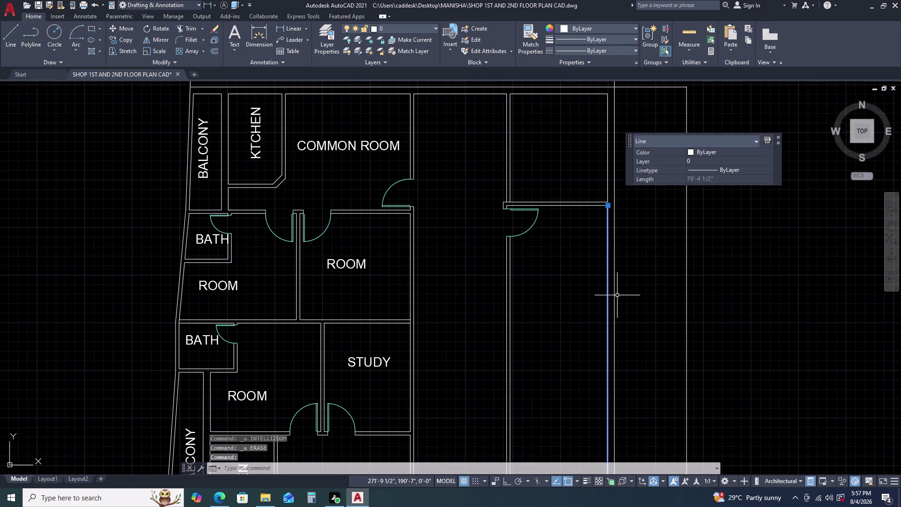
key(o)
key(space)
key(9)
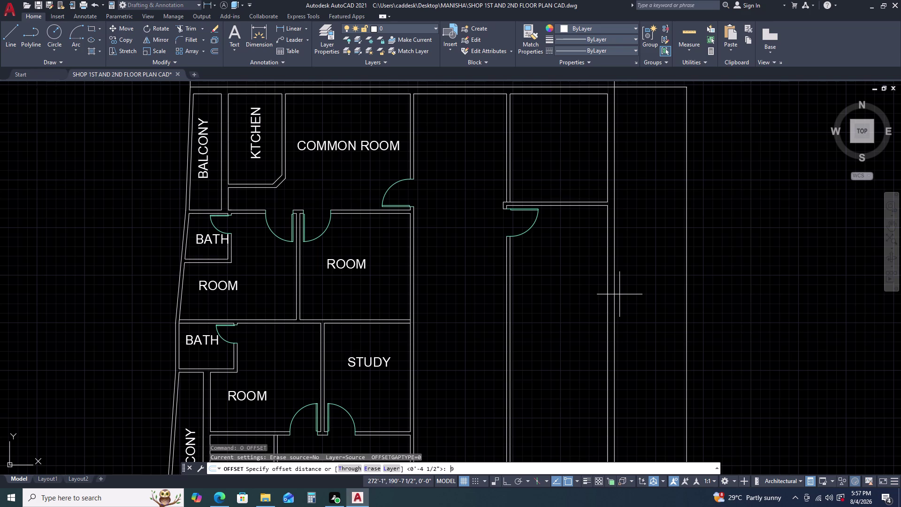
key(Return)
double_click(627, 310)
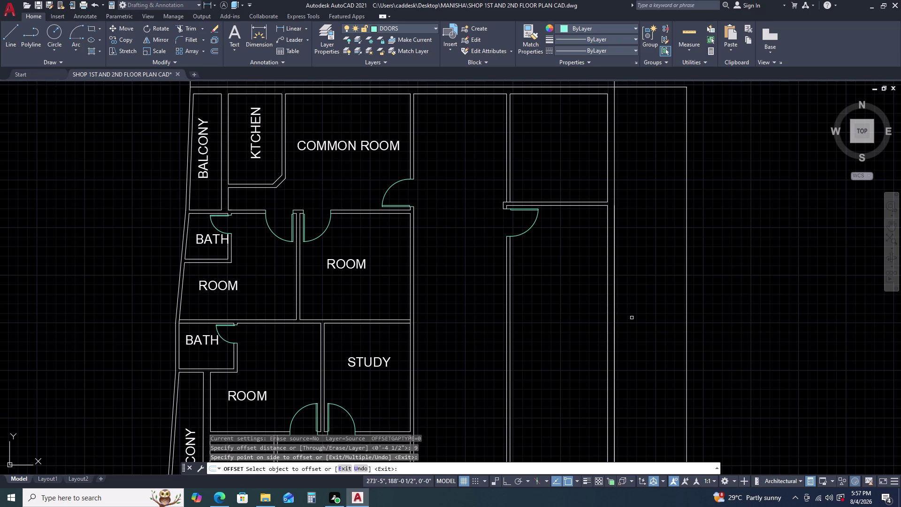
key(Escape)
Delete the original long vertical line, keeping its 9-inch offset copy.
click(607, 320)
key(Delete)
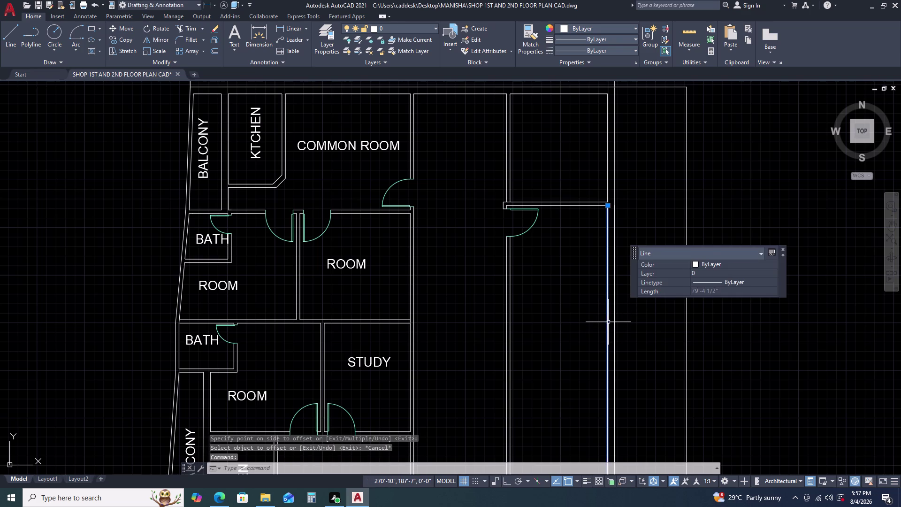
click(614, 306)
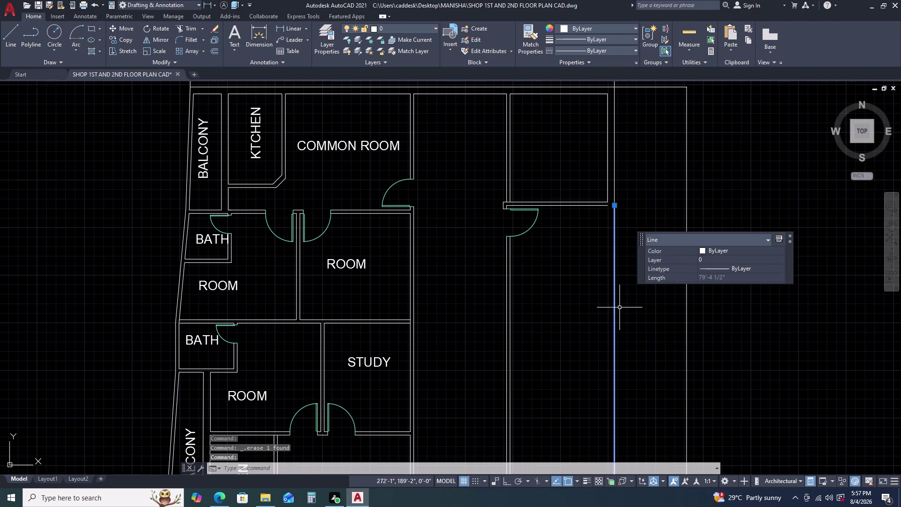
text(O)
key(space)
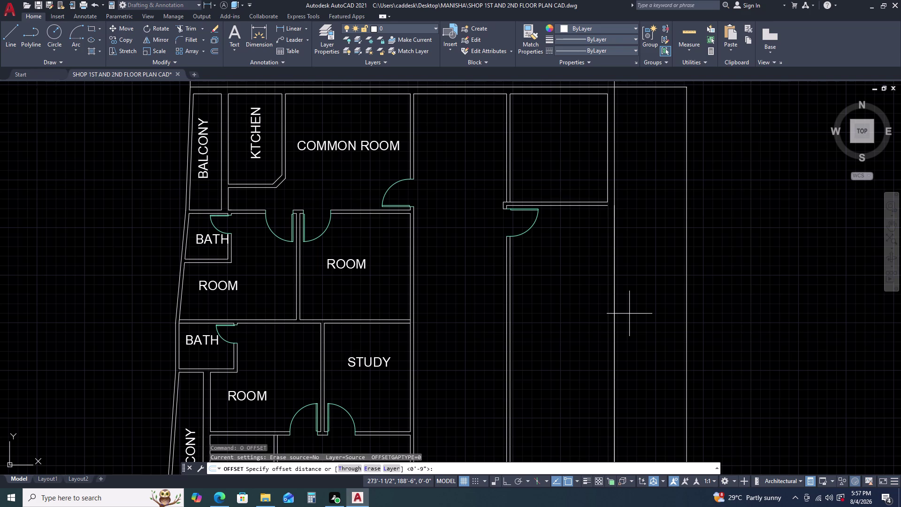
Start a 2.25-inch offset on a wall line, then cancel it.
key(0)
text(.25)
key(BackSpace)
key(BackSpace)
key(BackSpace)
key(BackSpace)
text(2.25)
key(Return)
click(574, 319)
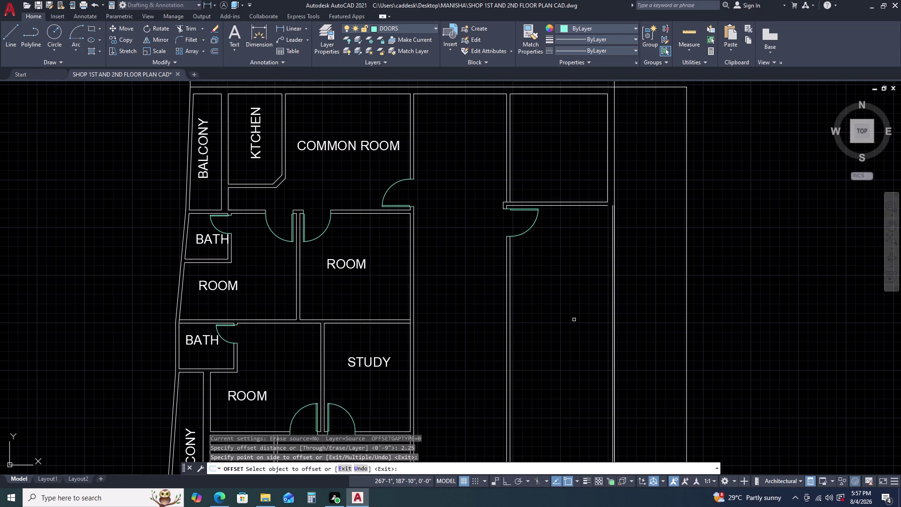
key(Escape)
Delete the stray wall line near the right-hand rooms.
scroll(up, 3)
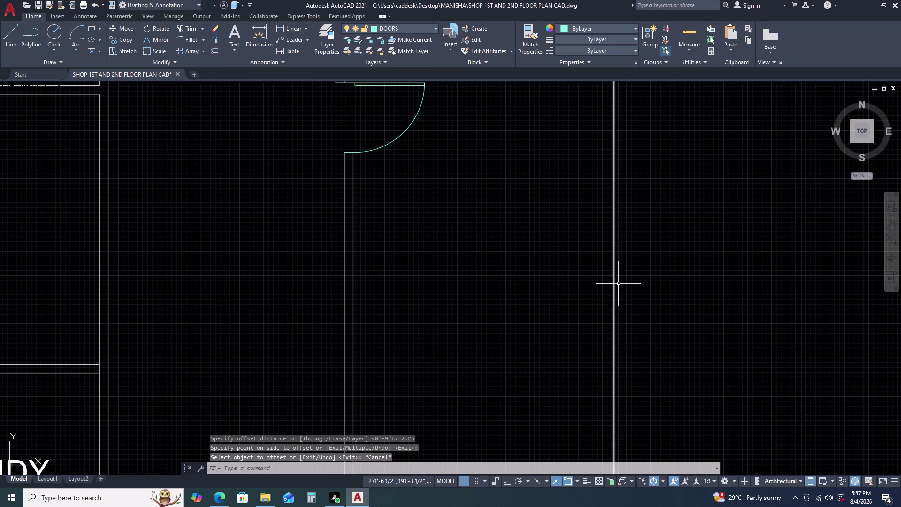
click(619, 282)
key(Delete)
scroll(down, 3)
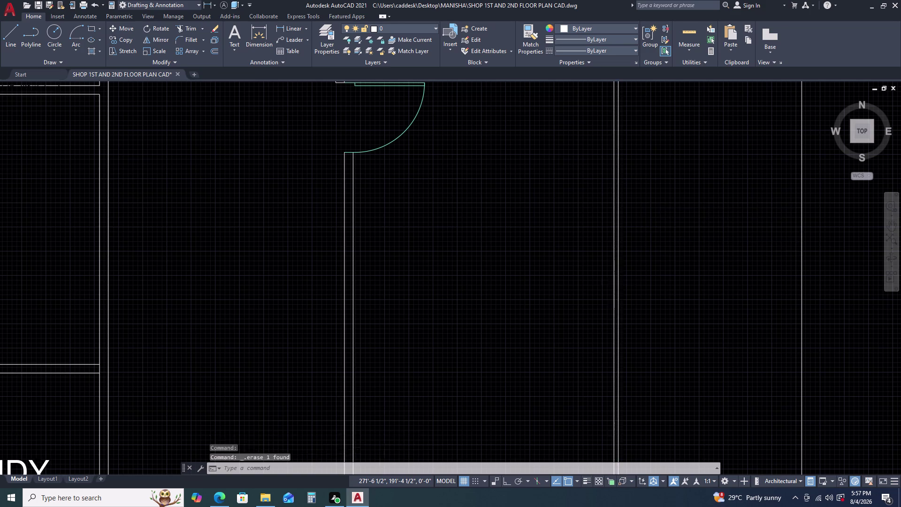
scroll(down, 3)
scroll(up, 3)
Fillet the horizontal and vertical wall lines into a sharp corner at the door.
text(F)
key(space)
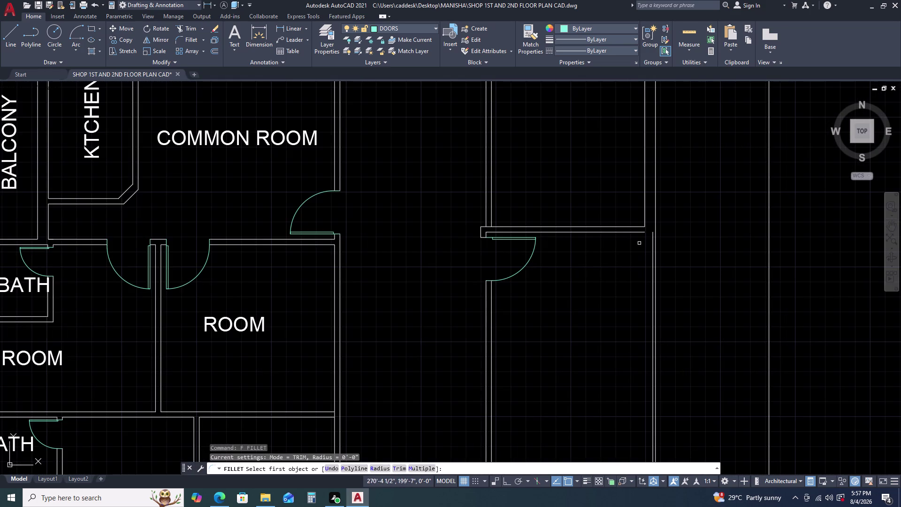
click(643, 230)
click(639, 233)
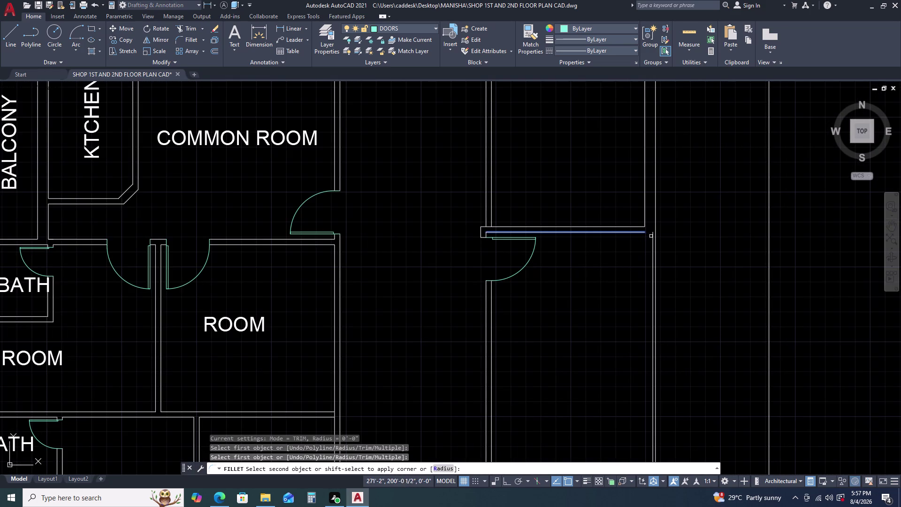
double_click(653, 239)
scroll(down, 3)
key(space)
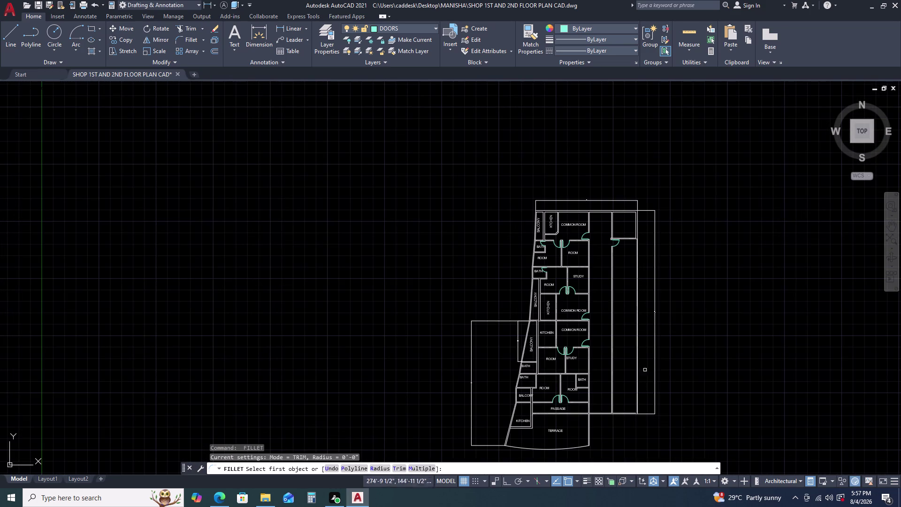
scroll(up, 3)
scroll(up, 3)
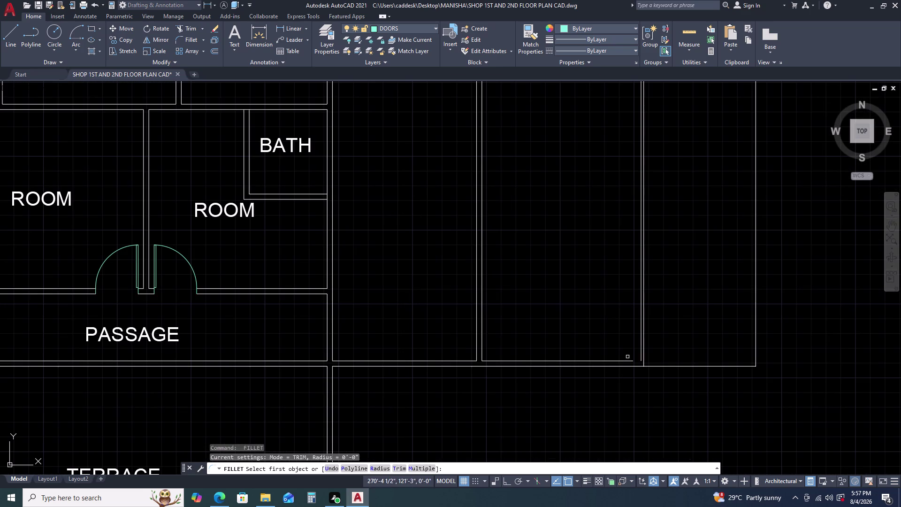
click(628, 359)
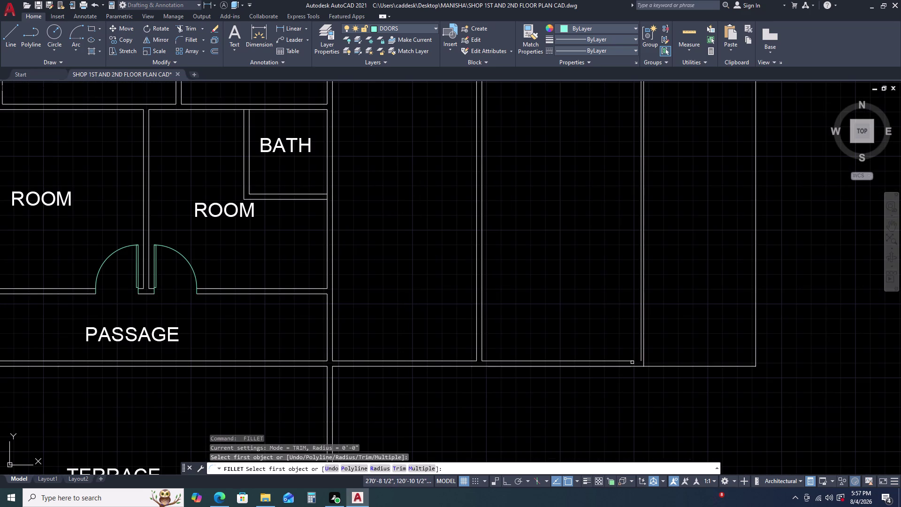
click(632, 362)
click(641, 357)
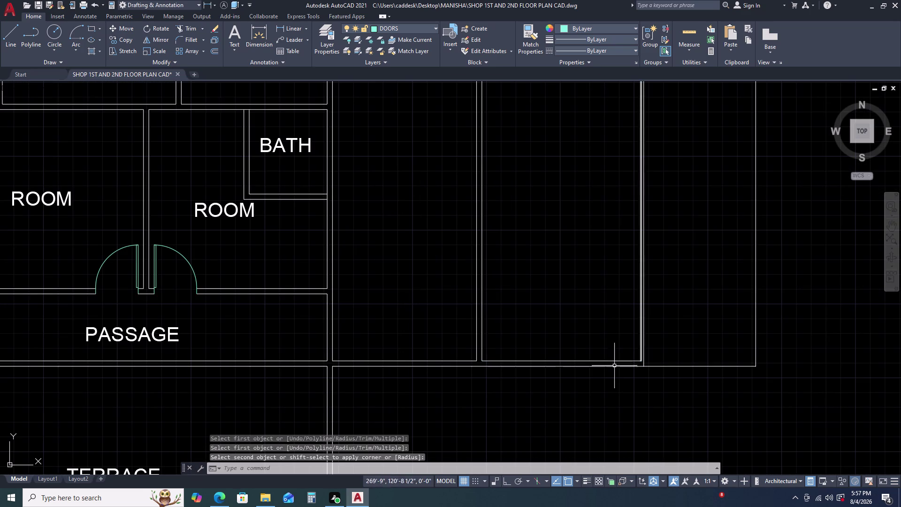
key(Escape)
scroll(down, 3)
scroll(up, 3)
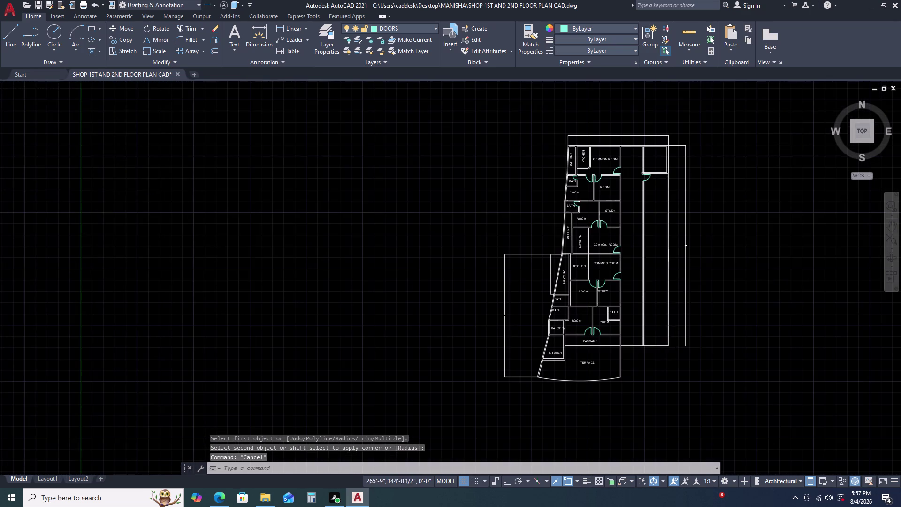
scroll(up, 3)
middle_click(656, 294)
middle_drag(655, 294, 611, 323)
scroll(up, 3)
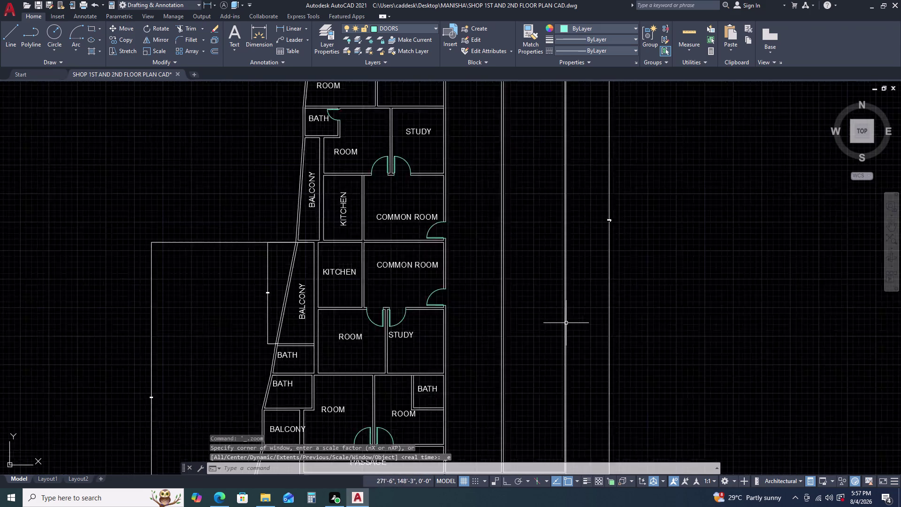
text(H)
key(space)
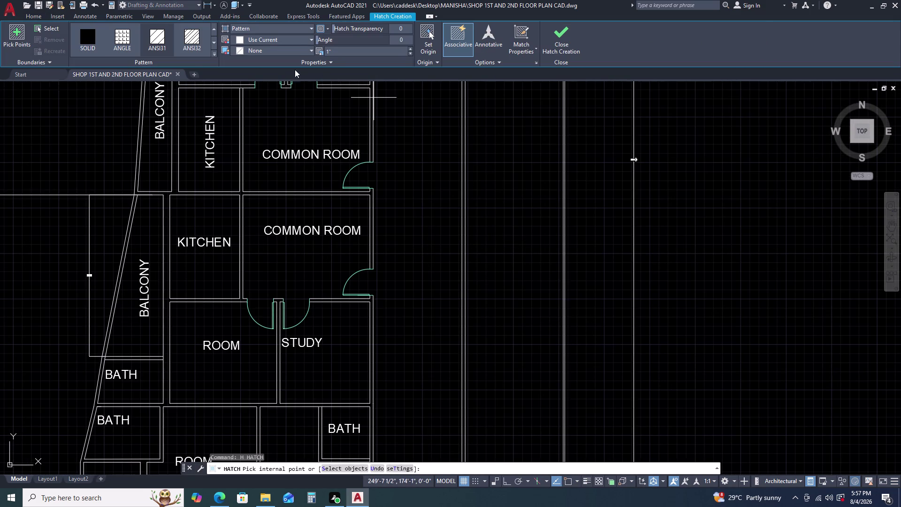
click(215, 52)
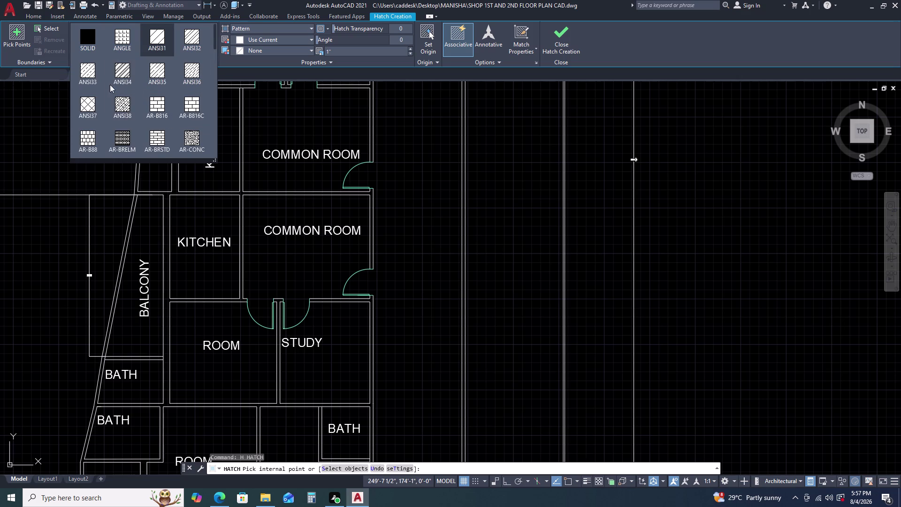
click(89, 104)
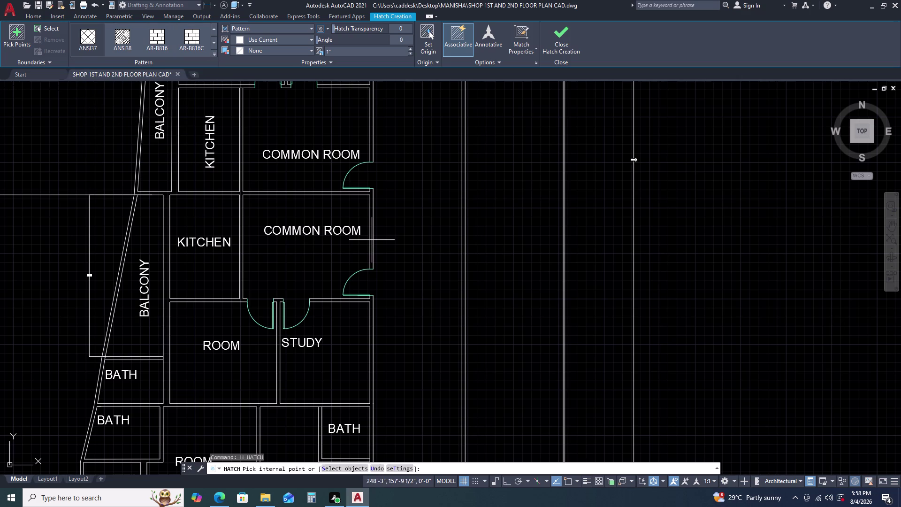
click(499, 192)
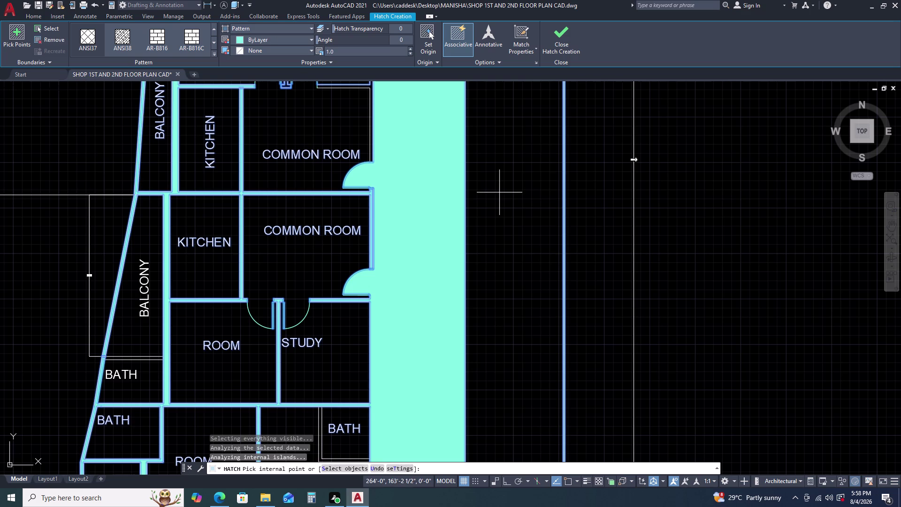
key(Escape)
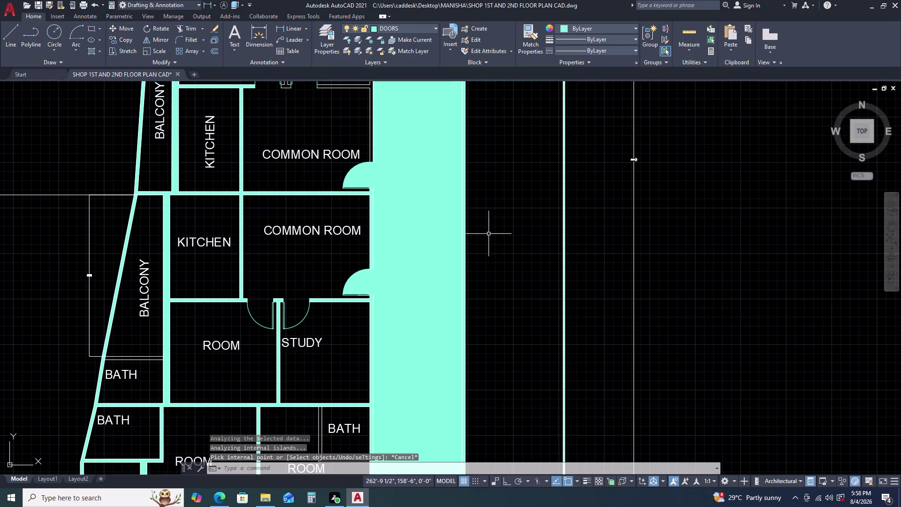
click(440, 222)
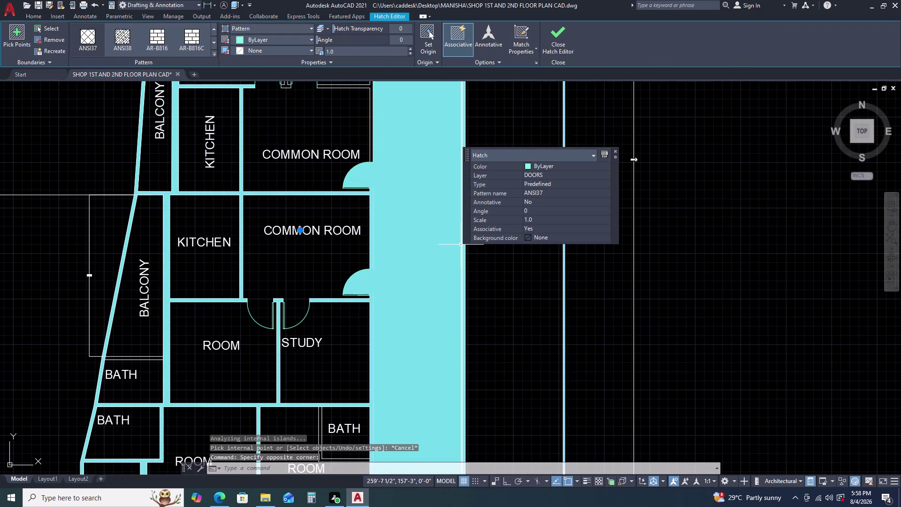
key(Delete)
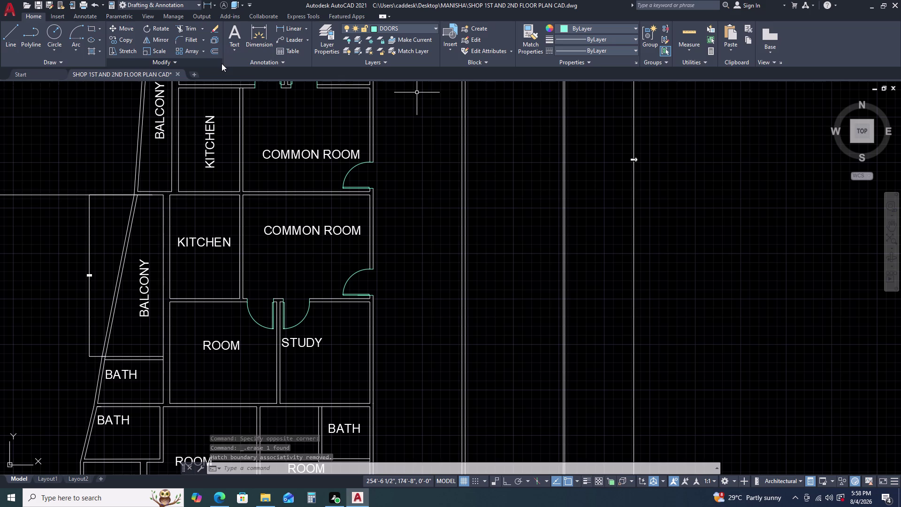
Start a hatch and pick inside the long strip beside the rooms.
text(H)
key(space)
scroll(down, 3)
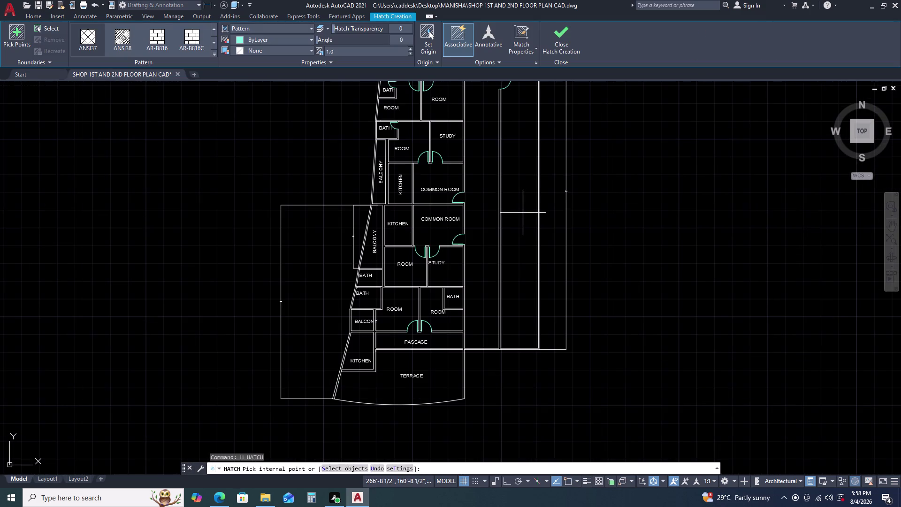
scroll(down, 3)
middle_drag(523, 212, 515, 224)
middle_click(514, 224)
click(514, 220)
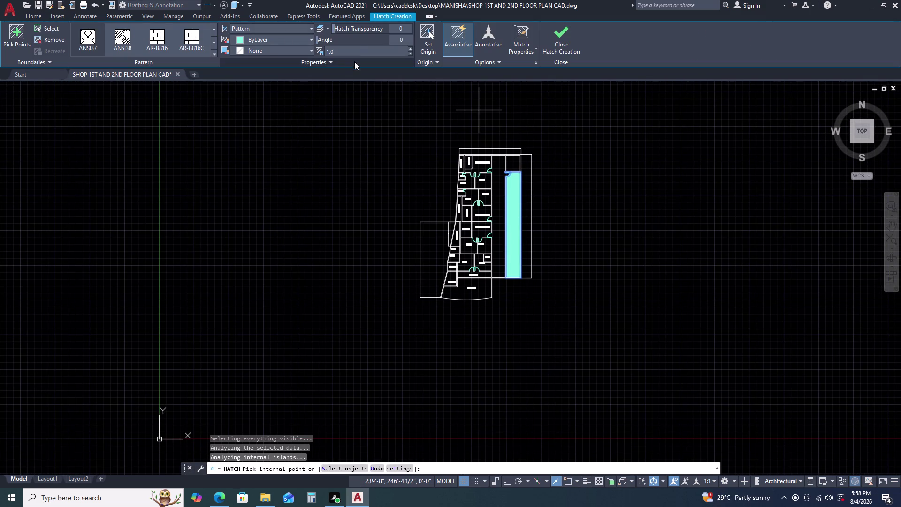
Set the ANSI37 hatch scale to 2.7, place it and select it.
scroll(down, 3)
scroll(down, 3)
scroll(down, 3)
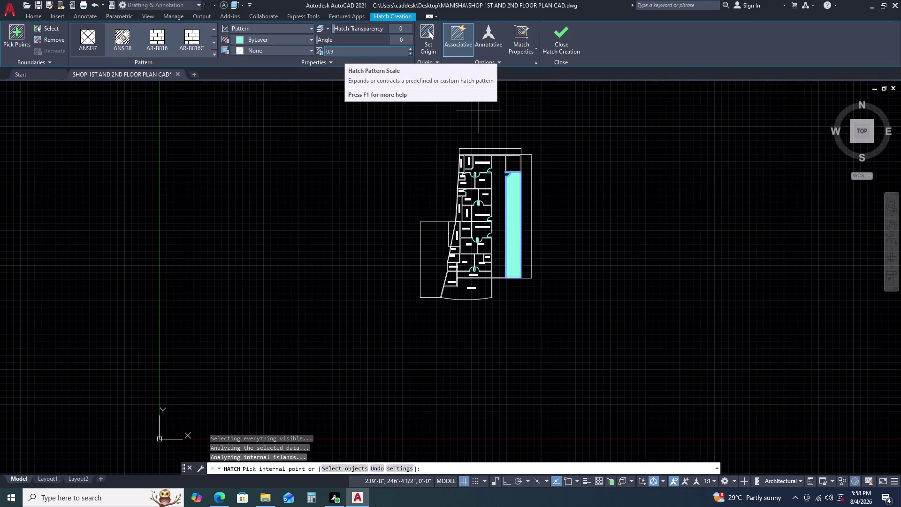
scroll(down, 3)
scroll(up, 3)
scroll(up, 3)
scroll(up, 3)
key(Escape)
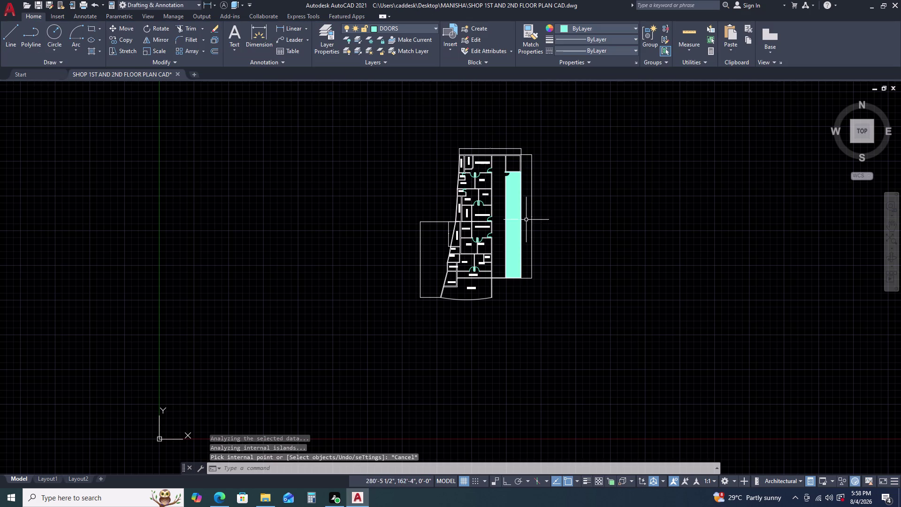
click(510, 217)
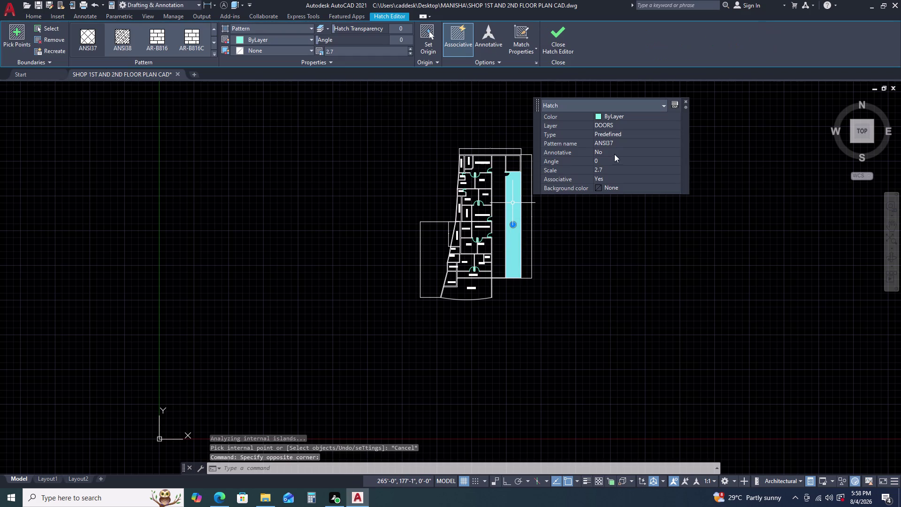
Set the strip hatch angle to 90 and try a scale of 0.01.
click(606, 165)
click(605, 171)
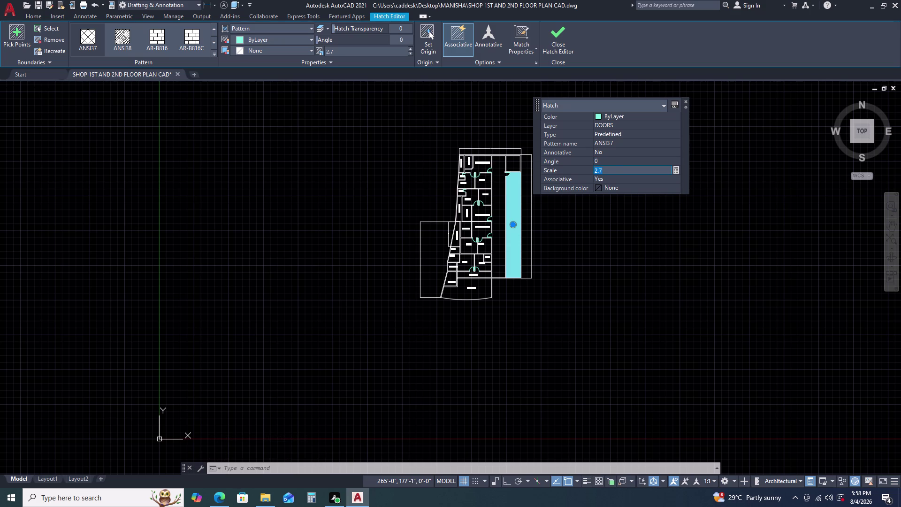
double_click(611, 160)
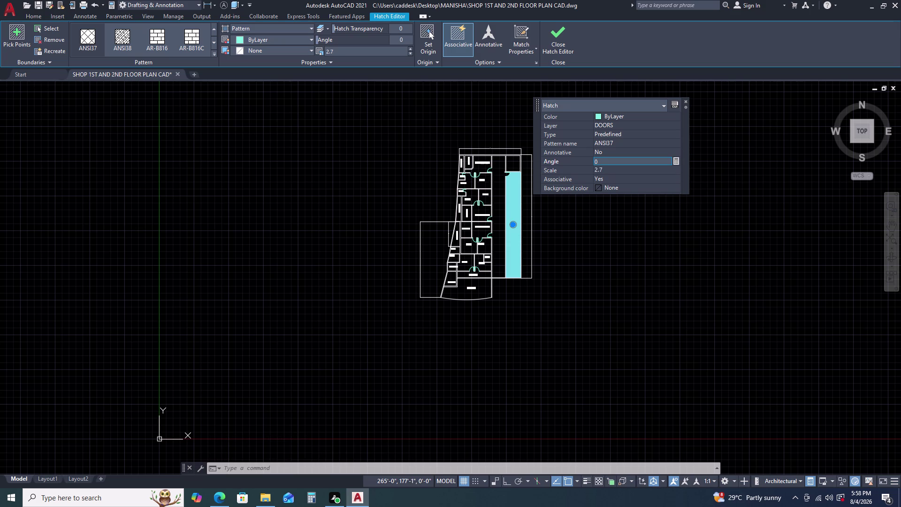
key(BackSpace)
text(90)
key(Return)
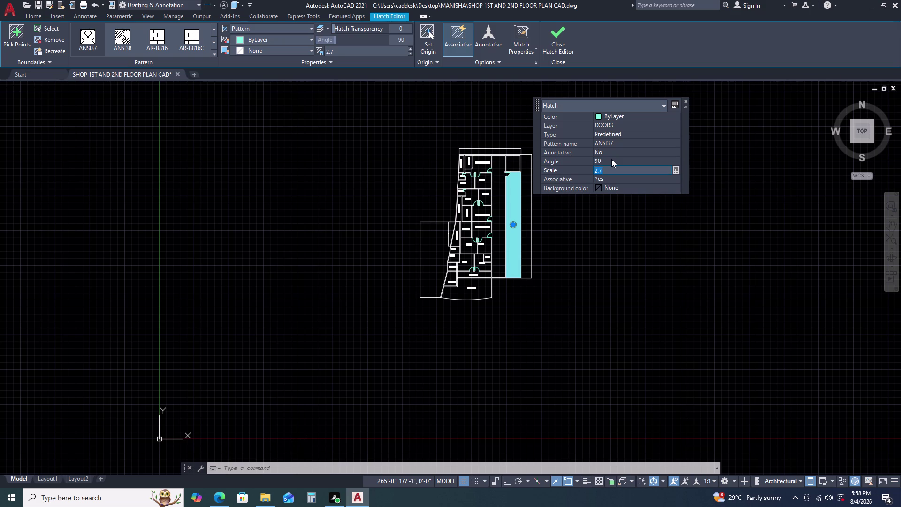
text(0.)
text(01)
key(Return)
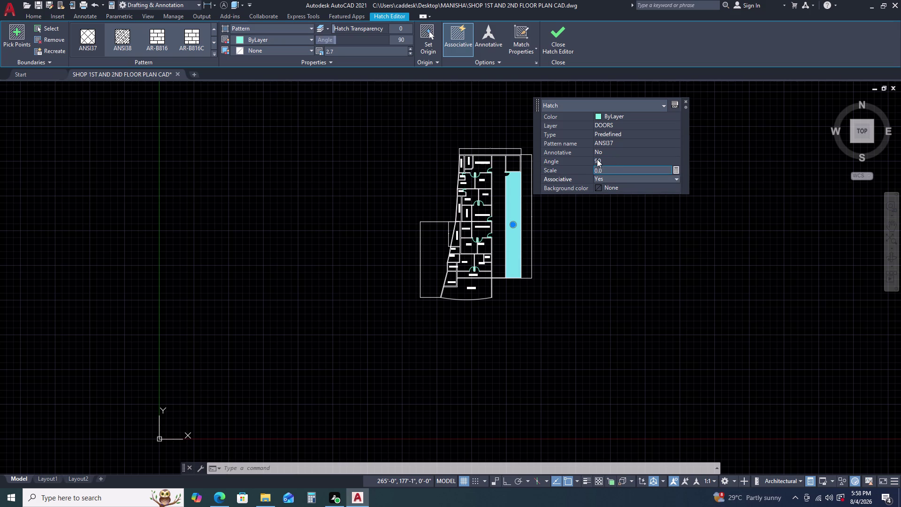
Keep the hatch associative and change its scale to 50.
click(604, 179)
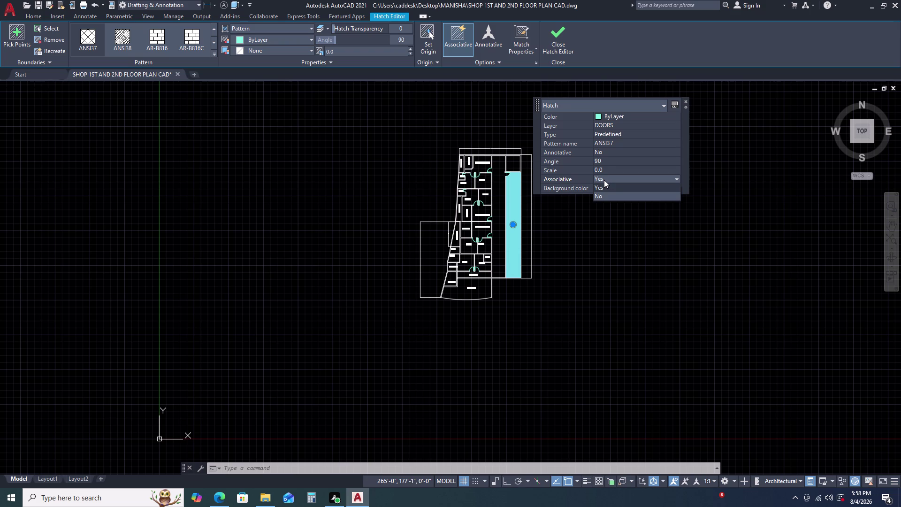
click(608, 171)
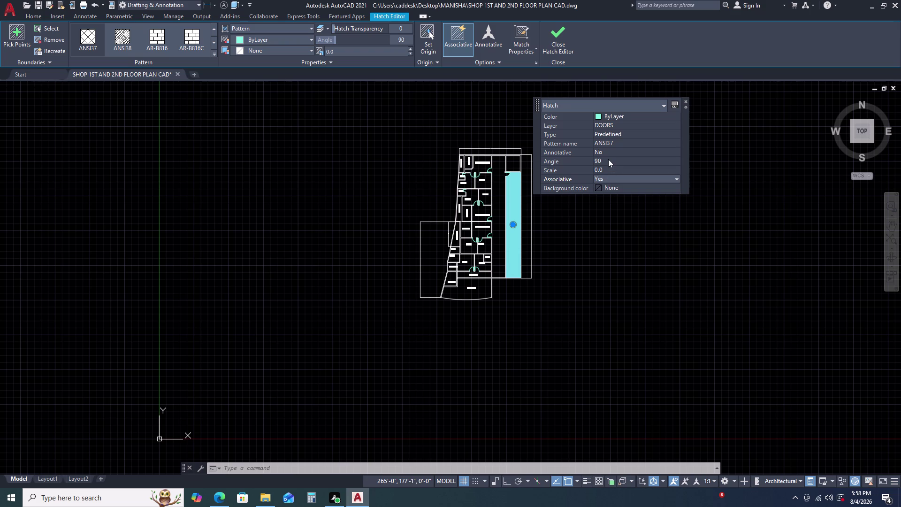
click(608, 159)
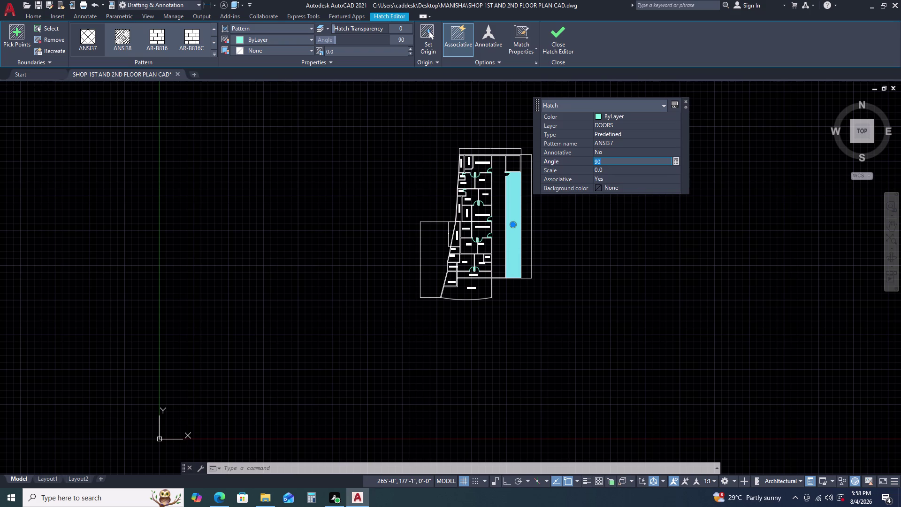
click(607, 170)
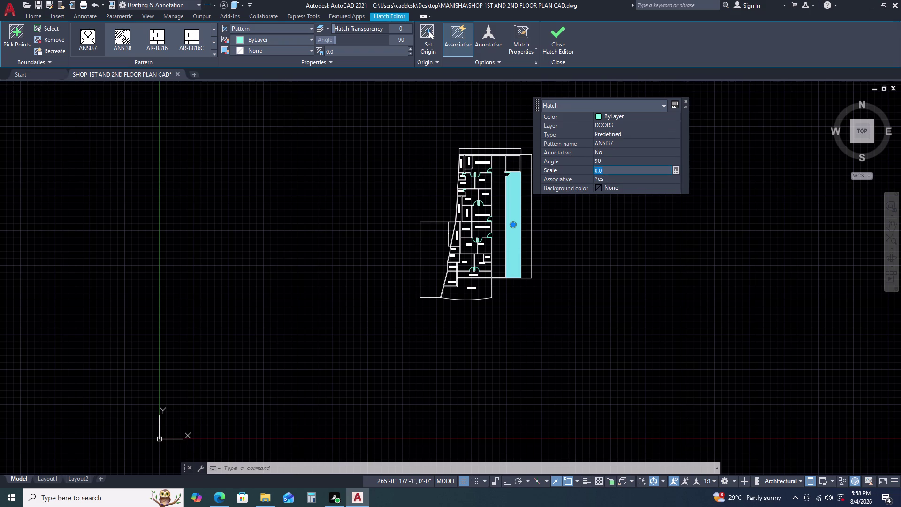
text(50)
key(Return)
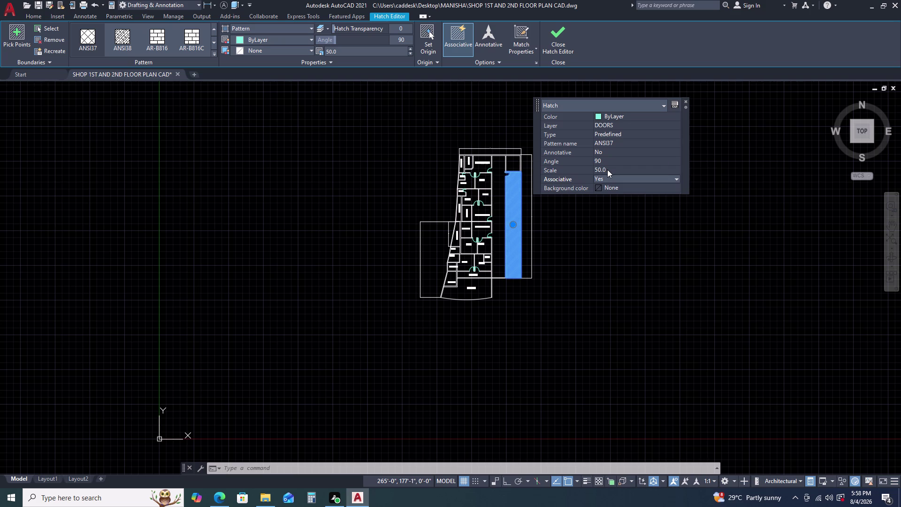
key(Escape)
Try a hatch scale of 15, then settle on 105.
scroll(up, 3)
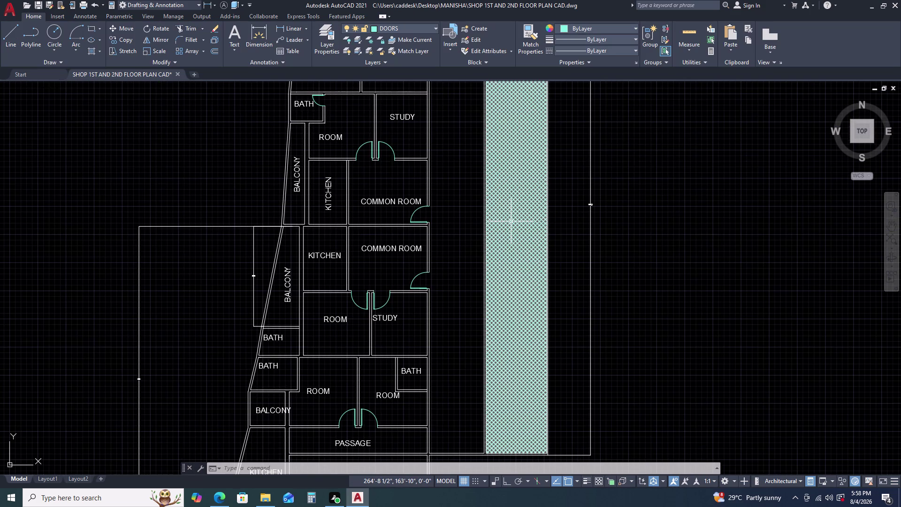
click(512, 221)
click(615, 175)
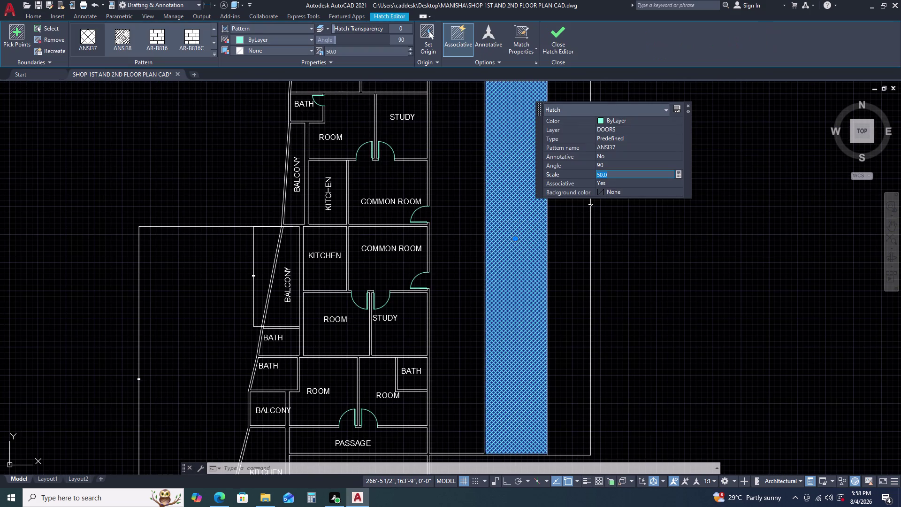
text(15)
key(Return)
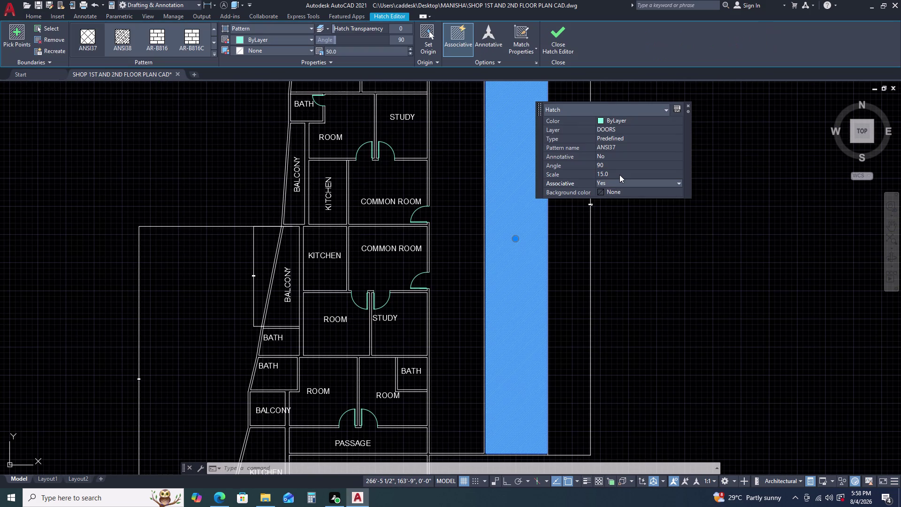
key(Escape)
scroll(down, 3)
click(612, 175)
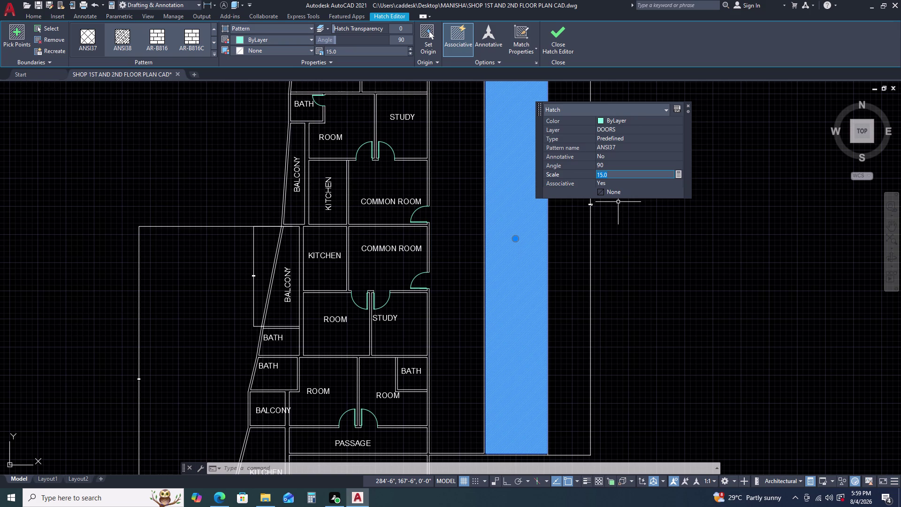
text(105)
key(Return)
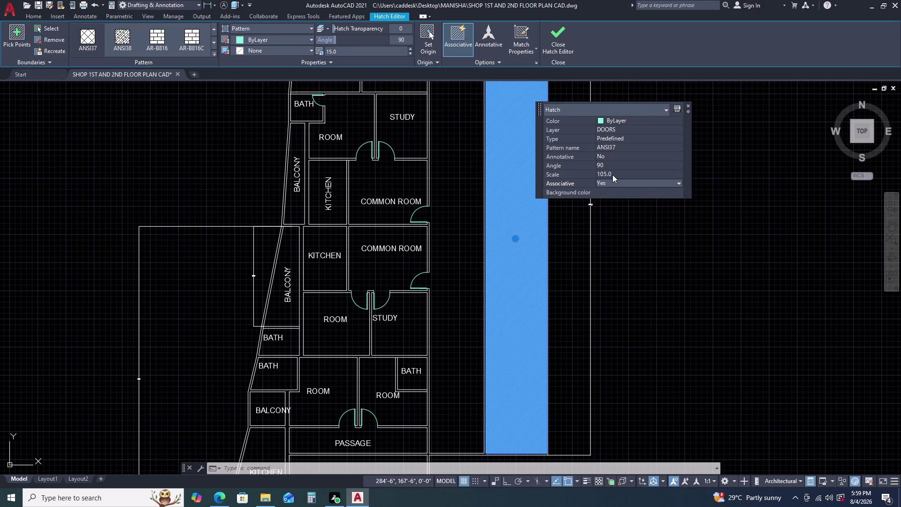
key(Escape)
key(Escape)
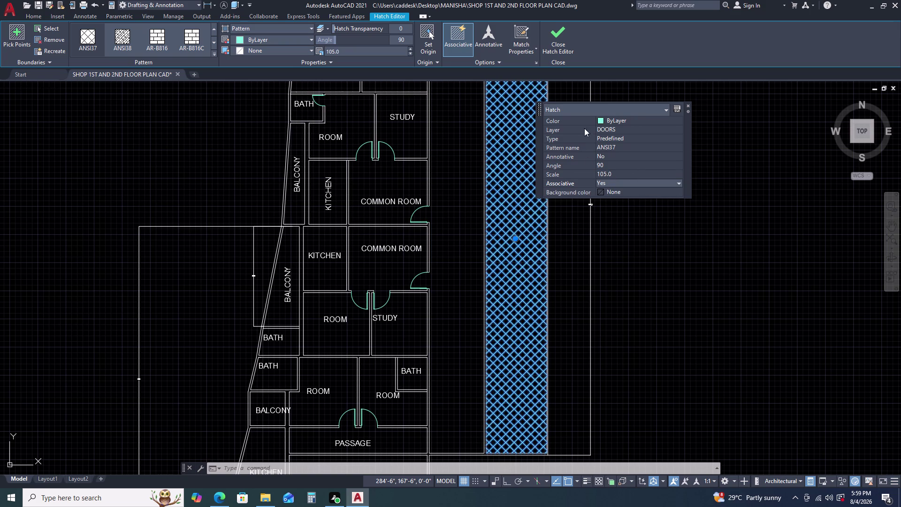
Close the Properties palette, deselect, and reselect the crosshatched strip.
click(688, 103)
click(687, 106)
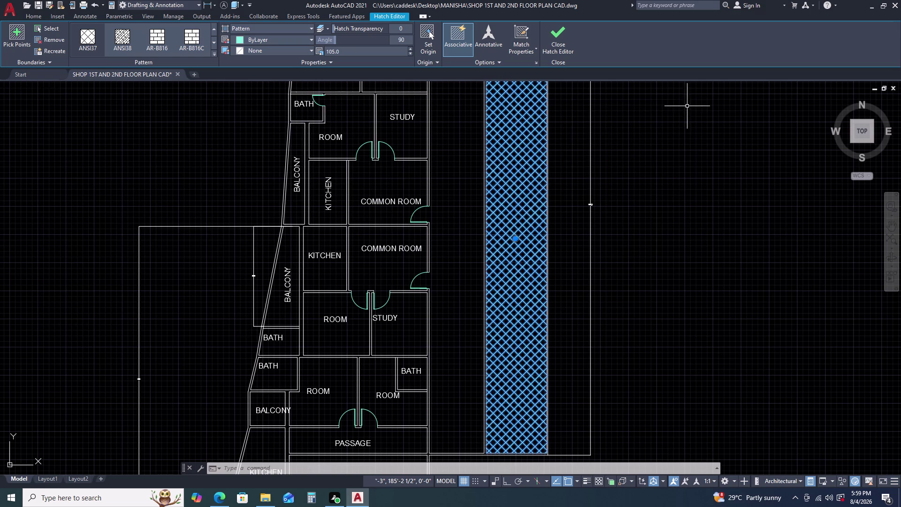
key(Escape)
scroll(down, 3)
middle_drag(513, 257, 530, 256)
middle_click(531, 257)
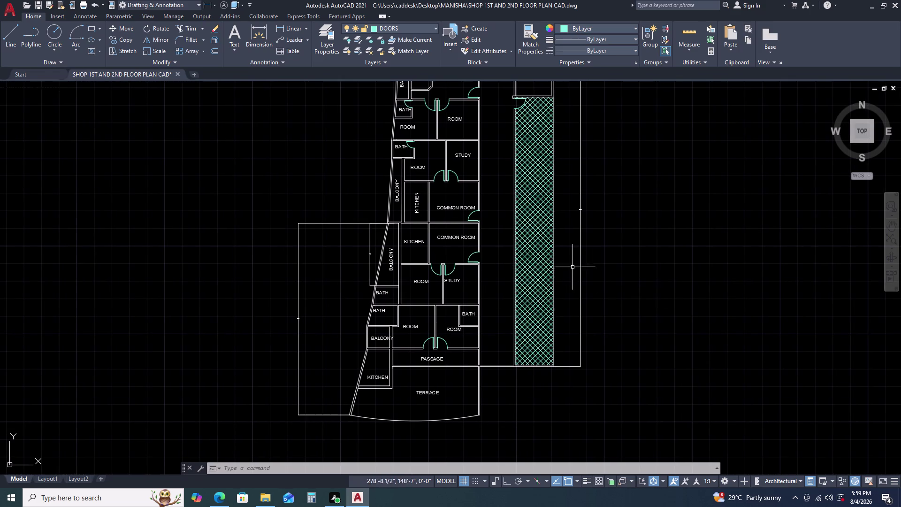
click(544, 252)
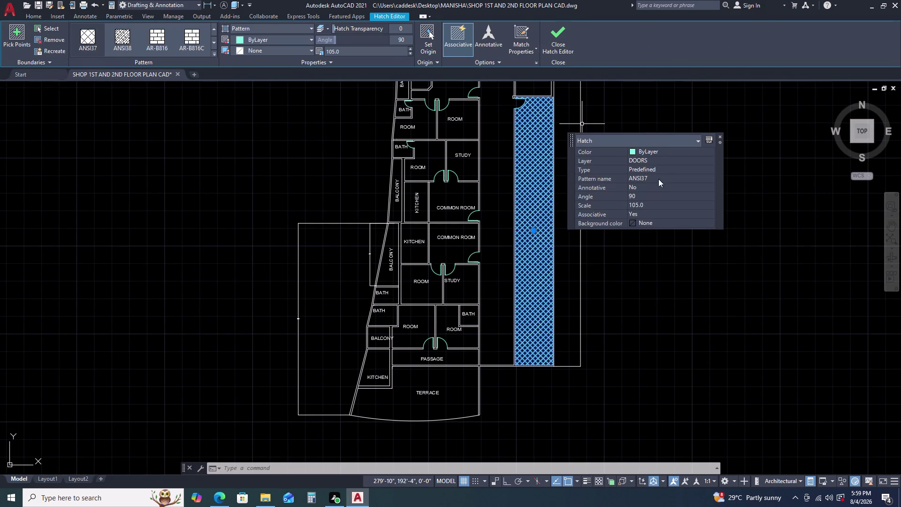
click(658, 152)
click(659, 151)
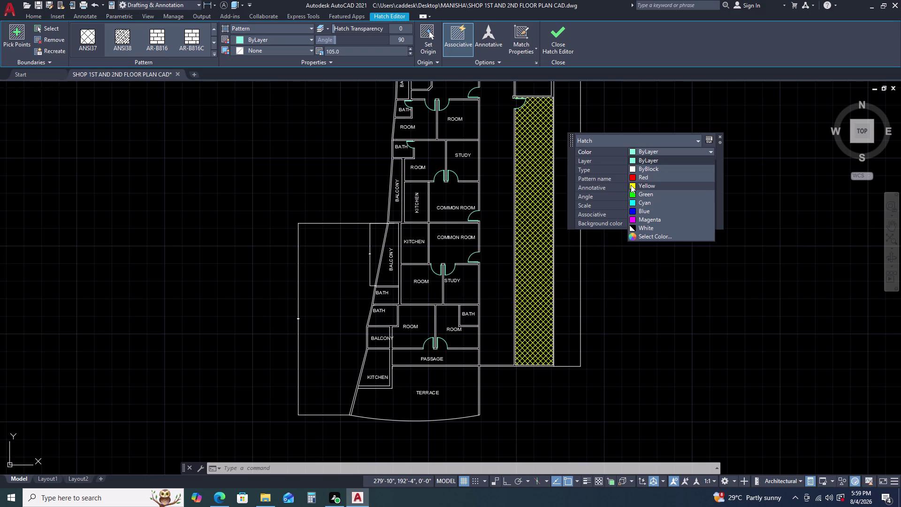
scroll(up, 3)
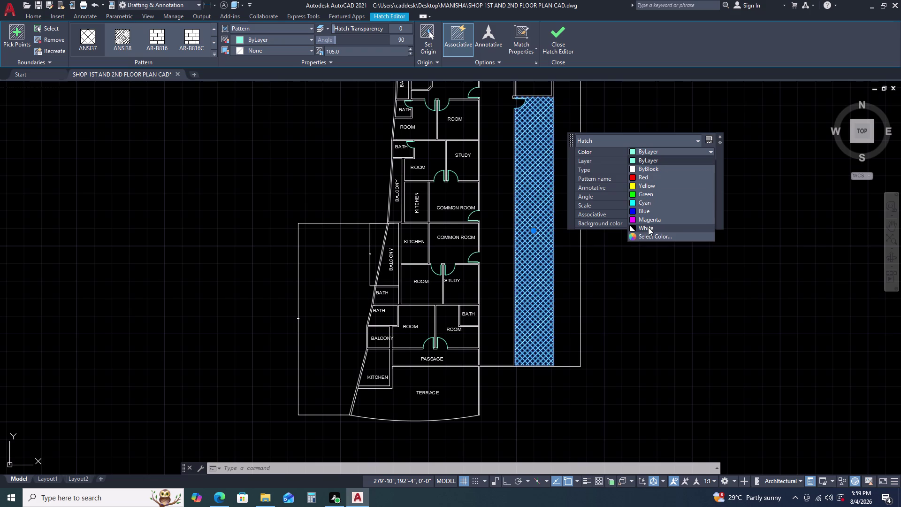
scroll(up, 3)
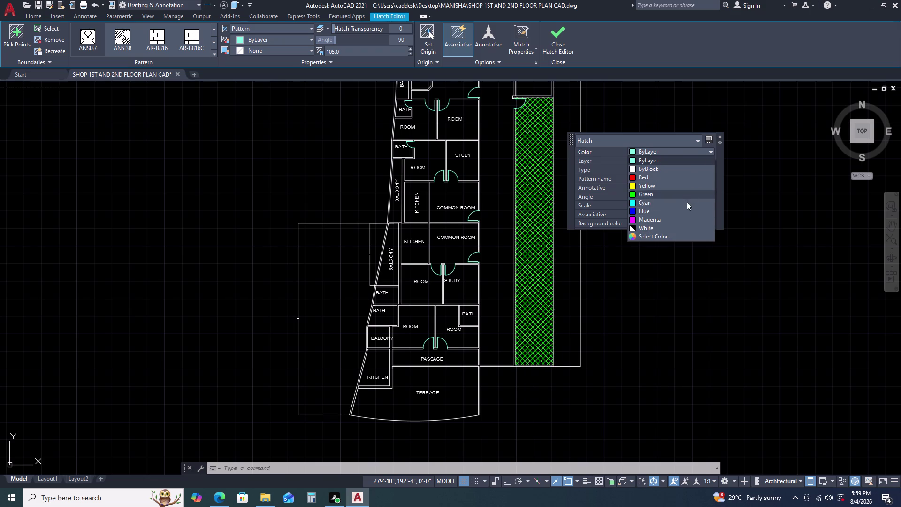
click(667, 235)
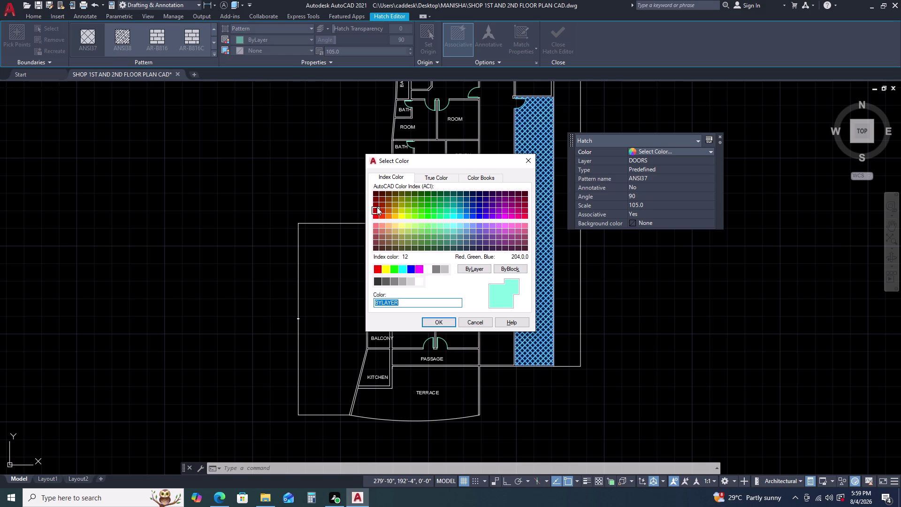
click(527, 191)
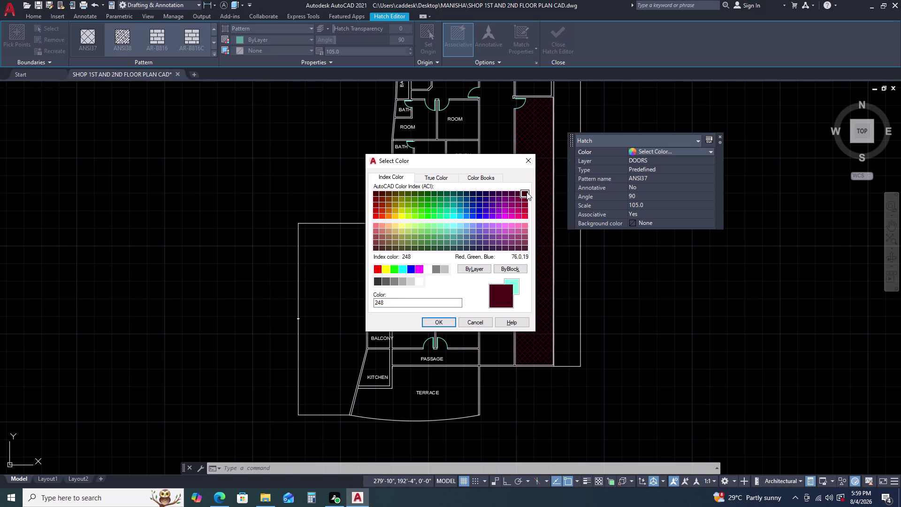
click(721, 139)
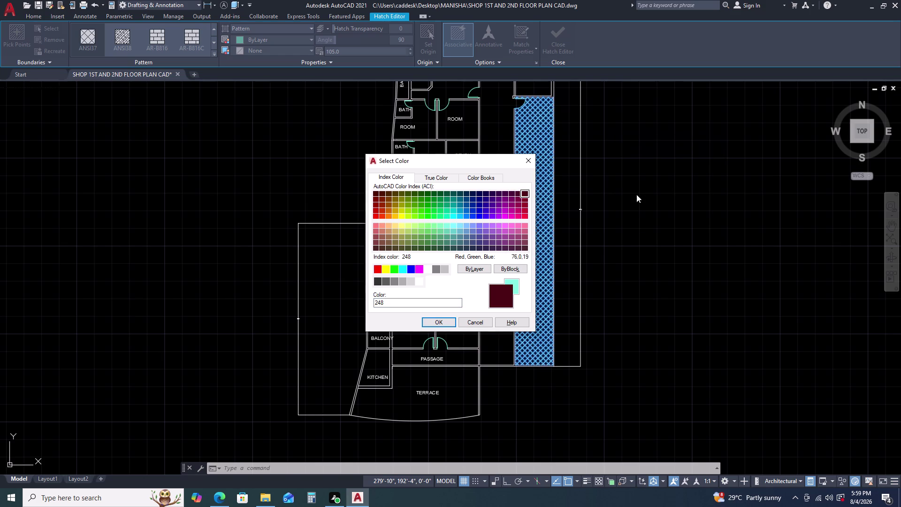
click(532, 164)
key(Escape)
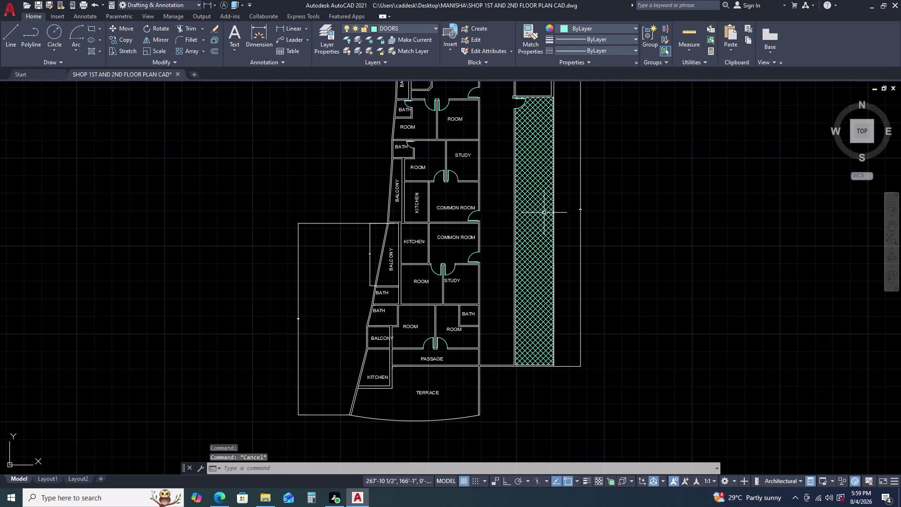
Give the strip's crosshatch index colour 248 through Select Color.
scroll(up, 3)
click(551, 219)
click(537, 259)
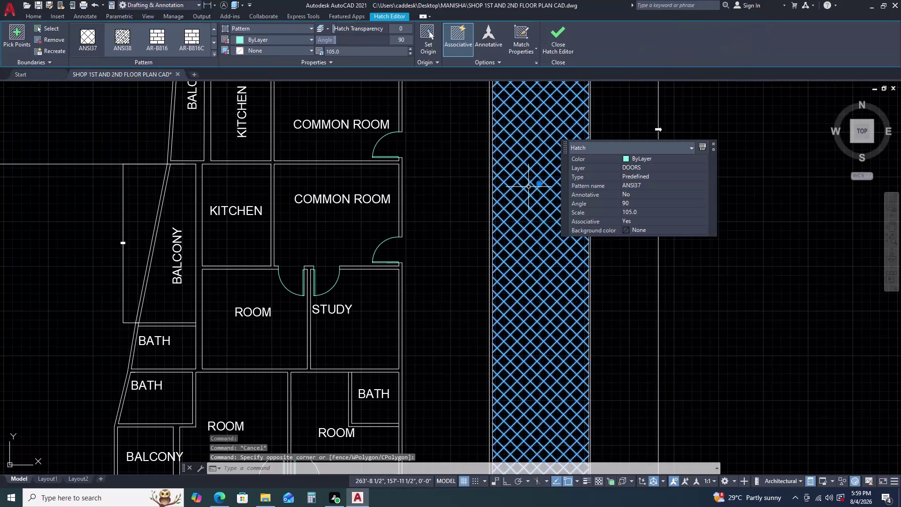
click(643, 157)
click(651, 161)
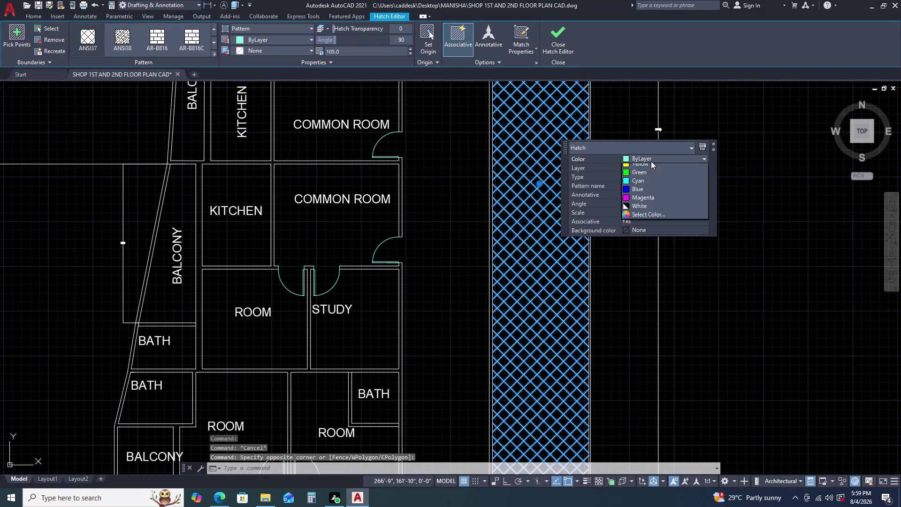
click(646, 242)
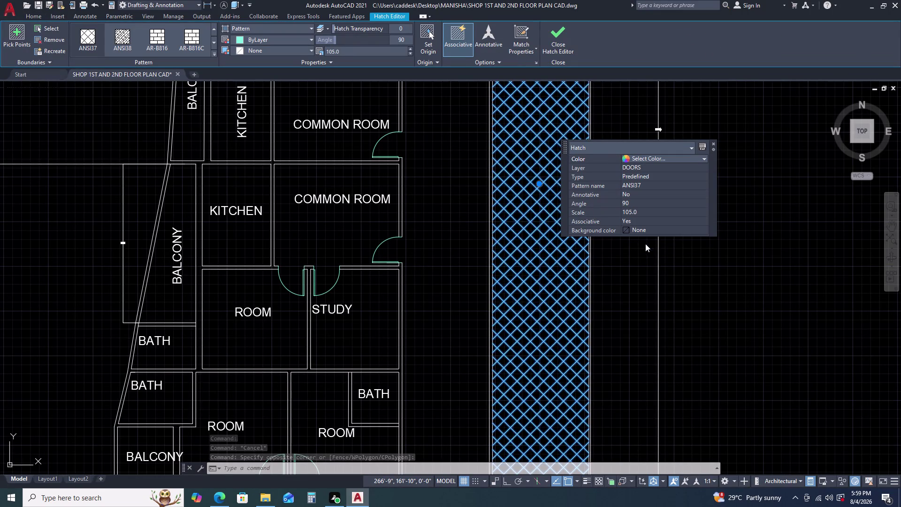
click(525, 193)
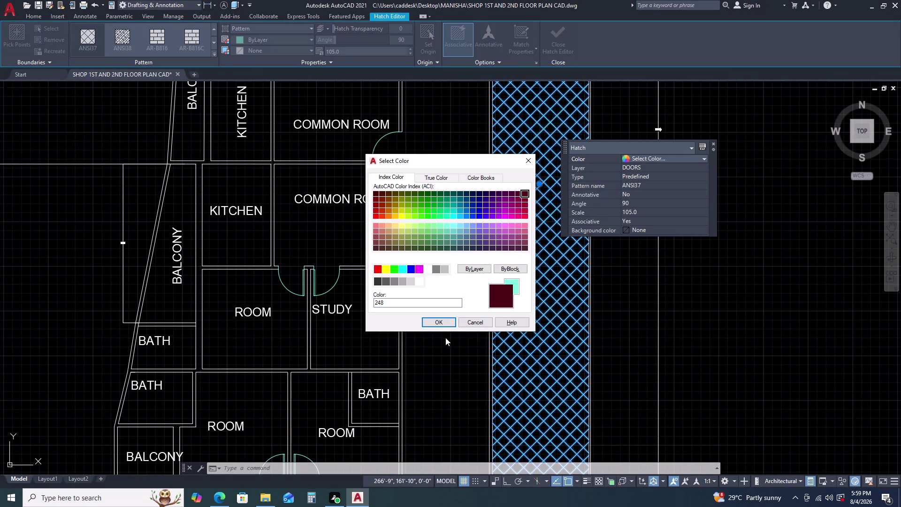
click(445, 325)
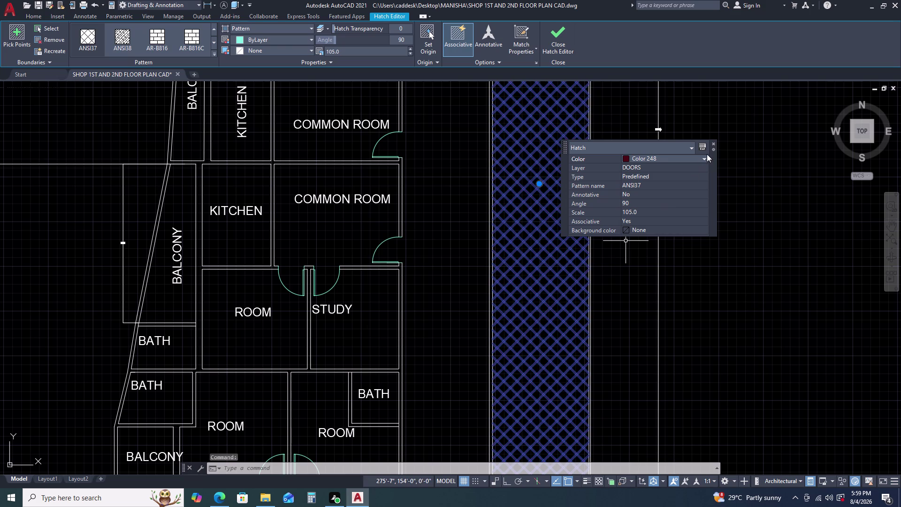
Close the Properties palette, deselect the hatch and pan to the terrace.
click(715, 142)
key(Escape)
key(Escape)
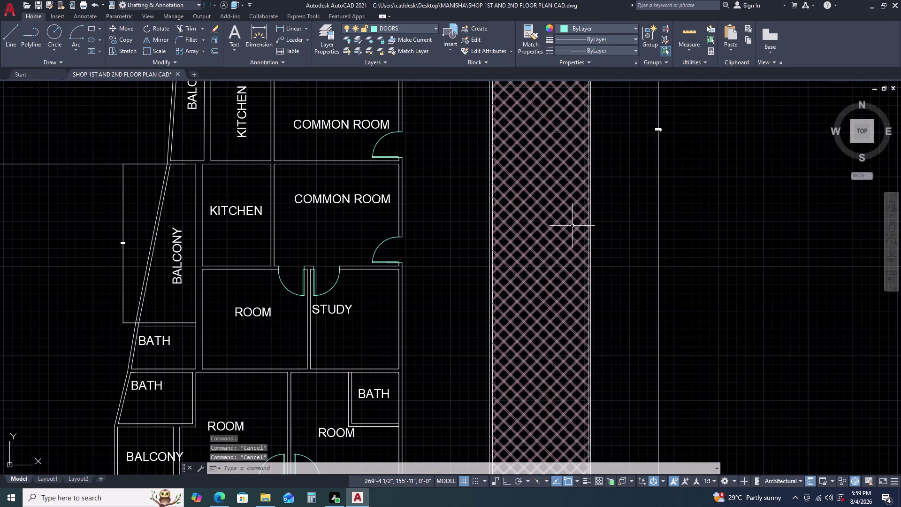
scroll(down, 3)
scroll(down, 3)
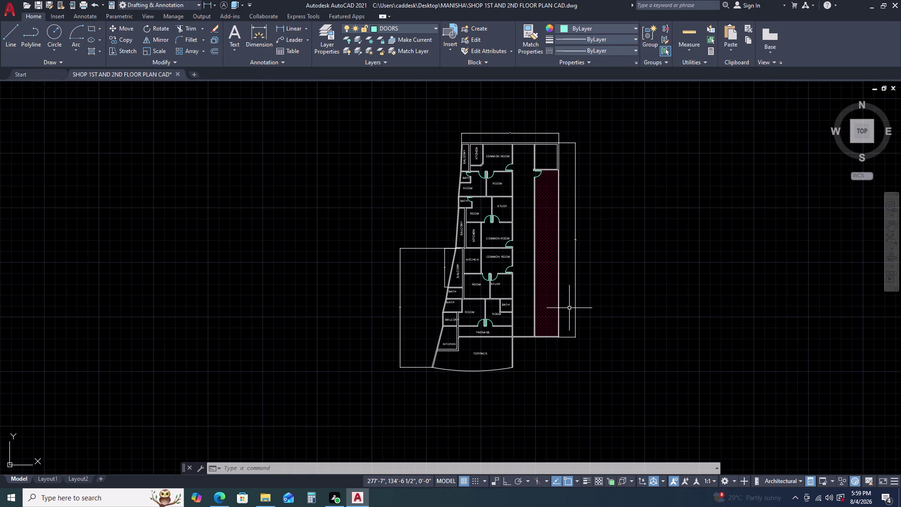
middle_drag(542, 324, 550, 251)
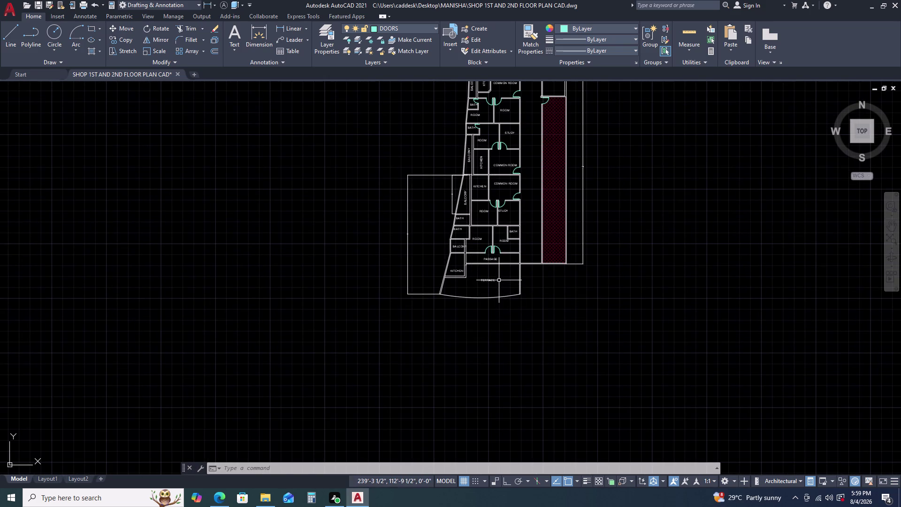
Hatch the TERRACE area by picking a point inside it.
text(H)
key(space)
click(490, 273)
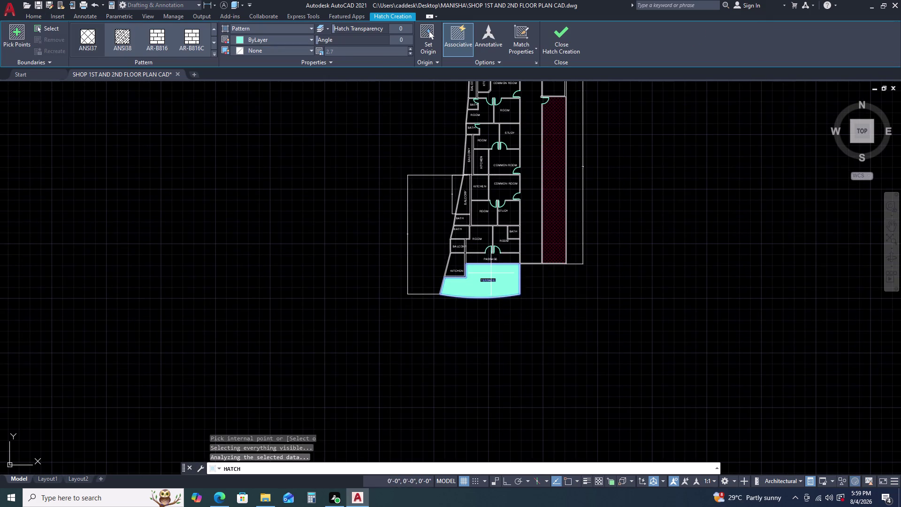
key(Escape)
Match the terrace hatch to the strip's maroon crosshatch with MA.
text(MA)
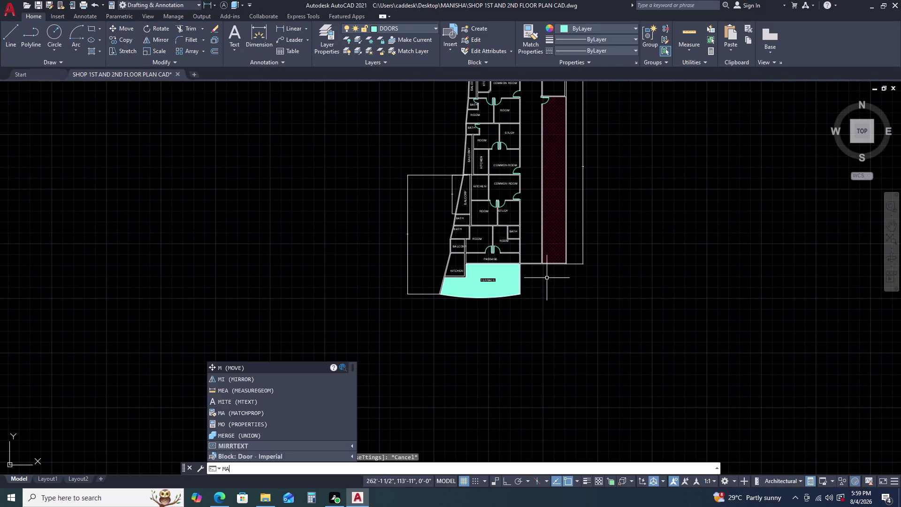
key(space)
click(564, 245)
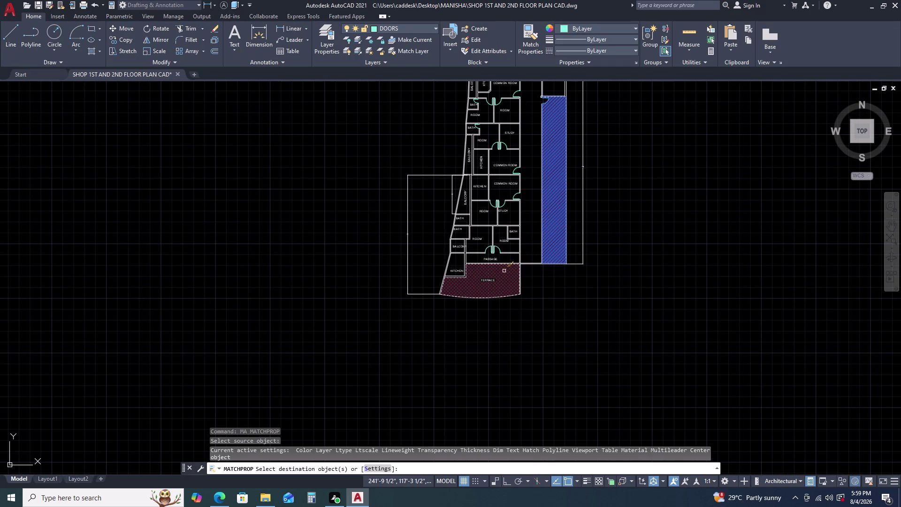
click(504, 271)
key(Escape)
scroll(up, 3)
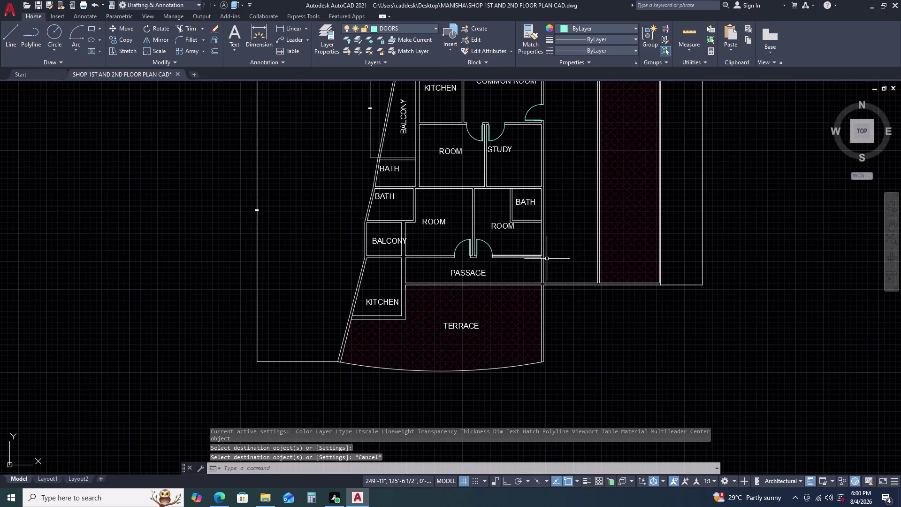
middle_drag(585, 238, 569, 280)
scroll(down, 3)
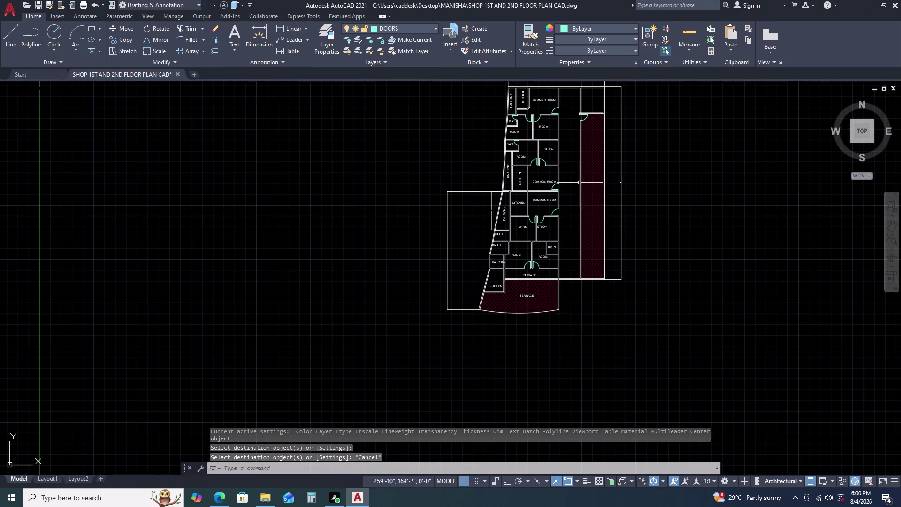
scroll(up, 3)
middle_drag(579, 182, 546, 266)
middle_click(547, 267)
middle_drag(578, 186, 569, 246)
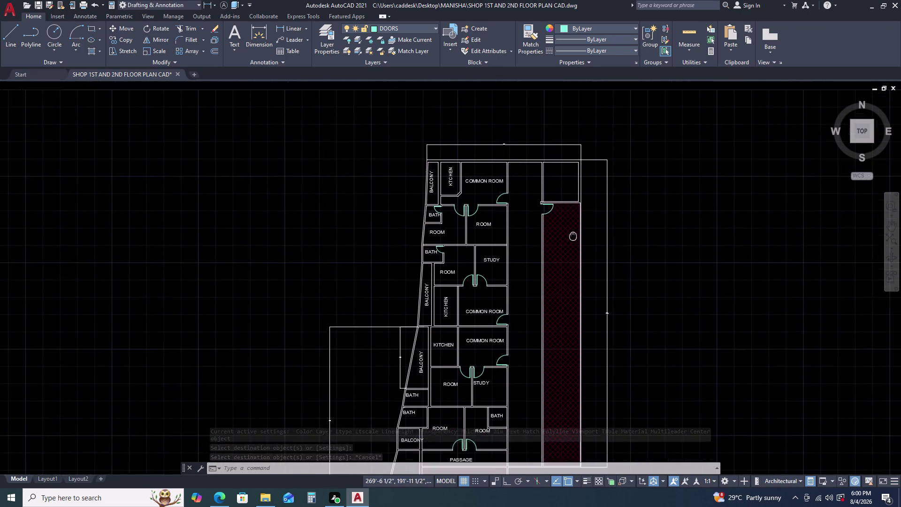
middle_drag(564, 284, 553, 166)
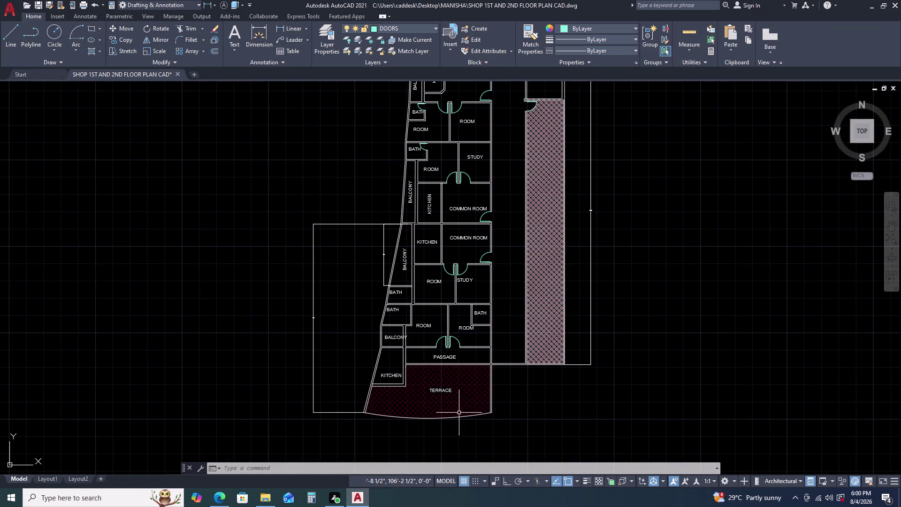
scroll(up, 3)
Copy the TERRACE label onto the long hatched strip.
click(440, 379)
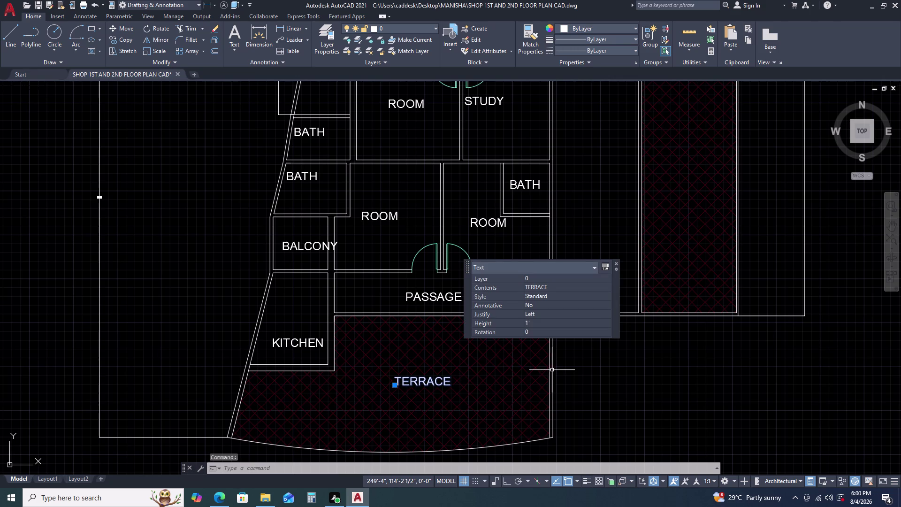
text(CO)
key(space)
drag(456, 382, 461, 379)
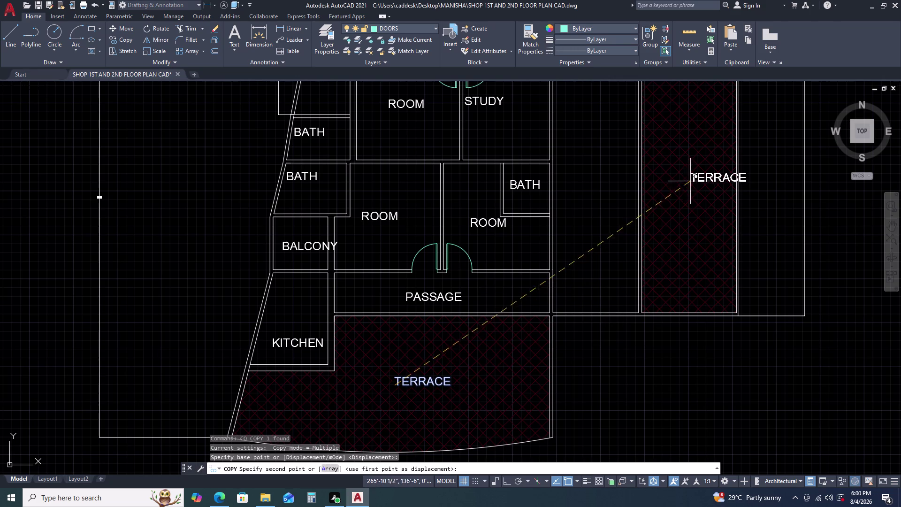
click(667, 164)
key(Escape)
Set the copied TERRACE label's rotation to 90 degrees.
click(706, 161)
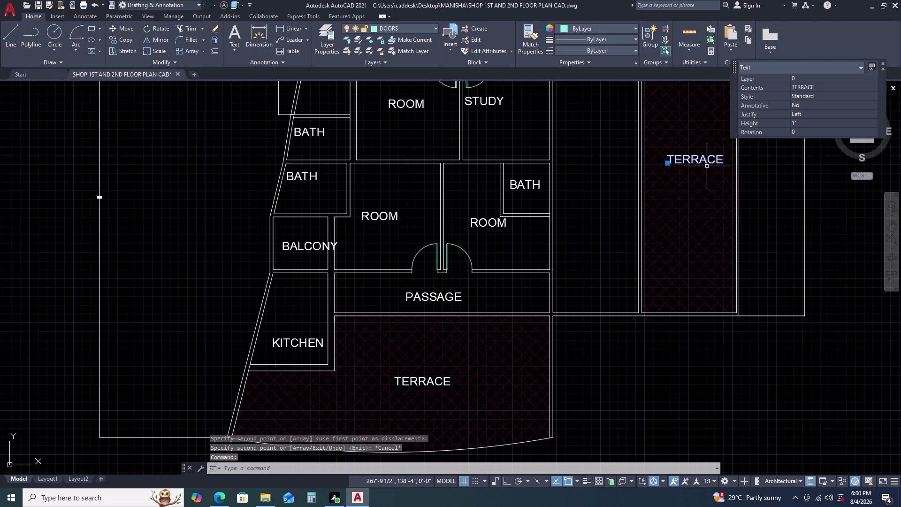
click(799, 127)
text(90)
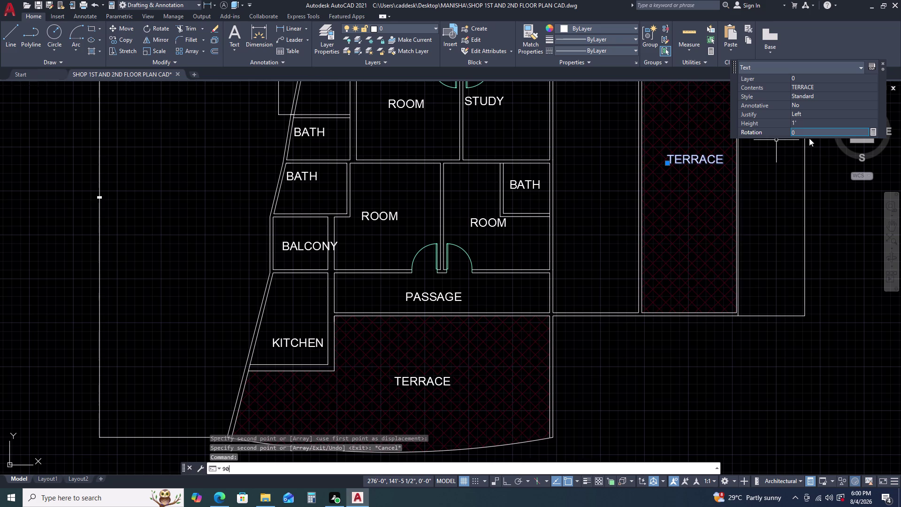
key(Return)
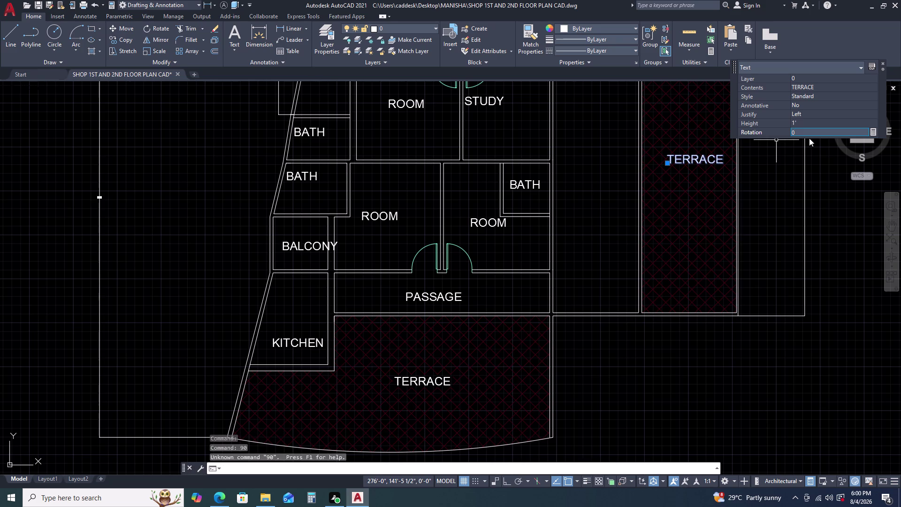
click(805, 129)
click(800, 133)
key(BackSpace)
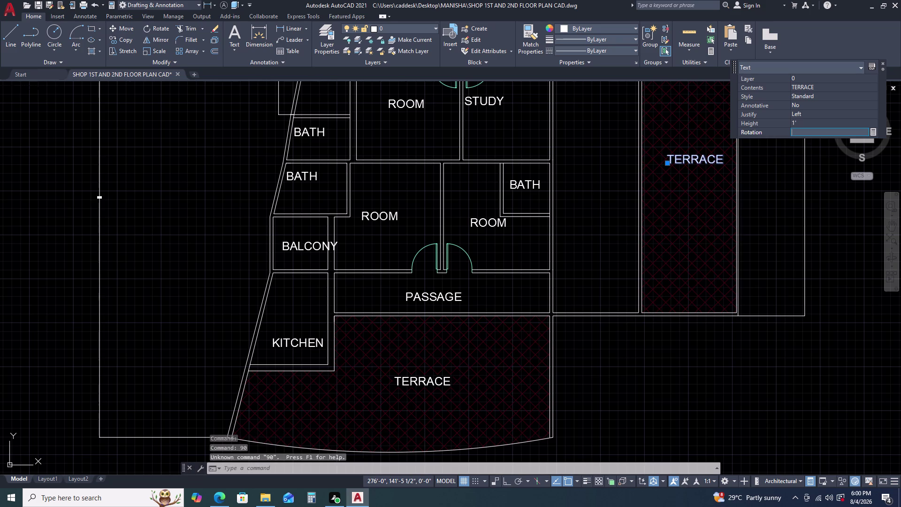
key(BackSpace)
text(90)
key(Return)
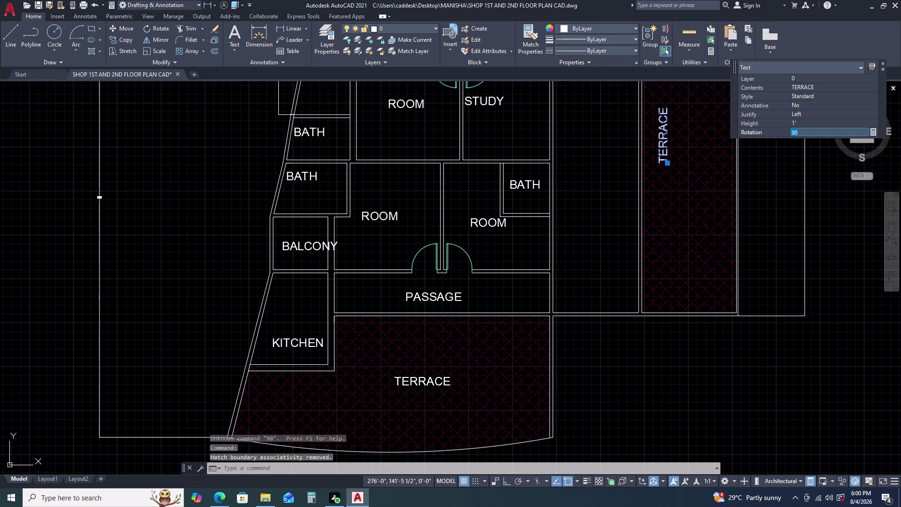
Reselect the rotated label and grab its grip to move it.
click(774, 191)
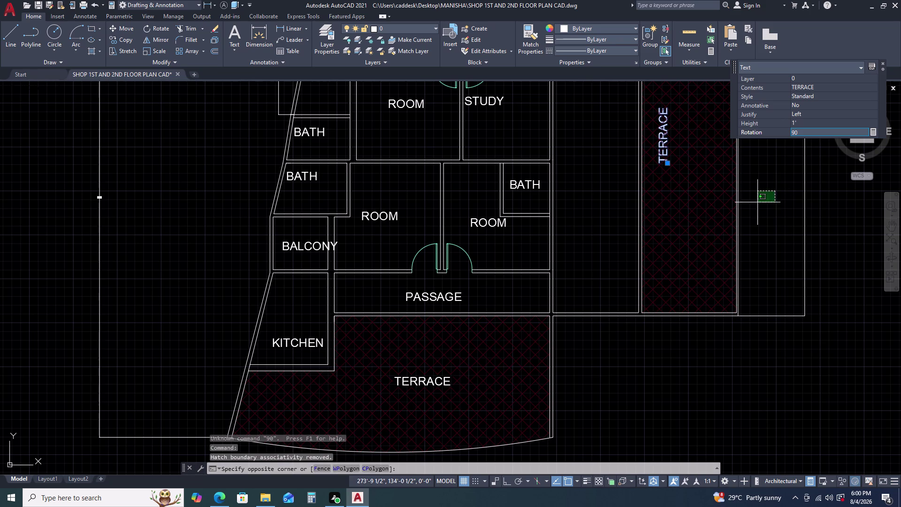
key(Escape)
key(Escape)
scroll(up, 3)
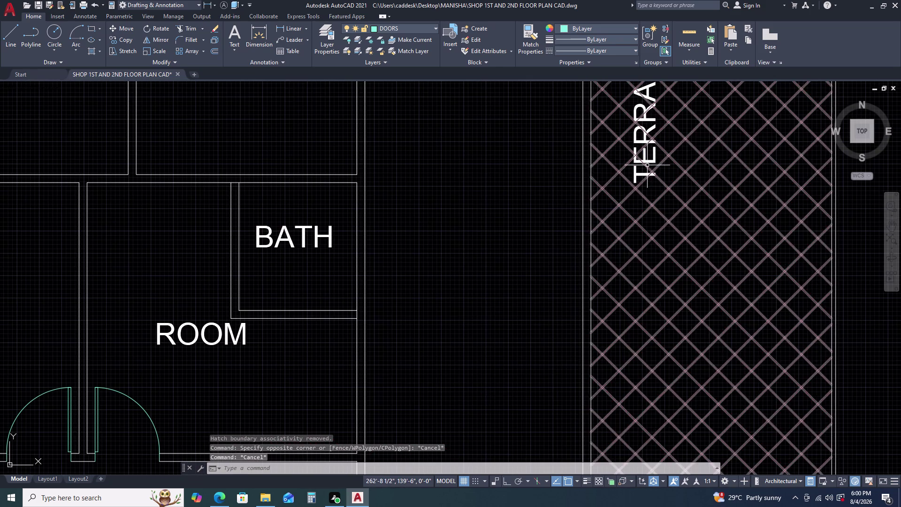
click(655, 155)
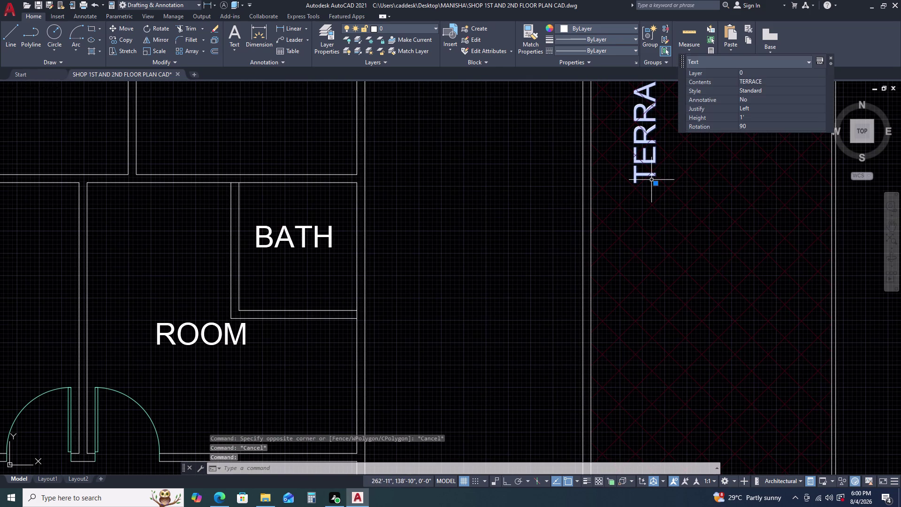
click(653, 183)
Drop the vertical TERRACE label at the centre of the narrow strip, then review the plan.
scroll(down, 3)
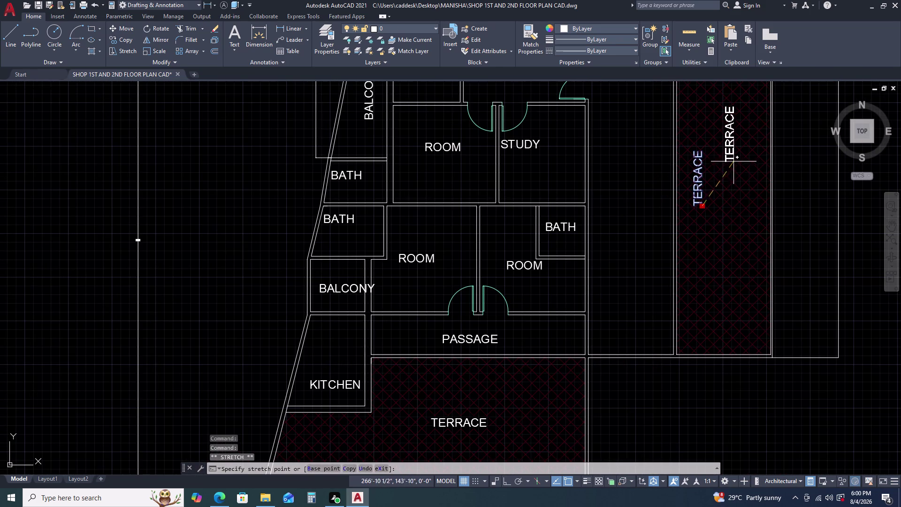
middle_drag(734, 158, 555, 256)
click(549, 216)
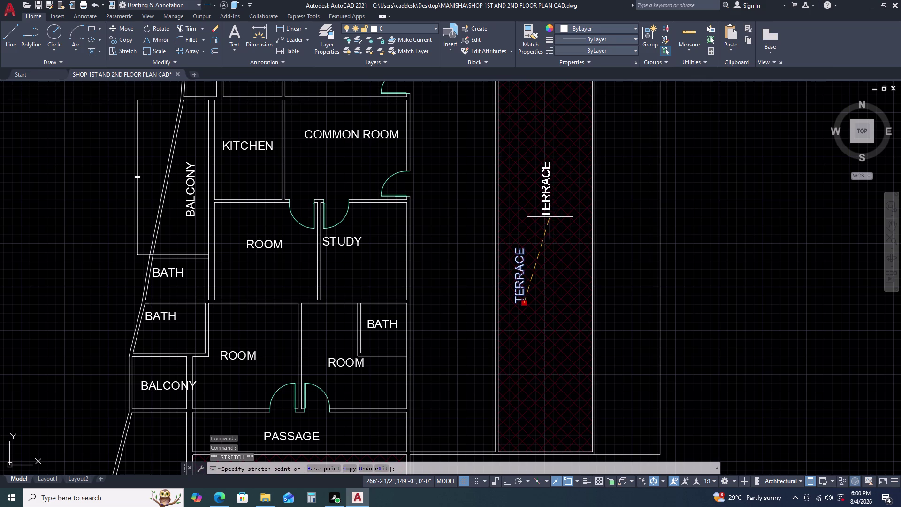
key(Escape)
scroll(down, 3)
scroll(up, 3)
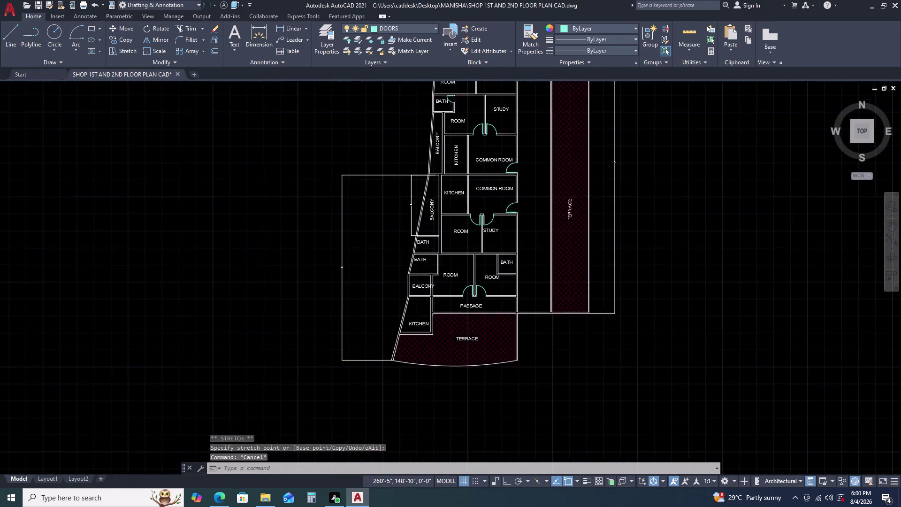
scroll(up, 3)
scroll(down, 3)
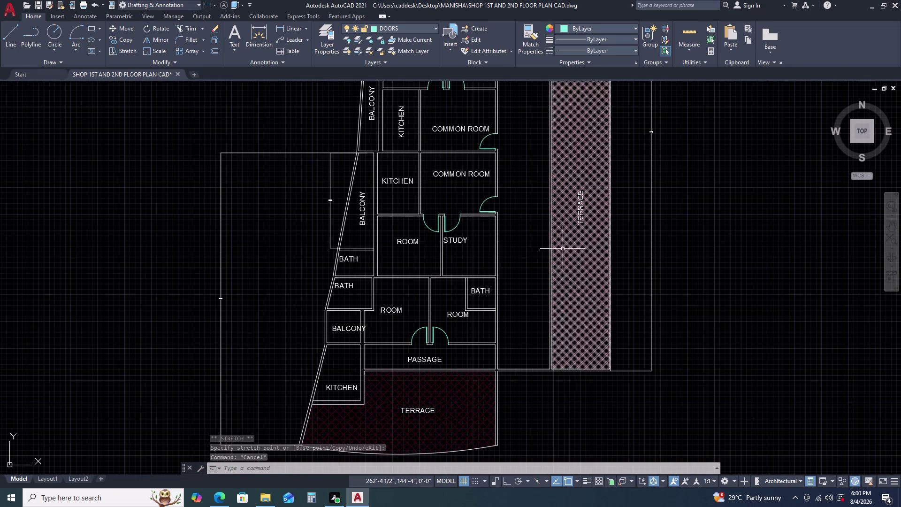
middle_drag(563, 249, 582, 238)
middle_click(583, 237)
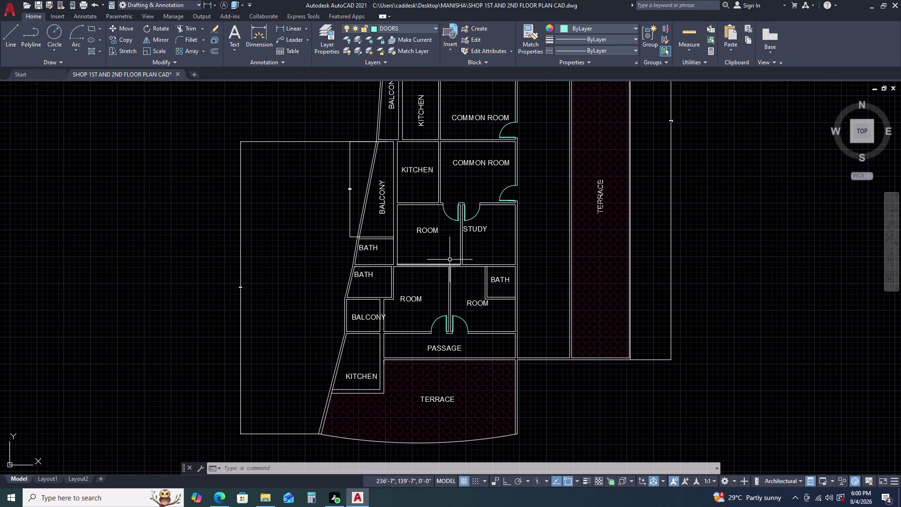
scroll(up, 3)
scroll(down, 3)
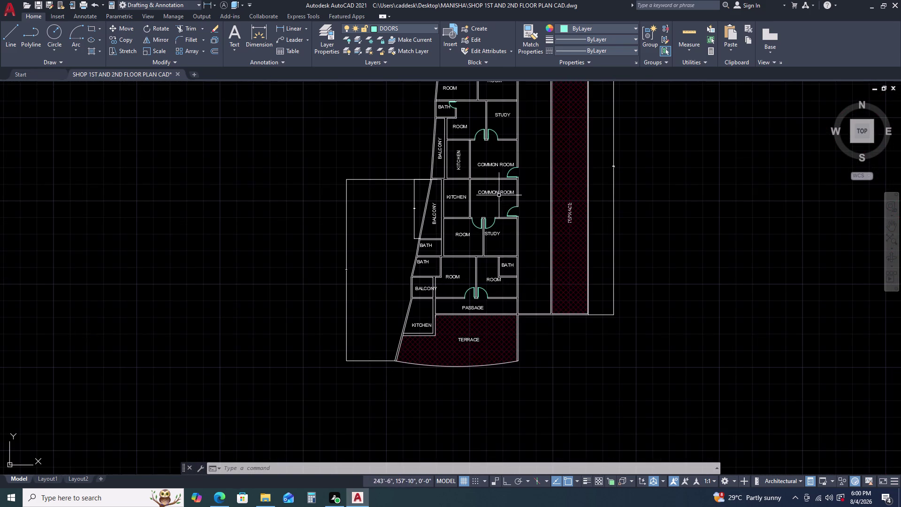
scroll(up, 3)
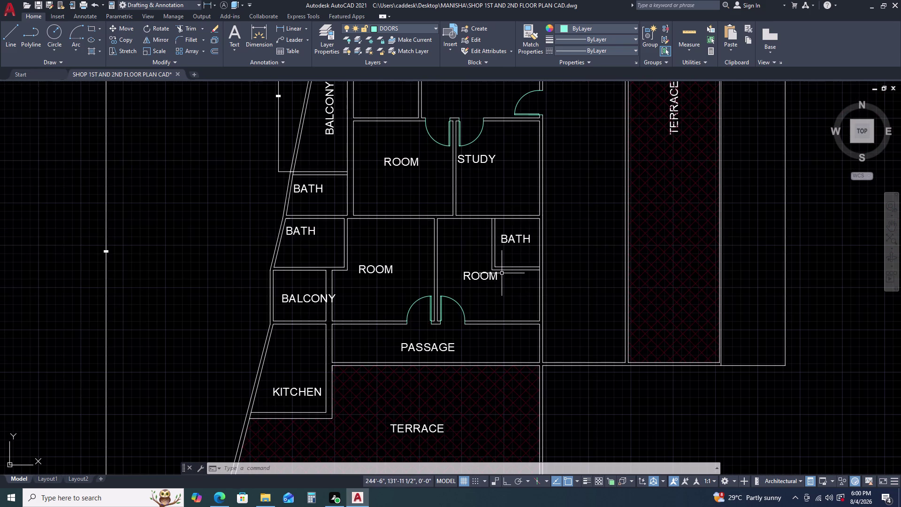
scroll(up, 3)
text(TR)
key(space)
scroll(up, 3)
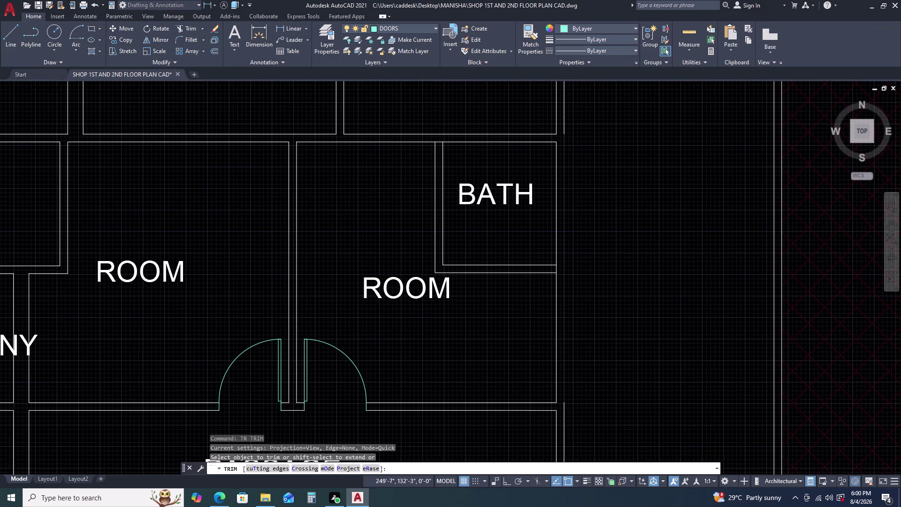
scroll(up, 3)
click(524, 249)
click(528, 246)
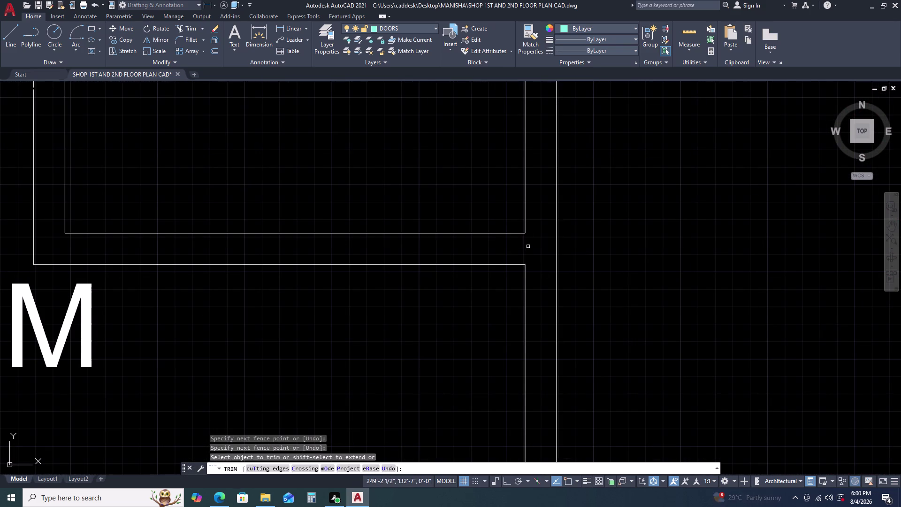
scroll(down, 3)
scroll(up, 3)
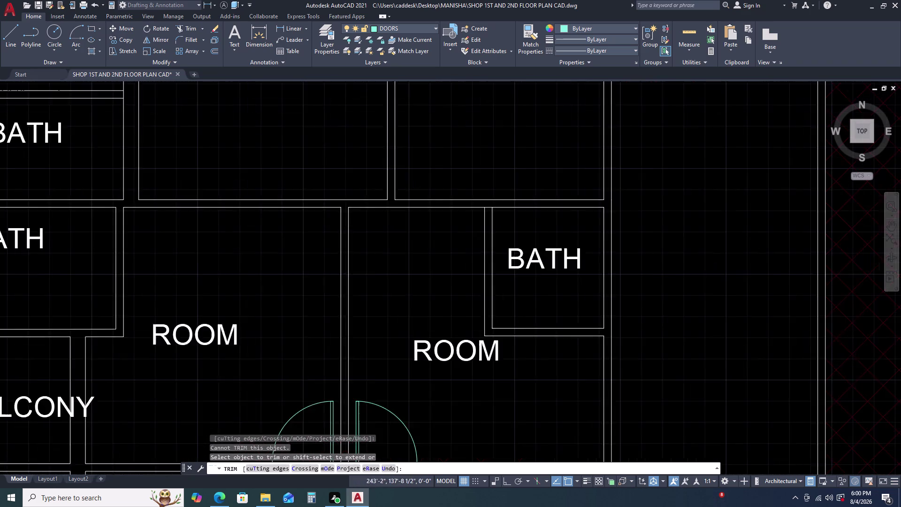
click(492, 197)
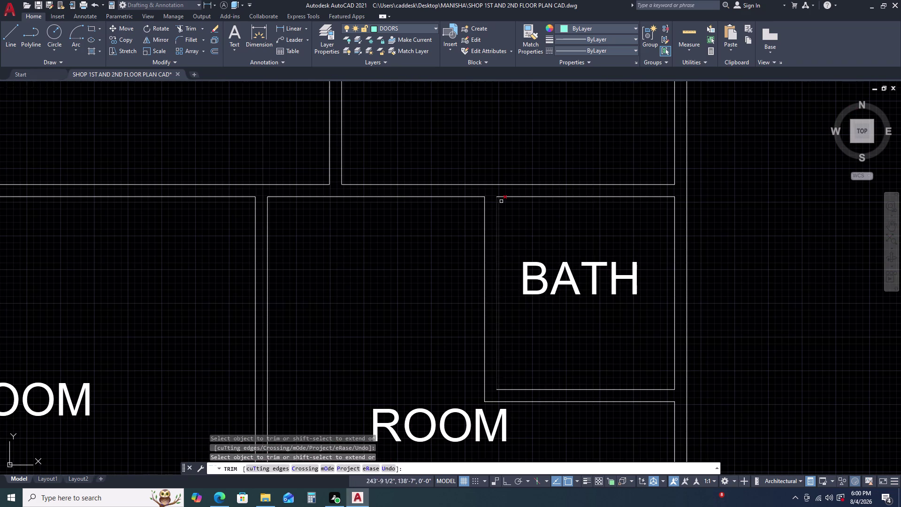
key(Escape)
scroll(down, 3)
middle_drag(486, 300, 492, 280)
middle_click(492, 280)
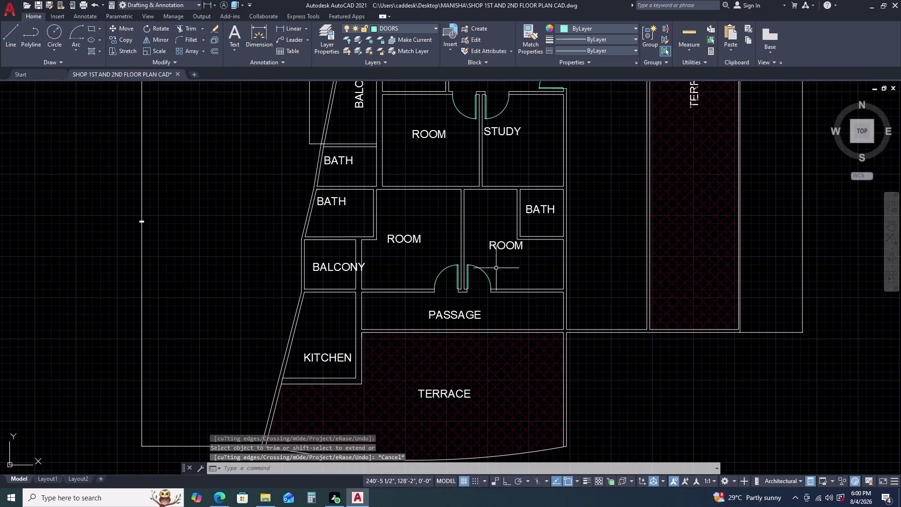
scroll(down, 3)
scroll(up, 3)
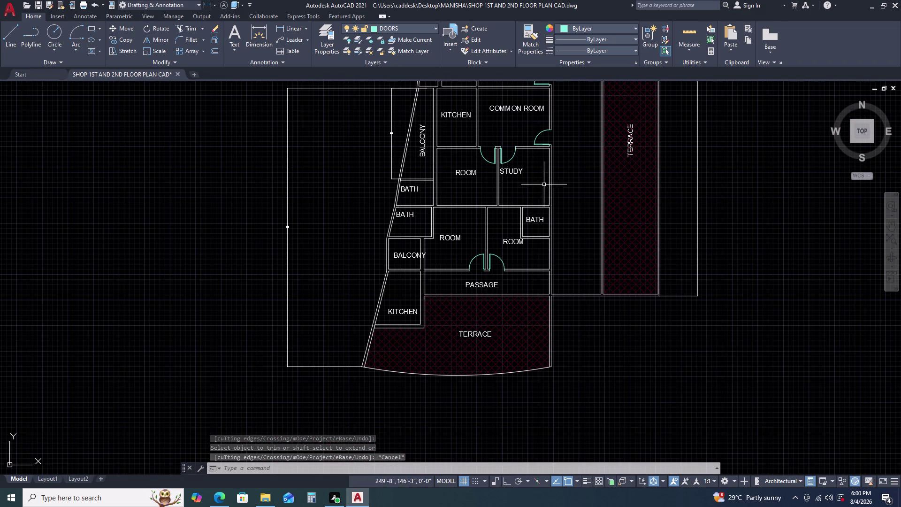
middle_drag(517, 203, 506, 235)
middle_click(504, 236)
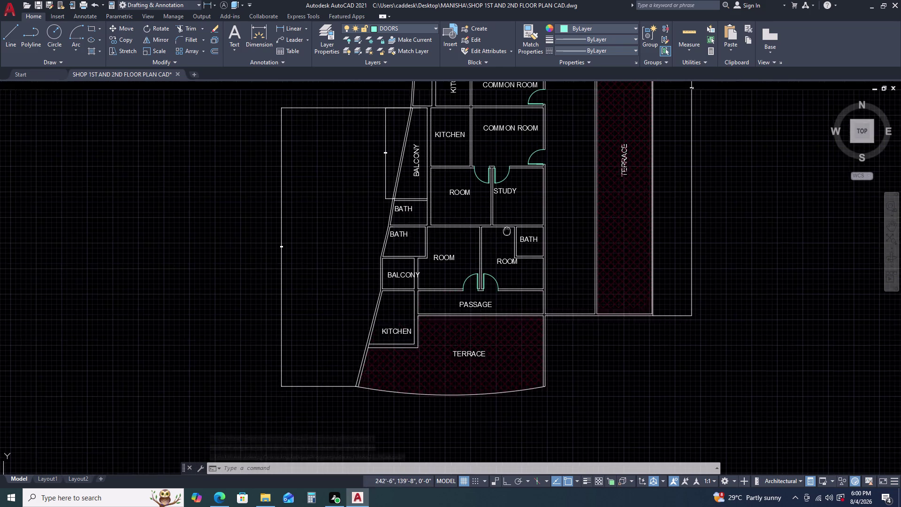
scroll(down, 3)
scroll(up, 3)
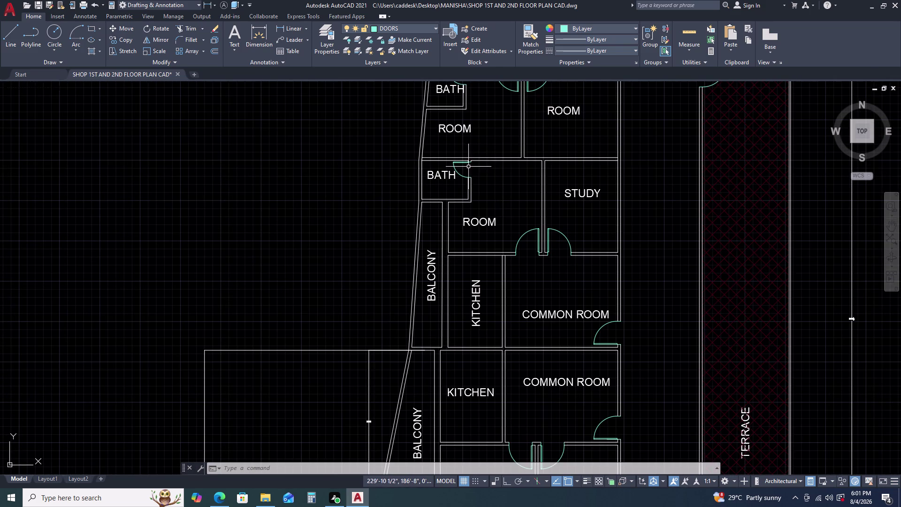
click(455, 166)
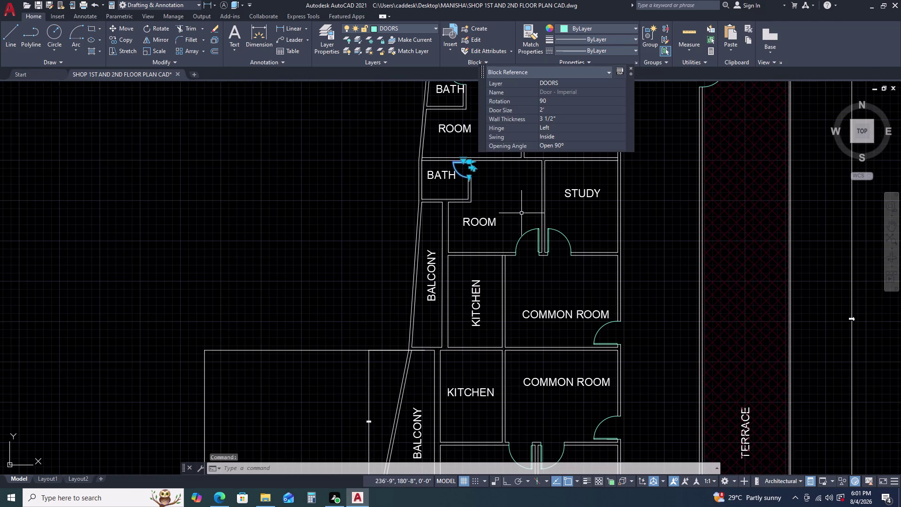
Copy the door down into the lower room.
key(c)
key(o)
key(space)
click(496, 189)
scroll(down, 3)
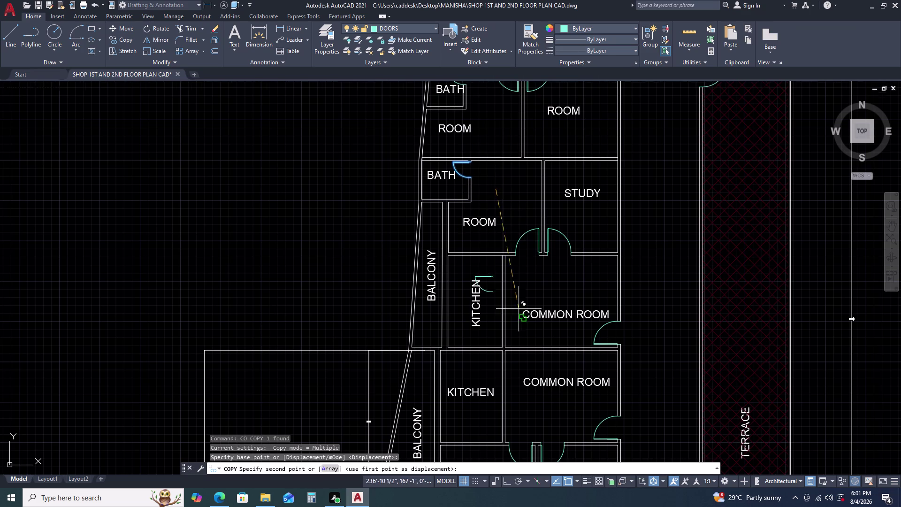
scroll(down, 3)
scroll(up, 3)
middle_drag(562, 413, 564, 333)
middle_click(564, 331)
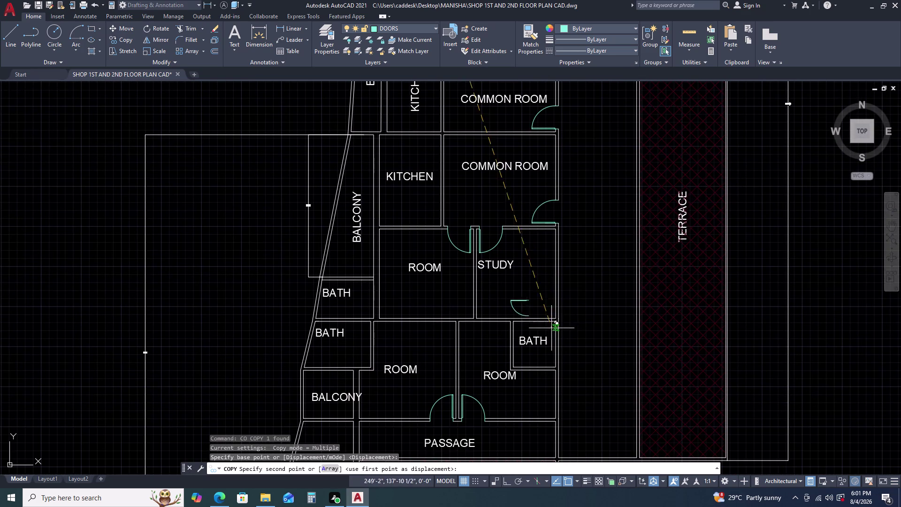
click(432, 320)
key(Escape)
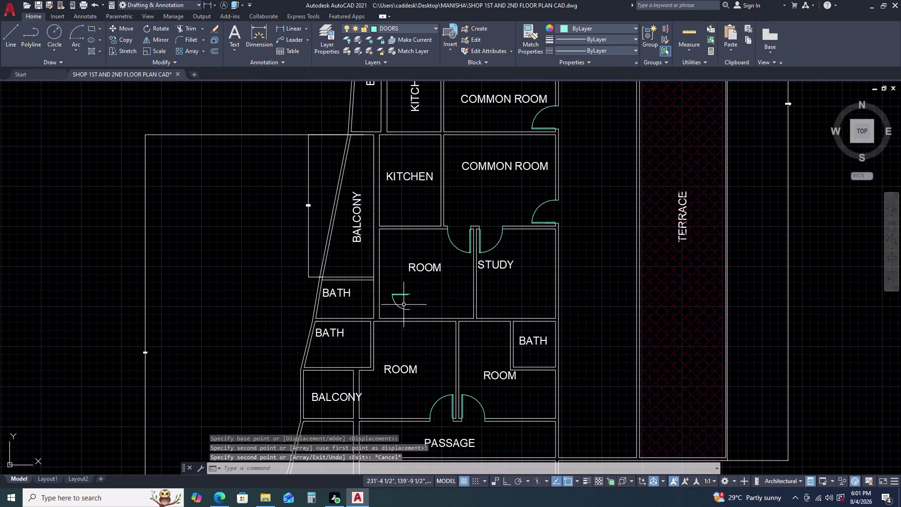
Rotate the copied door a right angle with ortho on.
click(395, 290)
click(392, 305)
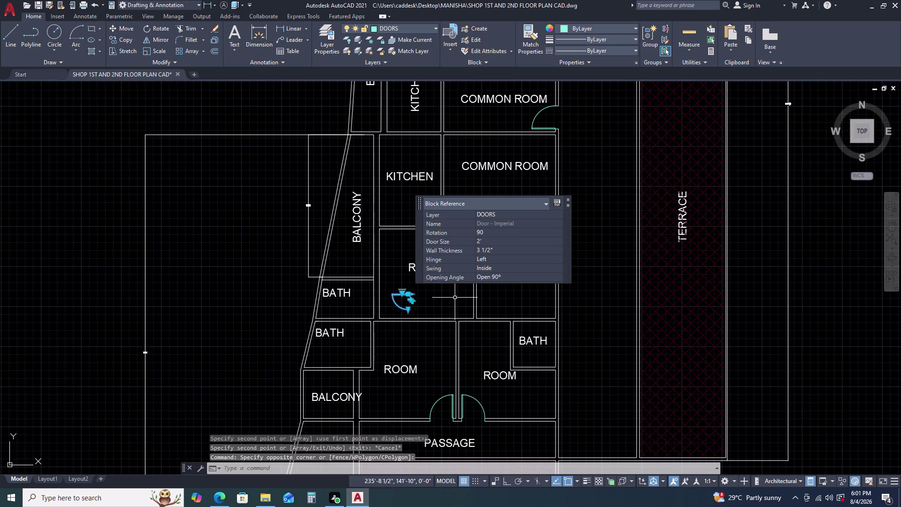
text(RO)
key(space)
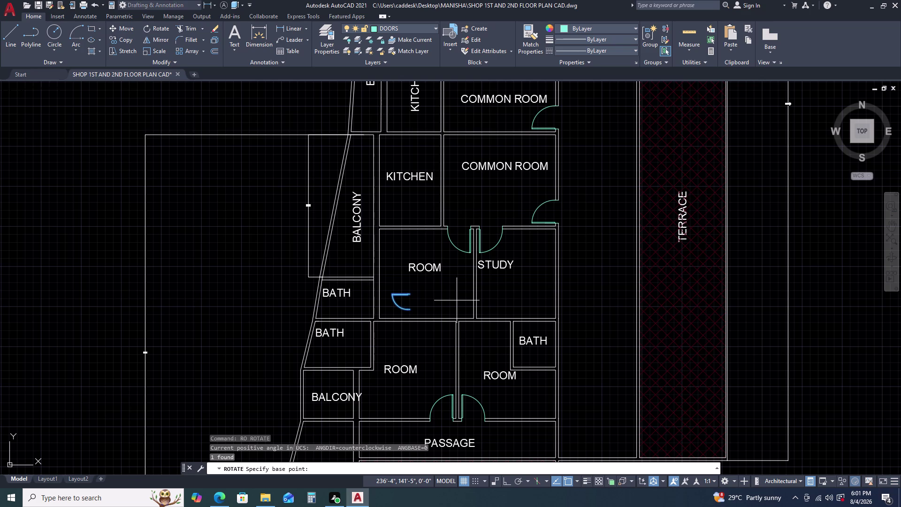
click(438, 298)
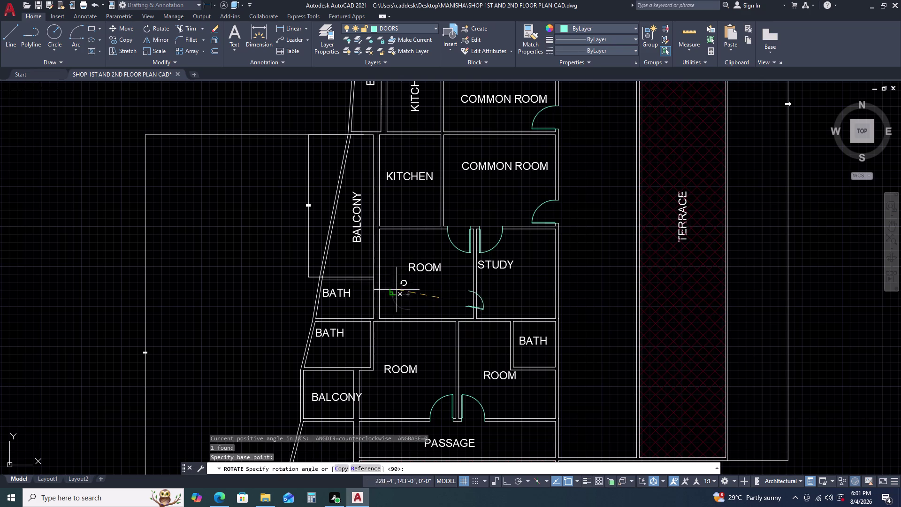
key(F8)
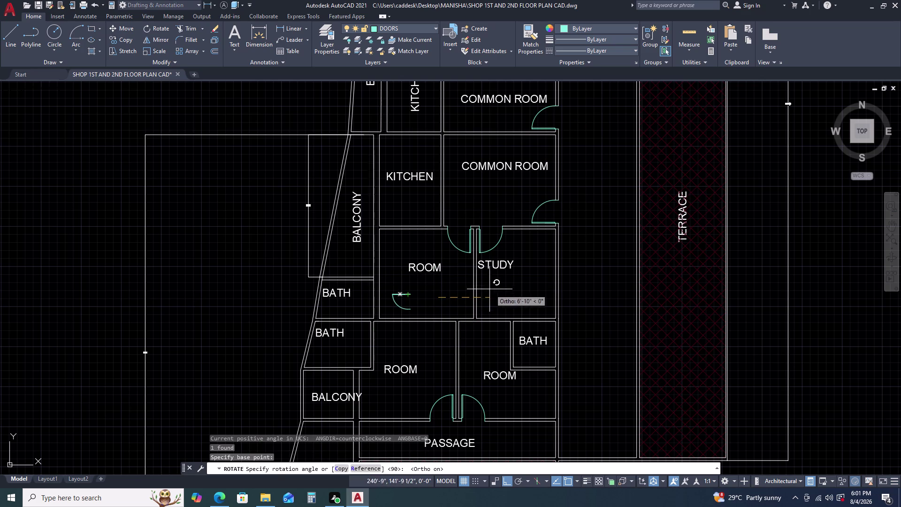
click(452, 290)
key(Escape)
Mirror the door across a two-point axis, erasing the original.
click(415, 289)
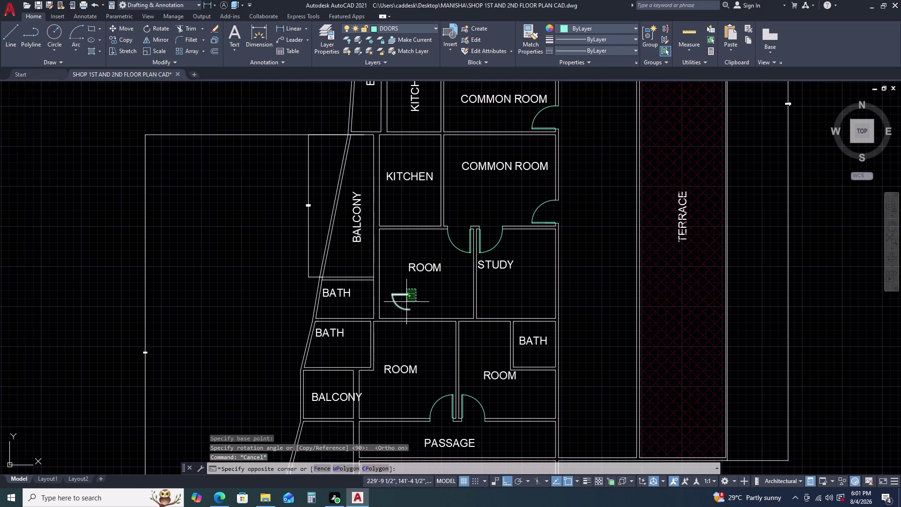
click(407, 302)
key(m)
text(I)
key(space)
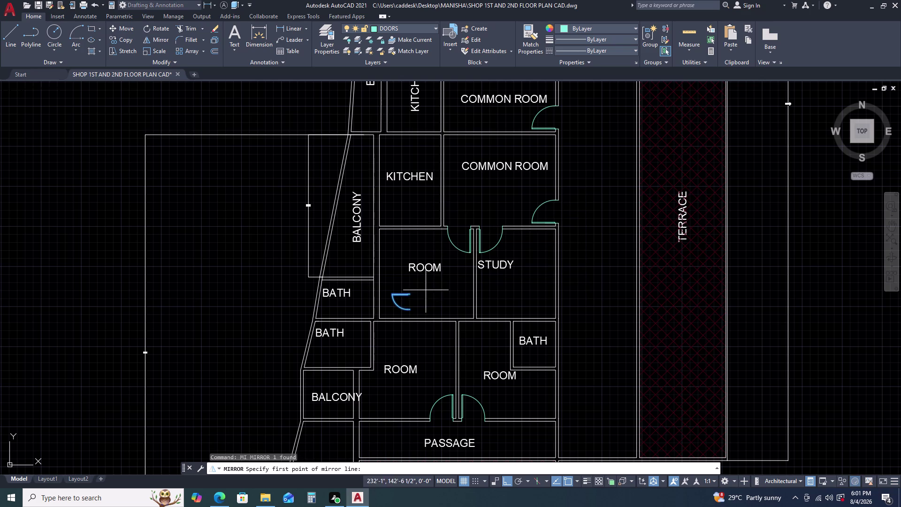
click(425, 290)
click(390, 279)
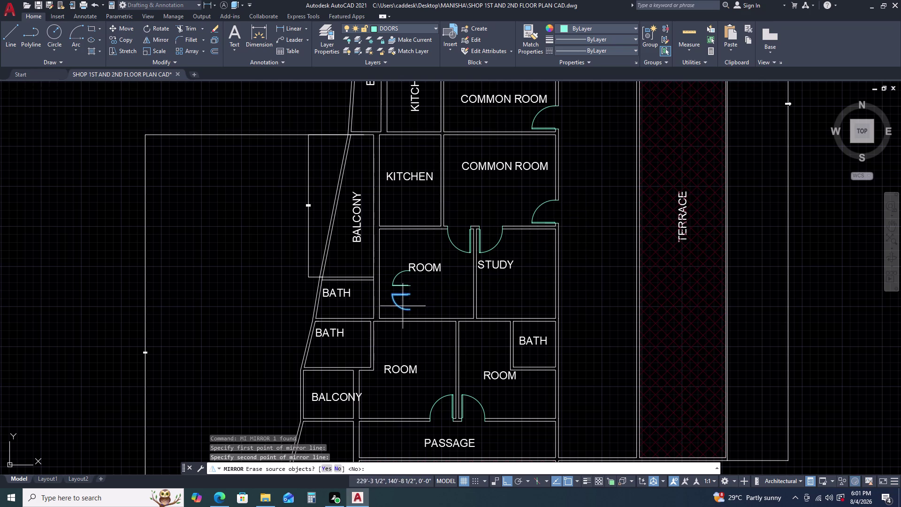
click(326, 468)
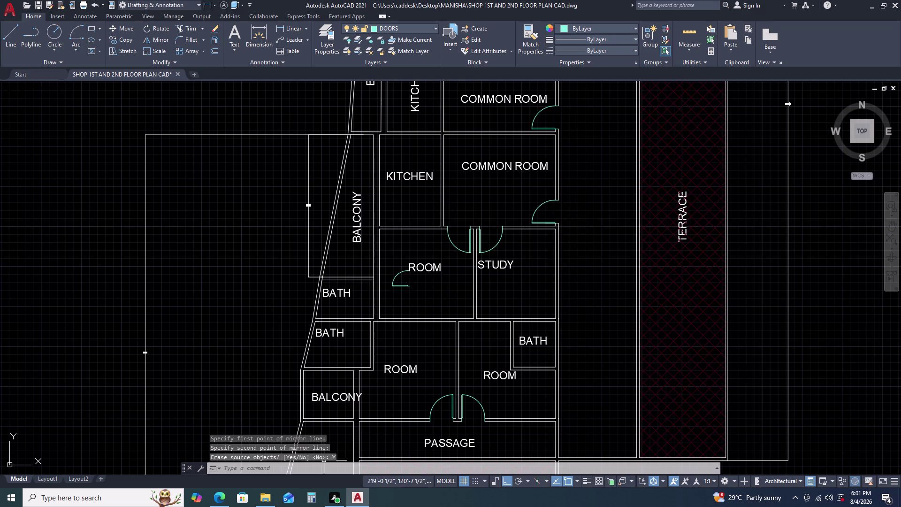
click(401, 285)
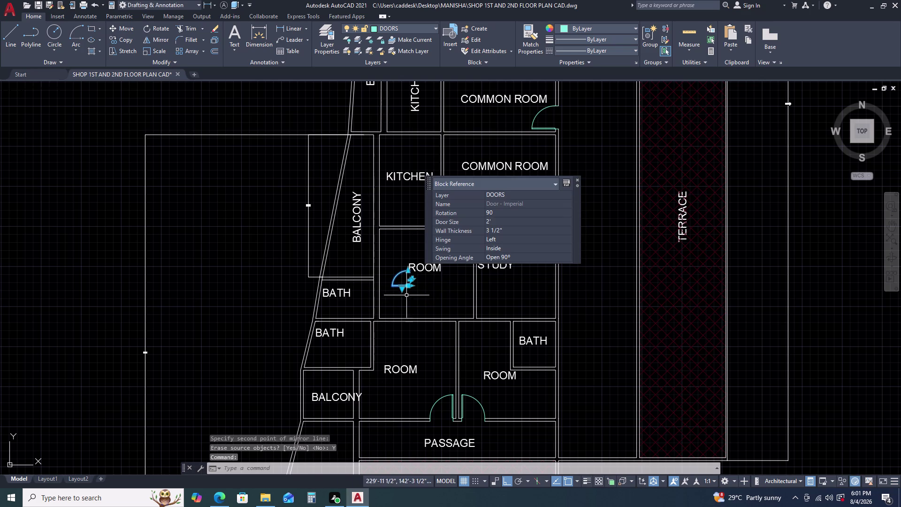
middle_drag(406, 297, 427, 201)
middle_click(428, 199)
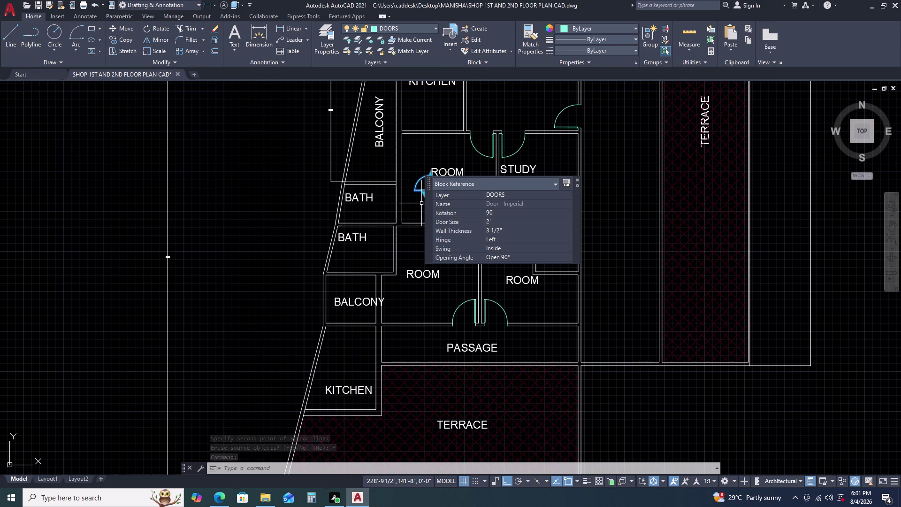
Draw a 2.25 guide line along the bath wall from its corner.
key(Escape)
scroll(up, 3)
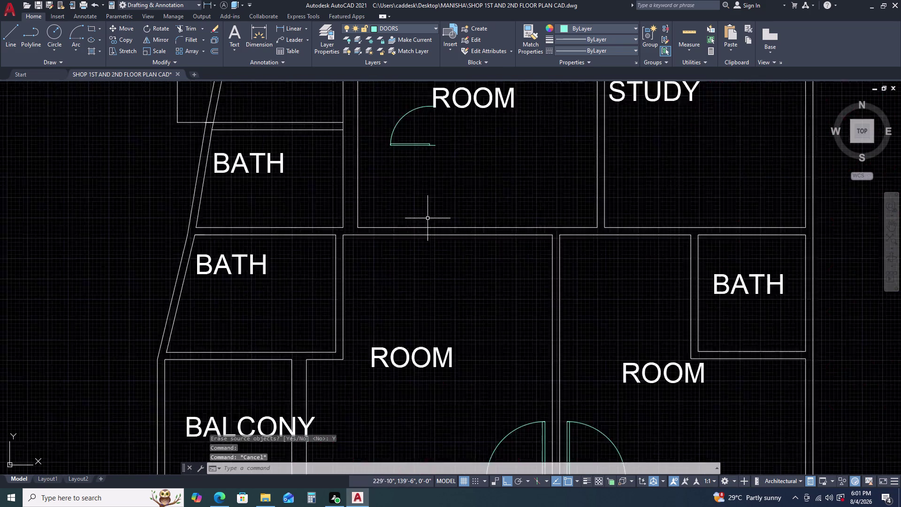
text(L)
key(space)
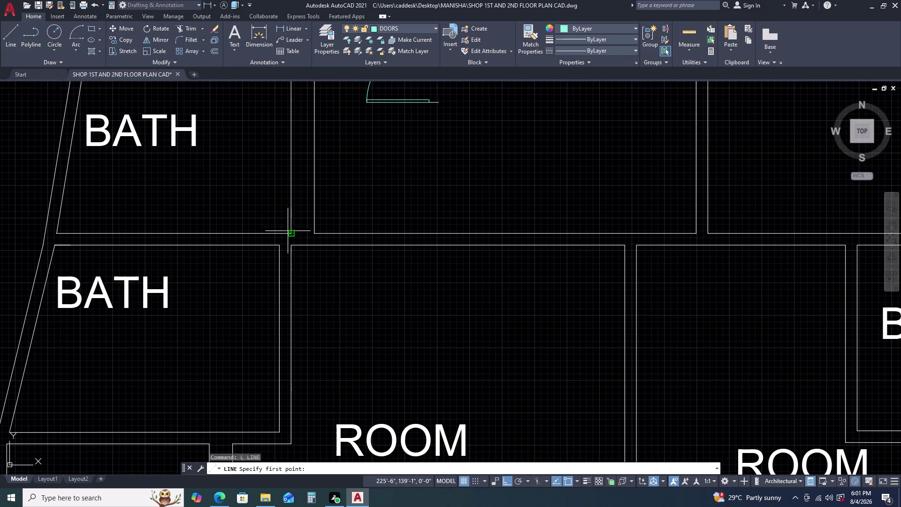
click(289, 233)
text(2)
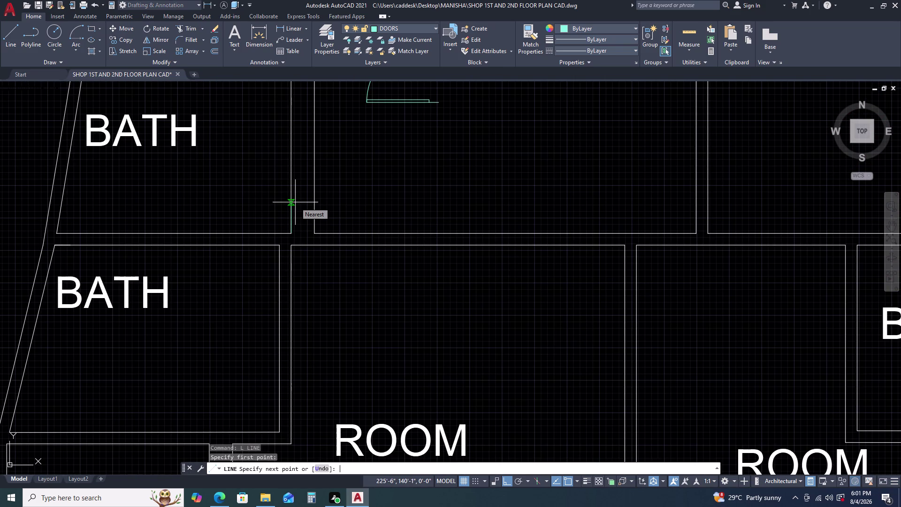
text(.)
key(2)
key(5)
key(Return)
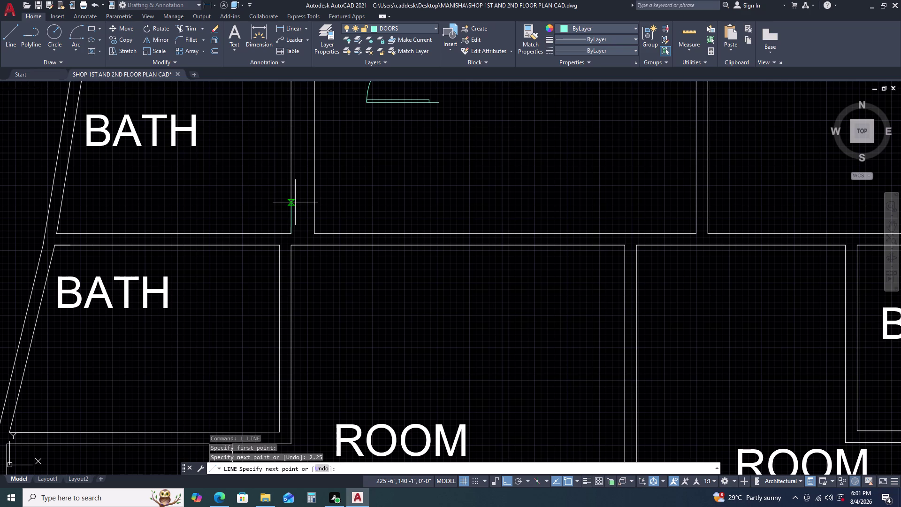
click(356, 209)
key(Escape)
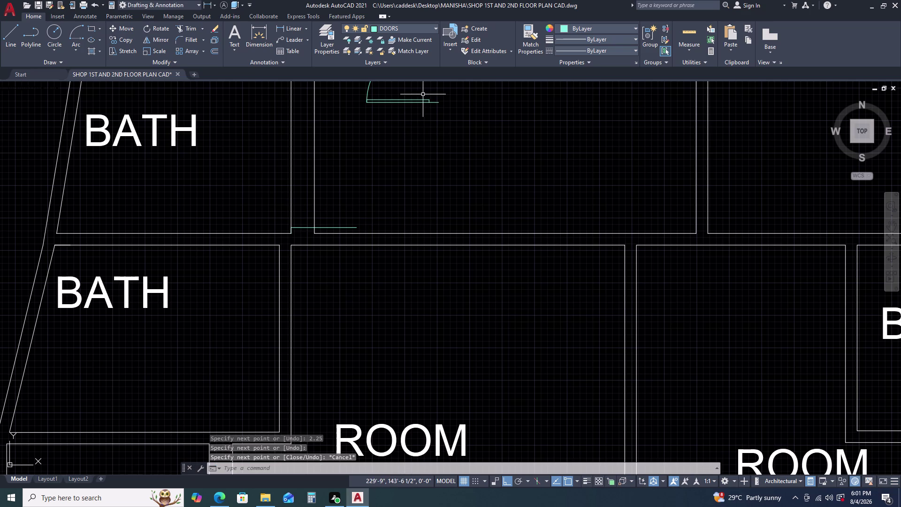
Move the flipped door, with Ortho off, into the bath wall opening.
click(423, 94)
click(394, 116)
text(M)
key(space)
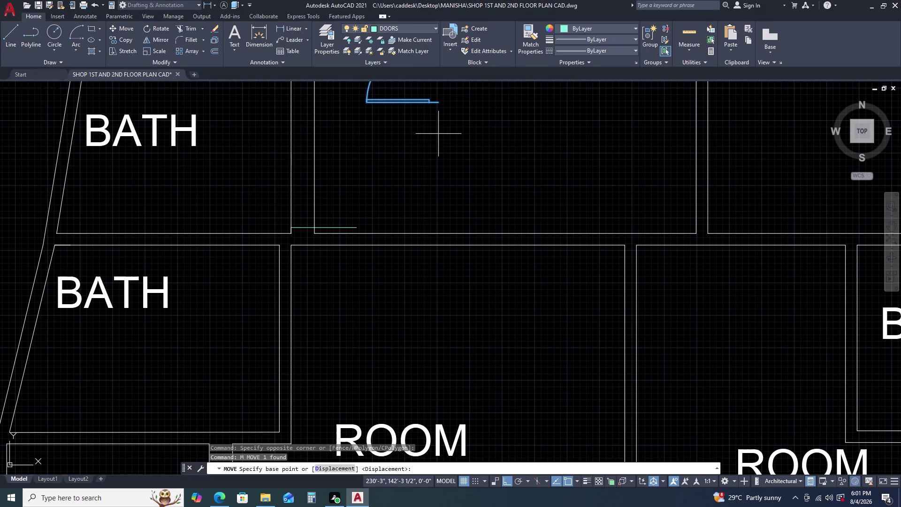
click(439, 104)
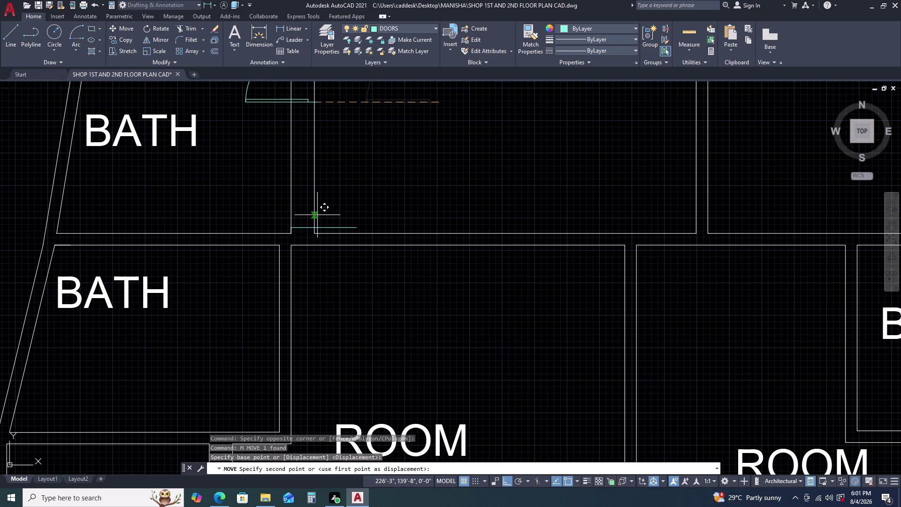
key(F8)
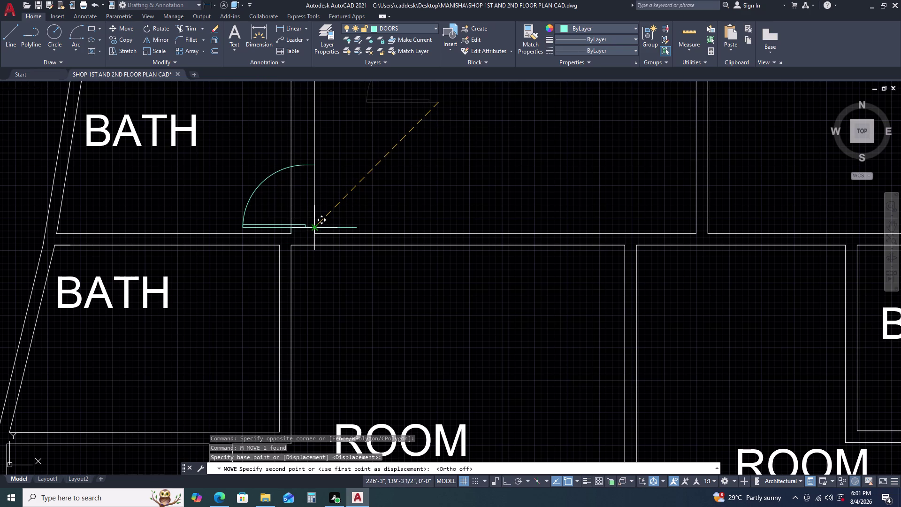
click(316, 228)
key(Escape)
Delete the temporary guide lines near the bath opening.
click(329, 227)
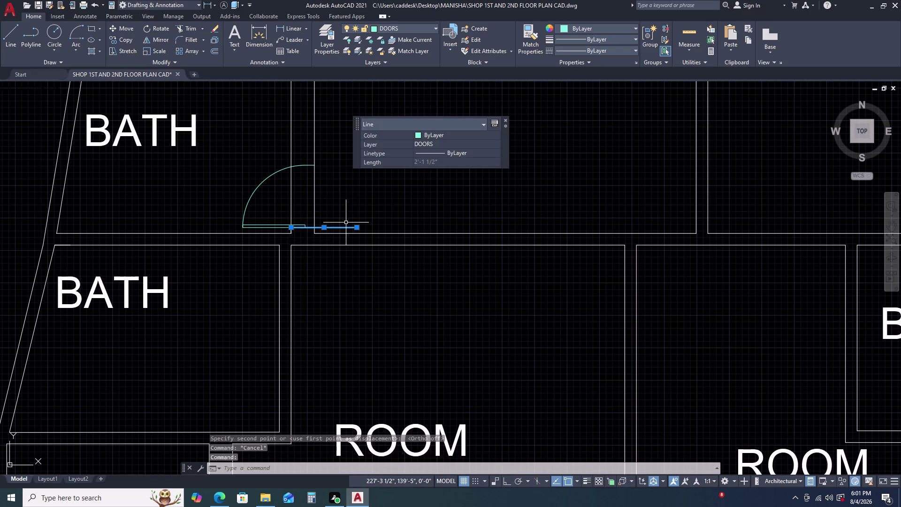
key(Delete)
scroll(up, 3)
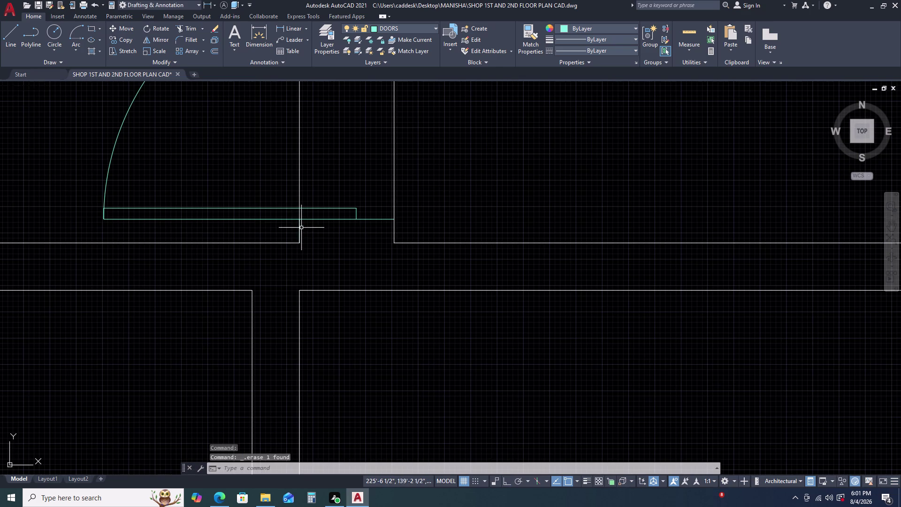
click(299, 229)
key(Delete)
scroll(down, 3)
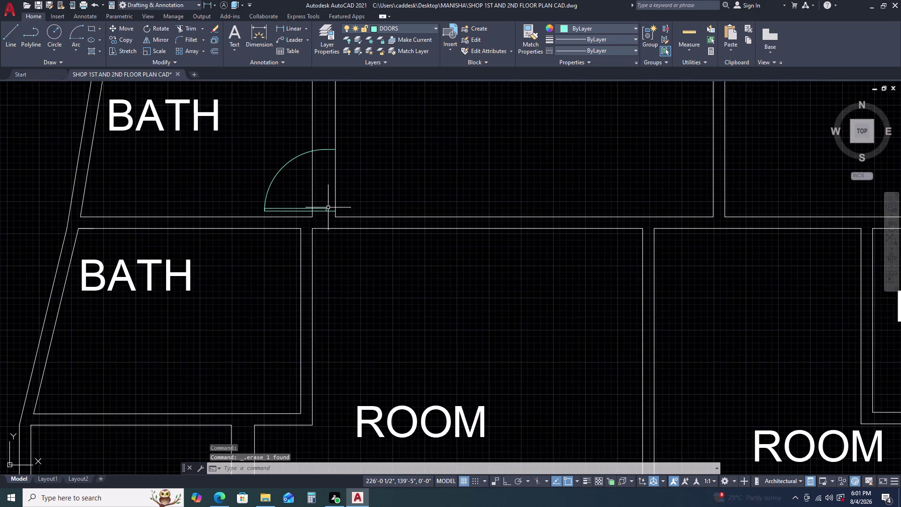
scroll(down, 3)
Trim the wall line crossing the bath doorway with a fence.
text(TR)
key(space)
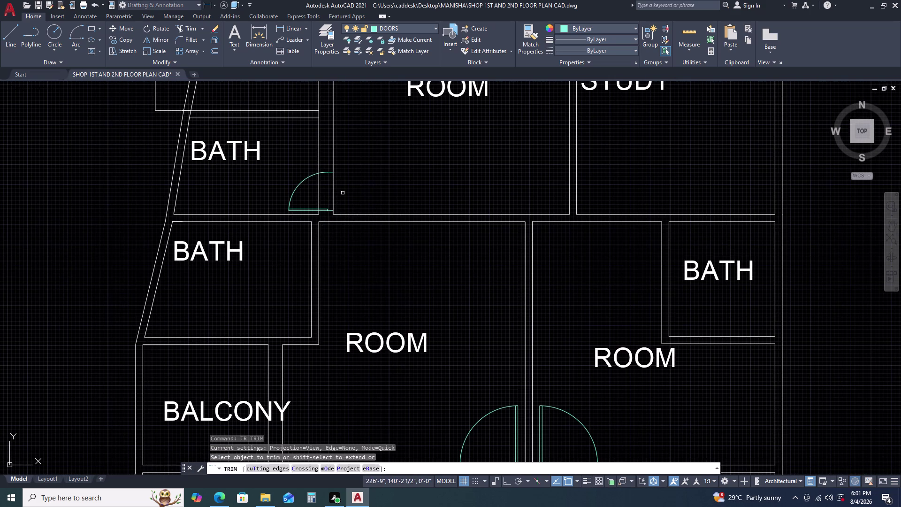
click(342, 192)
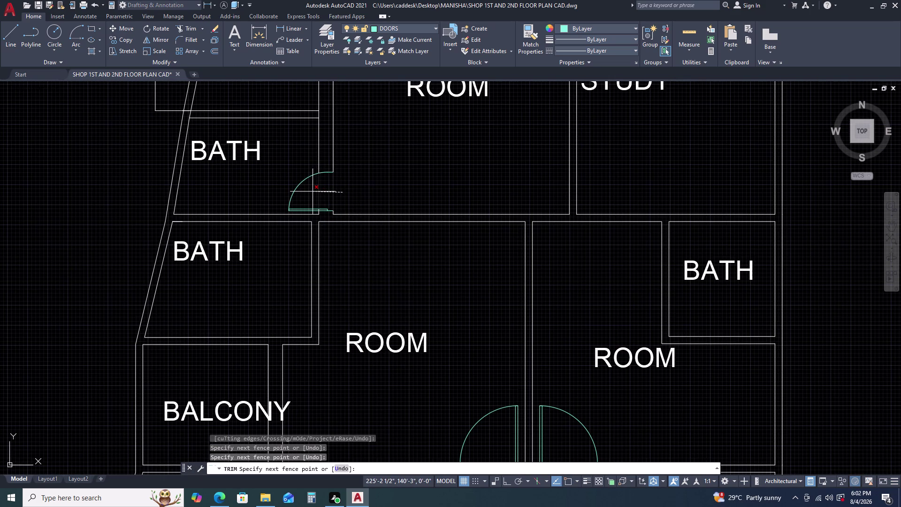
click(313, 191)
key(Escape)
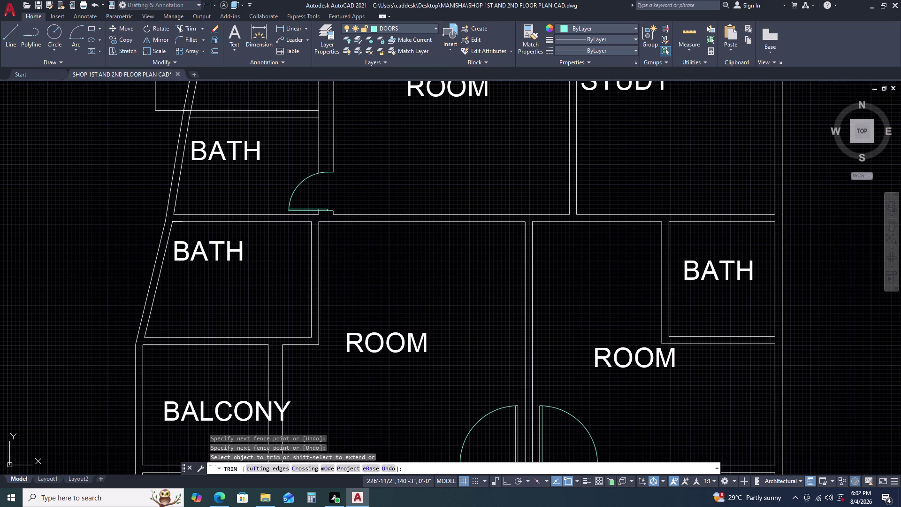
Select the bath door and start mirroring it, then cancel.
scroll(down, 3)
middle_drag(329, 215, 360, 155)
middle_click(359, 155)
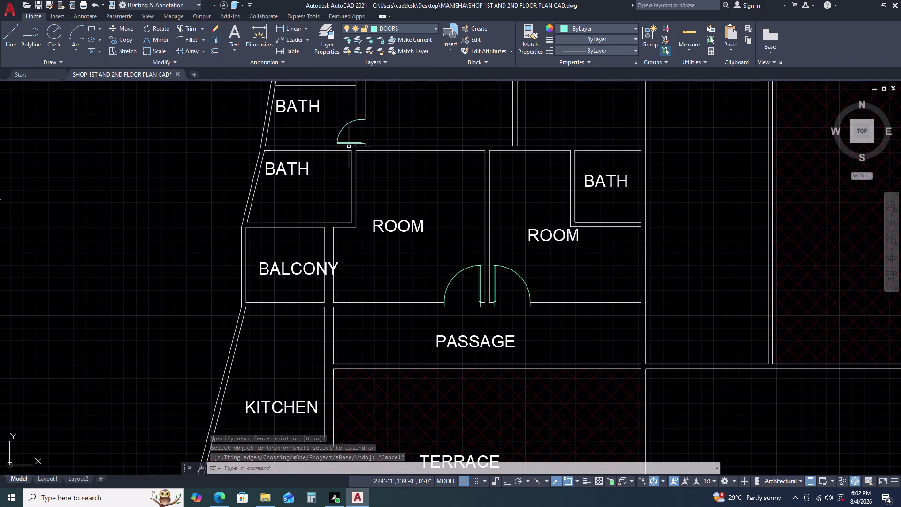
click(348, 137)
click(338, 130)
key(m)
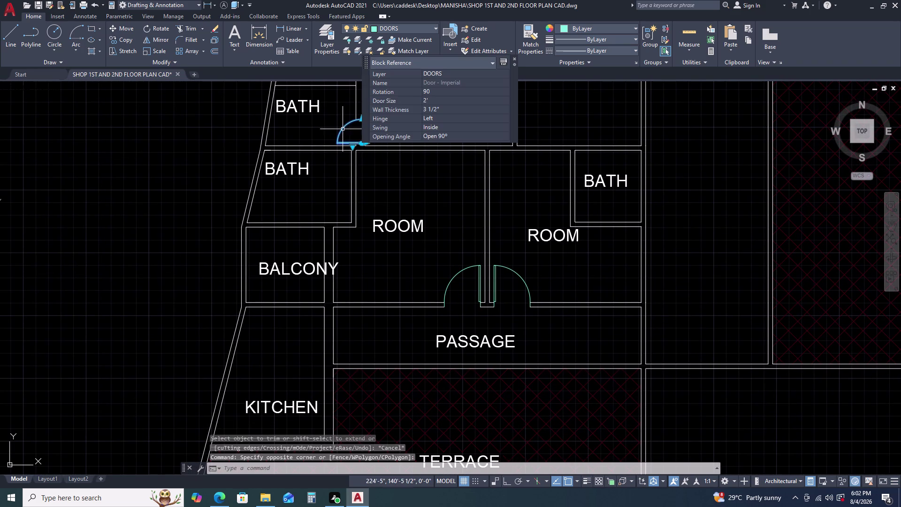
key(i)
key(space)
scroll(up, 3)
click(355, 142)
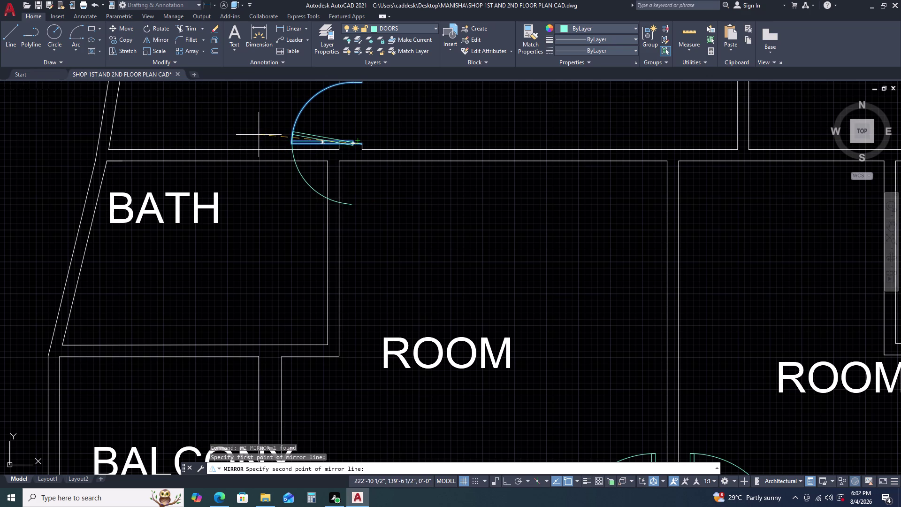
key(F8)
key(F8)
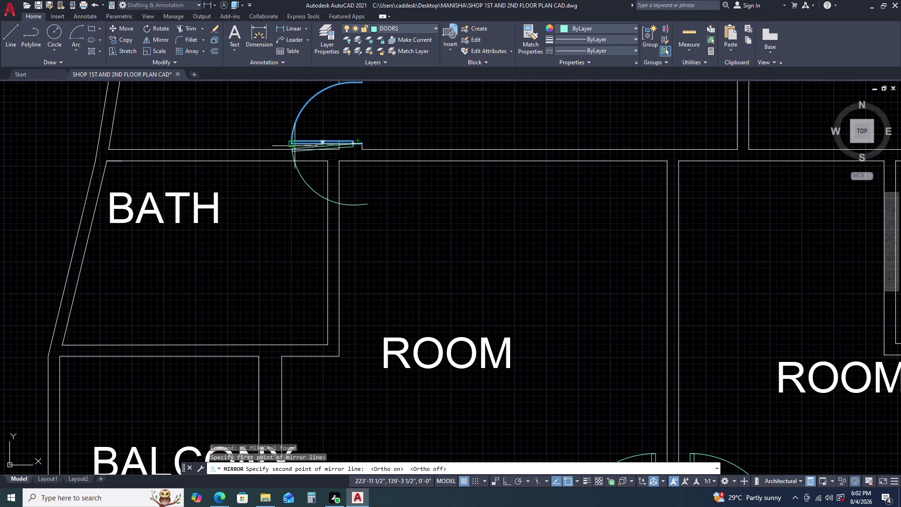
key(Escape)
Reselect the bath door and begin a second mirror, picking axis points.
click(314, 141)
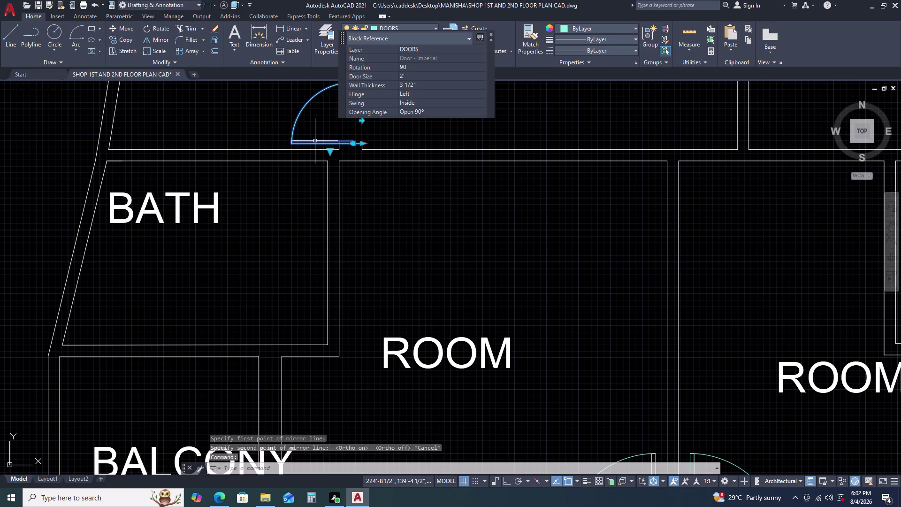
key(space)
key(m)
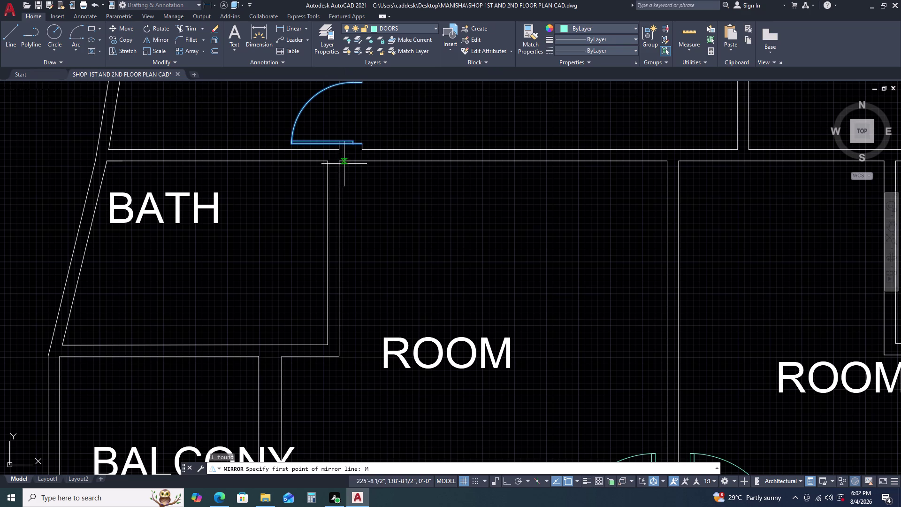
click(340, 162)
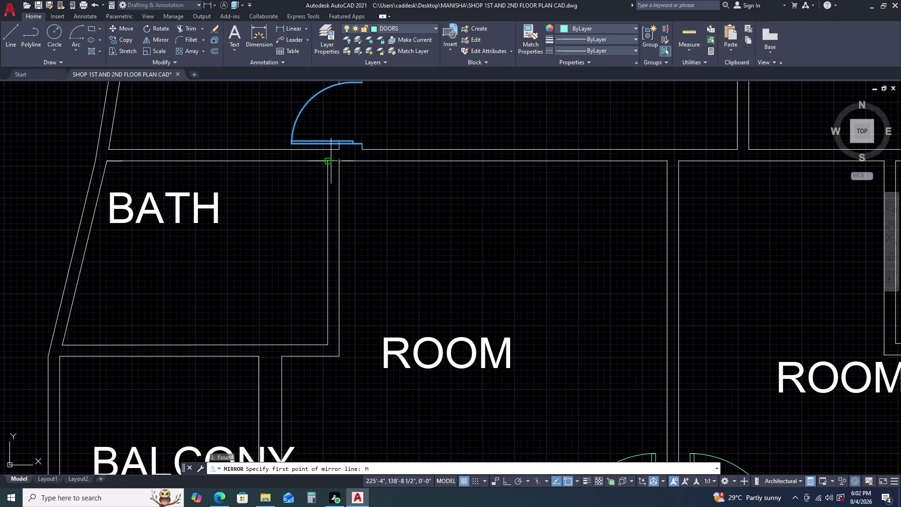
click(278, 157)
scroll(down, 3)
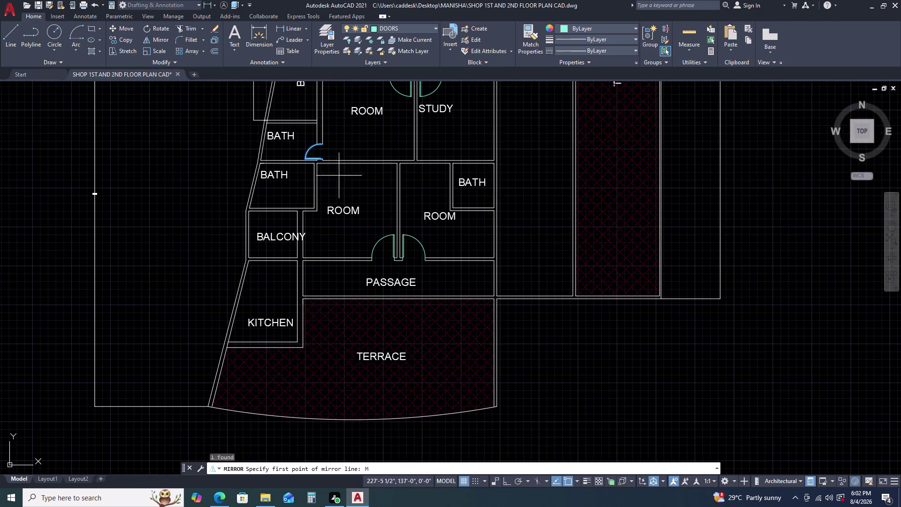
Copy the bath door into the room below.
key(Escape)
key(Escape)
scroll(up, 3)
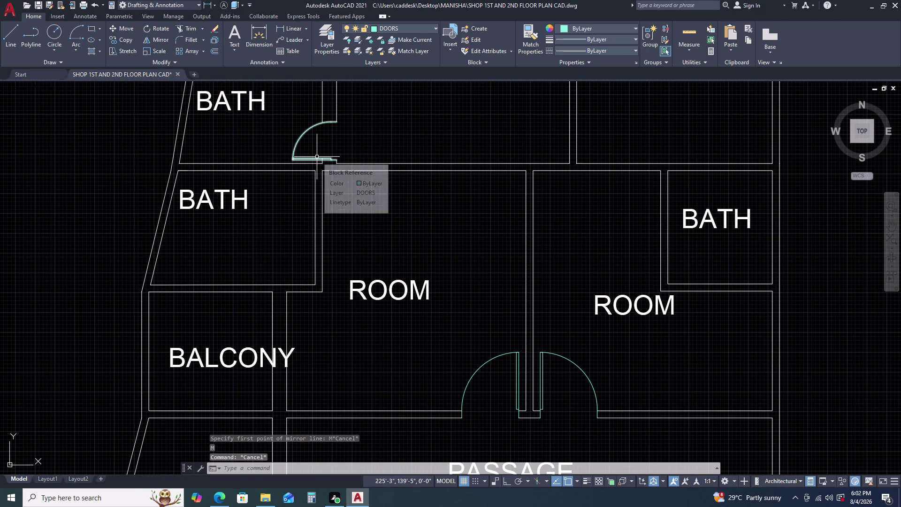
click(317, 157)
text(CO)
key(space)
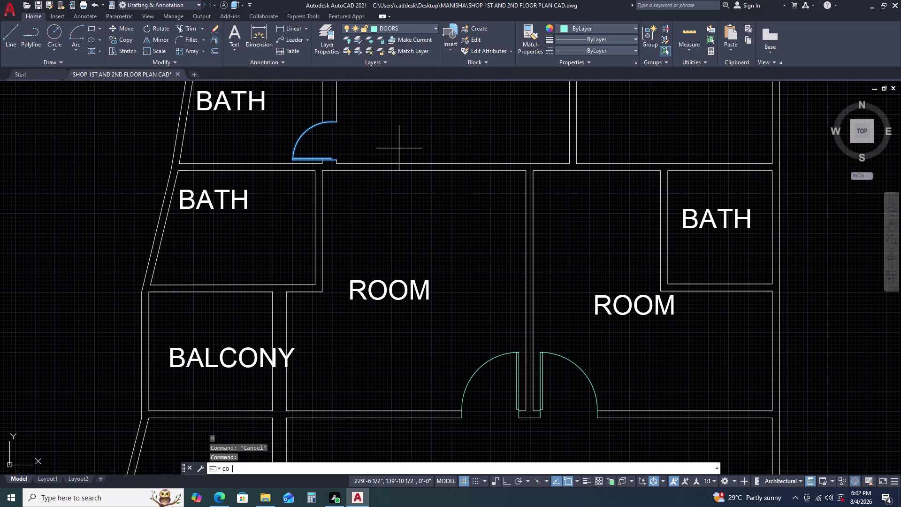
click(400, 149)
click(453, 236)
key(Escape)
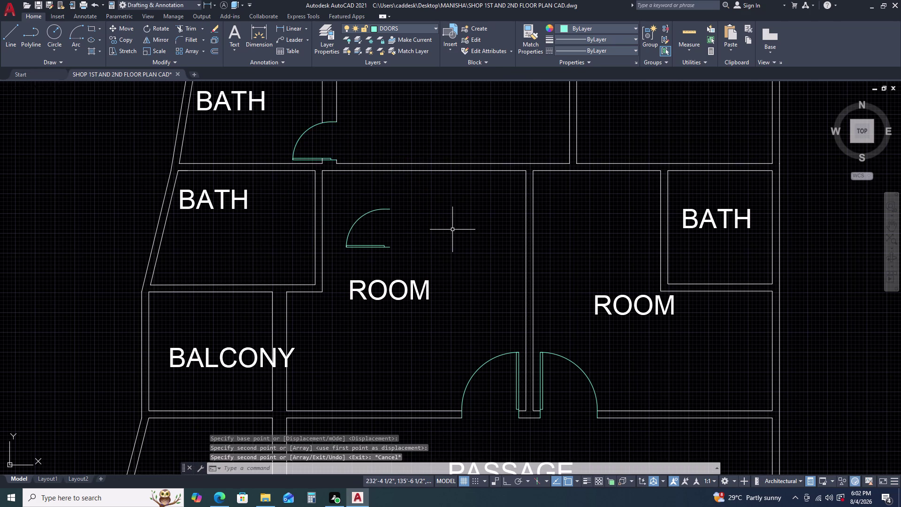
Mirror the copied door across a horizontal axis, erasing the original swing.
drag(391, 248, 386, 248)
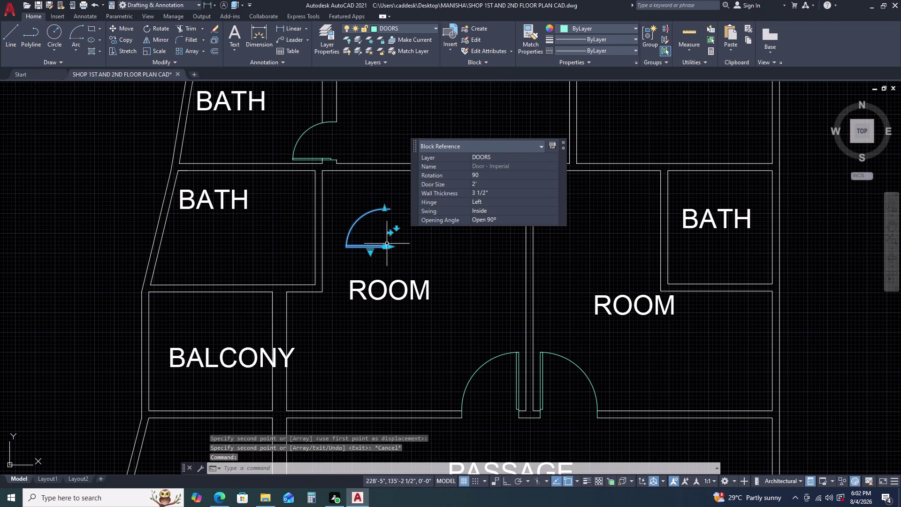
key(m)
text(I)
key(space)
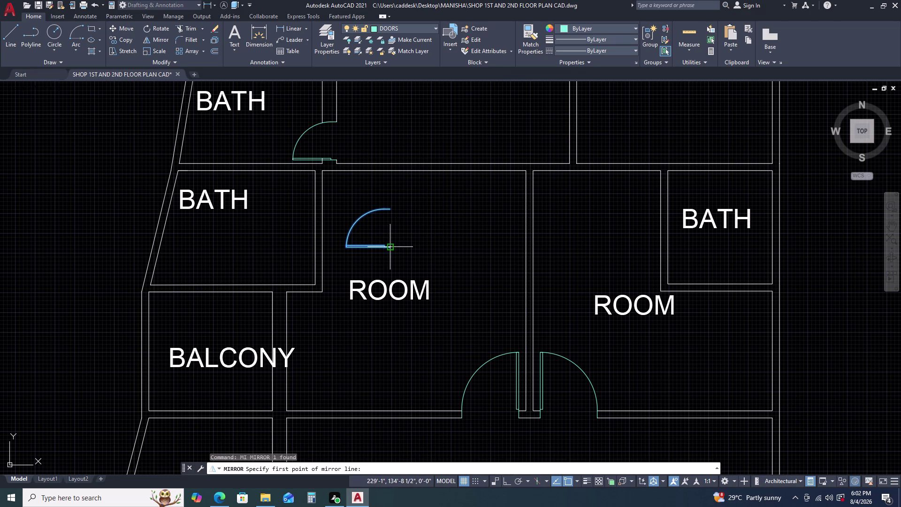
click(391, 249)
key(F8)
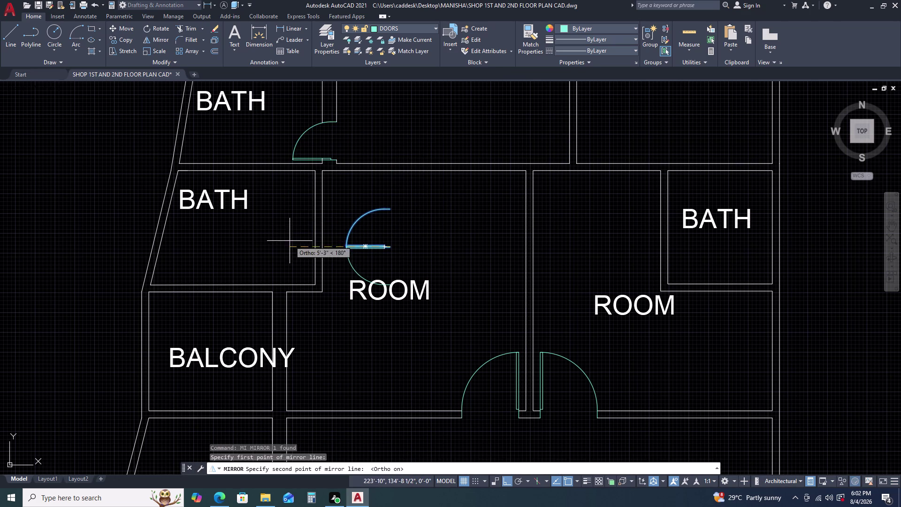
click(285, 237)
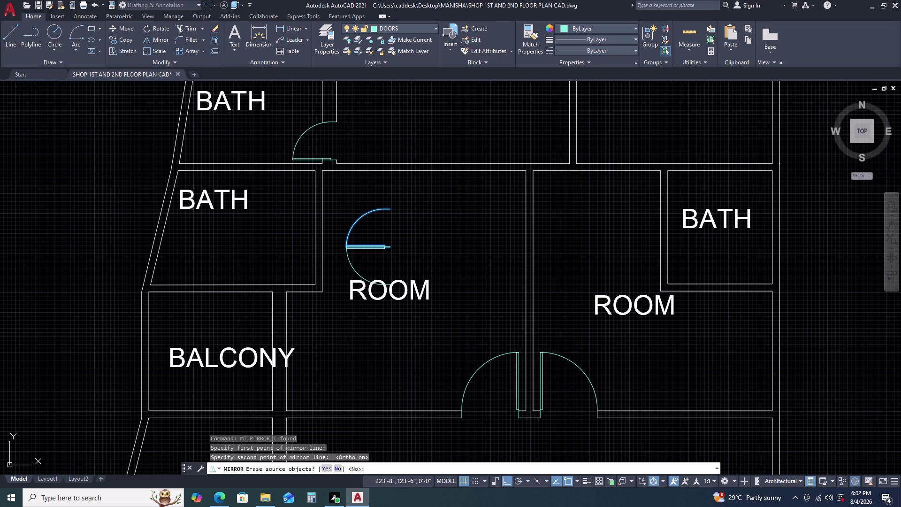
click(327, 470)
scroll(up, 3)
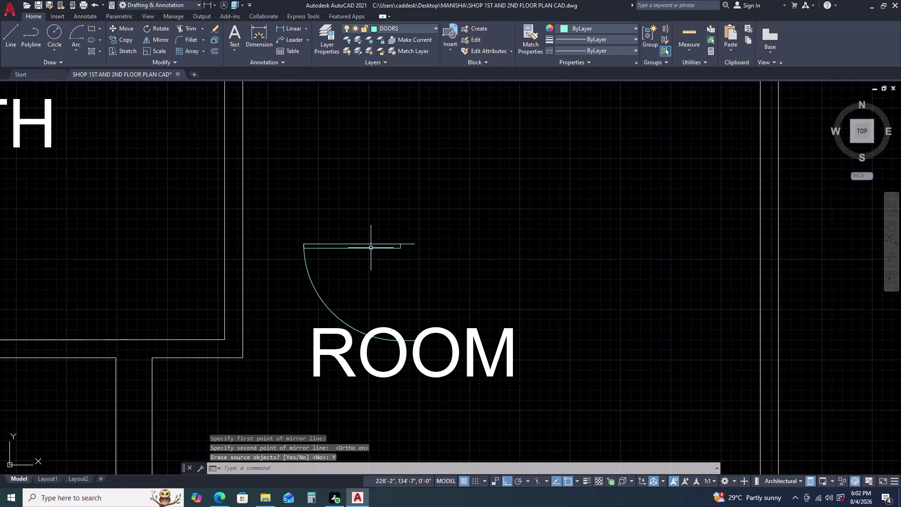
scroll(down, 3)
text(L)
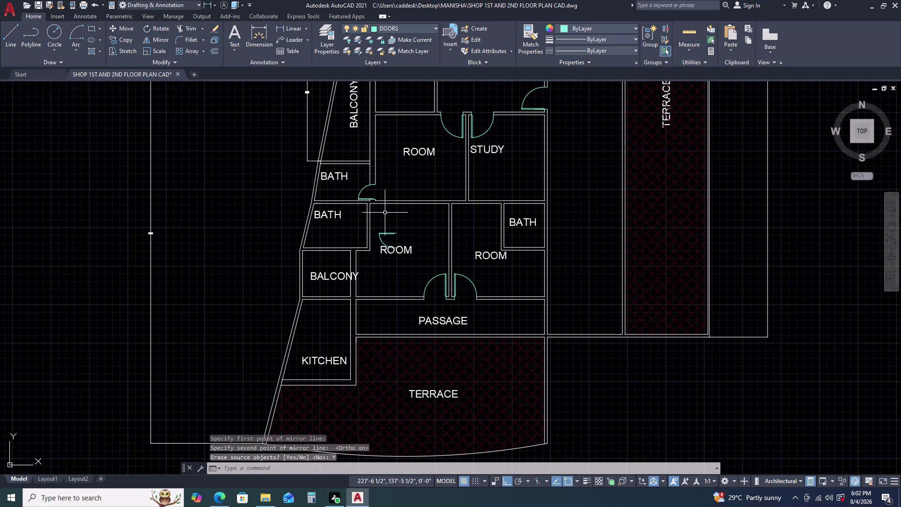
key(space)
scroll(up, 3)
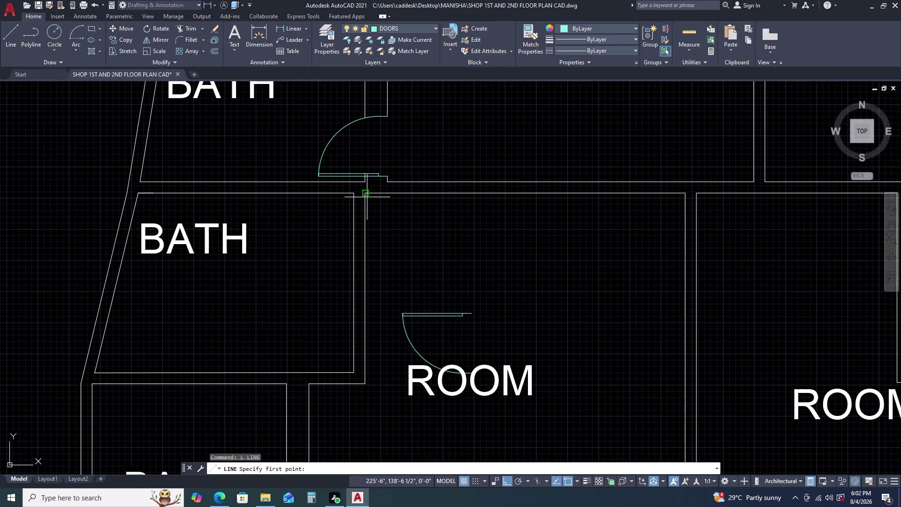
Draw 2.25-long reference lines from the wall corner beside the lower bath.
click(366, 195)
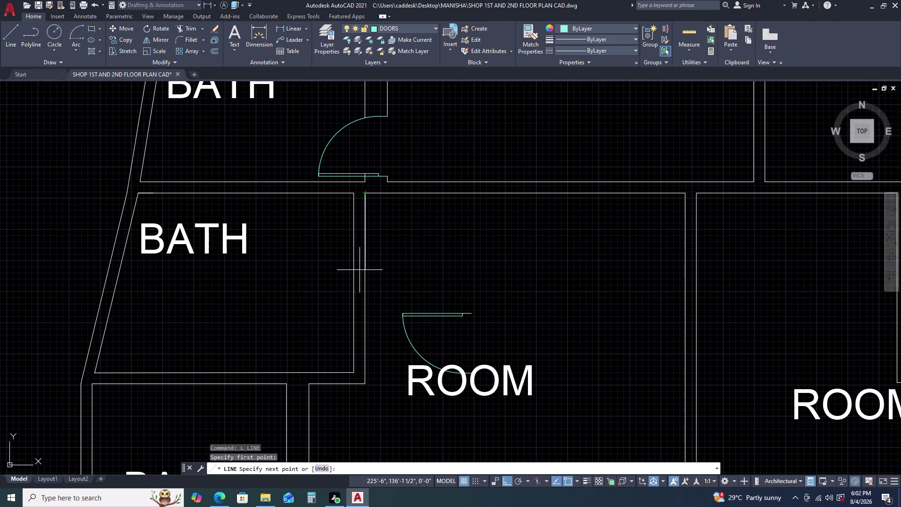
text(1.)
key(2)
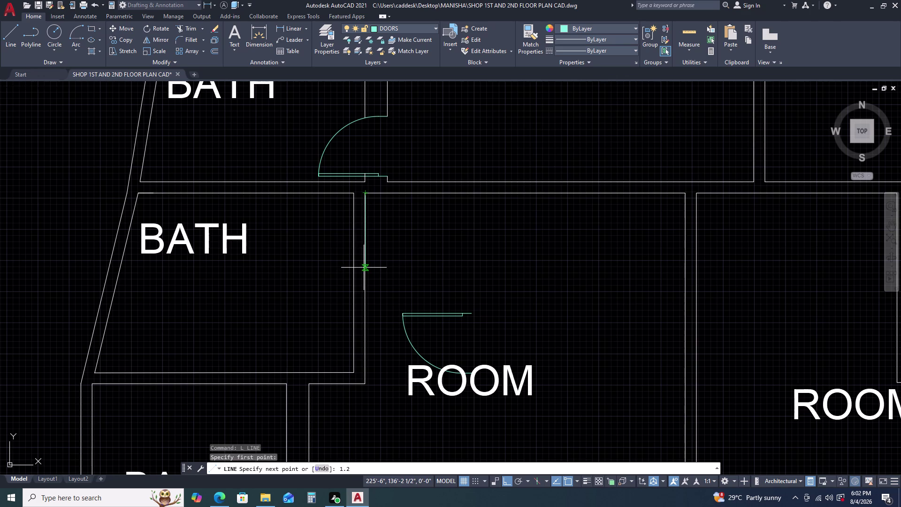
key(BackSpace)
key(BackSpace)
key(BackSpace)
text(2.)
text(25)
key(Return)
key(3)
click(303, 227)
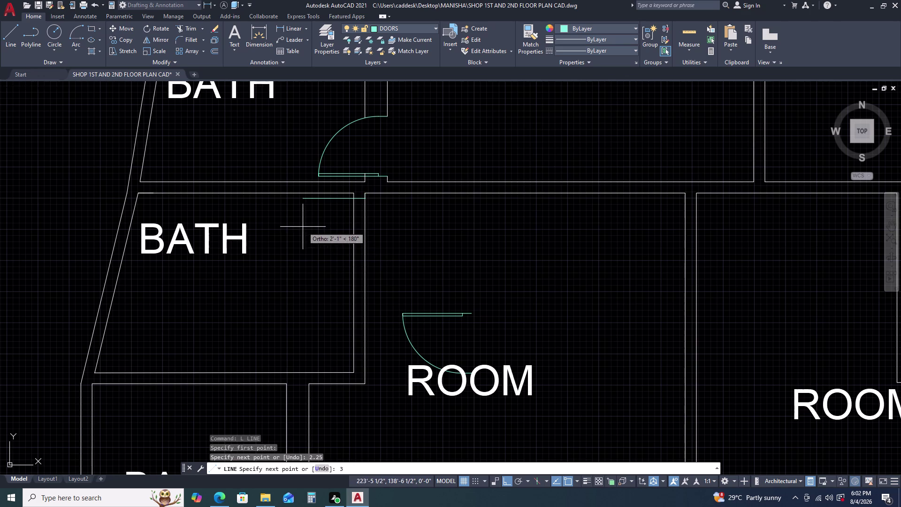
key(Escape)
key(space)
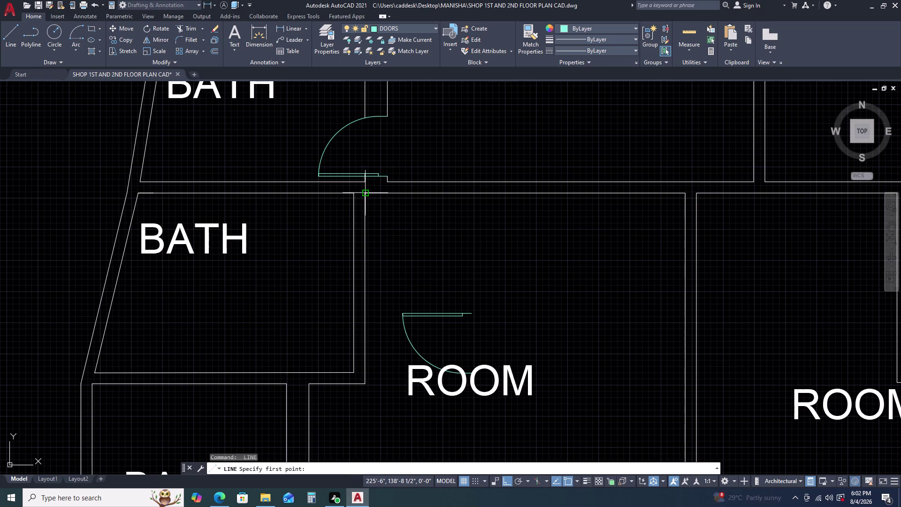
click(366, 192)
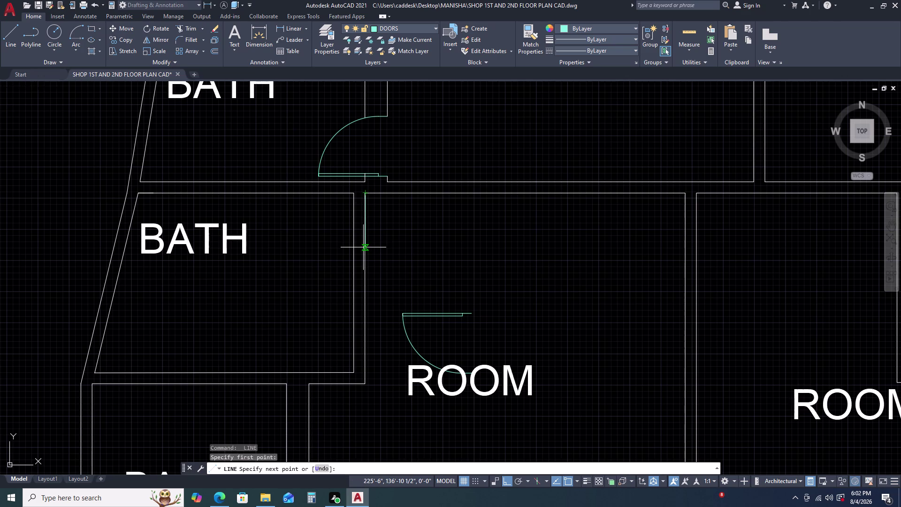
text(2.25)
key(Return)
click(316, 215)
key(Escape)
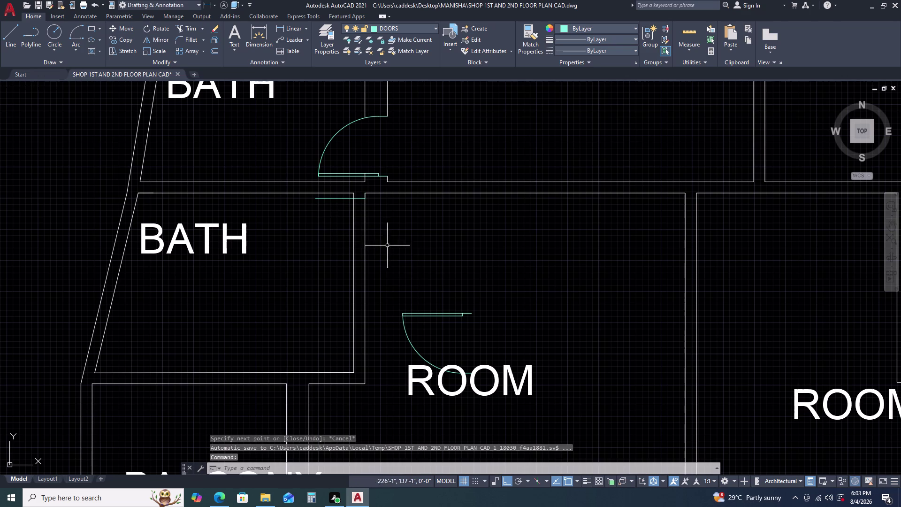
Move the room's door swing, with Ortho off, into the bath wall opening.
click(460, 317)
text(M)
key(space)
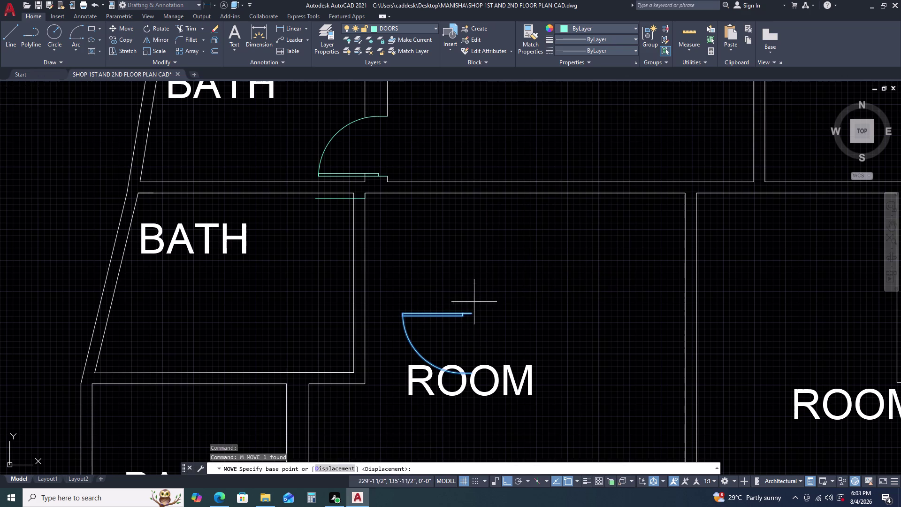
click(472, 314)
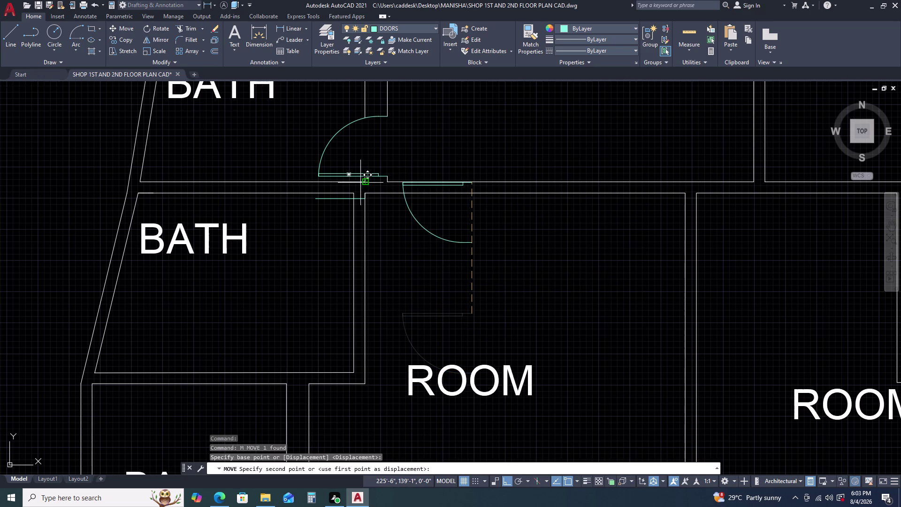
key(F8)
scroll(up, 3)
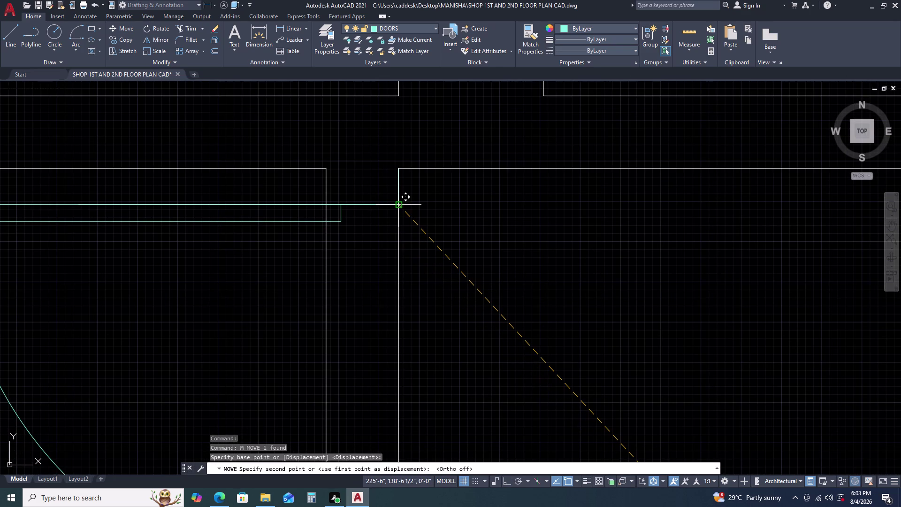
click(397, 204)
key(Escape)
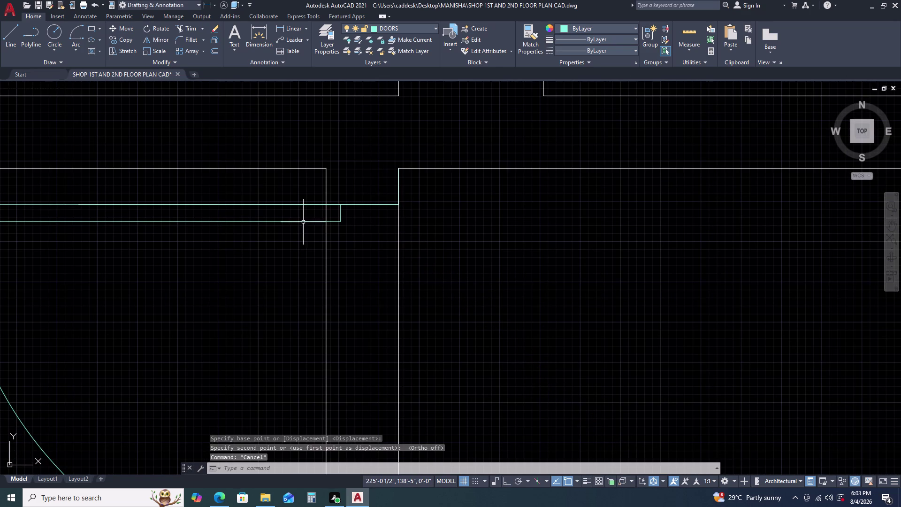
click(304, 222)
key(Escape)
scroll(down, 3)
scroll(up, 3)
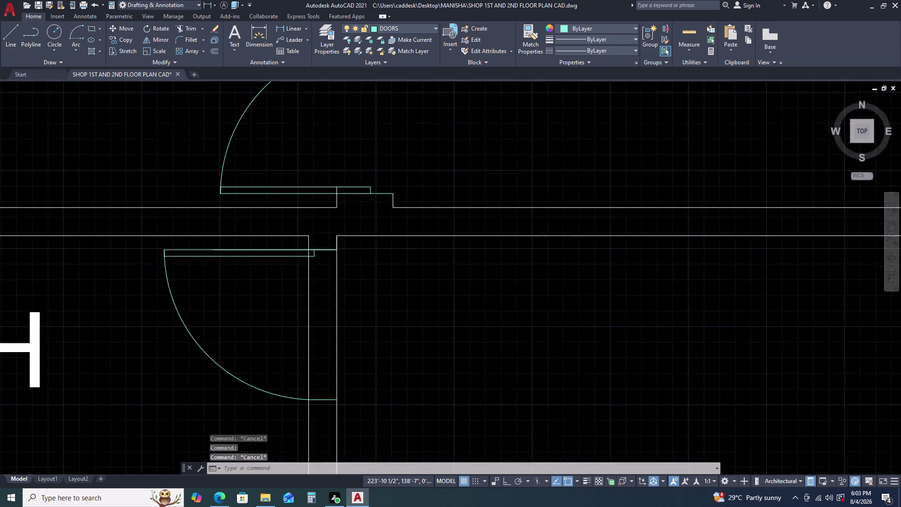
Delete the leftover lines across the doorway.
click(216, 254)
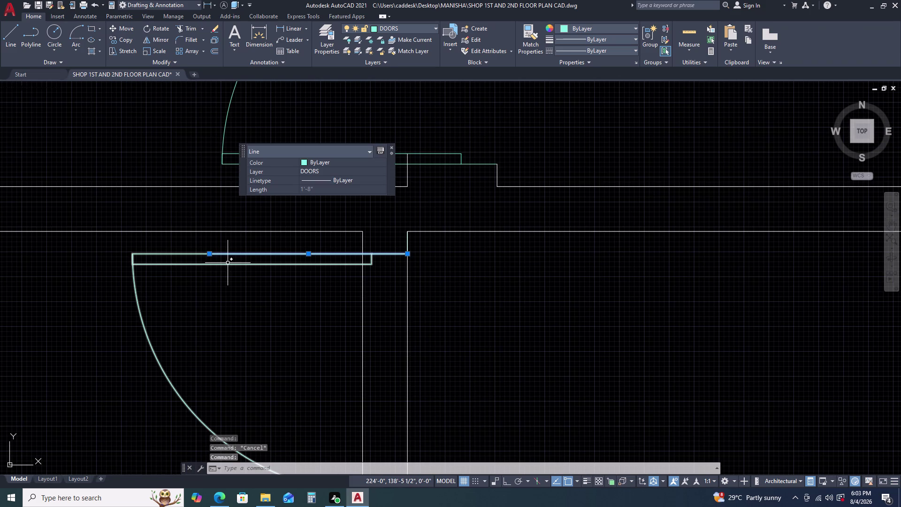
key(Delete)
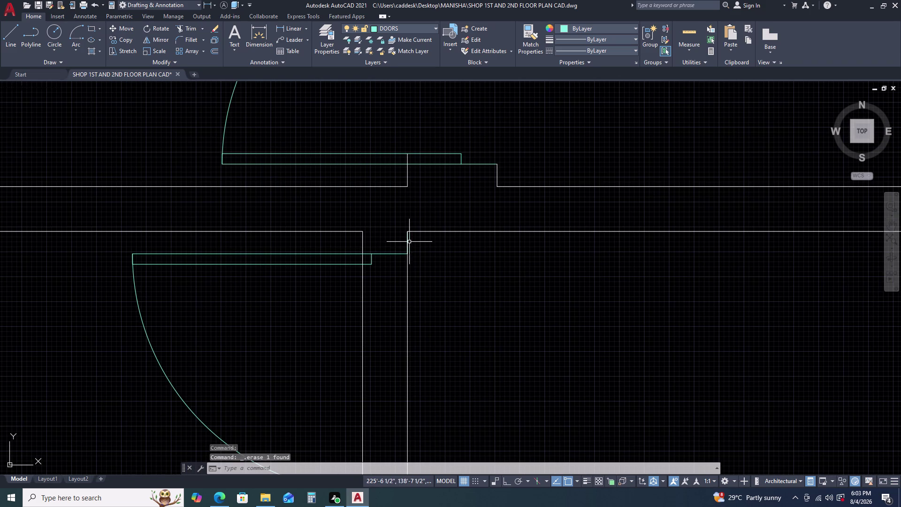
click(407, 241)
key(Delete)
scroll(down, 3)
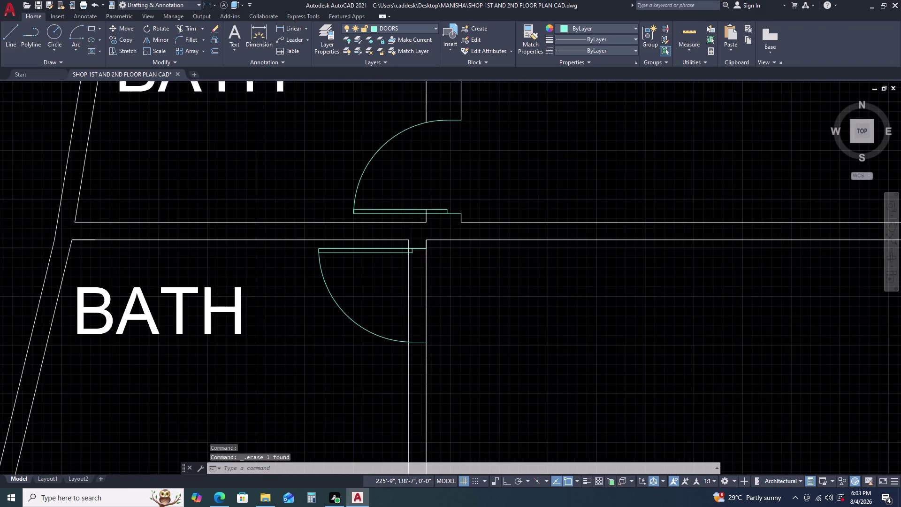
scroll(up, 3)
Trim the wall lines out of the lower bath's doorway.
key(t)
key(r)
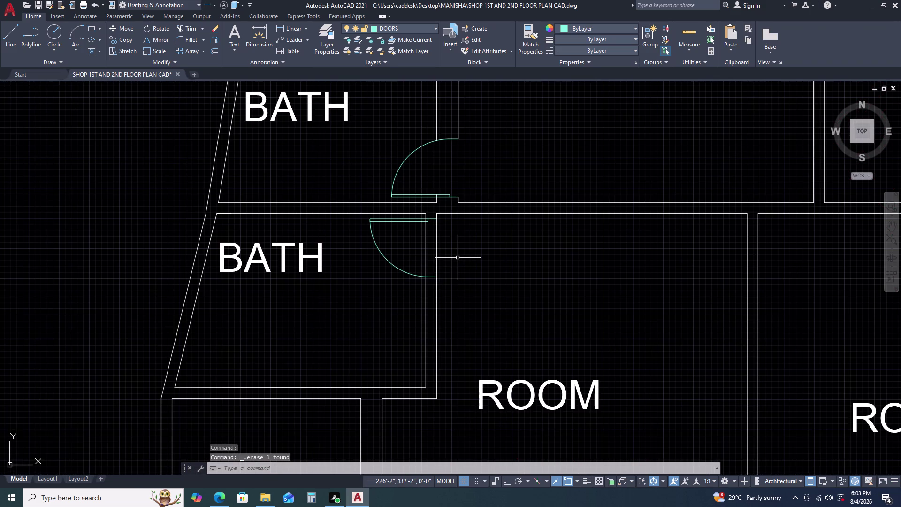
key(space)
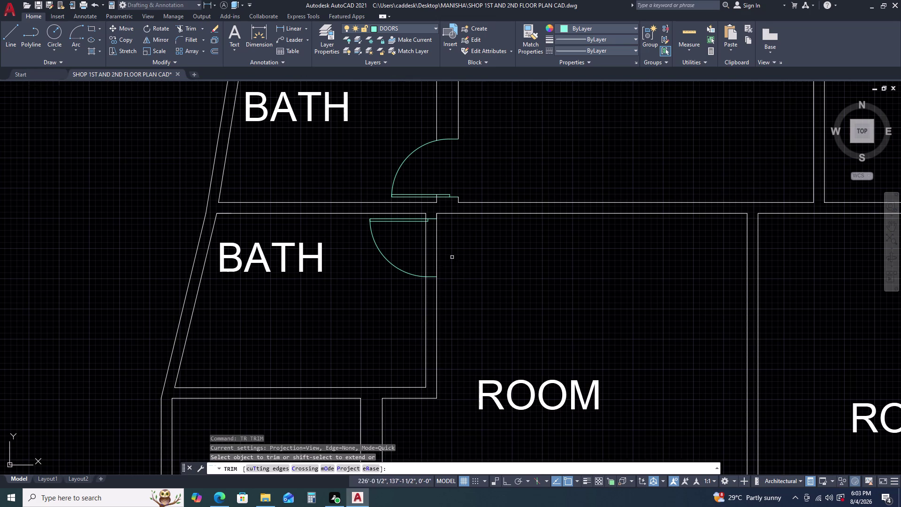
click(451, 251)
click(413, 243)
scroll(down, 3)
key(Escape)
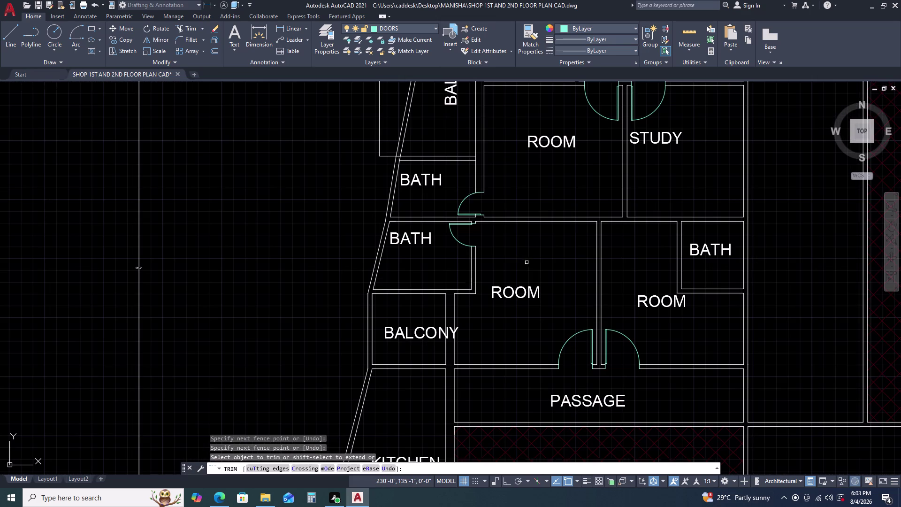
middle_drag(527, 262, 460, 199)
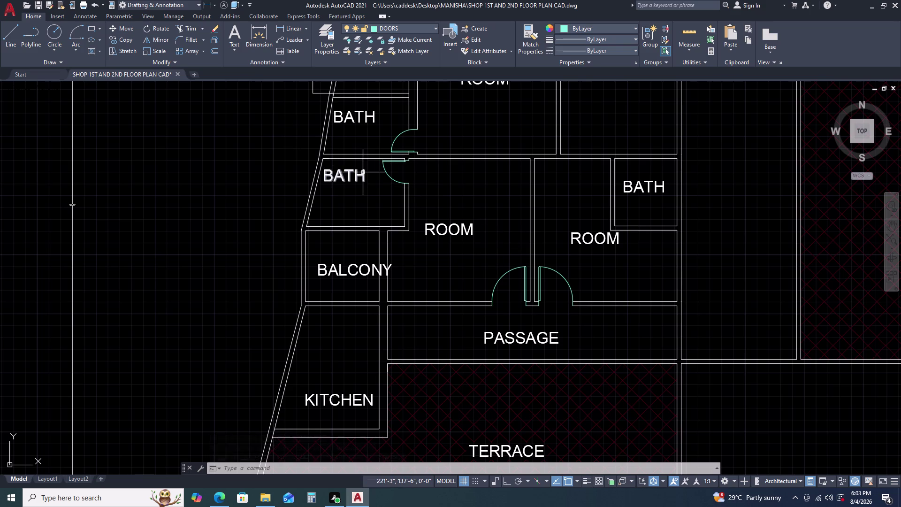
Copy the bath door swing over beside the right-hand bath.
scroll(up, 3)
click(391, 172)
key(c)
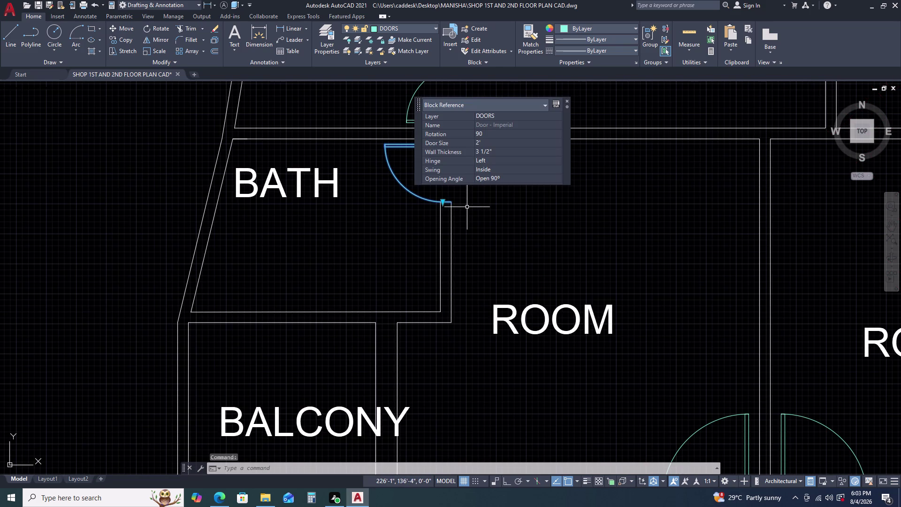
key(o)
key(space)
drag(467, 206, 478, 217)
scroll(down, 3)
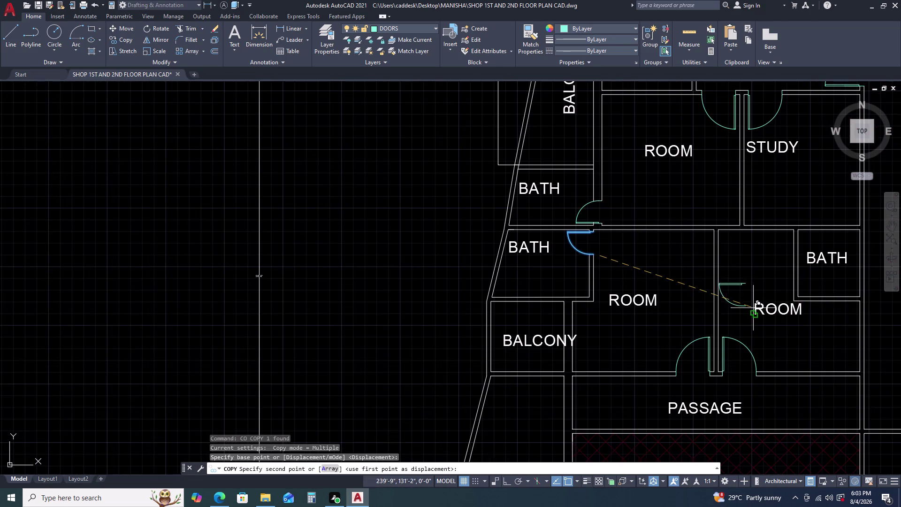
middle_drag(753, 308, 566, 311)
middle_click(564, 311)
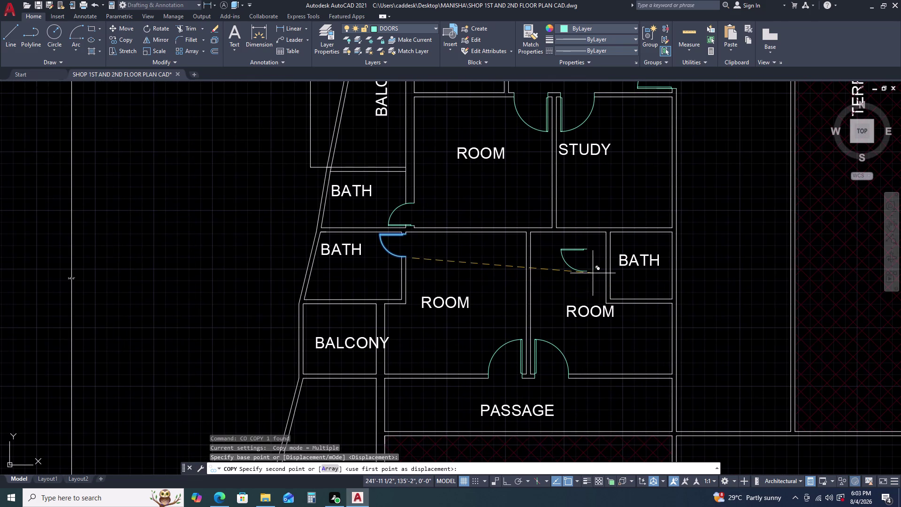
click(591, 272)
key(Escape)
Mirror the copied door swing about a vertical axis, removing the original.
click(583, 237)
click(559, 286)
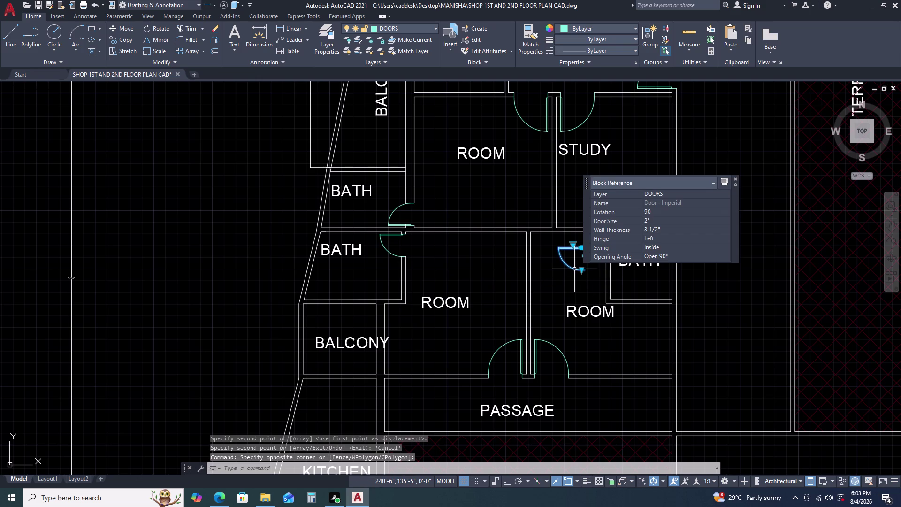
key(m)
key(i)
key(space)
click(585, 253)
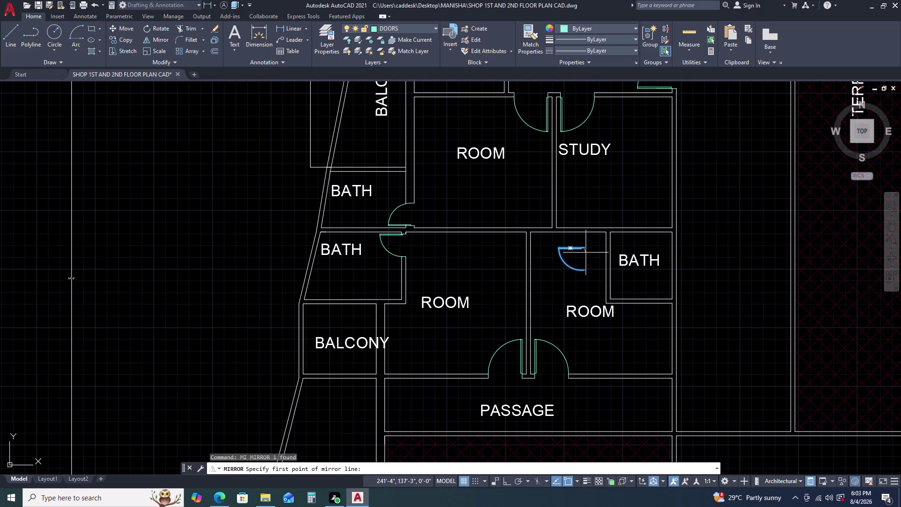
click(584, 194)
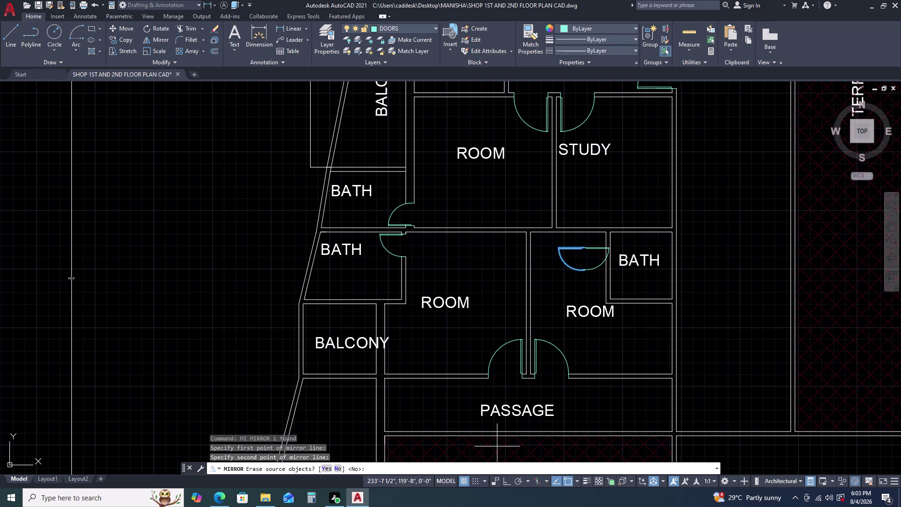
click(323, 471)
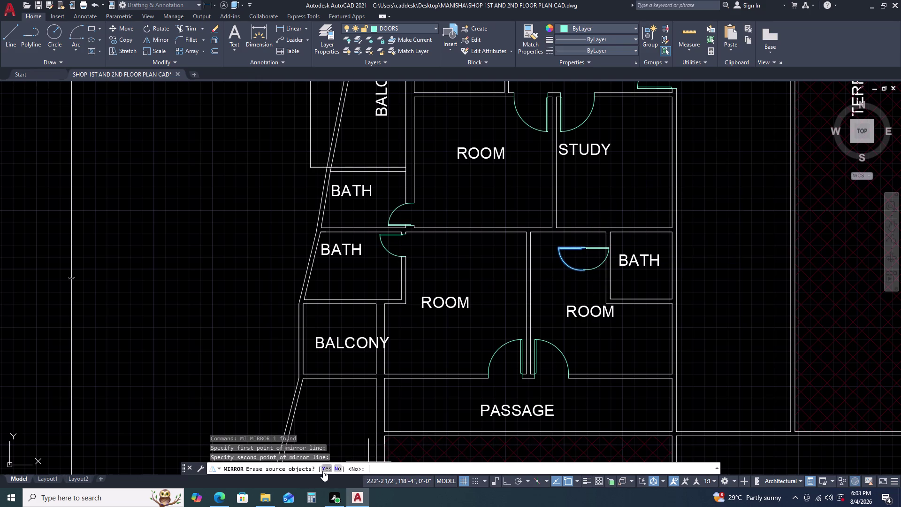
Draw a 2.25-long line from the door's intersection point.
text(L)
key(space)
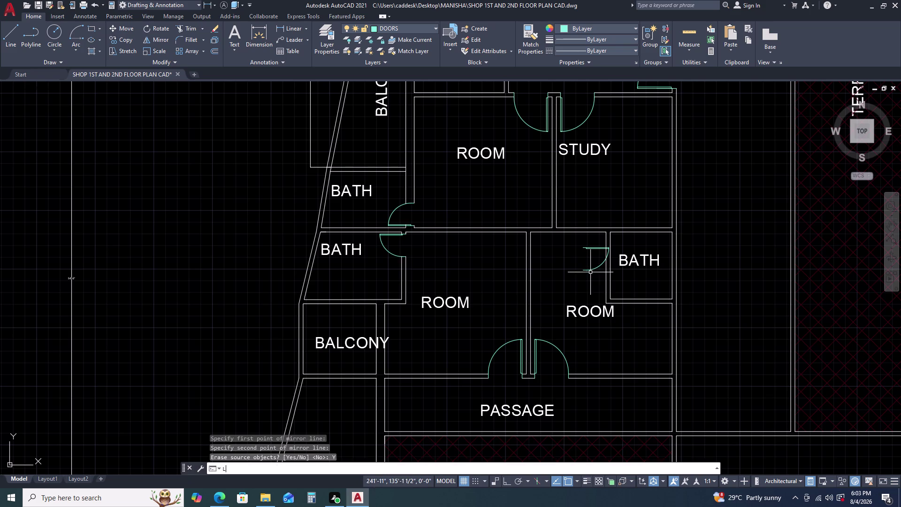
scroll(up, 3)
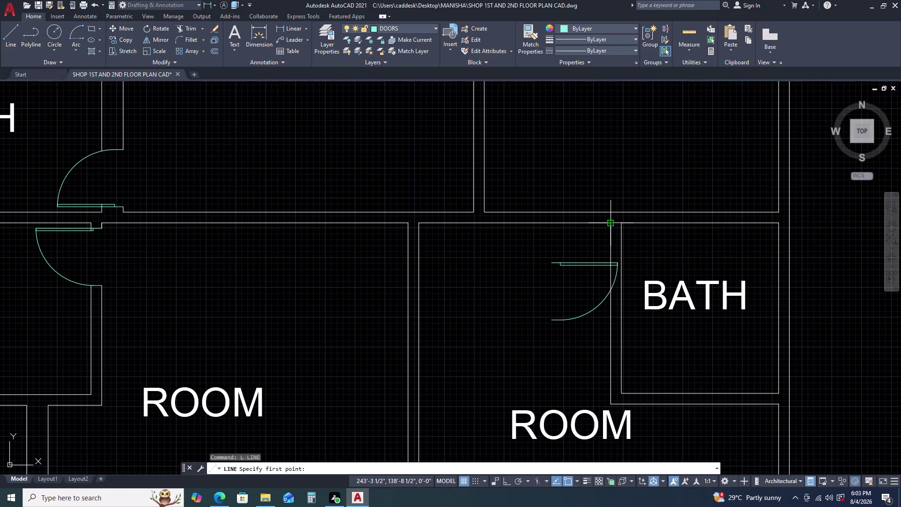
click(610, 223)
text(2.25)
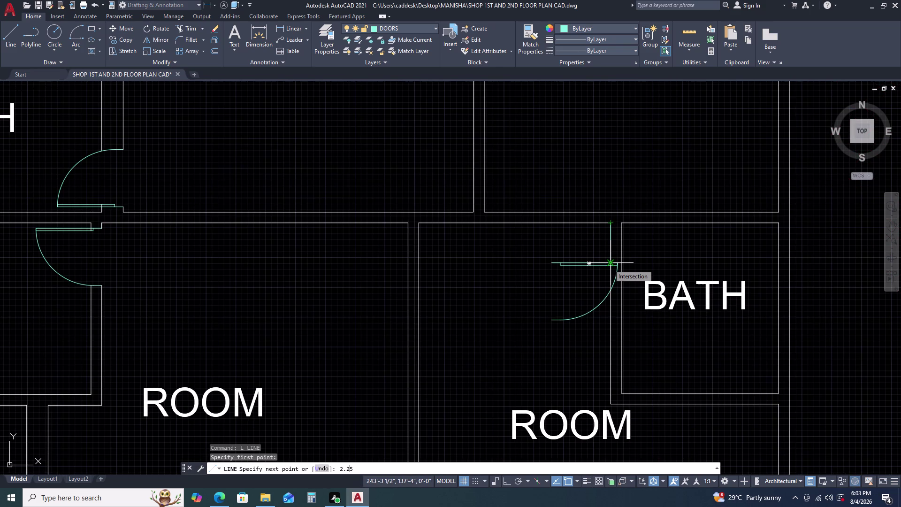
key(Return)
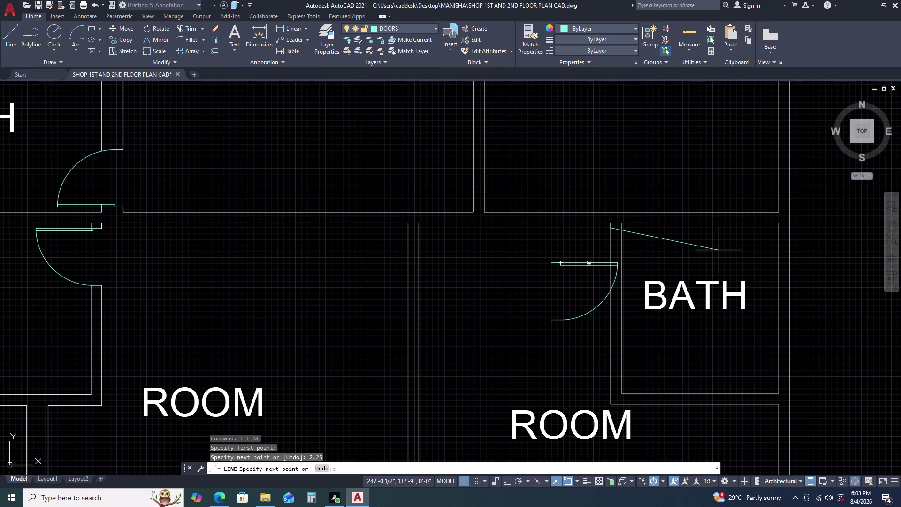
click(737, 229)
key(Escape)
Move the door swing into the wall opening.
click(595, 258)
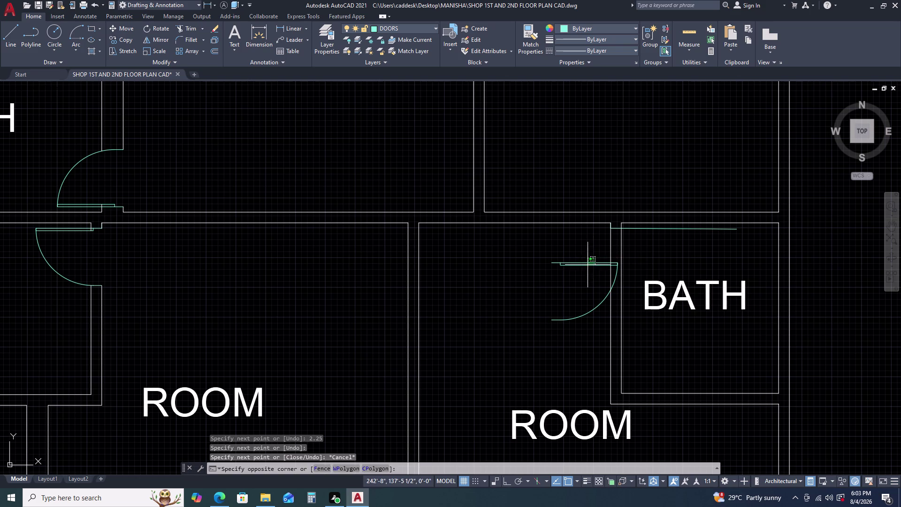
click(554, 299)
text(M)
key(space)
scroll(up, 3)
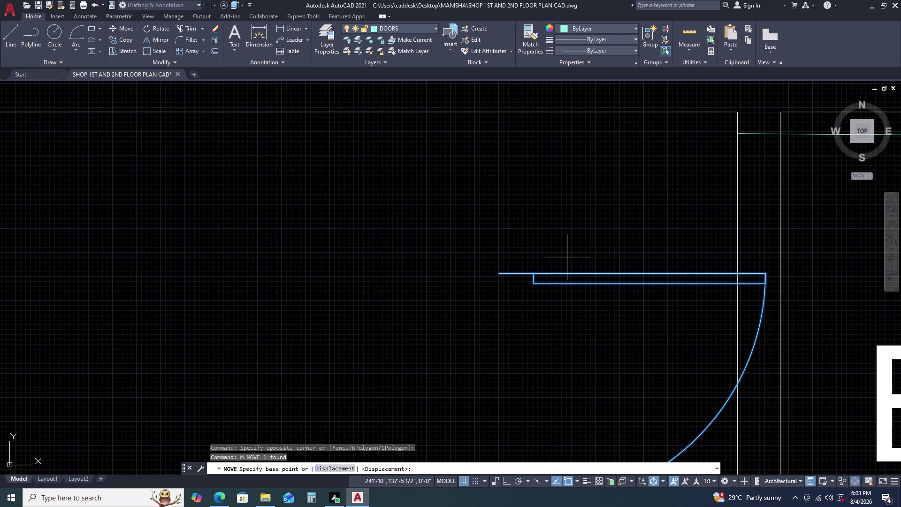
click(497, 273)
scroll(down, 3)
middle_drag(750, 236, 695, 271)
middle_click(695, 272)
scroll(up, 3)
click(668, 234)
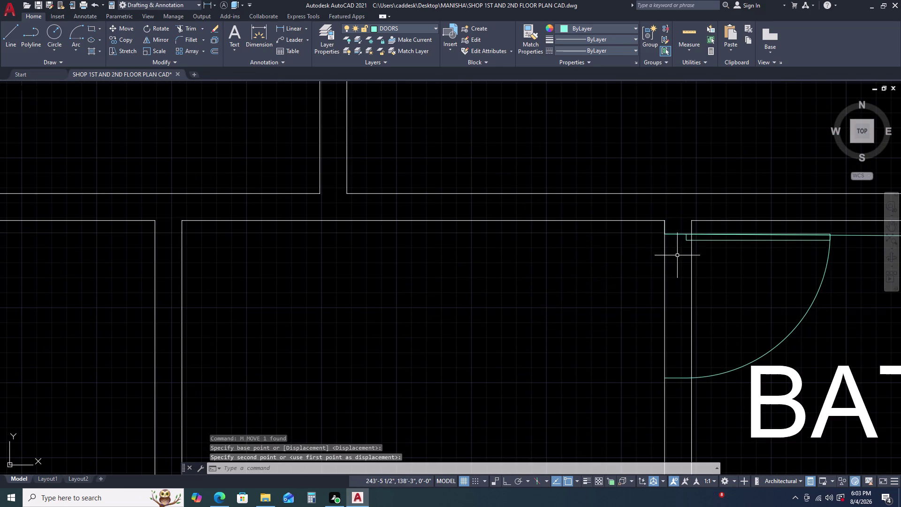
key(Escape)
Delete the stray line near the door.
scroll(down, 3)
middle_drag(689, 266, 577, 271)
scroll(up, 3)
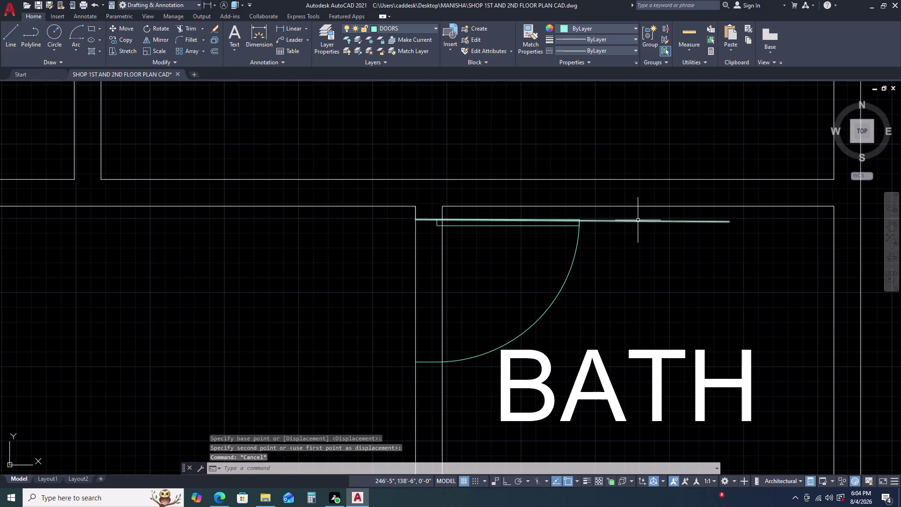
scroll(up, 3)
click(639, 218)
click(620, 275)
key(Delete)
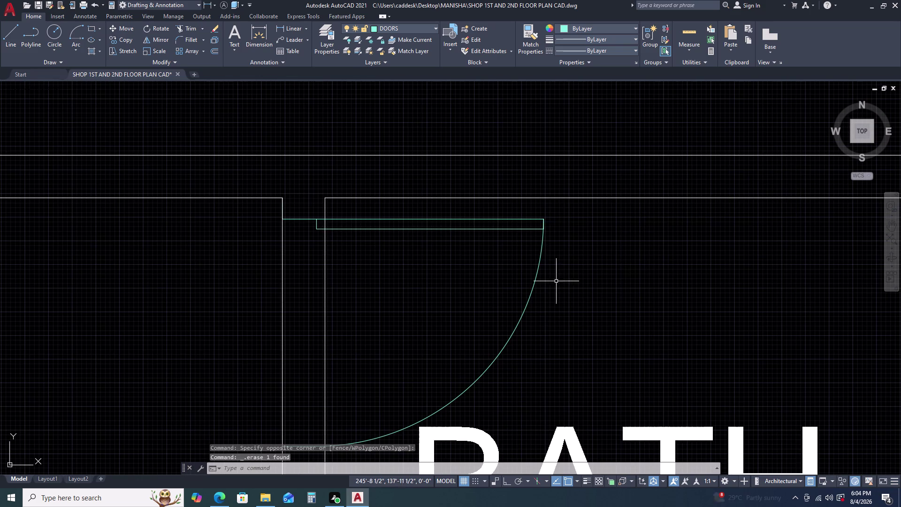
Trim the wall lines across the door opening and view the whole plan.
scroll(up, 3)
click(321, 209)
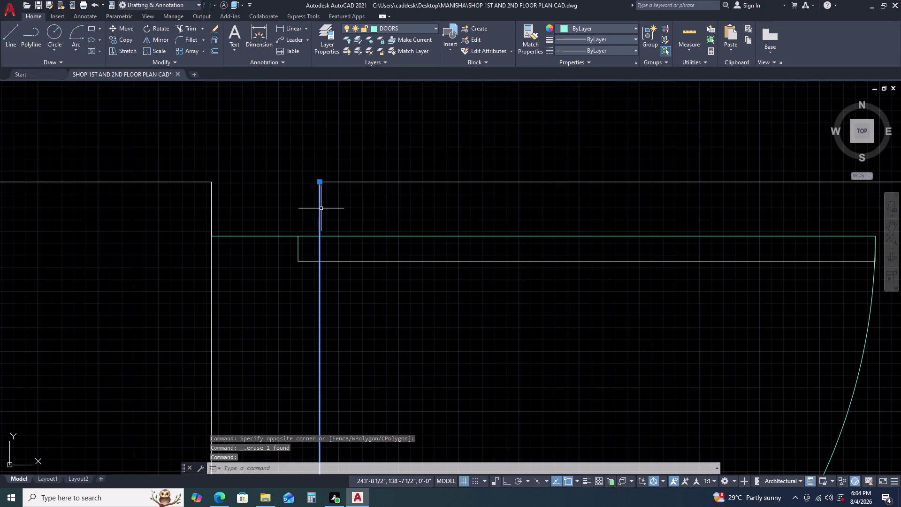
key(Escape)
scroll(down, 3)
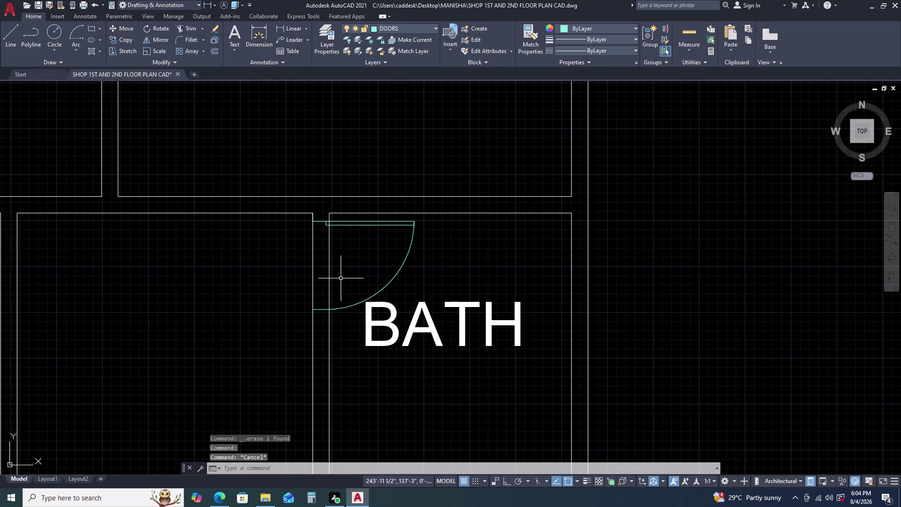
key(t)
text(R)
key(space)
drag(338, 257, 329, 257)
click(282, 259)
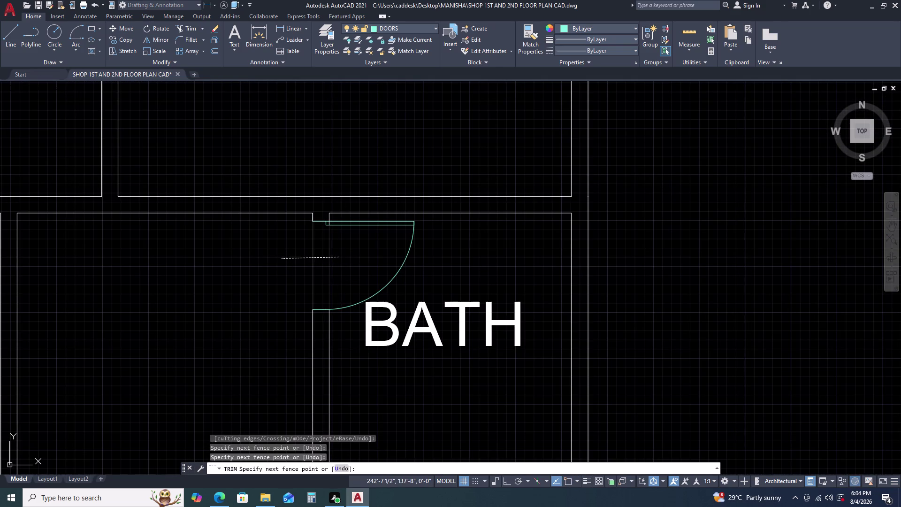
key(Escape)
scroll(down, 3)
middle_drag(269, 343, 430, 258)
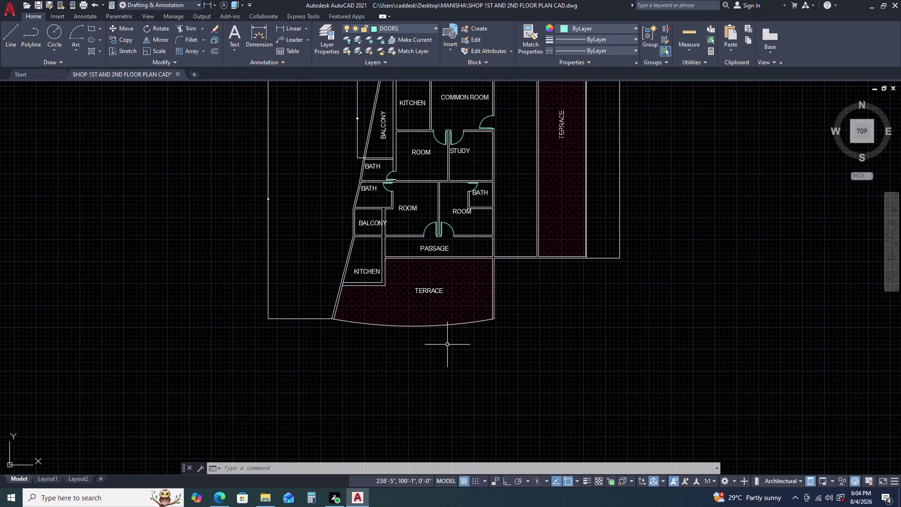
Select the BALCONY label above the kitchen, then clear the selection.
scroll(up, 3)
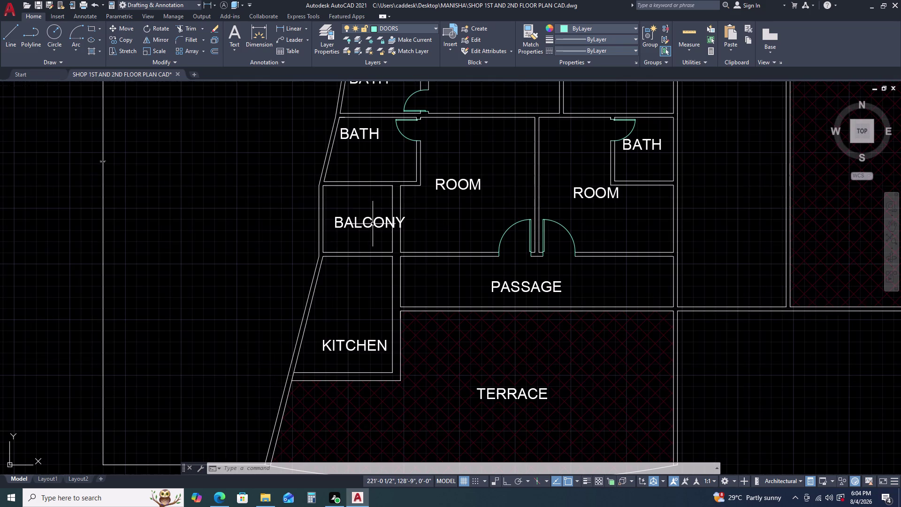
click(372, 224)
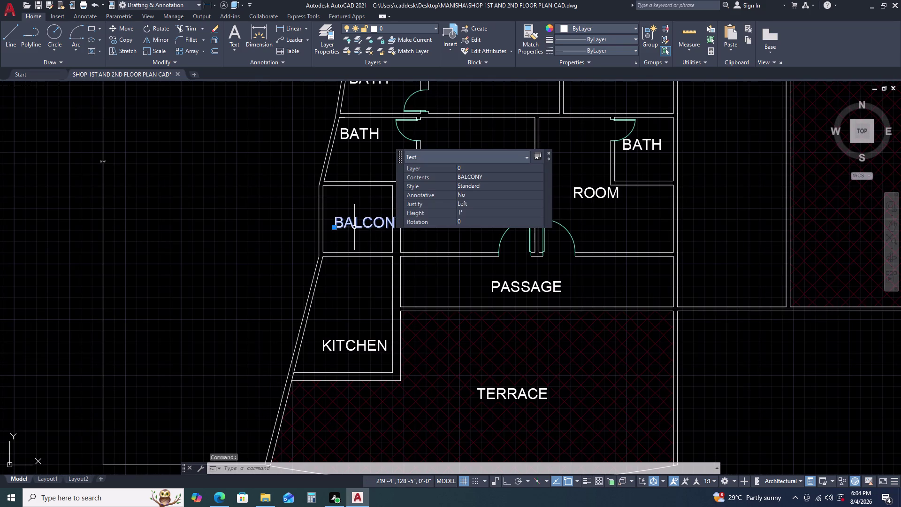
triple_click(360, 223)
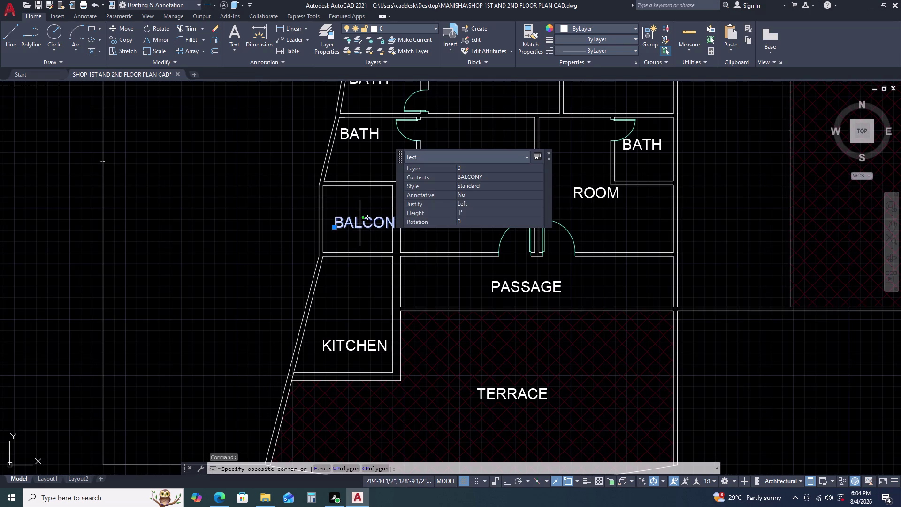
click(360, 223)
click(358, 225)
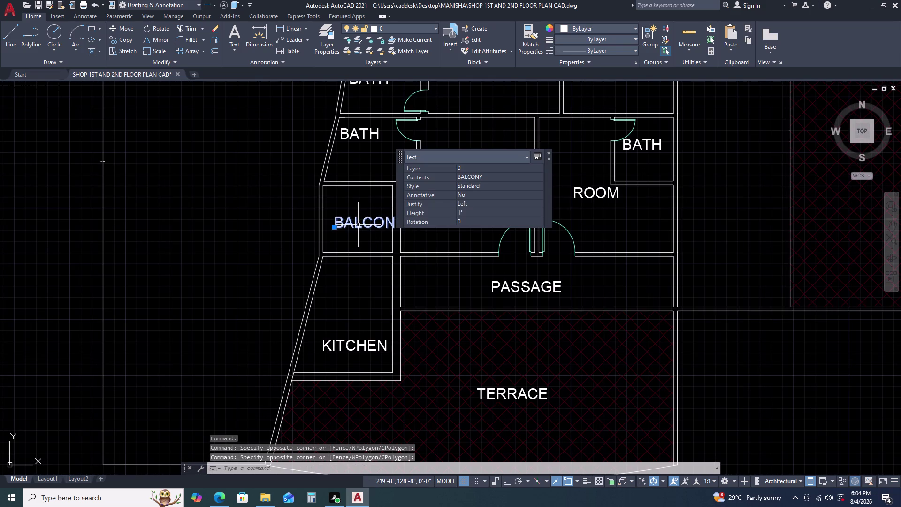
key(Escape)
scroll(down, 3)
Replace the label's text with BATH and exit text editing.
double_click(359, 224)
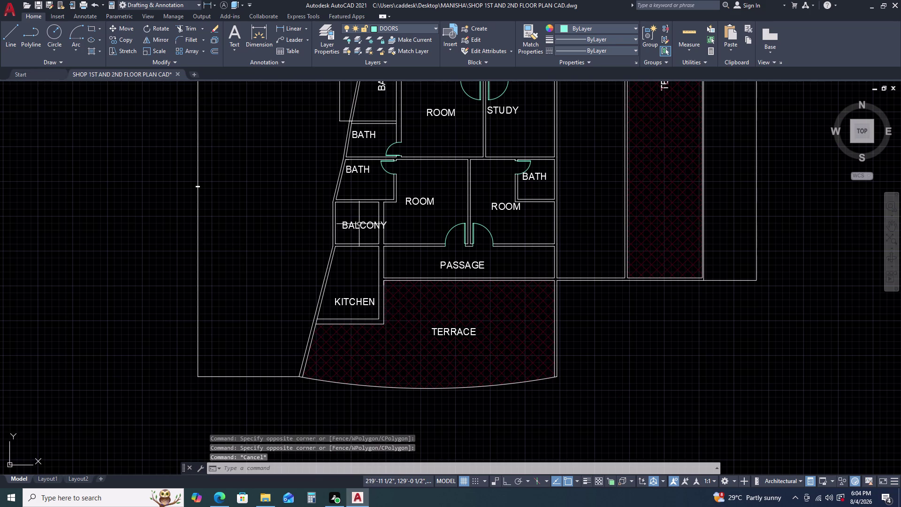
triple_click(367, 226)
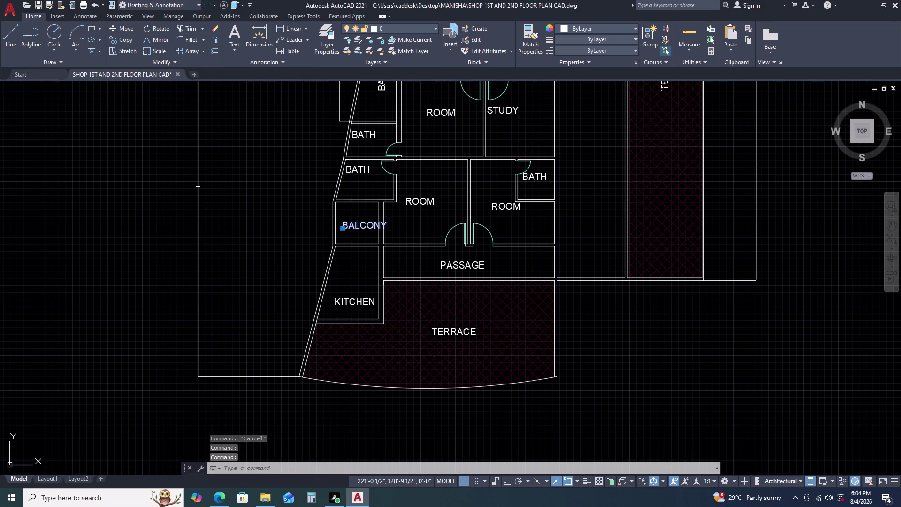
click(366, 226)
click(366, 225)
text(B)
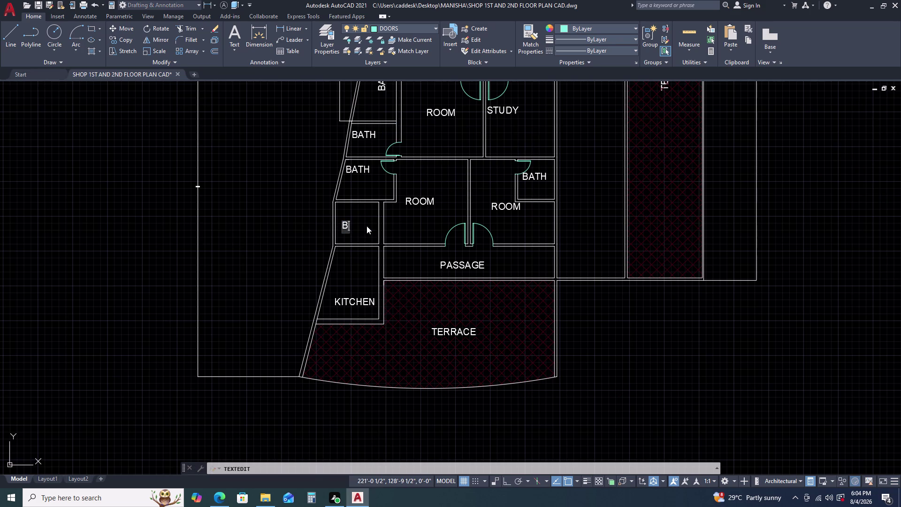
text(ATH)
click(395, 227)
key(Escape)
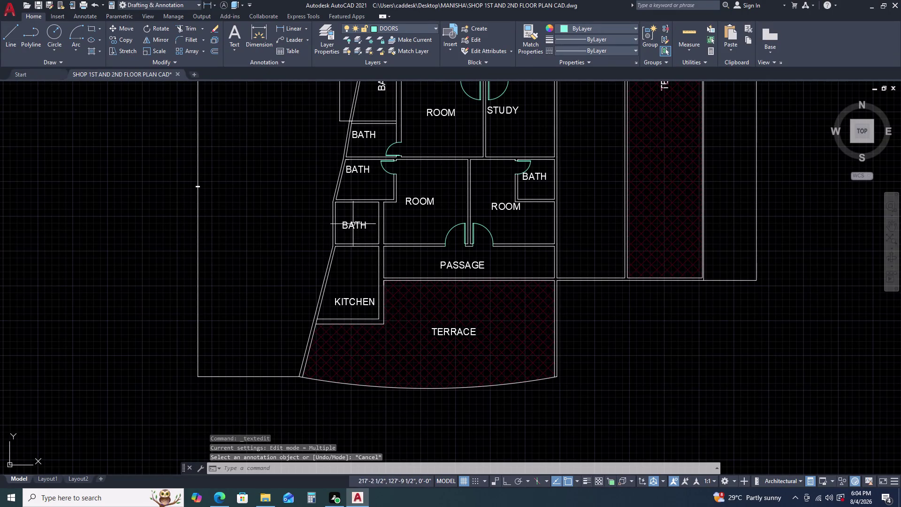
middle_drag(370, 215, 498, 362)
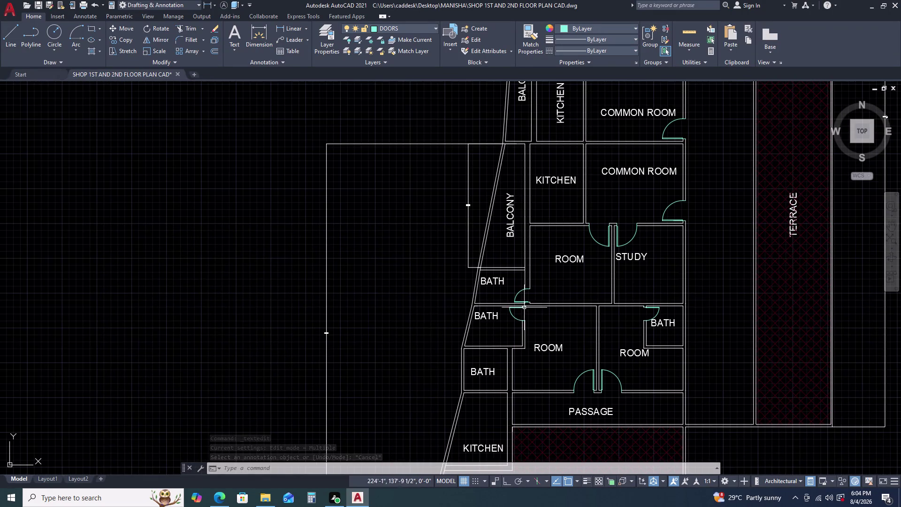
Change the BATH label above the kitchen to BALCONY.
scroll(down, 3)
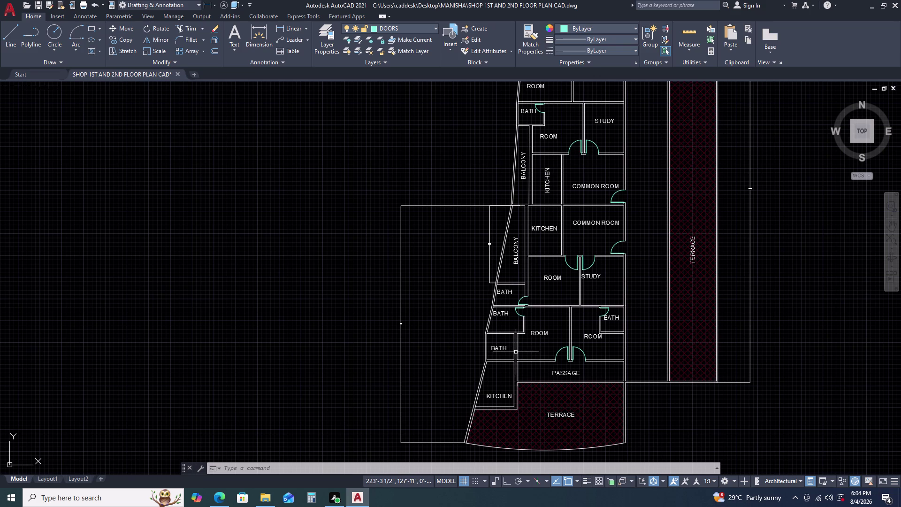
middle_drag(525, 340, 527, 297)
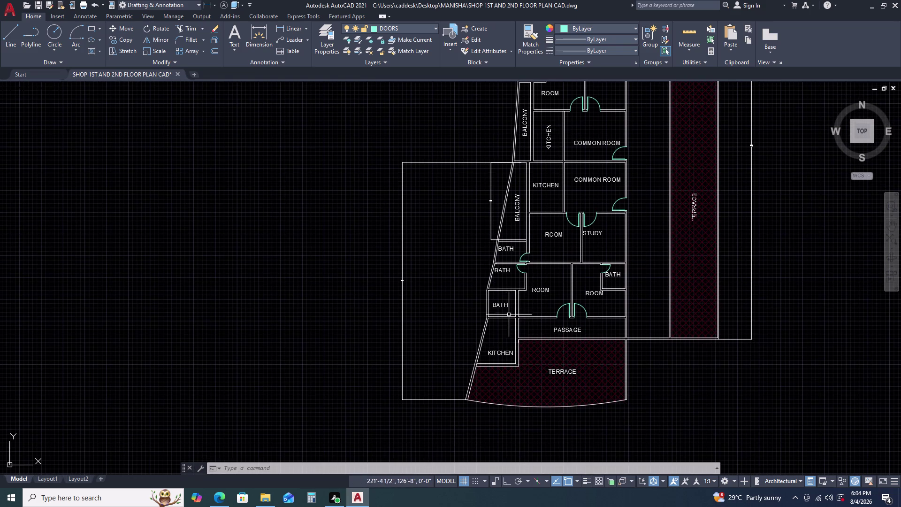
middle_drag(502, 318, 508, 297)
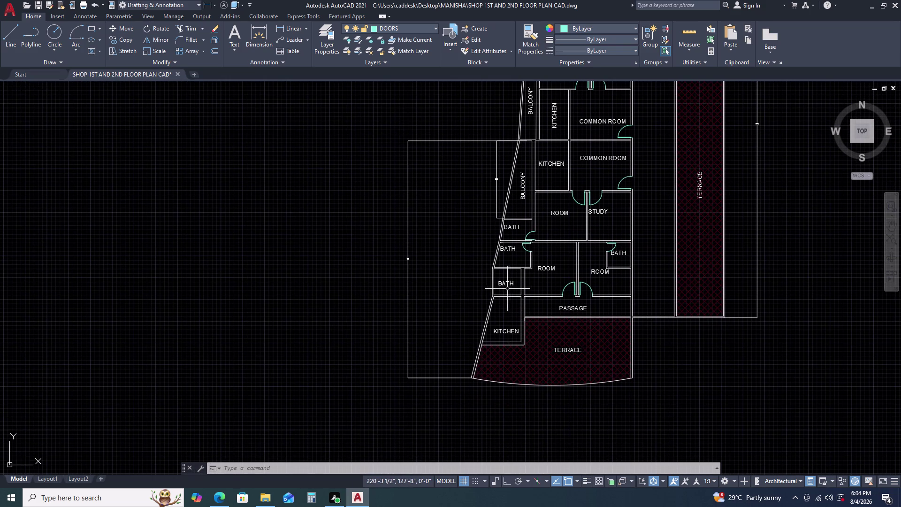
scroll(up, 3)
scroll(up, 3)
scroll(down, 3)
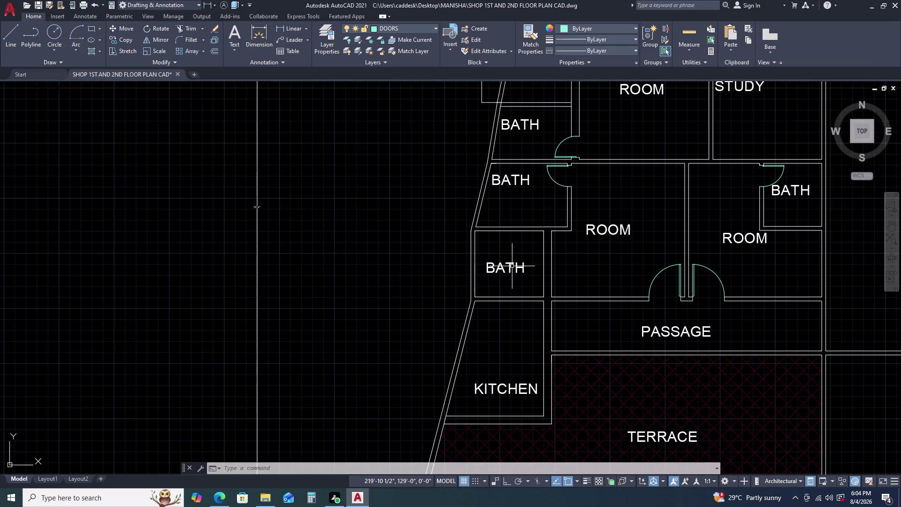
scroll(down, 3)
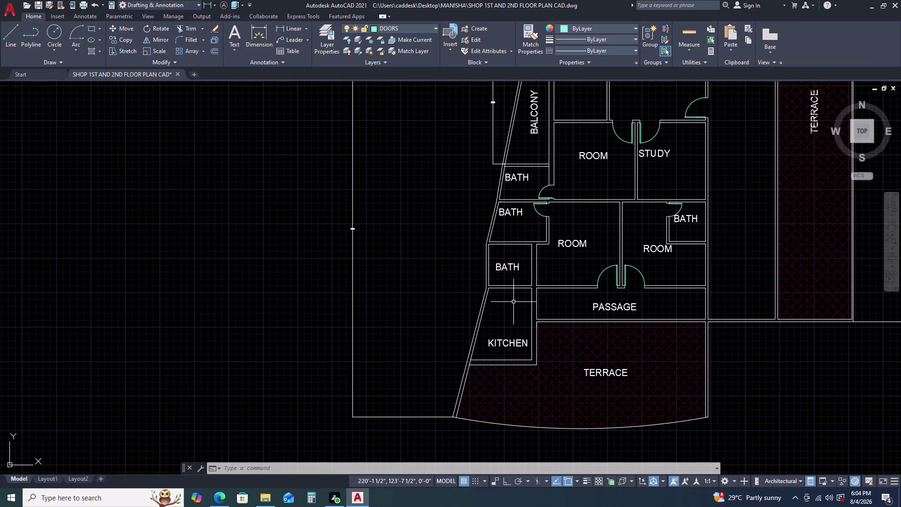
double_click(518, 270)
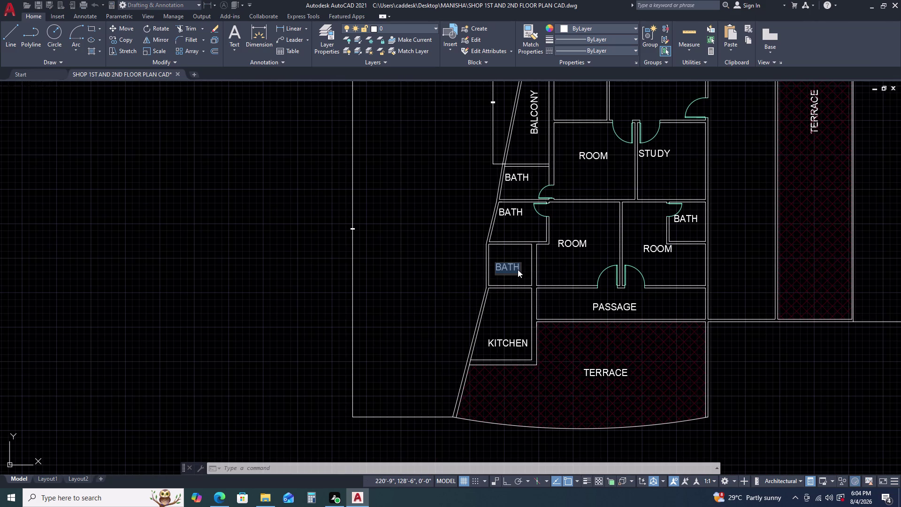
text(BA)
key(l)
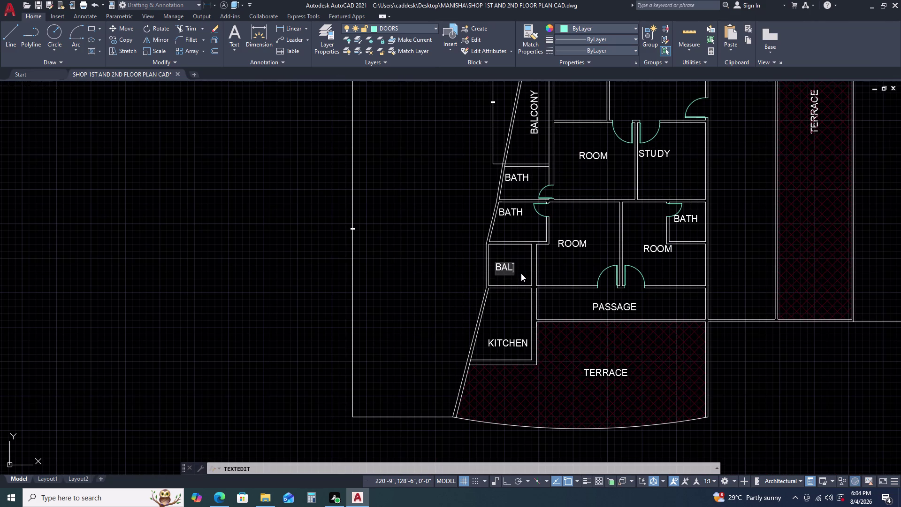
key(c)
key(o)
text(NY)
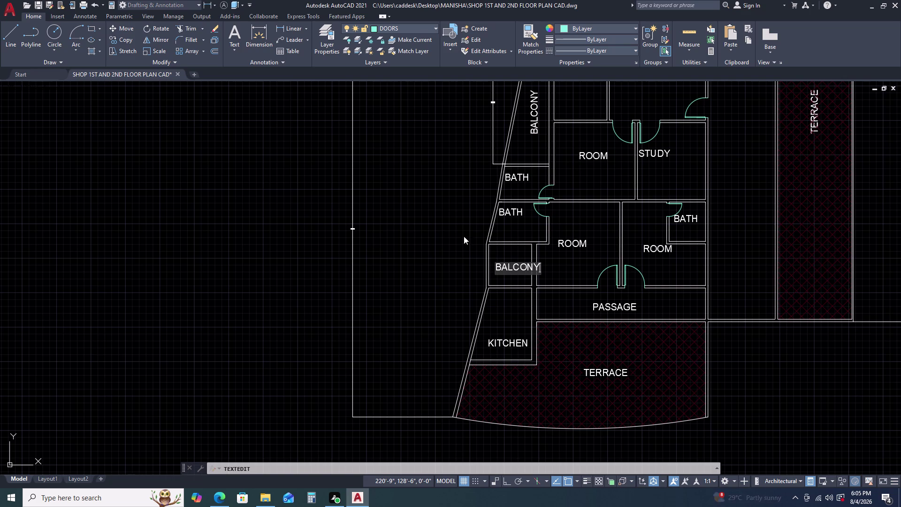
click(464, 253)
key(Escape)
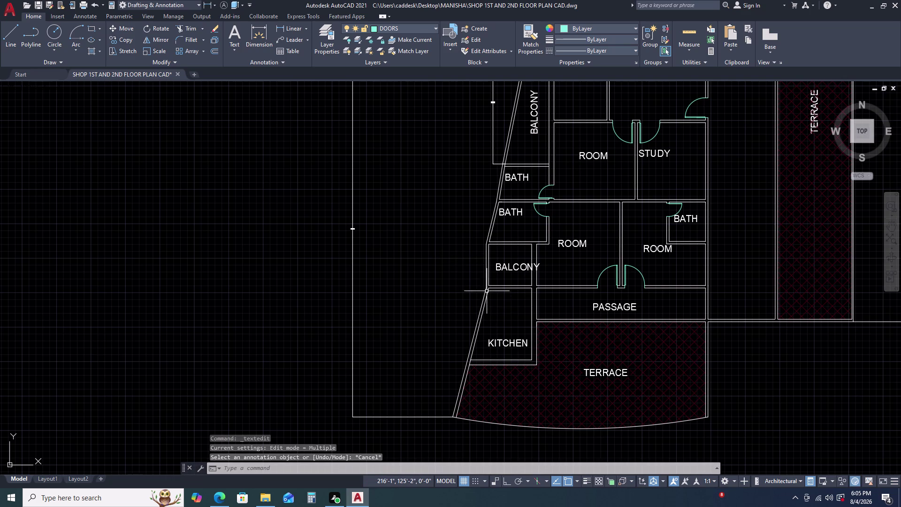
Select the balcony's left wall lines.
scroll(up, 3)
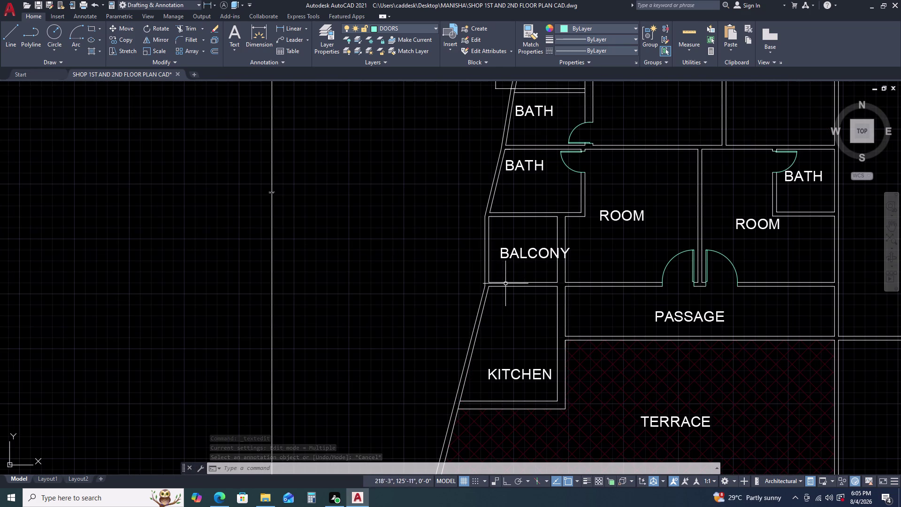
scroll(down, 3)
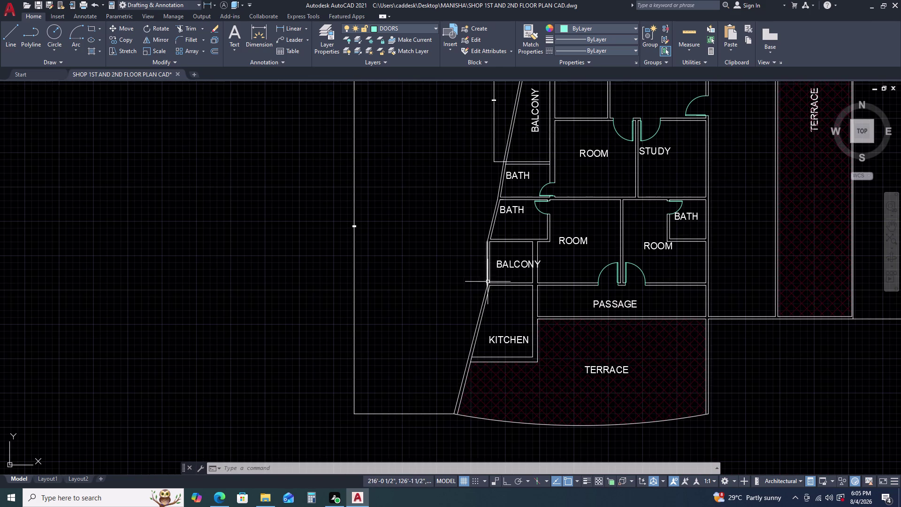
click(493, 274)
click(484, 277)
scroll(up, 3)
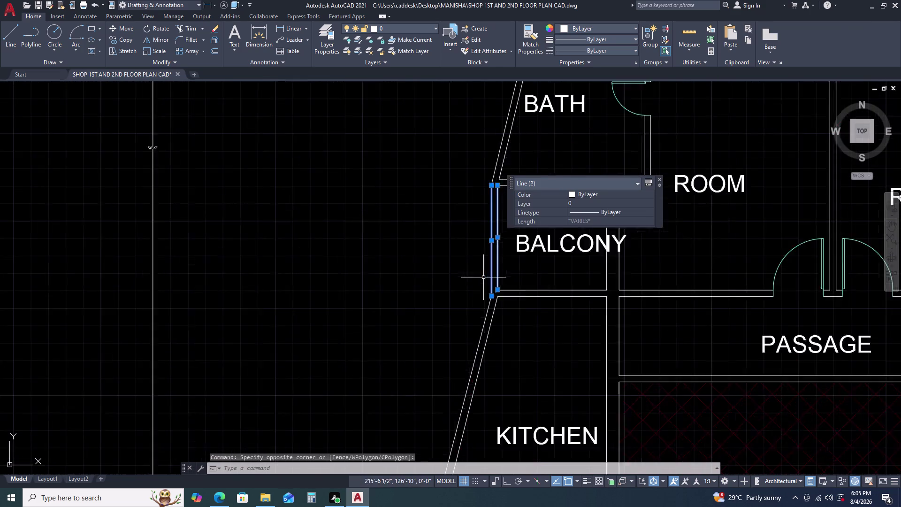
click(494, 306)
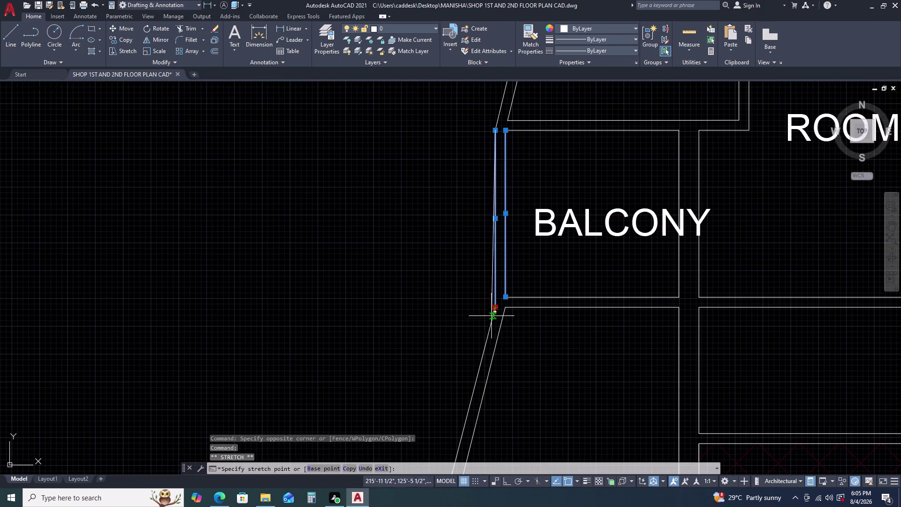
Grip-stretch the balcony's inner left wall line end toward the slanted wall, cancelling each attempt.
click(473, 385)
key(Escape)
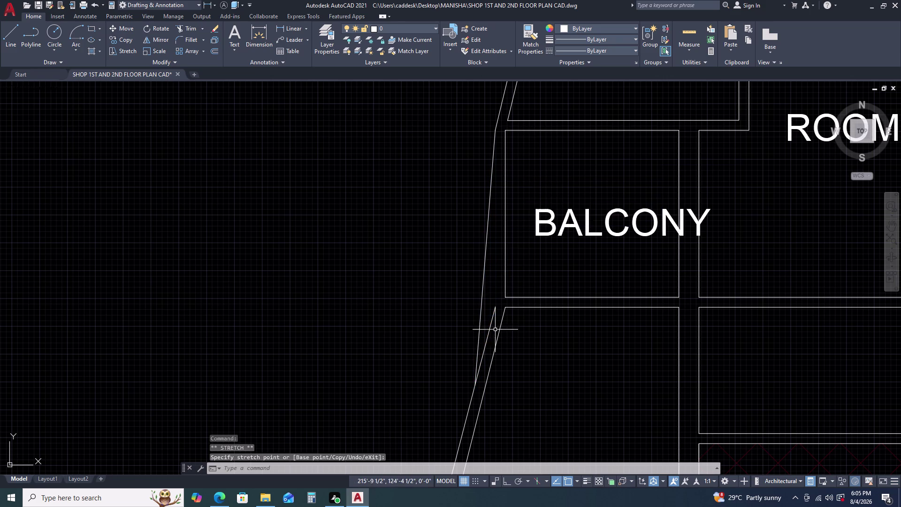
click(512, 278)
click(495, 287)
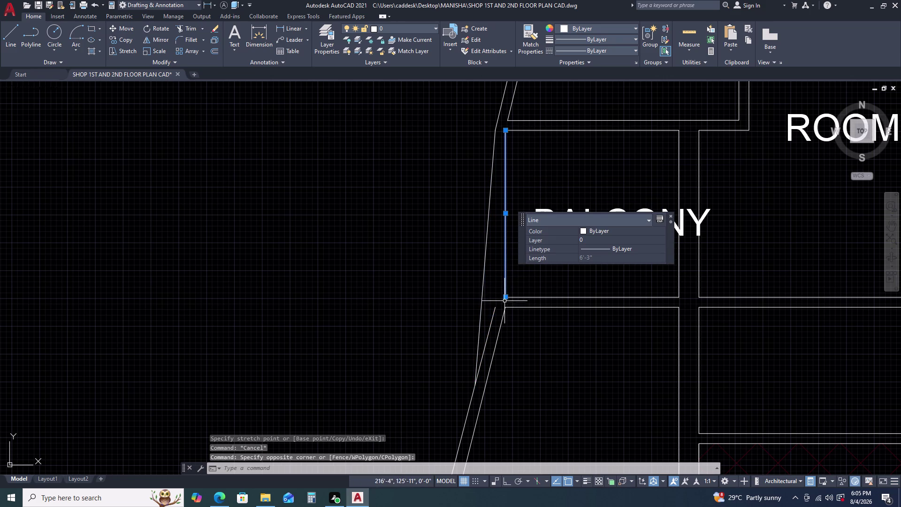
click(508, 298)
key(Escape)
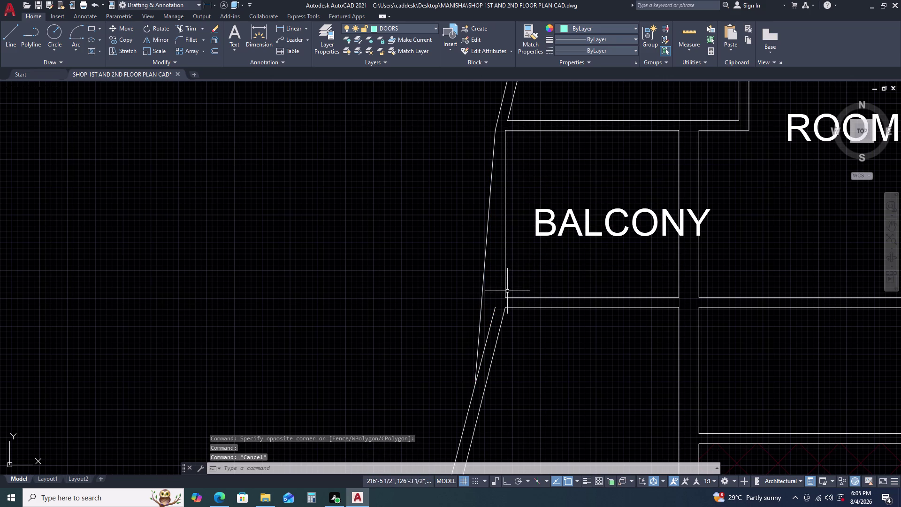
click(506, 286)
click(505, 299)
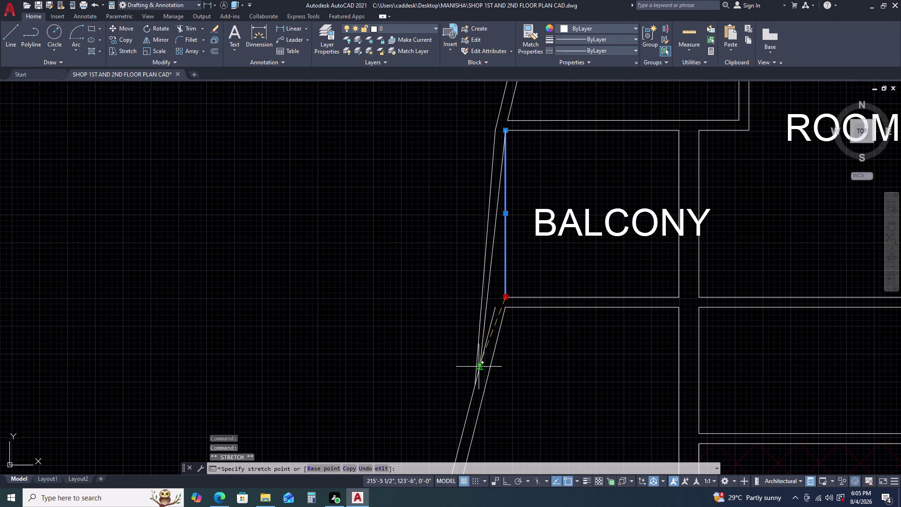
click(489, 370)
key(Escape)
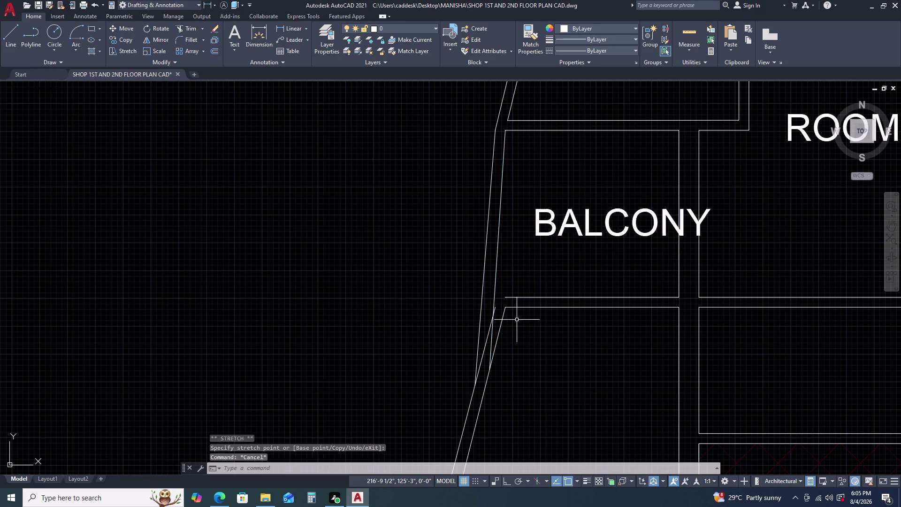
scroll(down, 3)
middle_drag(513, 350, 523, 286)
scroll(up, 3)
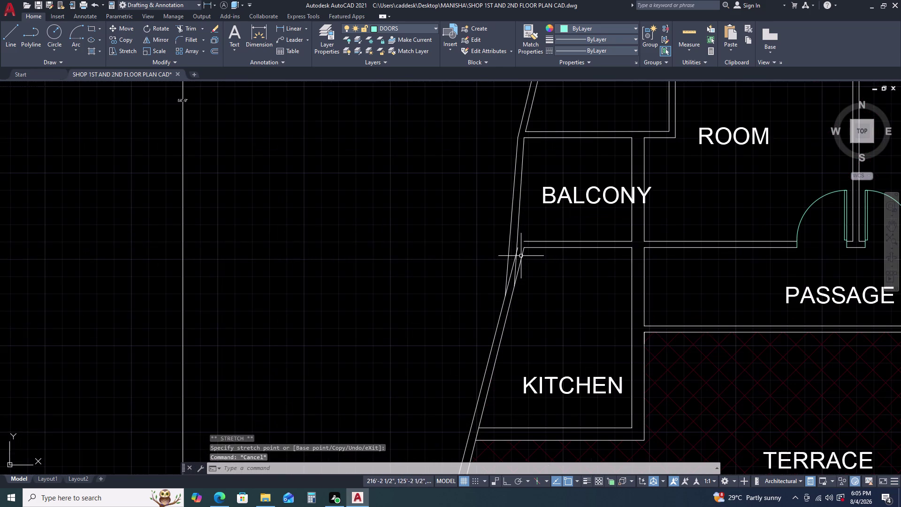
Trim the four leftover wall stubs at the balcony–kitchen junction.
text(TR)
key(space)
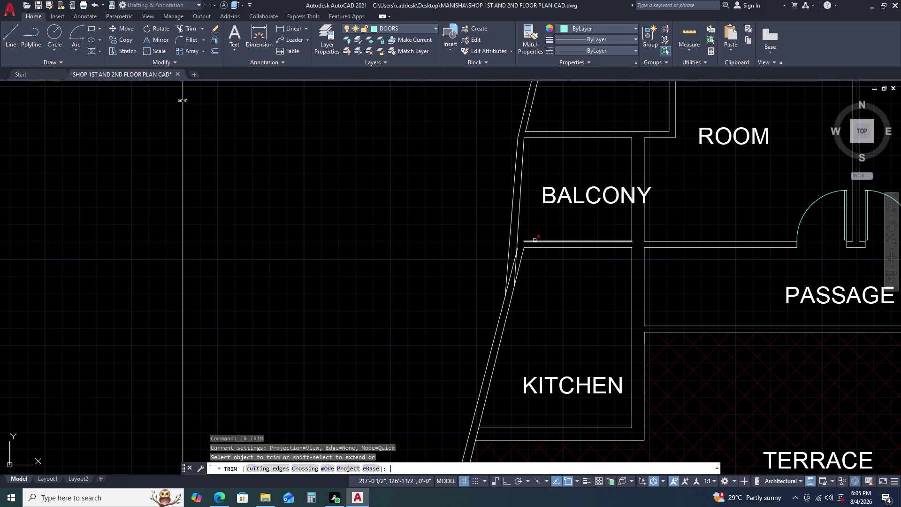
click(507, 281)
click(522, 263)
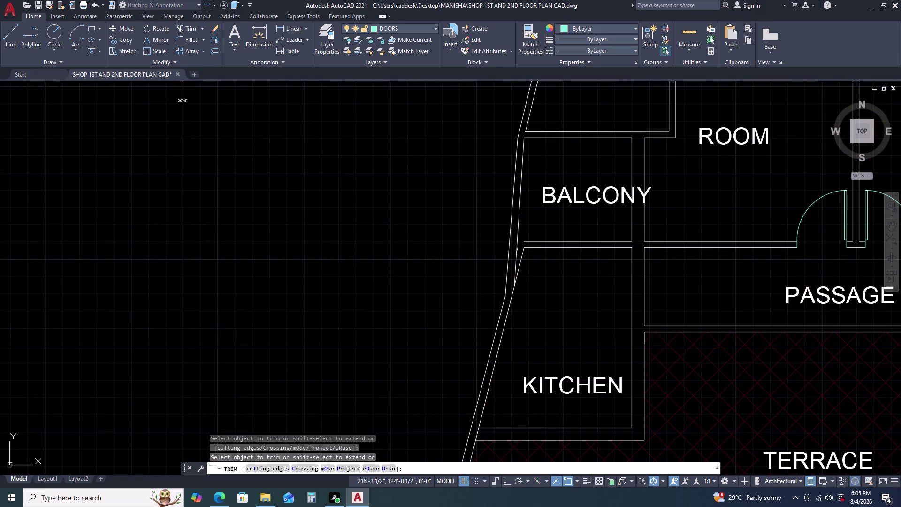
click(522, 250)
scroll(up, 3)
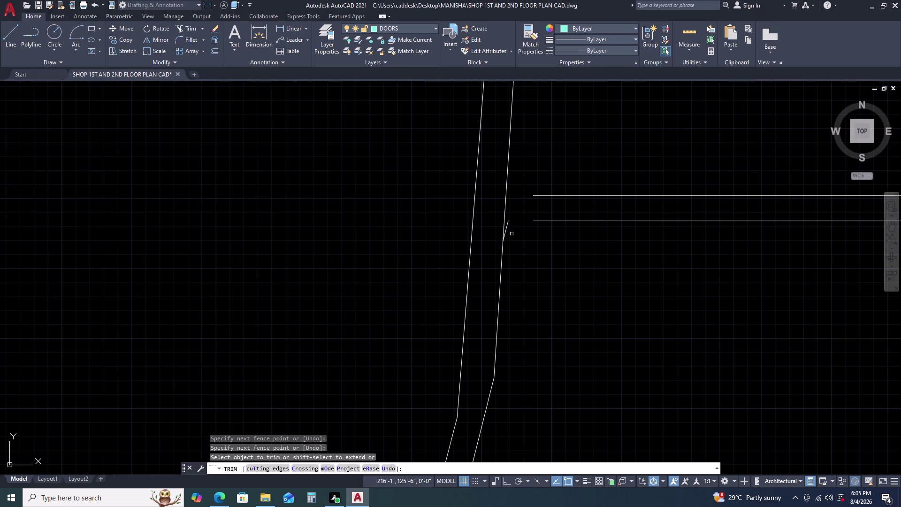
click(508, 226)
scroll(down, 3)
key(Escape)
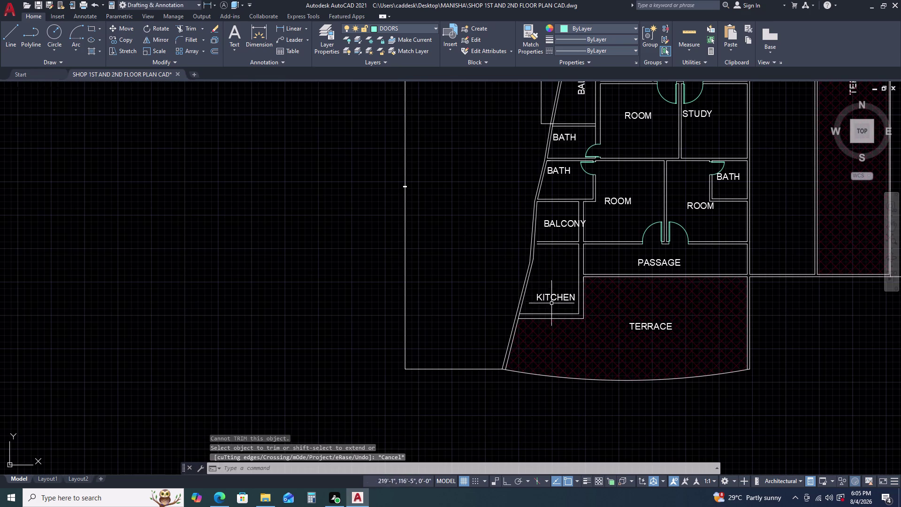
Fence-extend the kitchen wall ends to the slanted wall, then select the lower slanted lines.
scroll(up, 3)
middle_click(532, 254)
middle_drag(534, 254, 536, 241)
middle_click(537, 234)
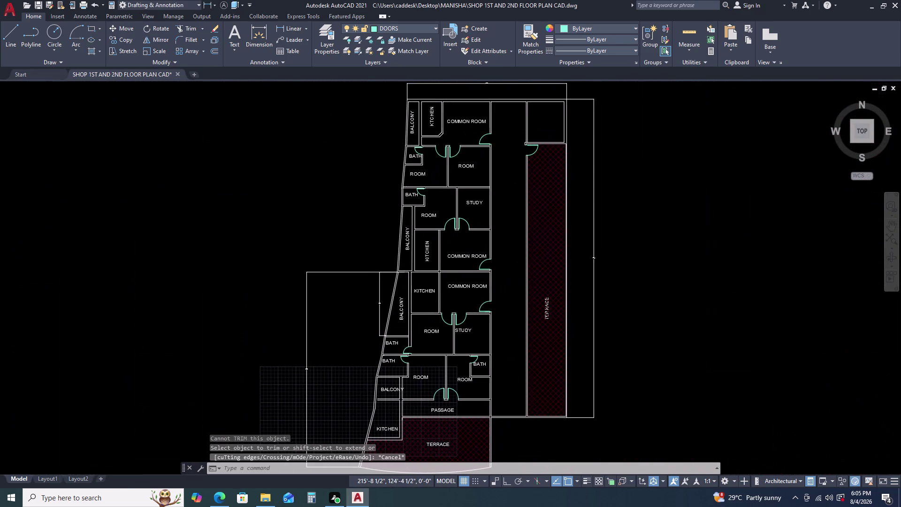
middle_drag(453, 293, 511, 215)
middle_click(531, 185)
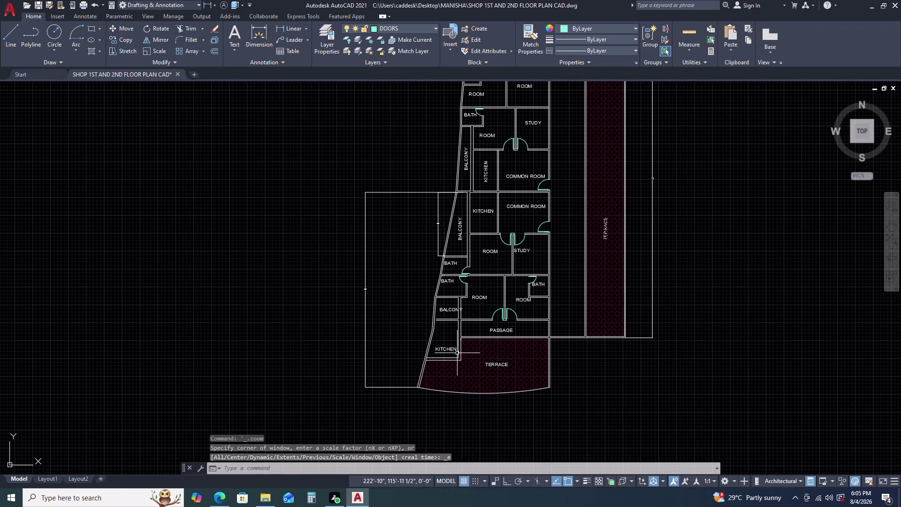
scroll(up, 3)
scroll(up, 3)
scroll(down, 3)
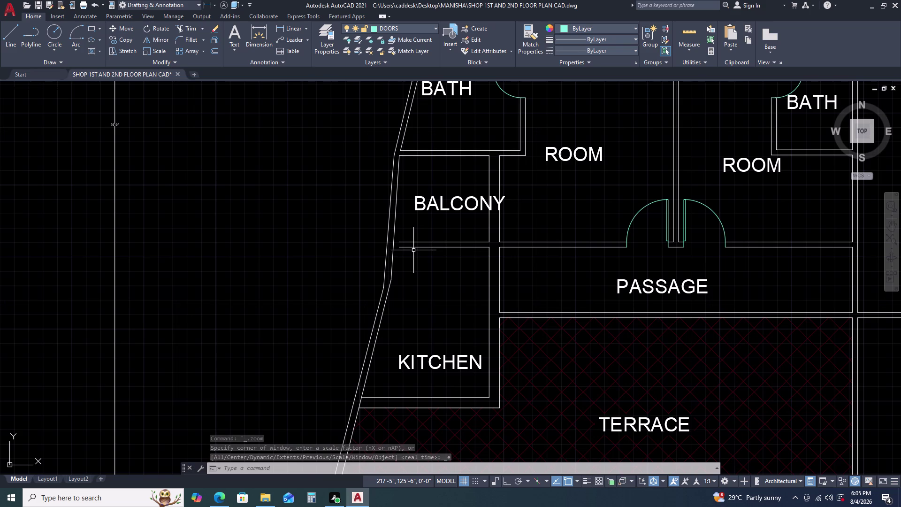
text(EX)
key(space)
click(436, 231)
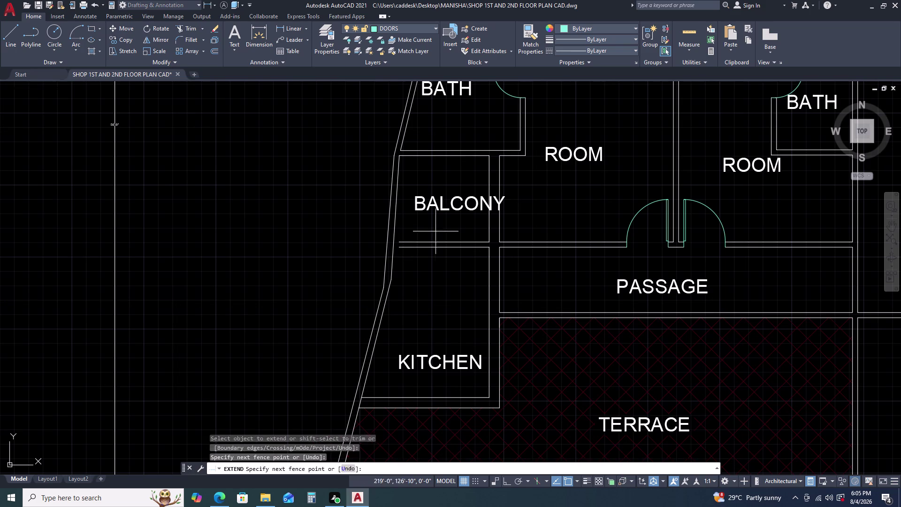
click(423, 272)
middle_drag(402, 314, 446, 229)
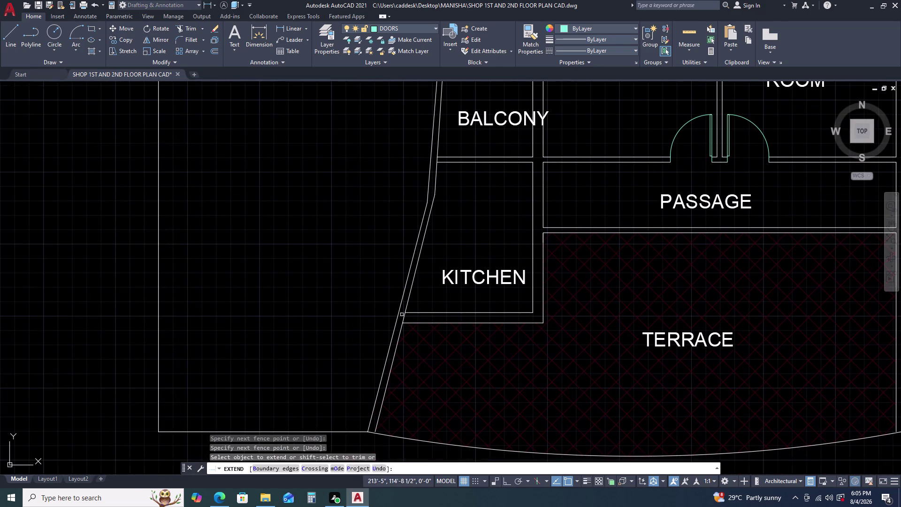
key(Escape)
click(431, 244)
Delete the two lower slanted wall lines beside the kitchen.
click(400, 259)
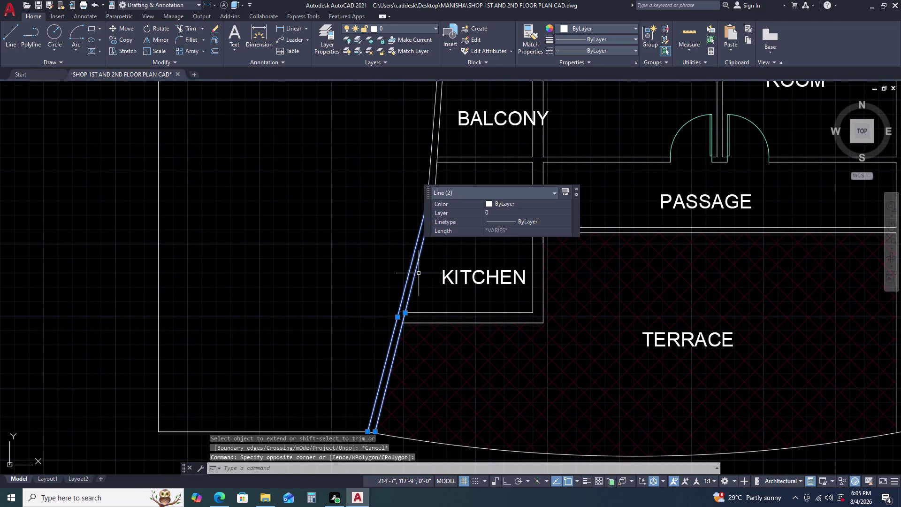
key(Escape)
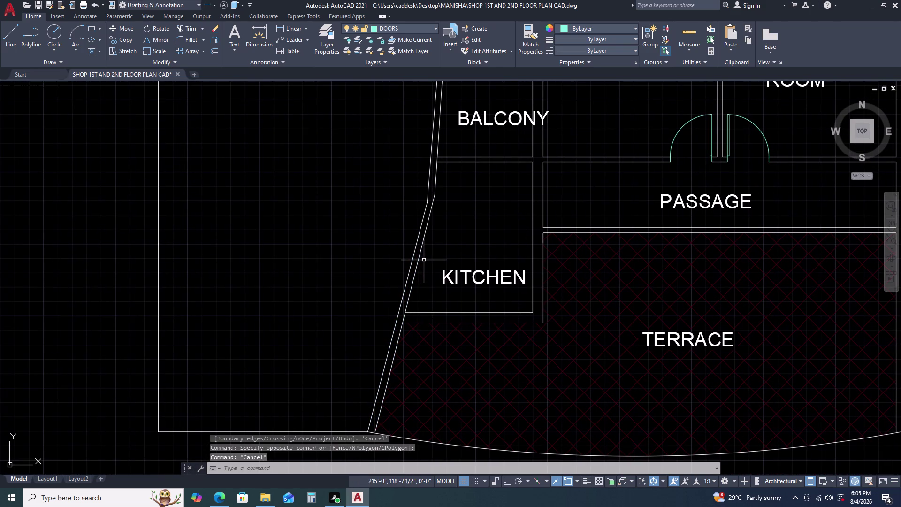
click(434, 251)
click(400, 252)
key(Delete)
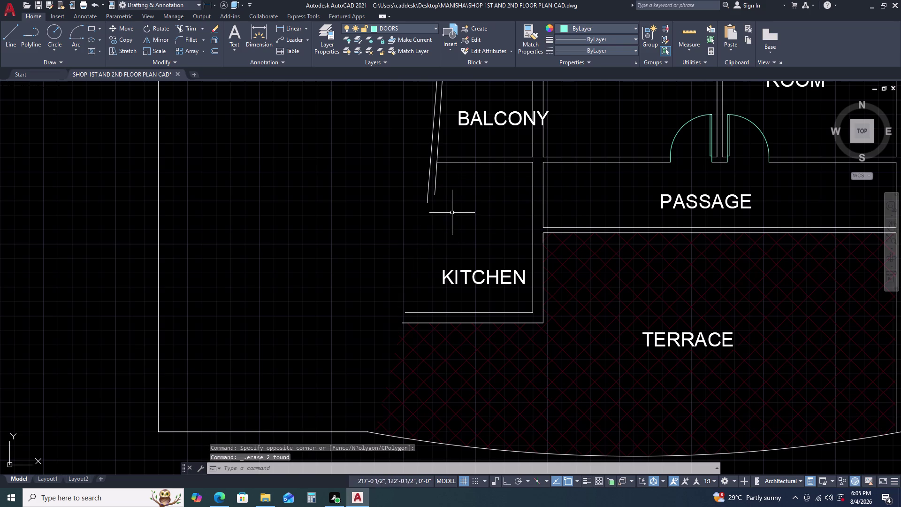
Grip-stretch the upper slanted wall line's lower end down to the terrace's bottom corner.
click(434, 194)
click(435, 194)
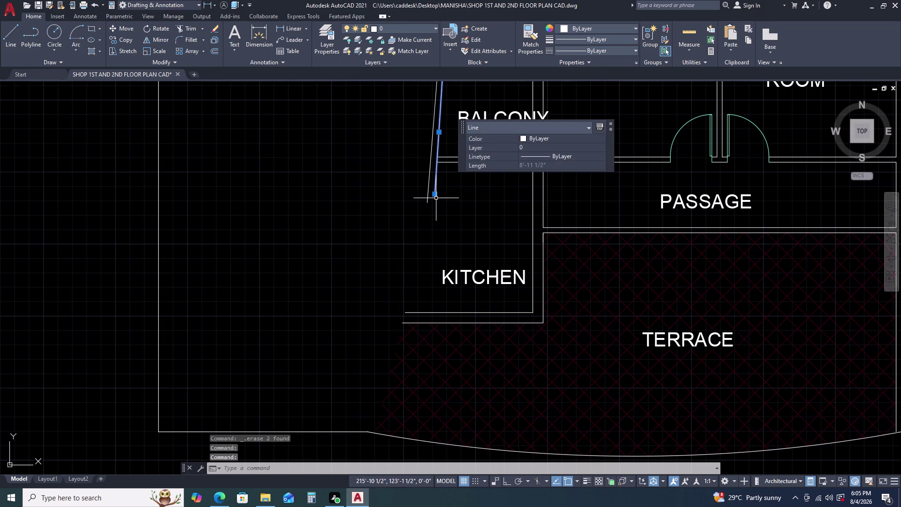
click(435, 195)
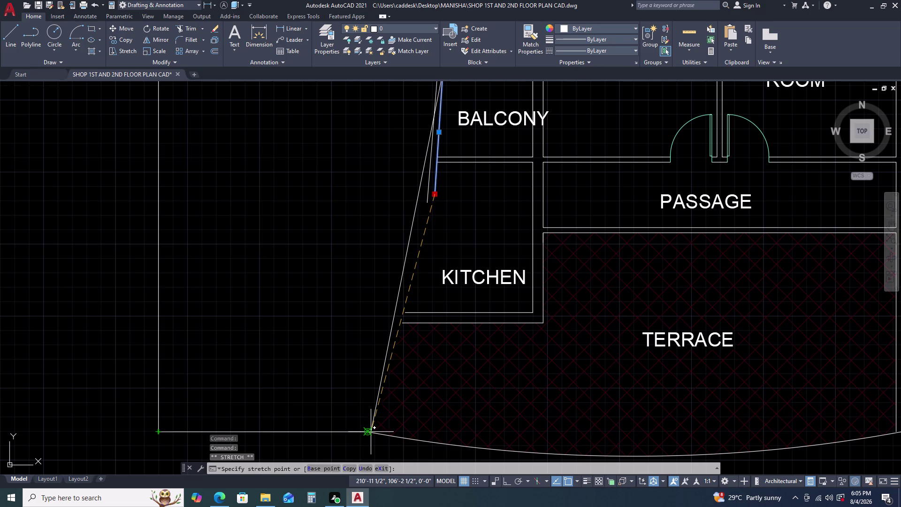
scroll(up, 3)
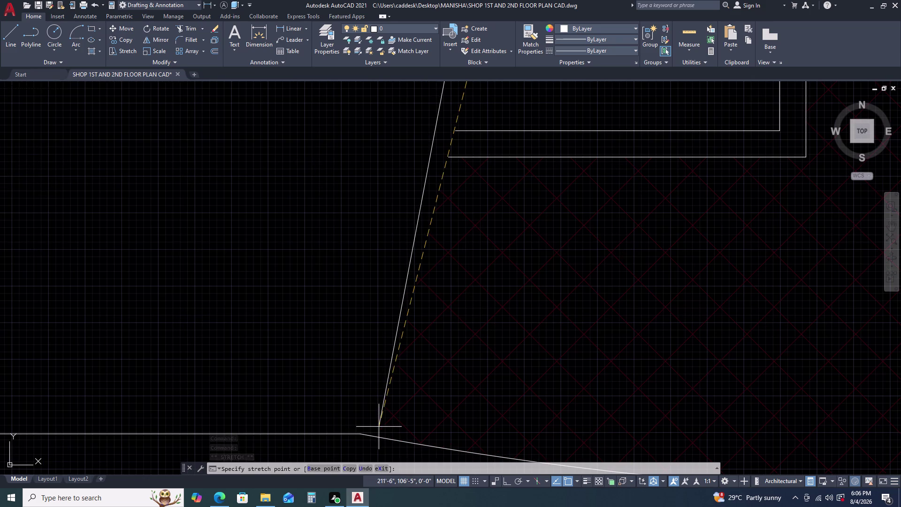
click(378, 438)
scroll(down, 3)
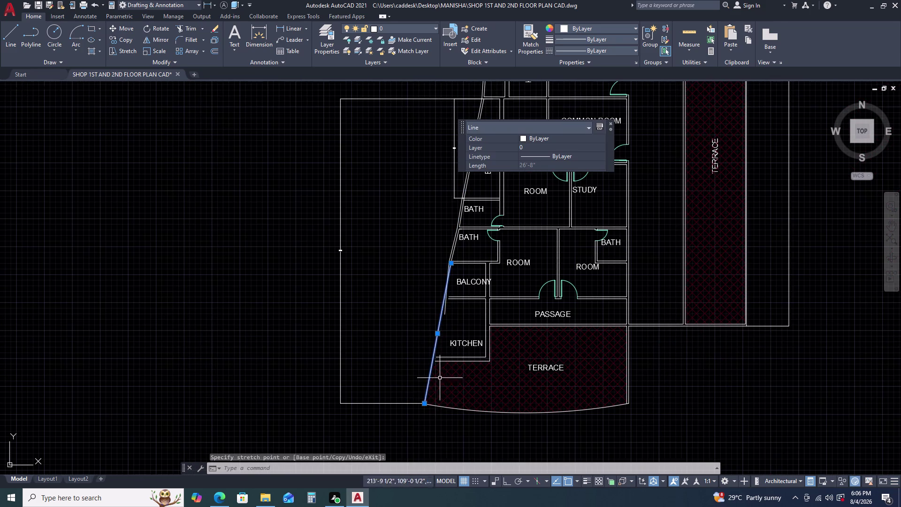
scroll(up, 3)
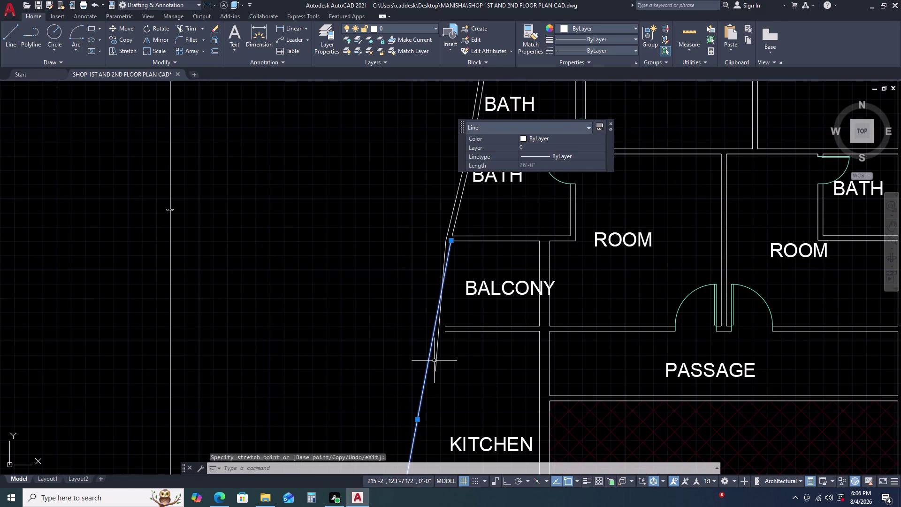
Try grip-stretching the second slanted line's lower end to the bottom, then cancel.
click(435, 361)
click(435, 373)
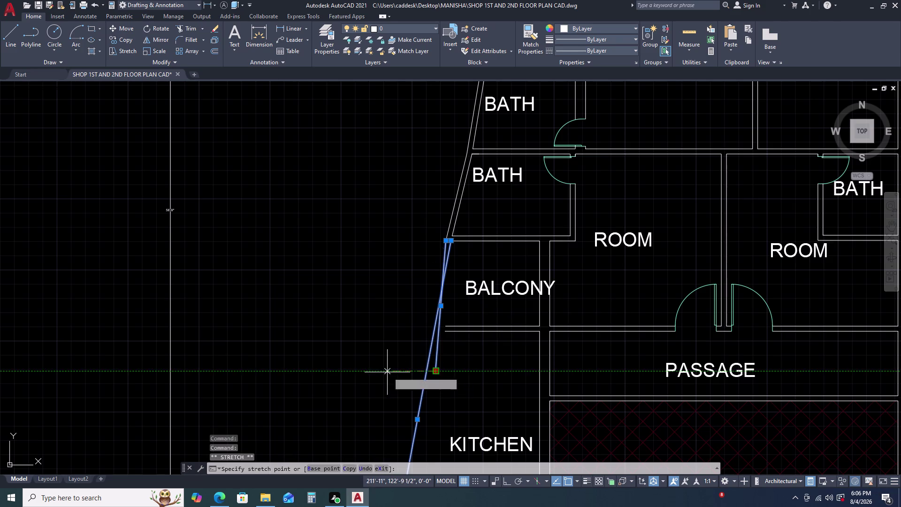
key(Escape)
scroll(down, 3)
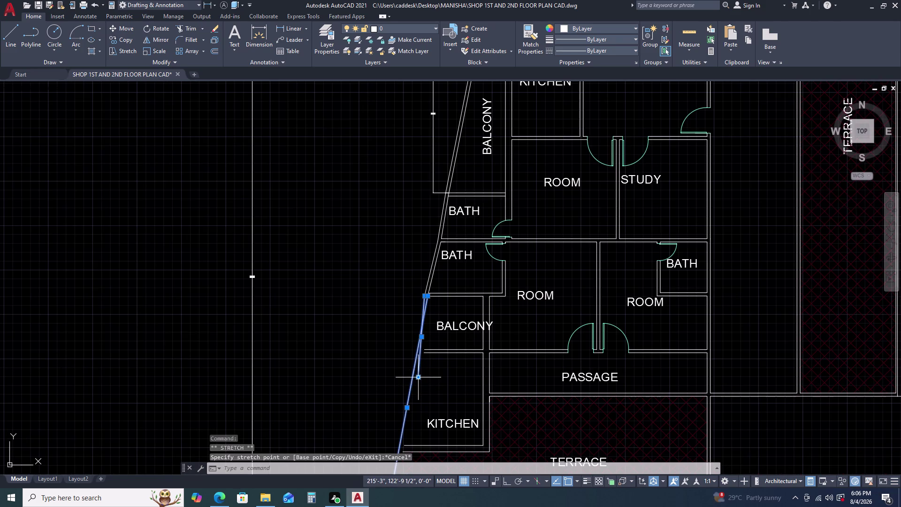
click(416, 379)
scroll(down, 3)
scroll(up, 3)
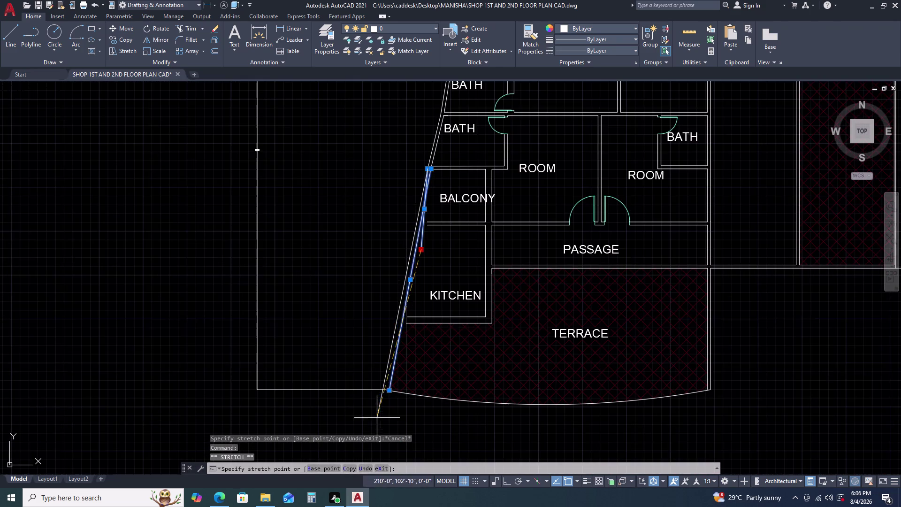
scroll(up, 3)
click(397, 369)
key(Escape)
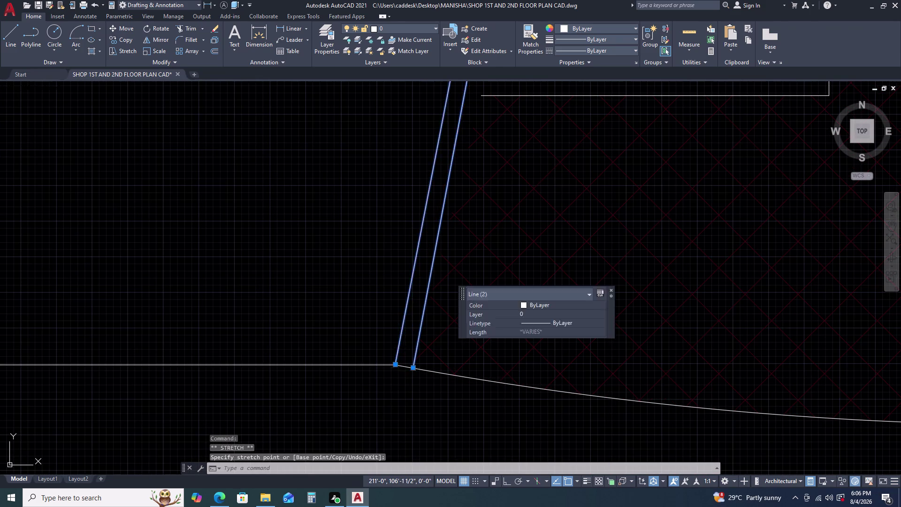
Zoom and pan back out to show the whole floor plan.
scroll(down, 3)
middle_click(449, 272)
middle_drag(449, 271, 444, 304)
middle_click(443, 306)
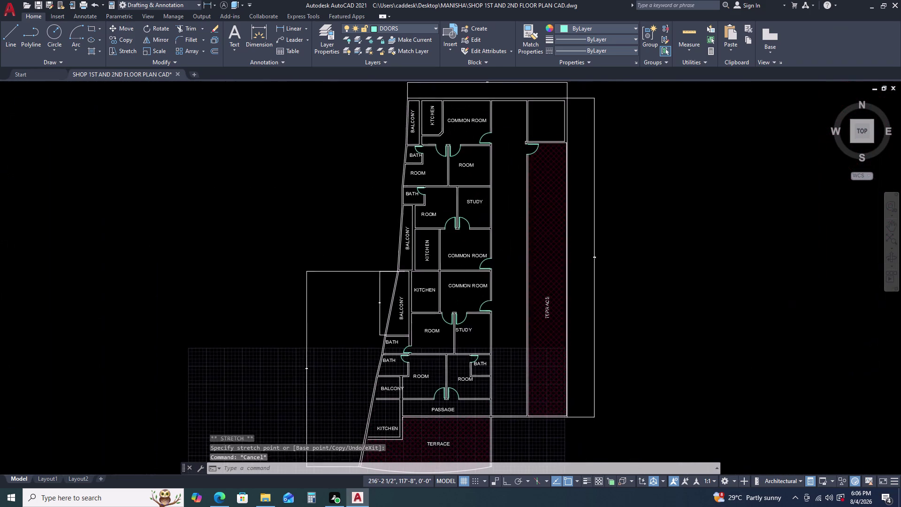
middle_drag(439, 315, 468, 201)
scroll(up, 3)
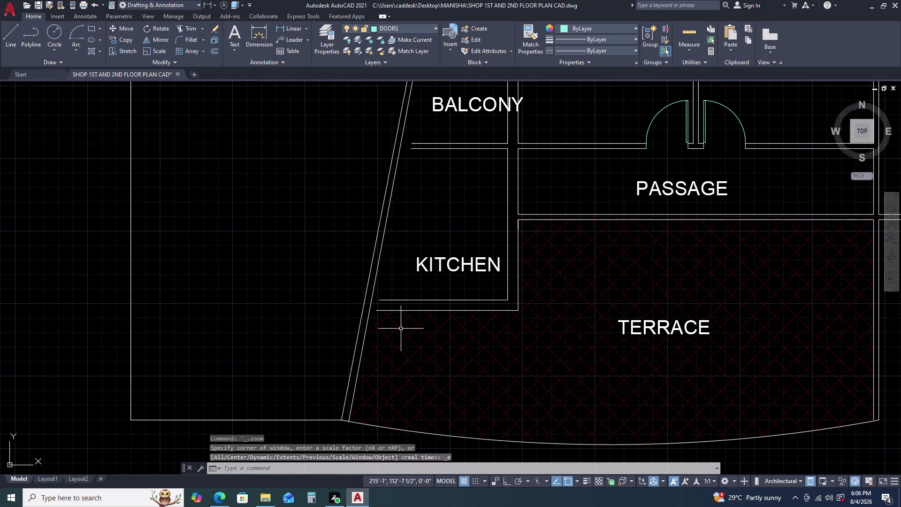
scroll(up, 3)
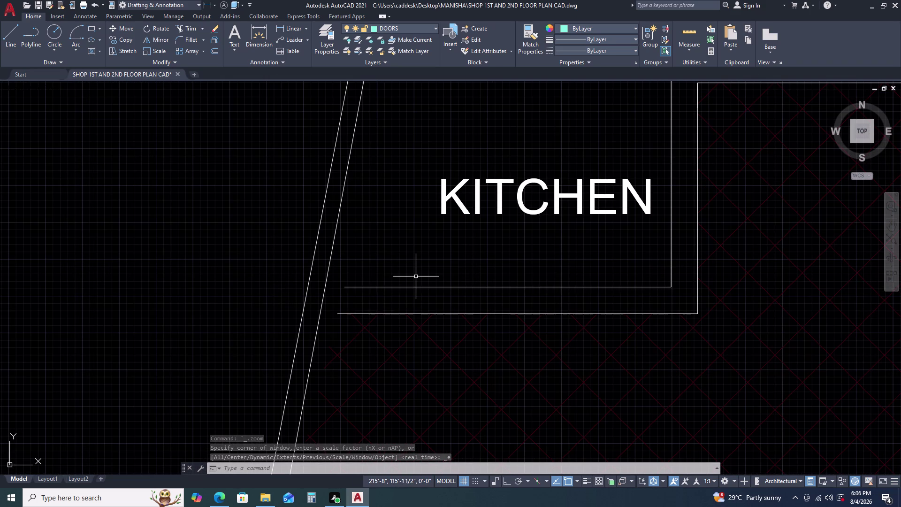
text(EX)
key(space)
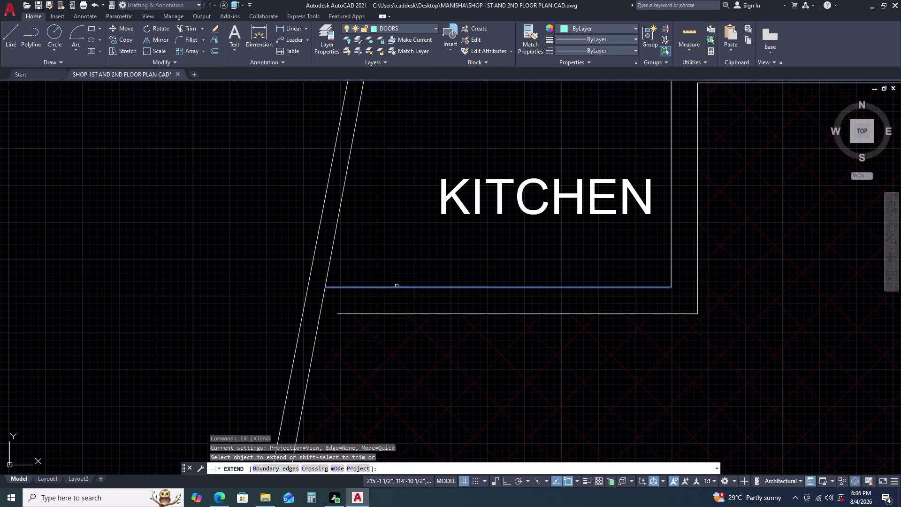
click(397, 286)
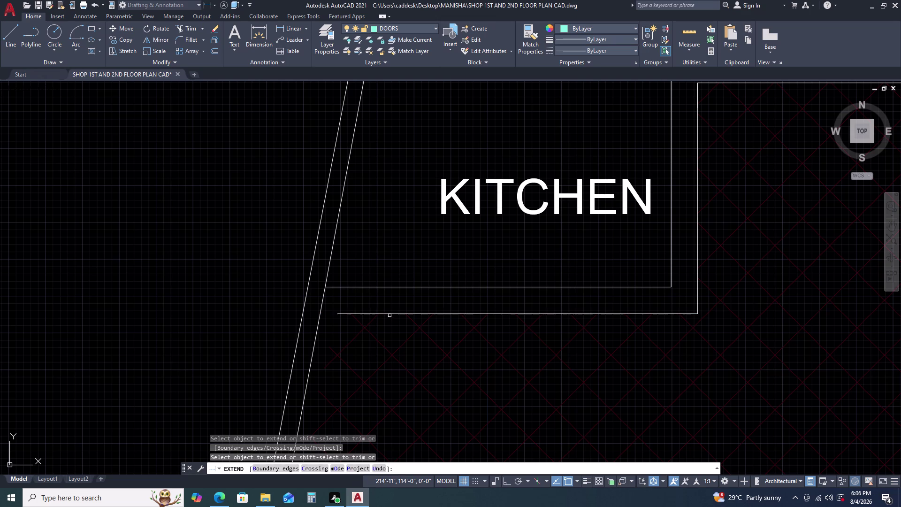
click(390, 312)
scroll(down, 3)
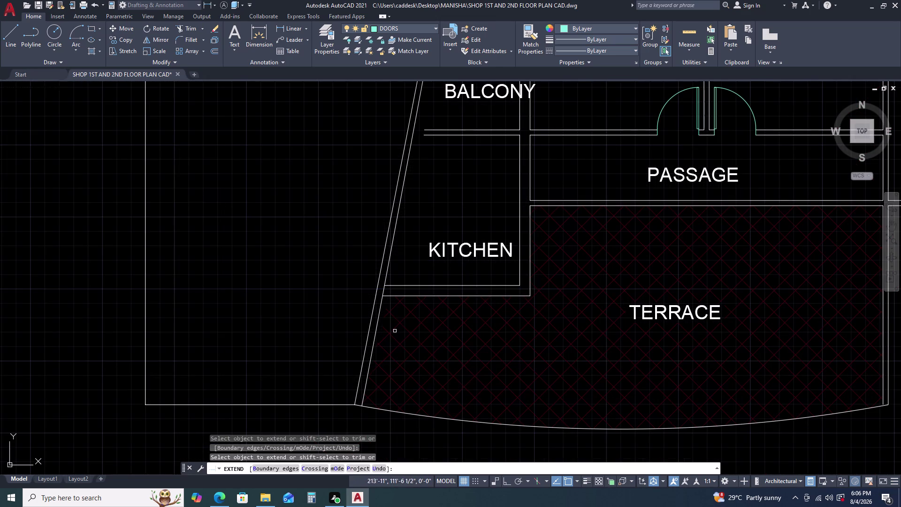
scroll(up, 3)
key(Escape)
click(401, 289)
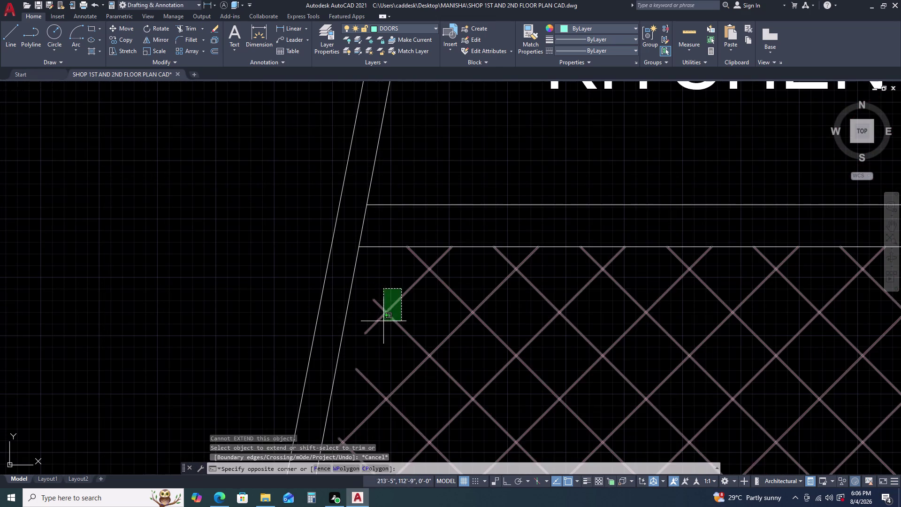
click(382, 325)
scroll(down, 3)
Pan along the kitchen's slanted outer wall, starting and cancelling a LINE command.
middle_drag(385, 329, 449, 235)
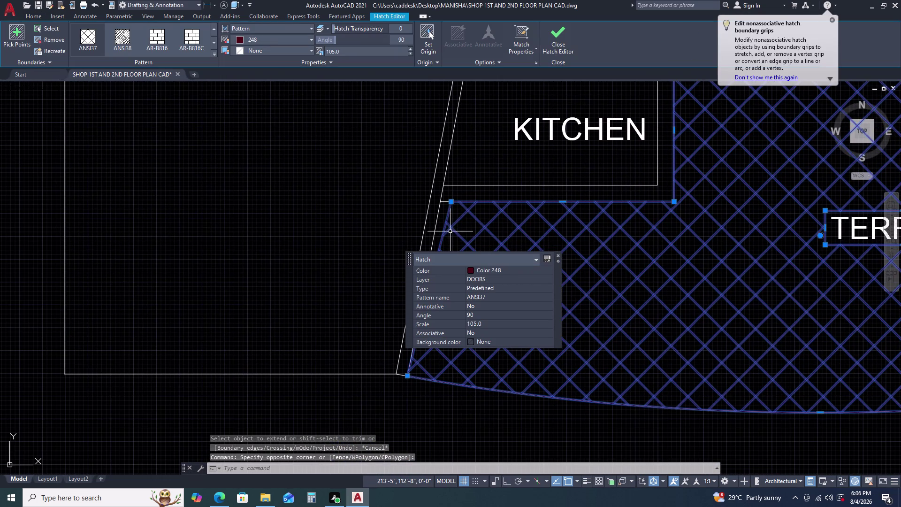
middle_drag(450, 231, 418, 266)
key(Escape)
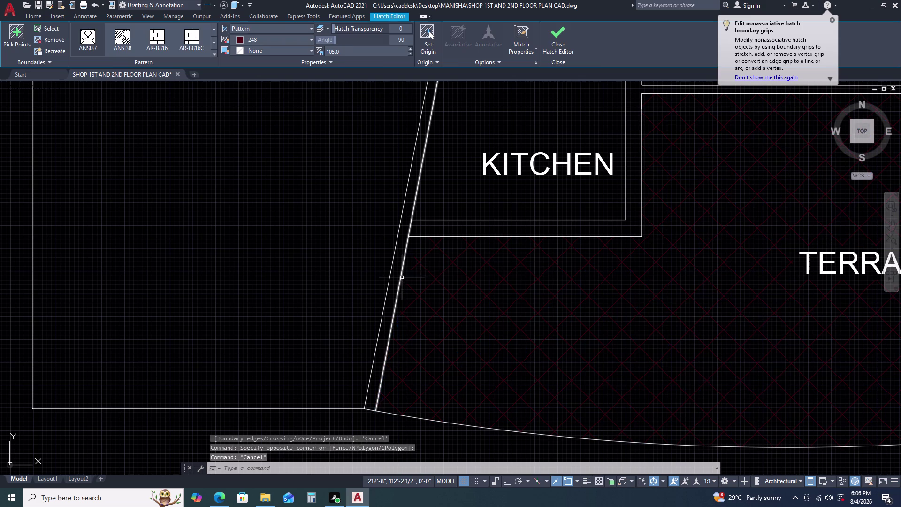
click(398, 272)
key(Escape)
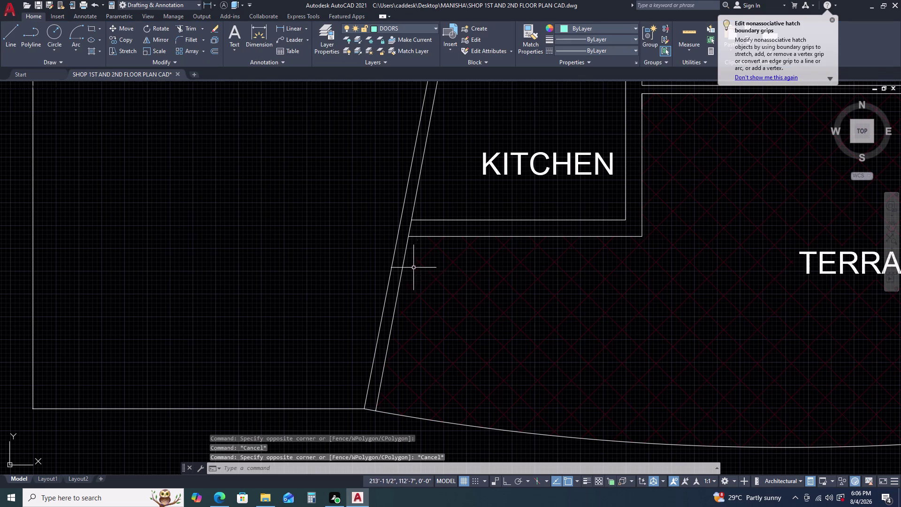
text(L)
key(space)
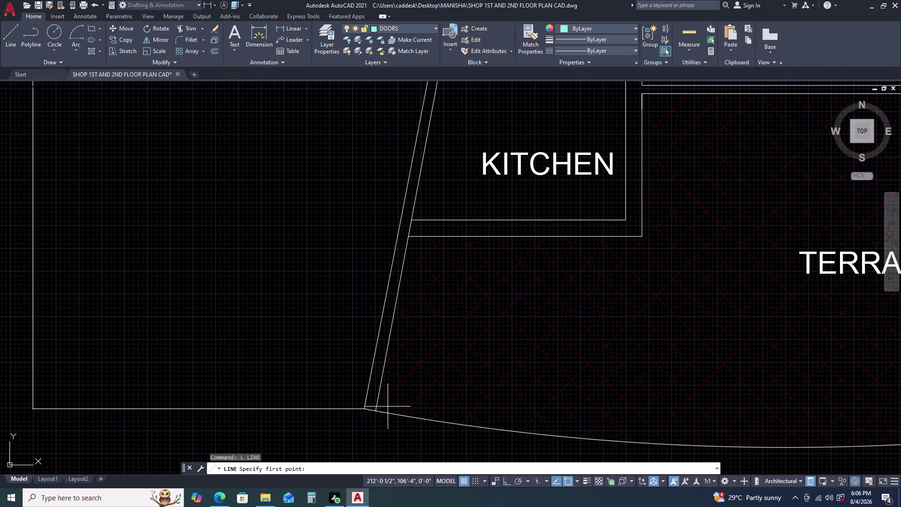
scroll(up, 3)
middle_drag(434, 260, 396, 368)
middle_drag(392, 374, 389, 381)
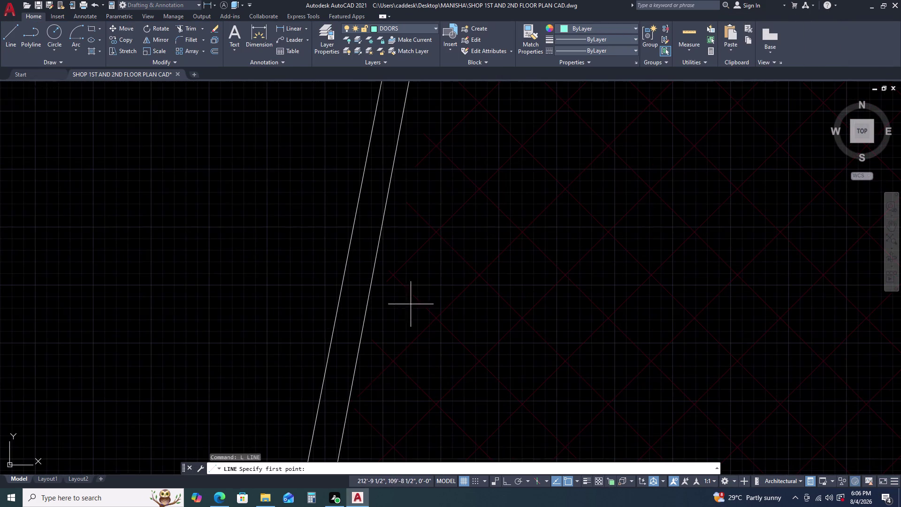
scroll(down, 3)
key(Escape)
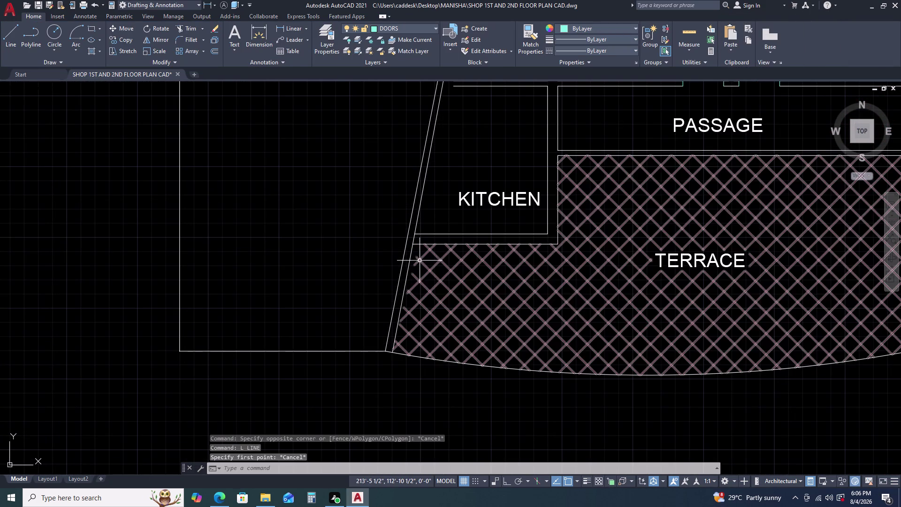
Cancel a terrace hatch corner stretch, zoom out, and start EXTEND with EX.
click(419, 260)
scroll(up, 3)
click(419, 235)
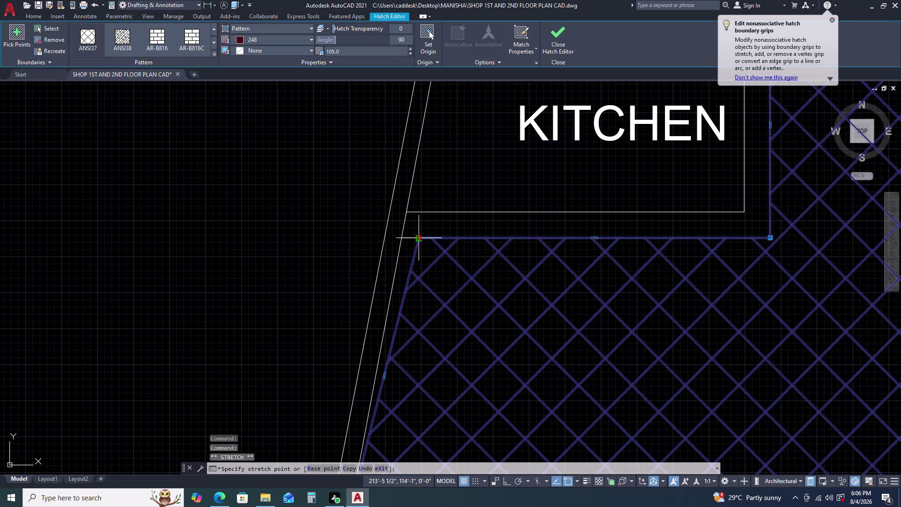
click(403, 239)
key(Escape)
scroll(down, 3)
middle_drag(460, 232, 448, 274)
middle_drag(447, 276, 442, 279)
middle_drag(452, 217, 442, 259)
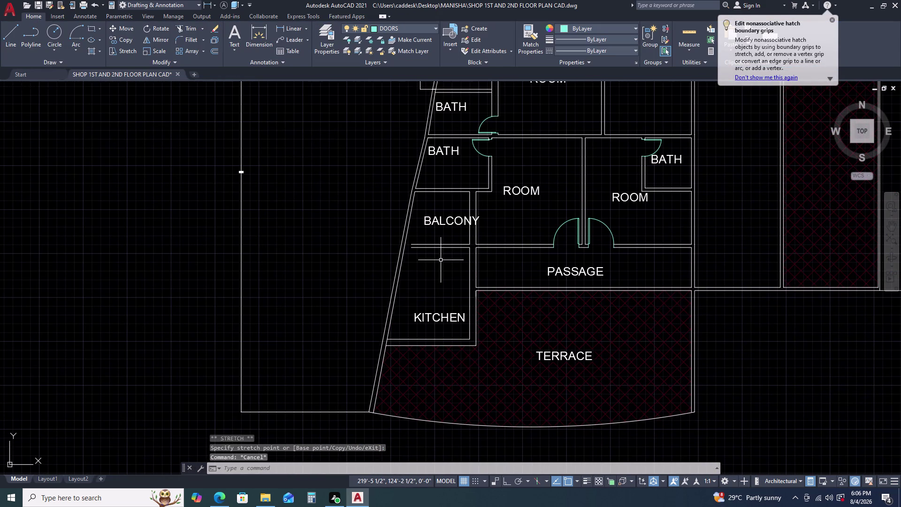
text(EX)
key(space)
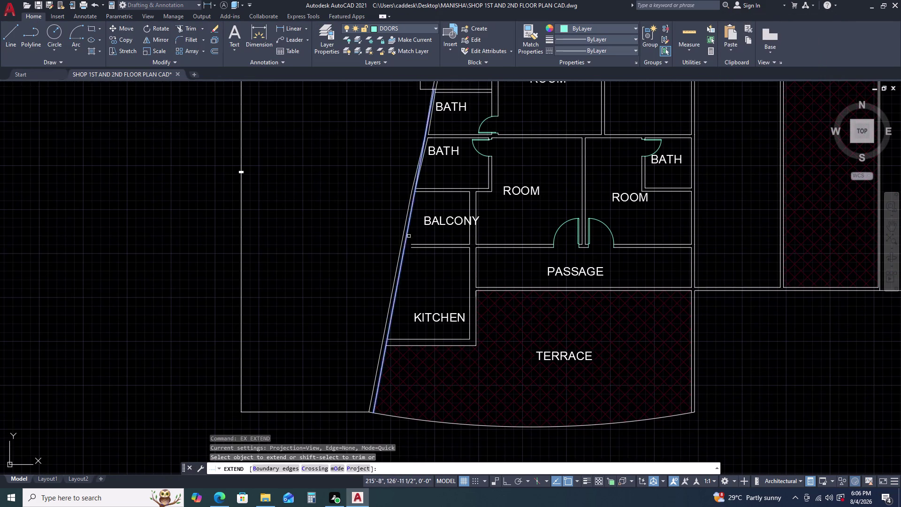